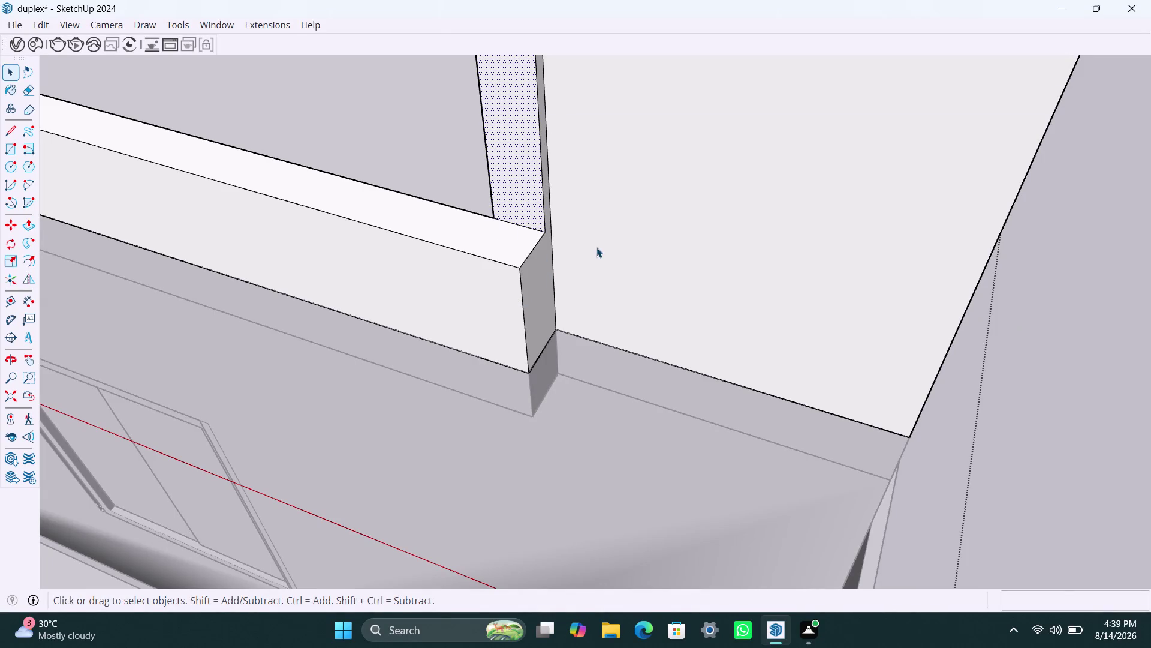
Select the window frame's bottom edge and orbit close to its bottom corner.
scroll(down, 3)
middle_drag(439, 220, 870, 268)
scroll(up, 3)
scroll(down, 3)
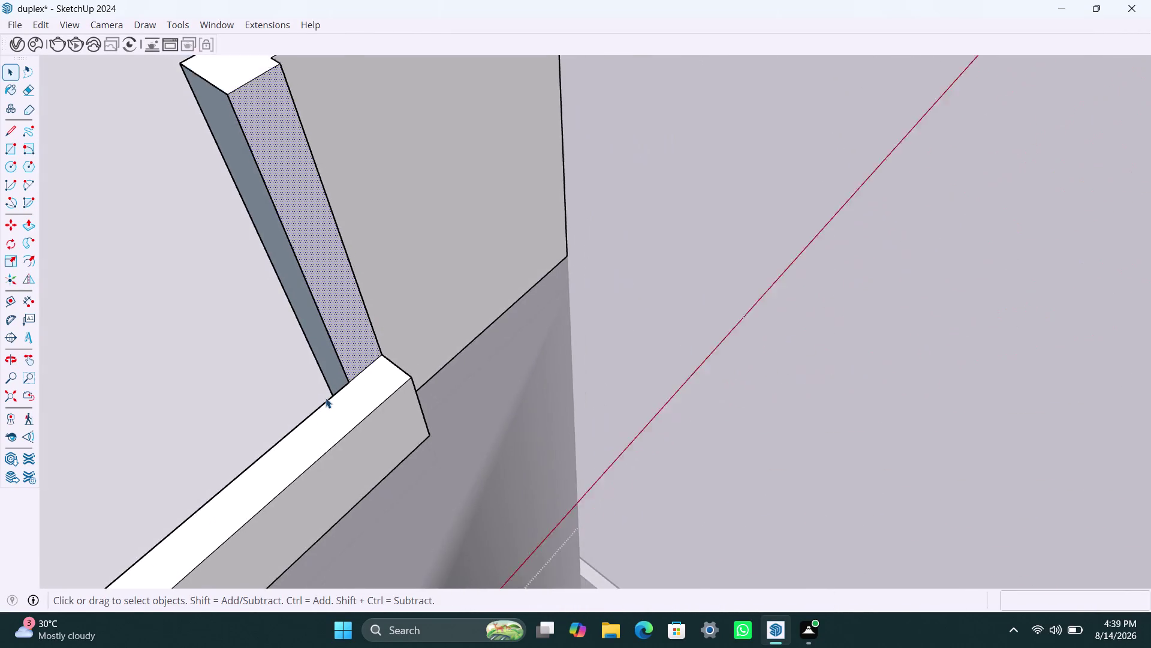
middle_drag(317, 390, 572, 234)
scroll(up, 3)
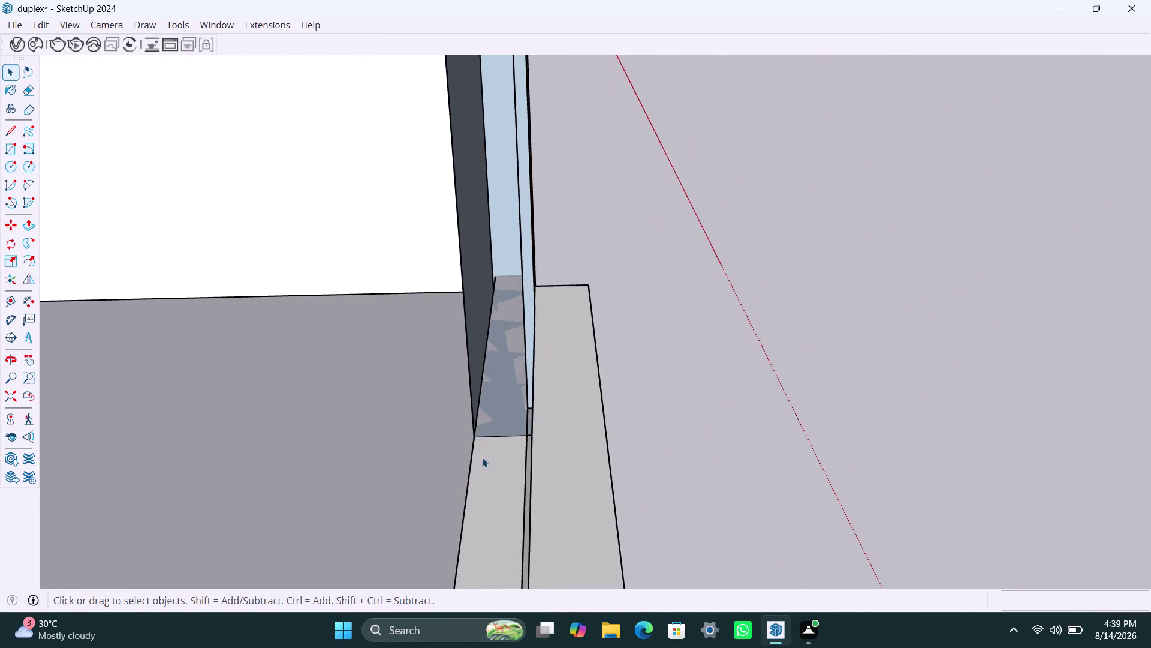
click(428, 415)
click(499, 432)
scroll(up, 3)
scroll(up, 3)
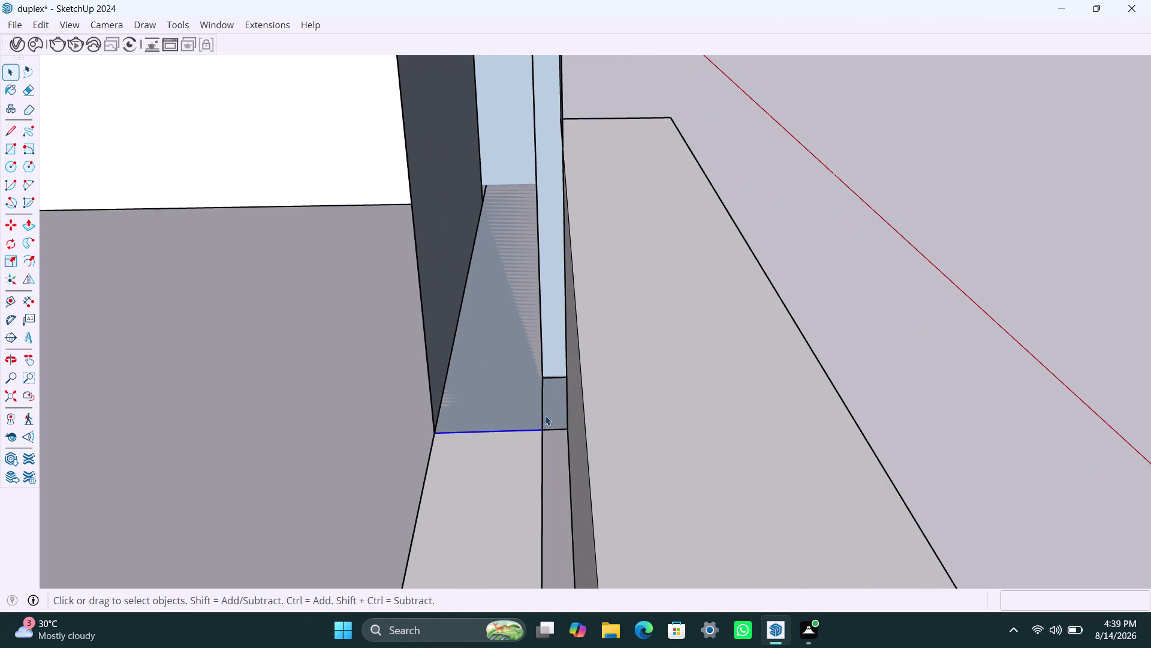
middle_drag(551, 423, 596, 435)
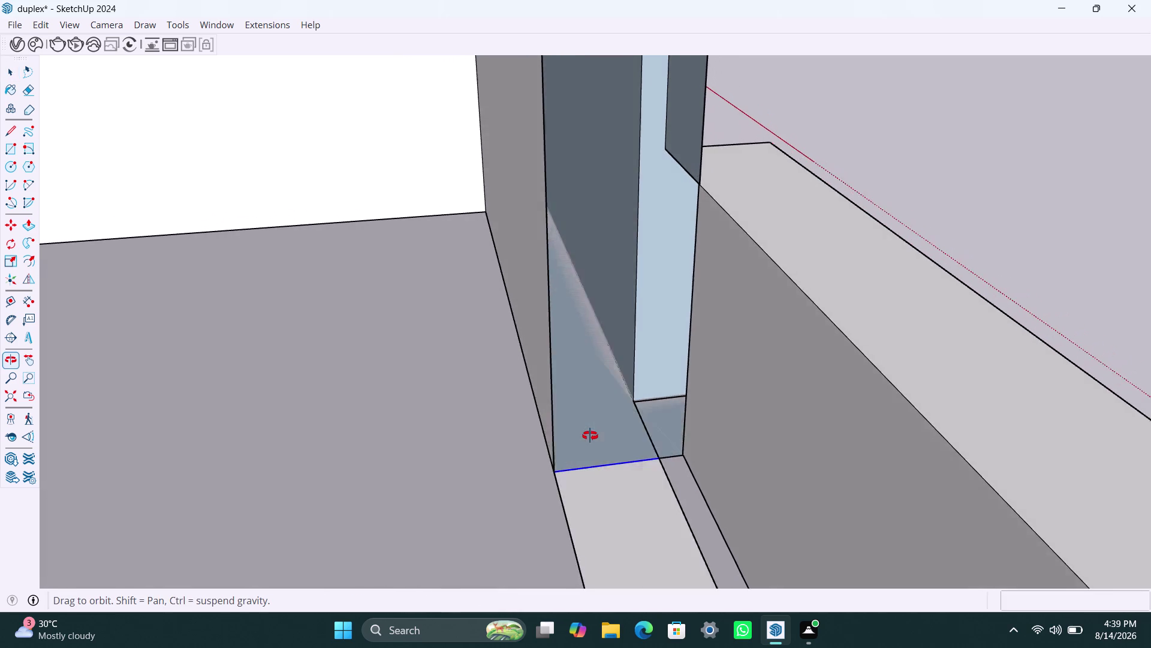
middle_drag(596, 436, 588, 425)
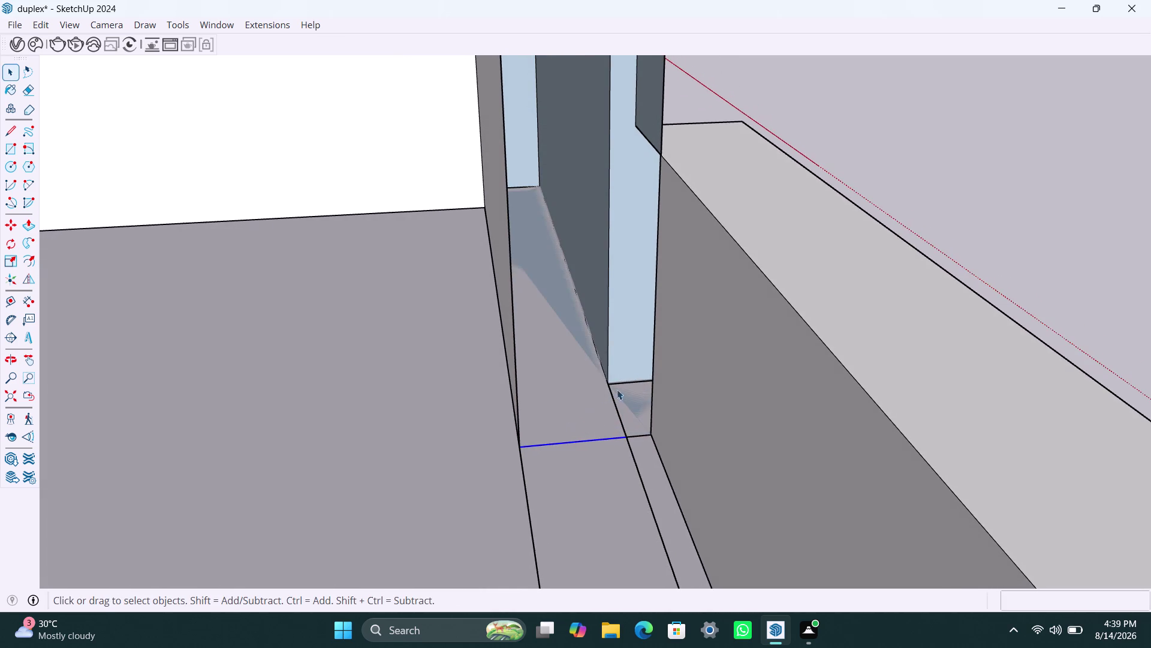
scroll(up, 3)
middle_drag(612, 441, 589, 452)
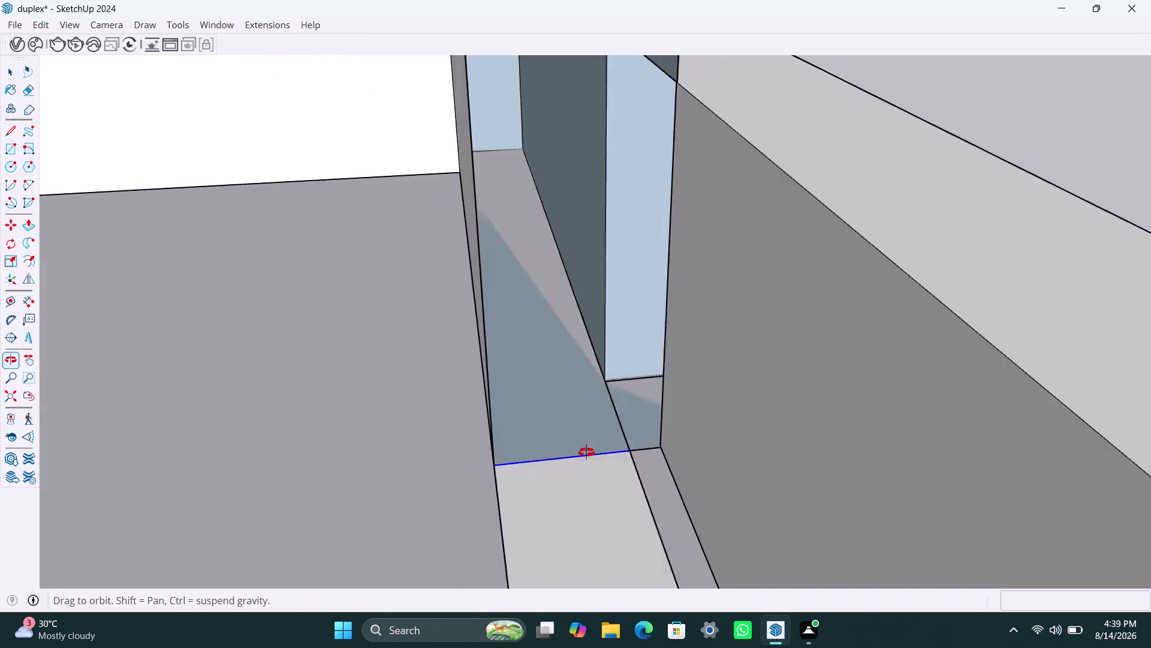
middle_drag(589, 452, 564, 452)
Draw a line across the frame bottom, from bottom-left to bottom-right corner.
key(l)
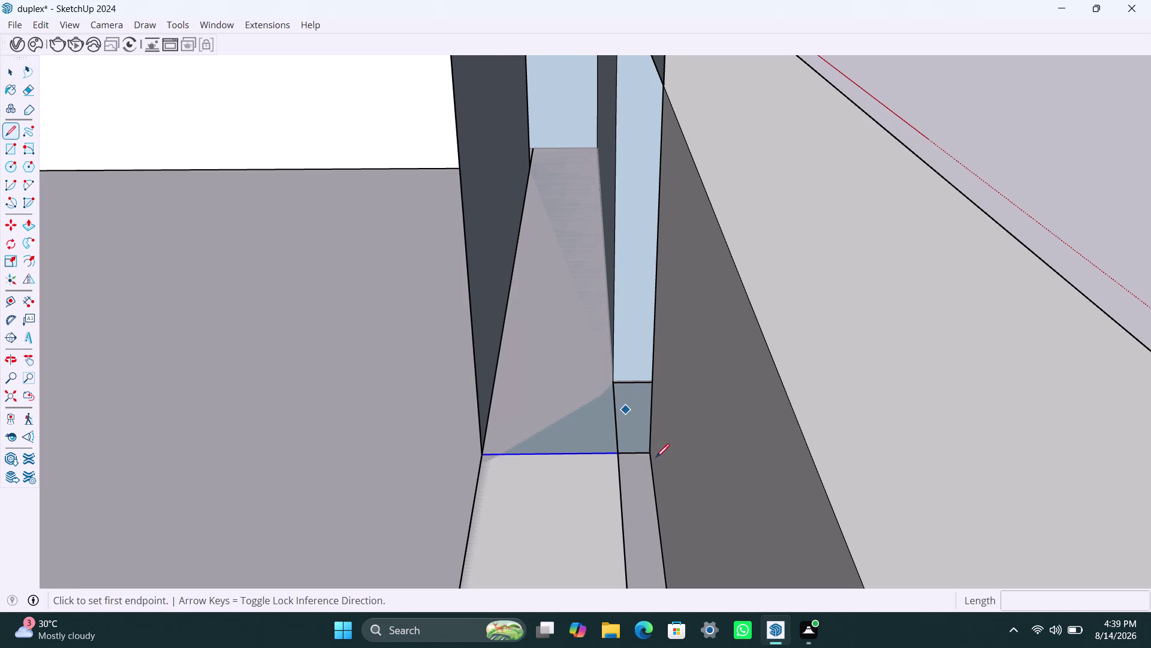
click(649, 449)
click(482, 457)
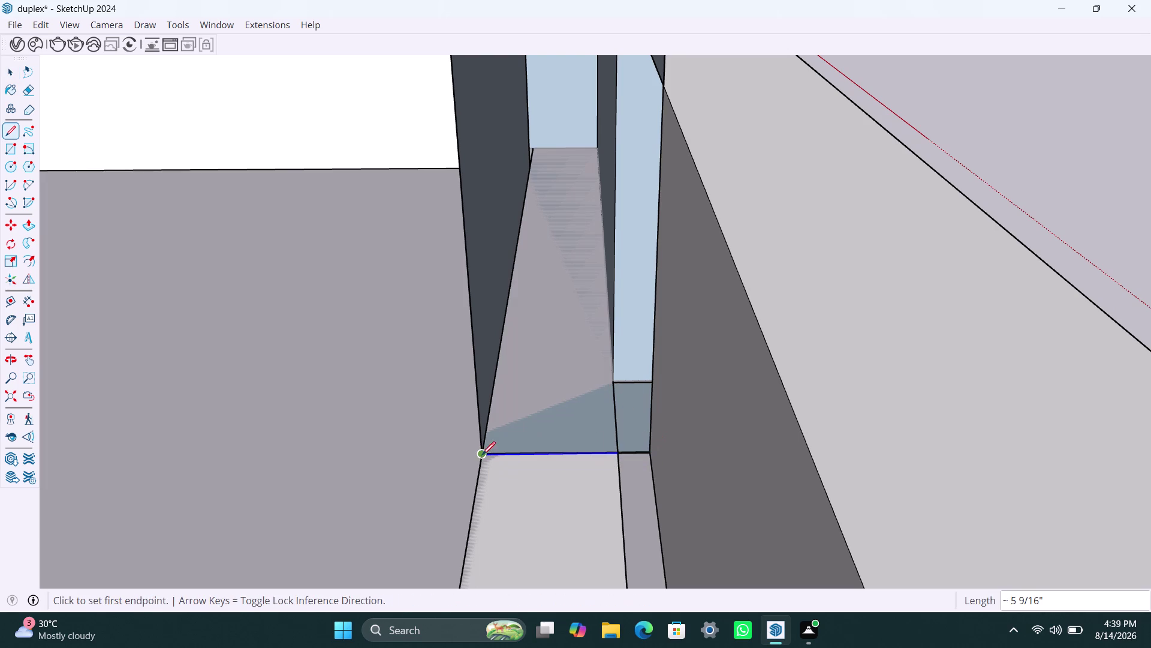
scroll(up, 3)
scroll(up, 3)
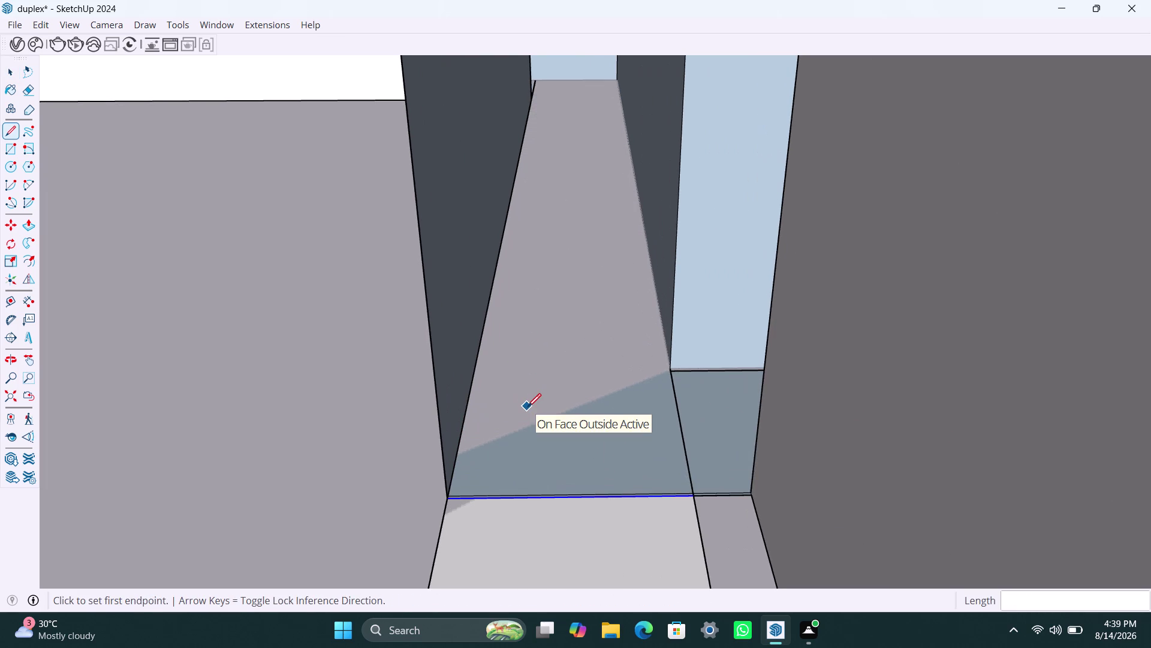
scroll(up, 3)
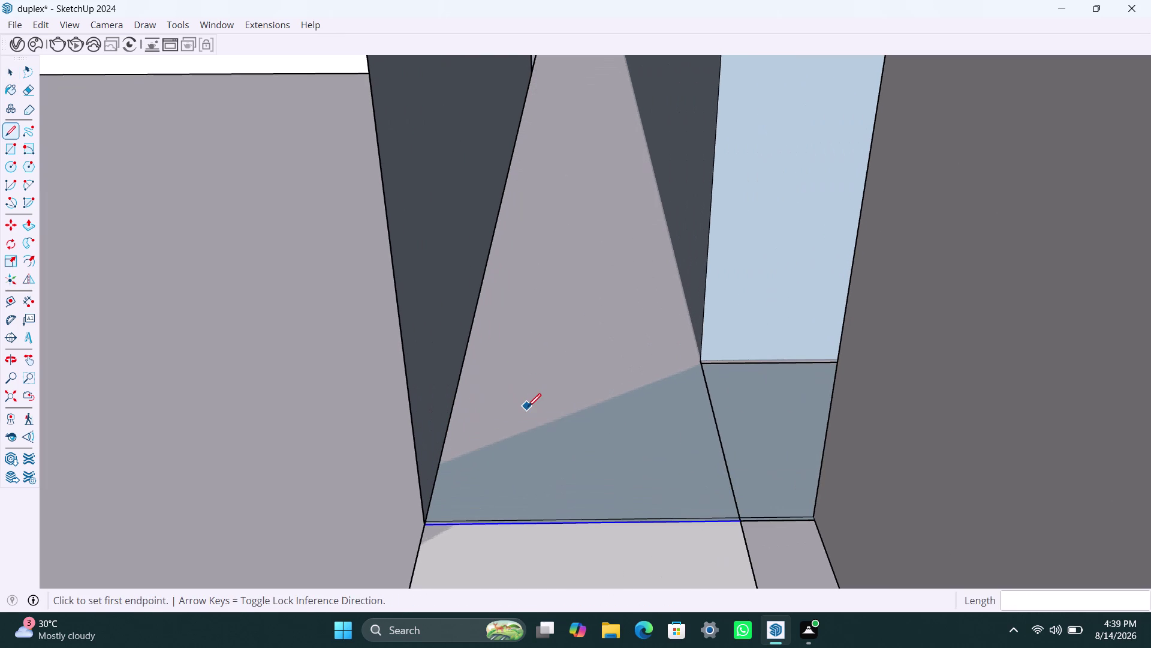
key(ctrl+z)
click(430, 523)
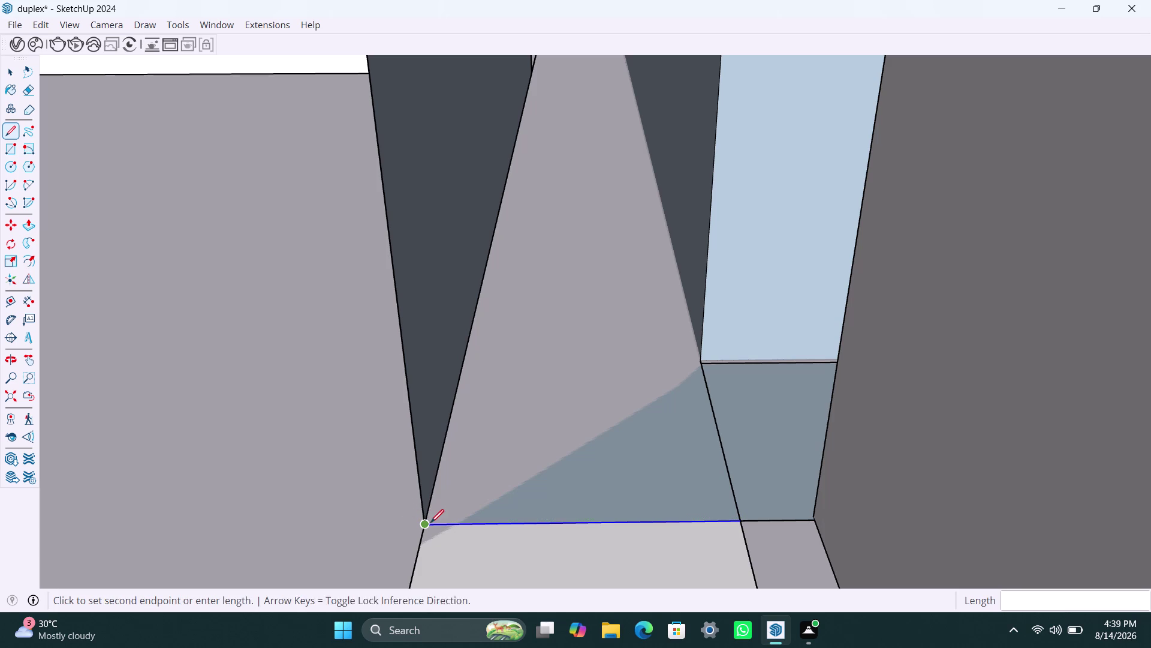
click(820, 517)
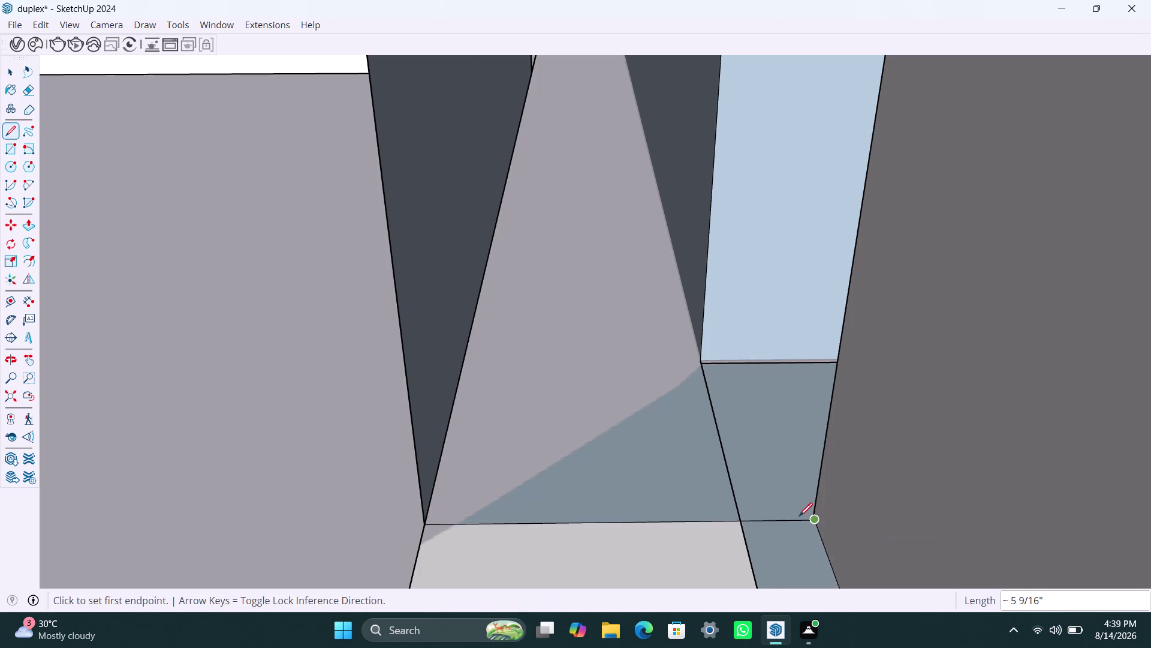
scroll(down, 3)
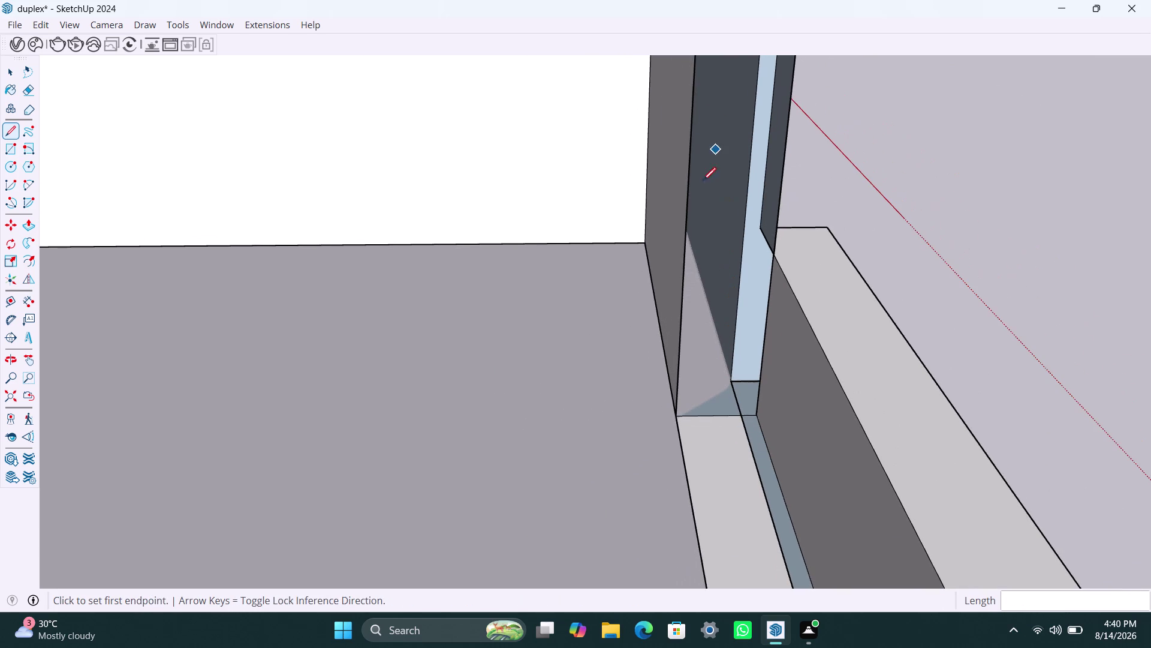
scroll(down, 3)
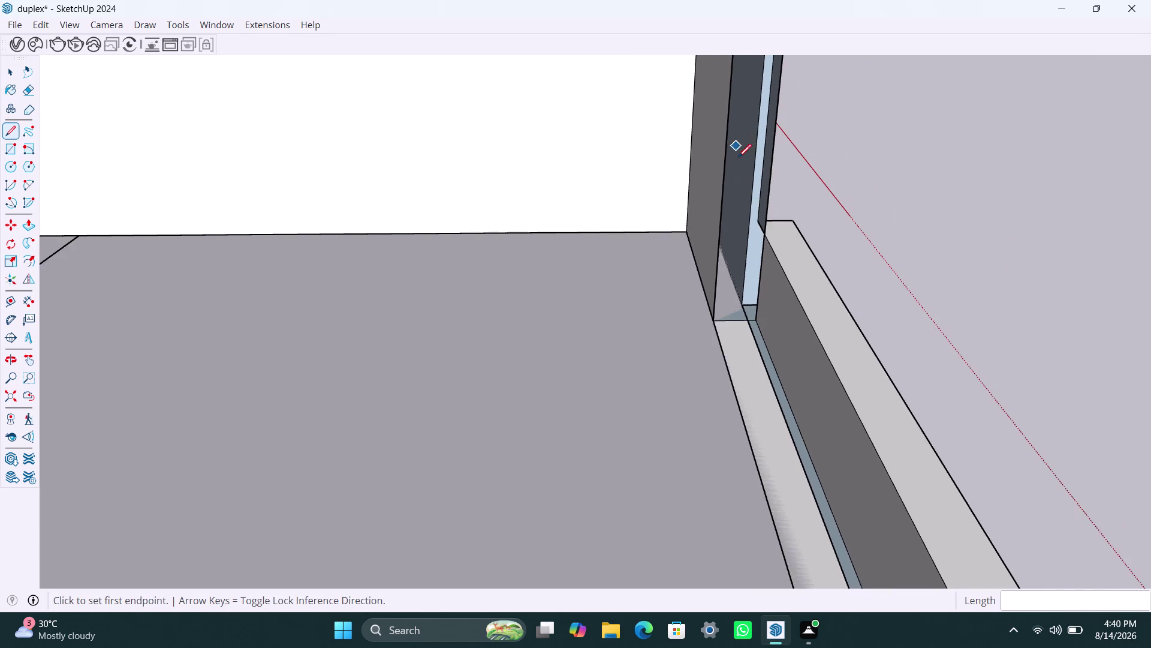
scroll(down, 3)
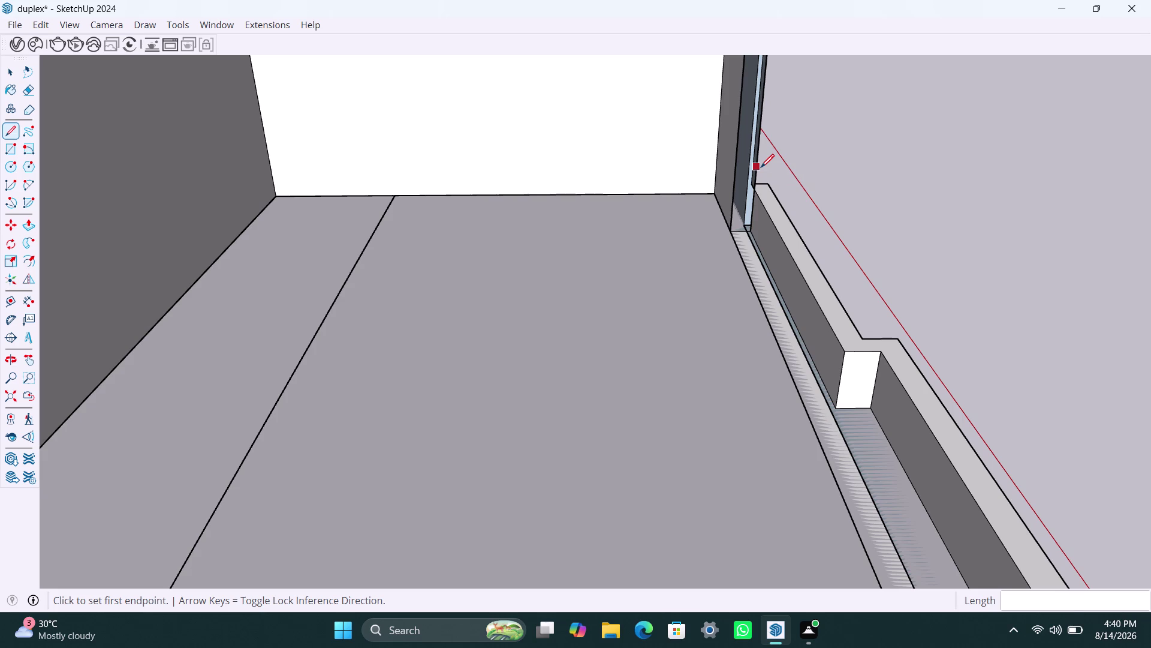
key(ctrl+z)
Draw a line across the top of the window frame between its corners.
scroll(down, 3)
middle_drag(781, 187, 690, 238)
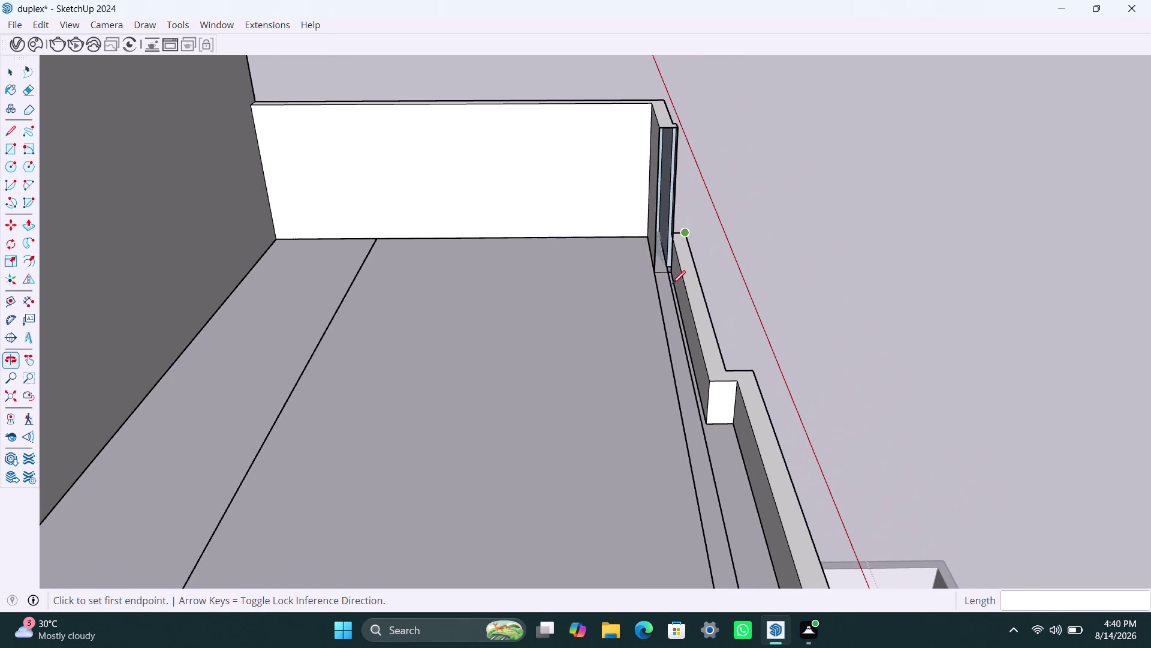
scroll(up, 3)
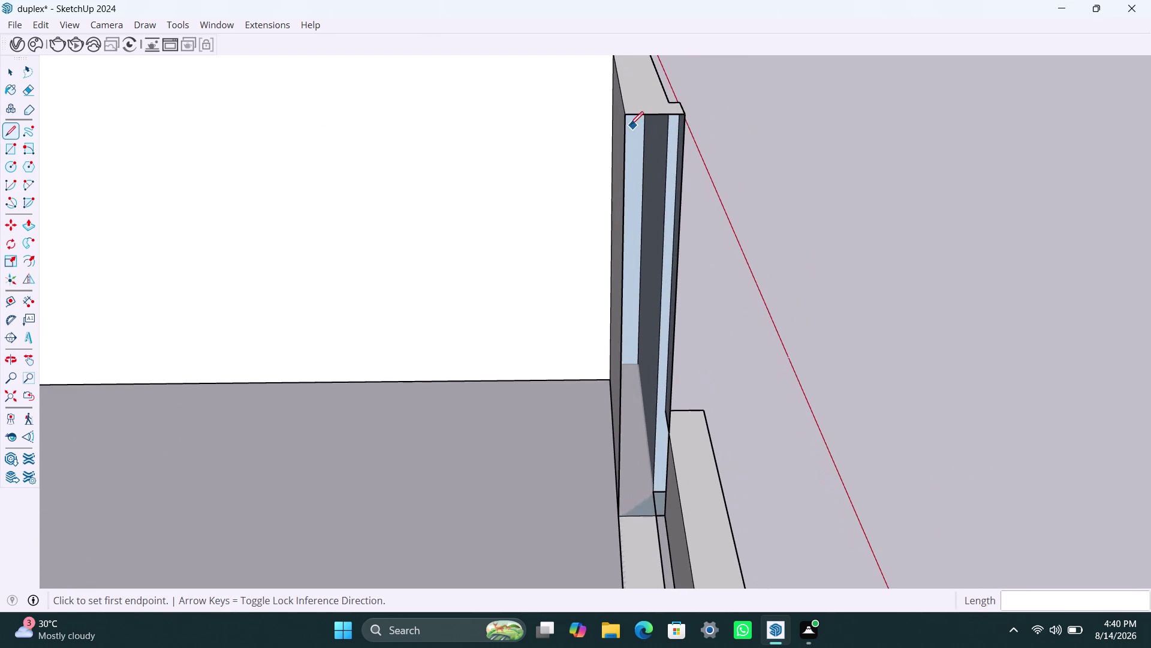
click(630, 116)
scroll(up, 3)
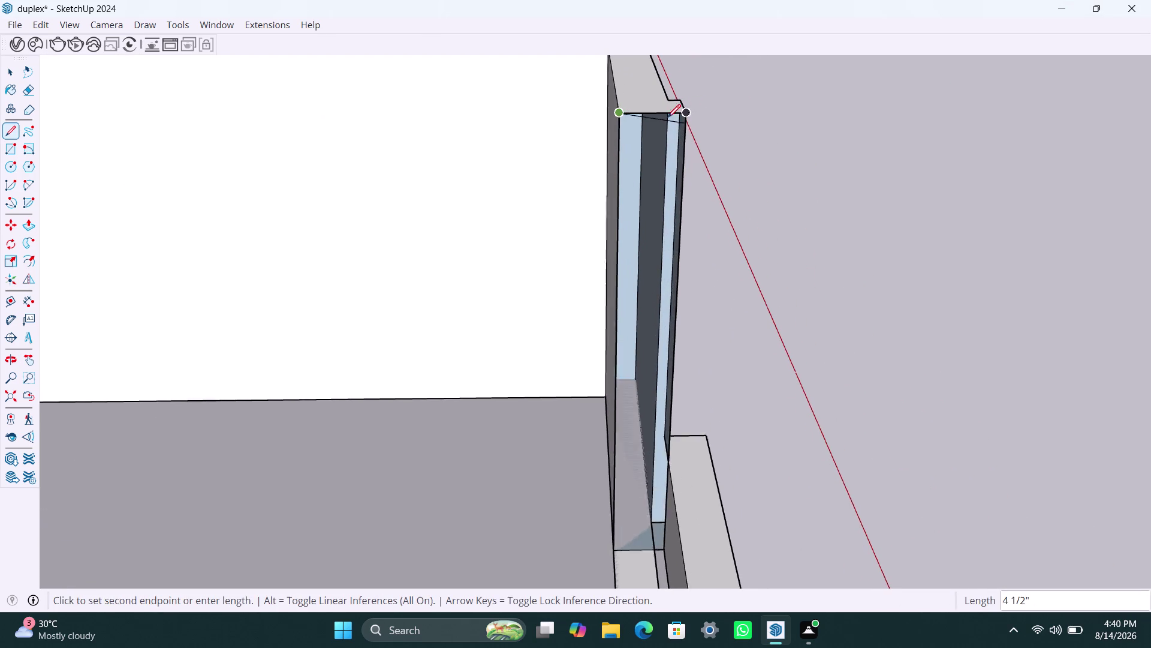
scroll(up, 3)
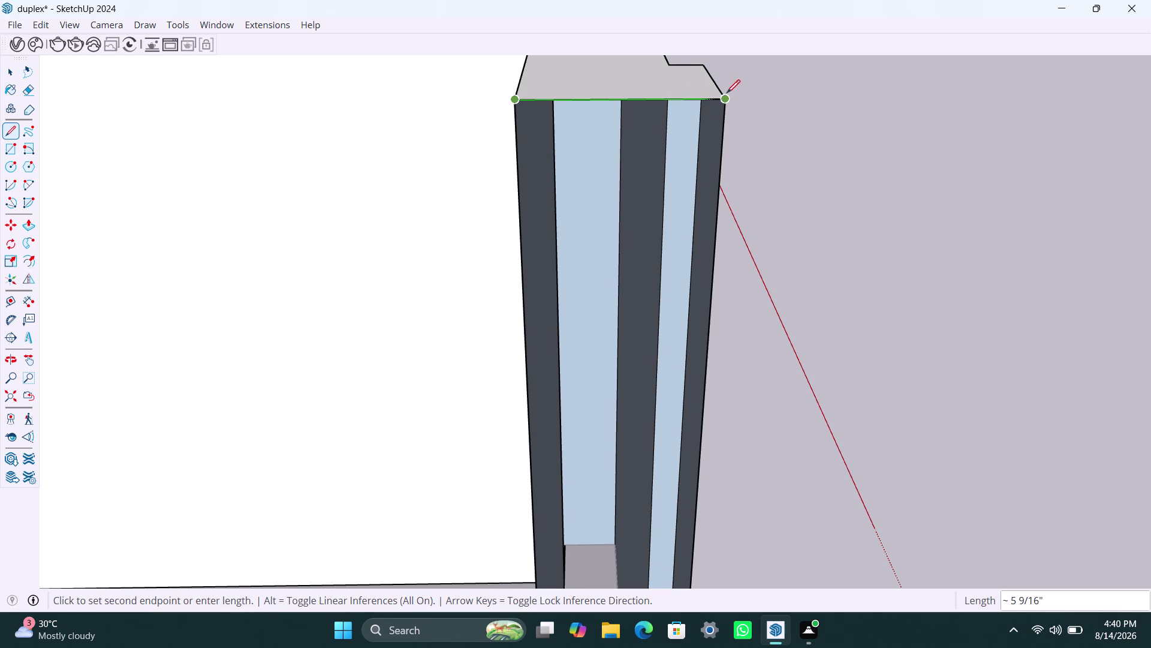
click(723, 97)
scroll(down, 3)
middle_drag(710, 307, 645, 138)
scroll(up, 3)
scroll(up, 3)
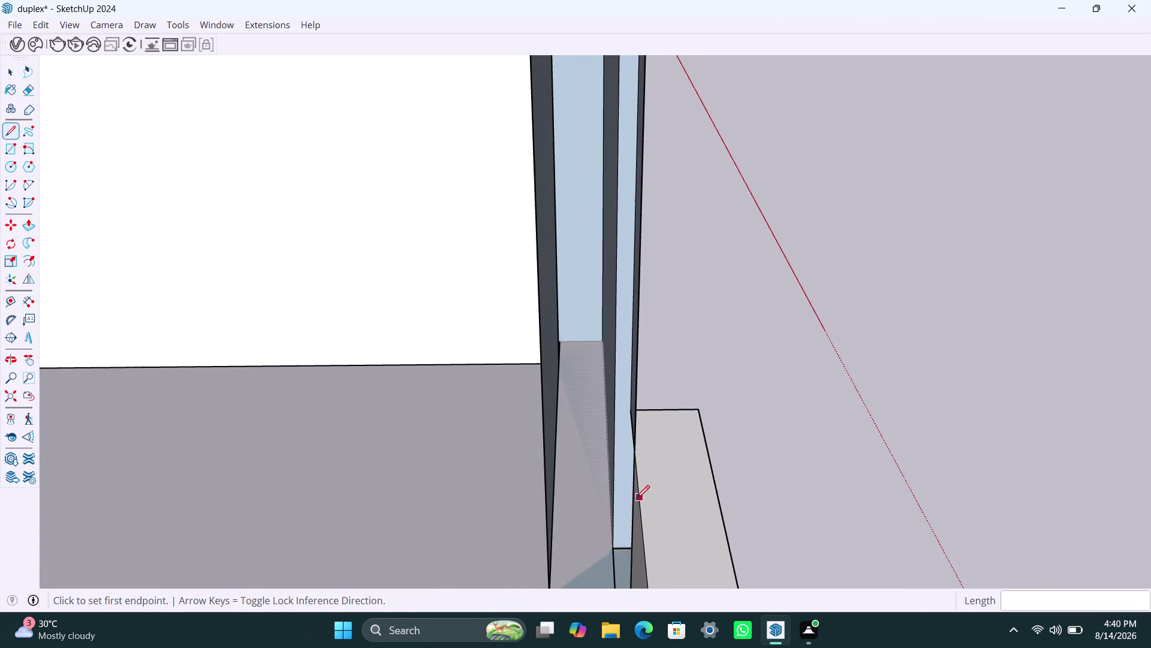
Draw a line across the frame's side, undo stray lines, and return to Select.
click(637, 436)
click(523, 448)
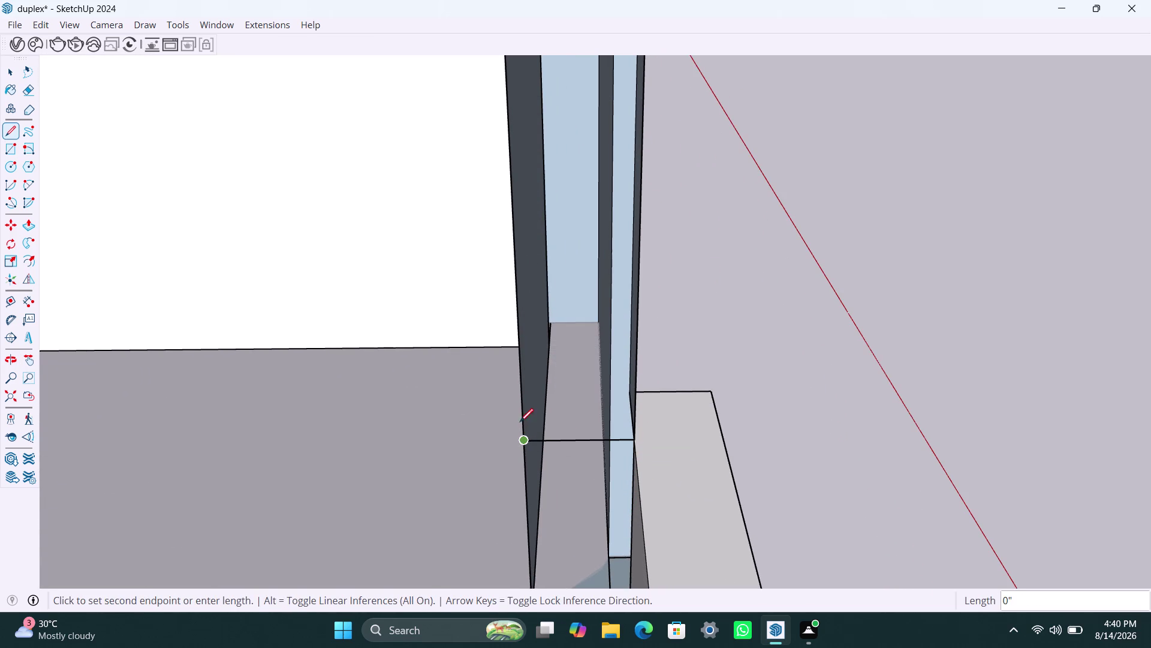
scroll(down, 3)
scroll(down, 3)
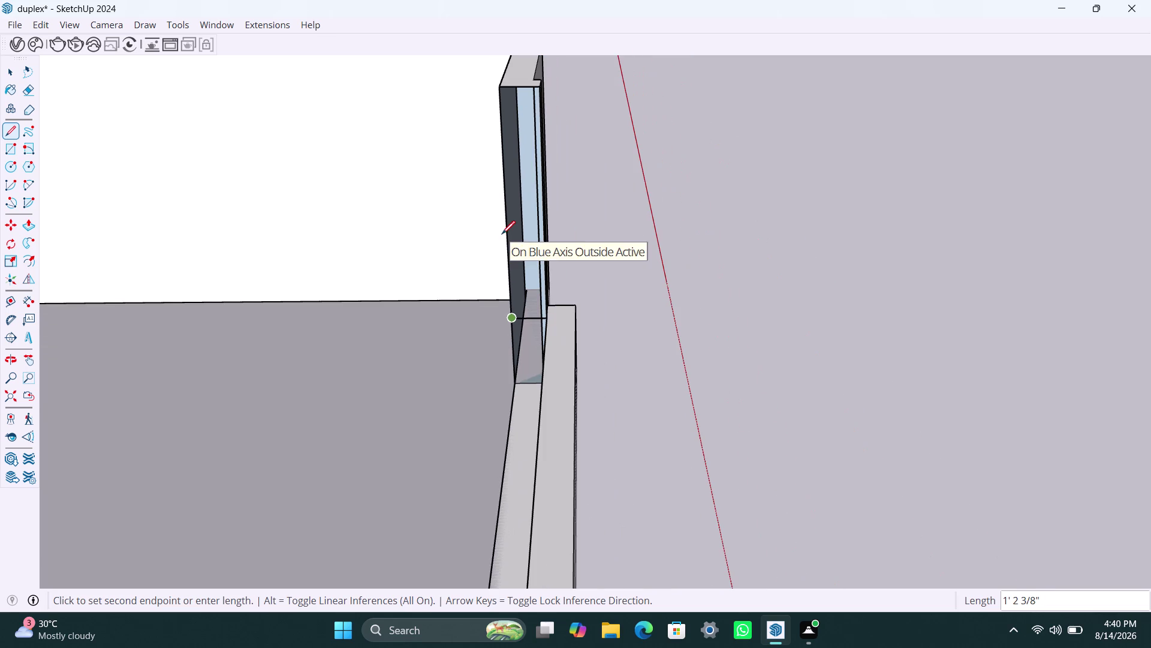
click(502, 88)
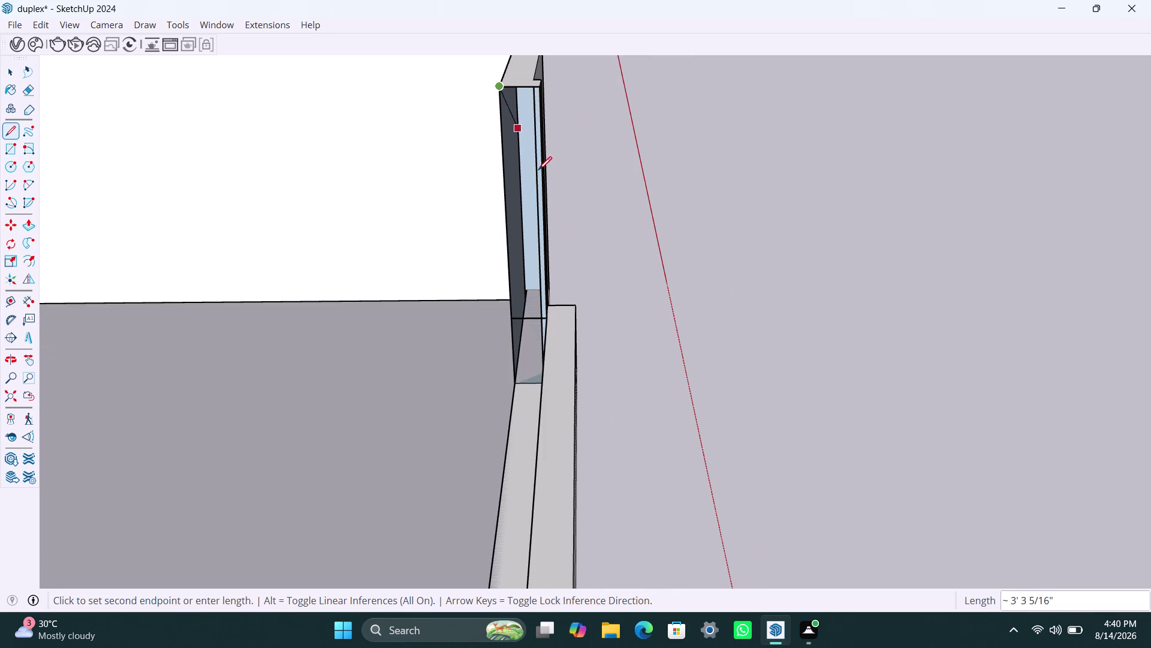
key(ctrl+z)
key(ctrl+z)
key(ctrl+z)
key(ctrl+x)
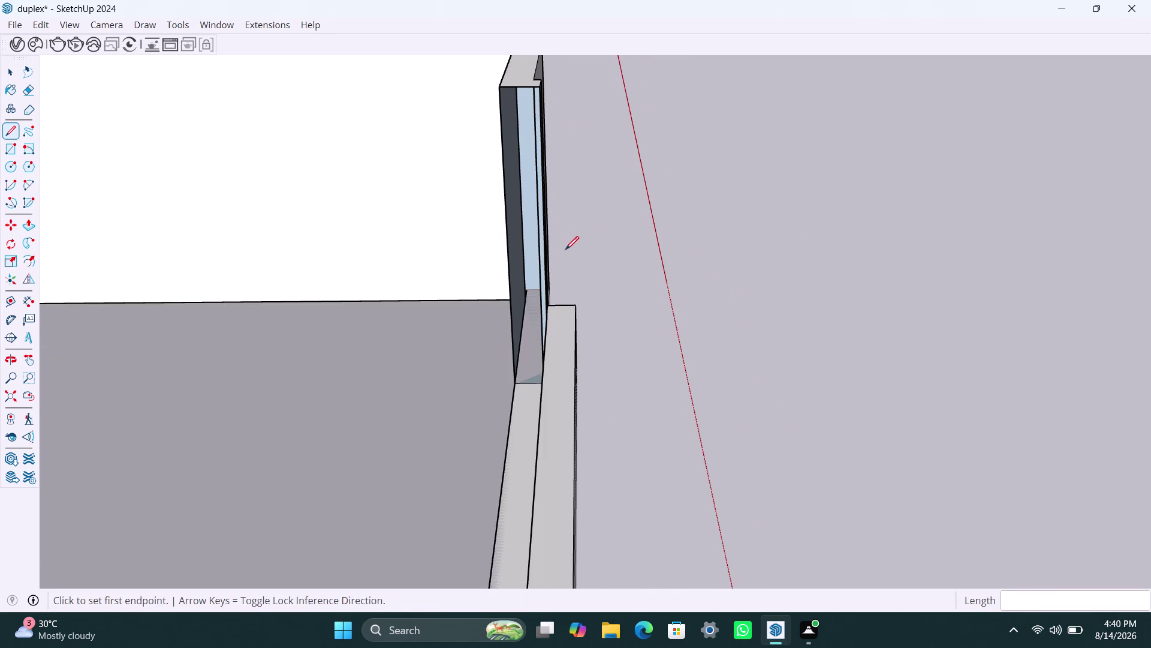
key(ctrl+z)
key(ctrl+x)
key(space)
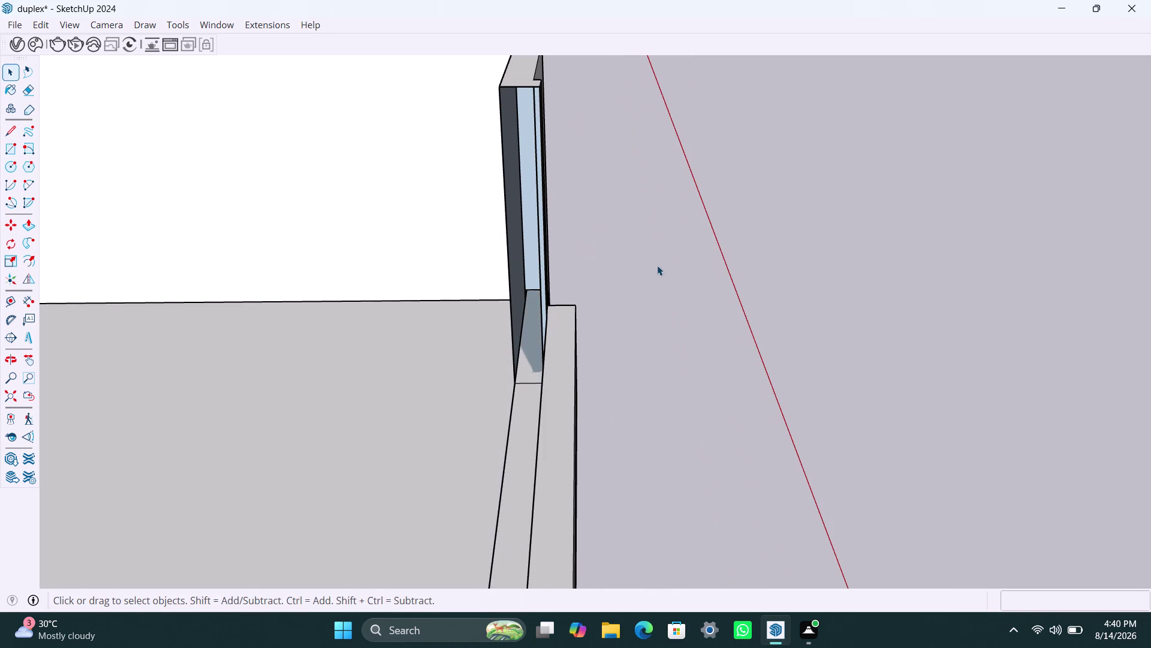
Select the window sill face together with its edges.
scroll(down, 3)
scroll(down, 3)
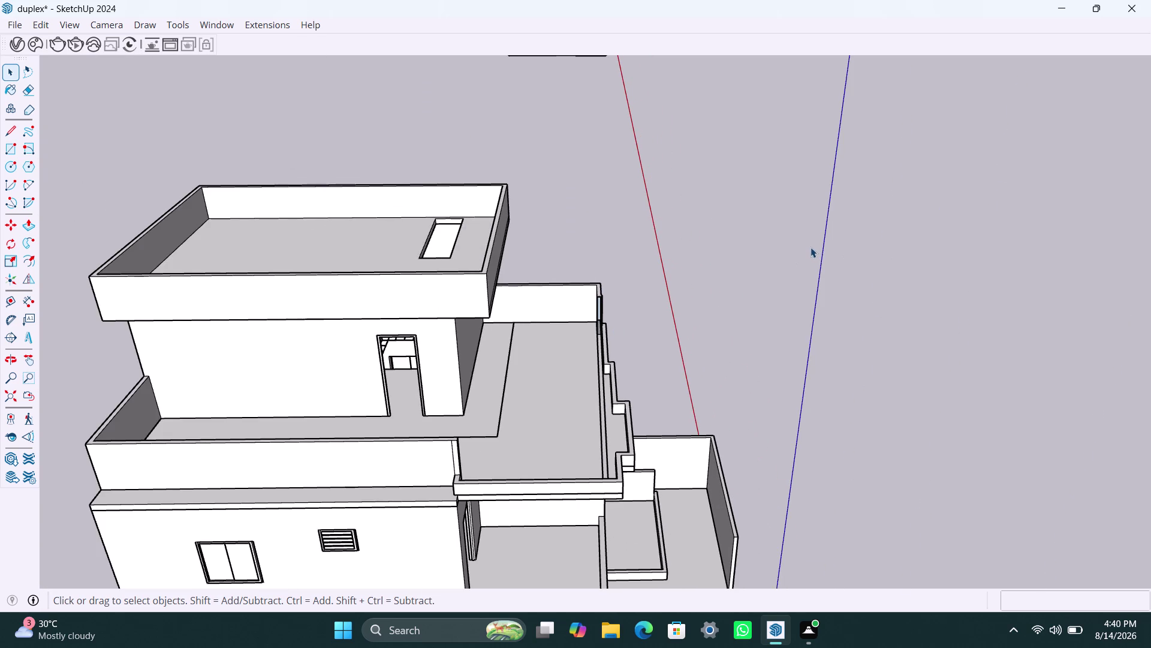
key(space)
key(space)
key(space)
scroll(up, 3)
middle_drag(579, 369, 638, 367)
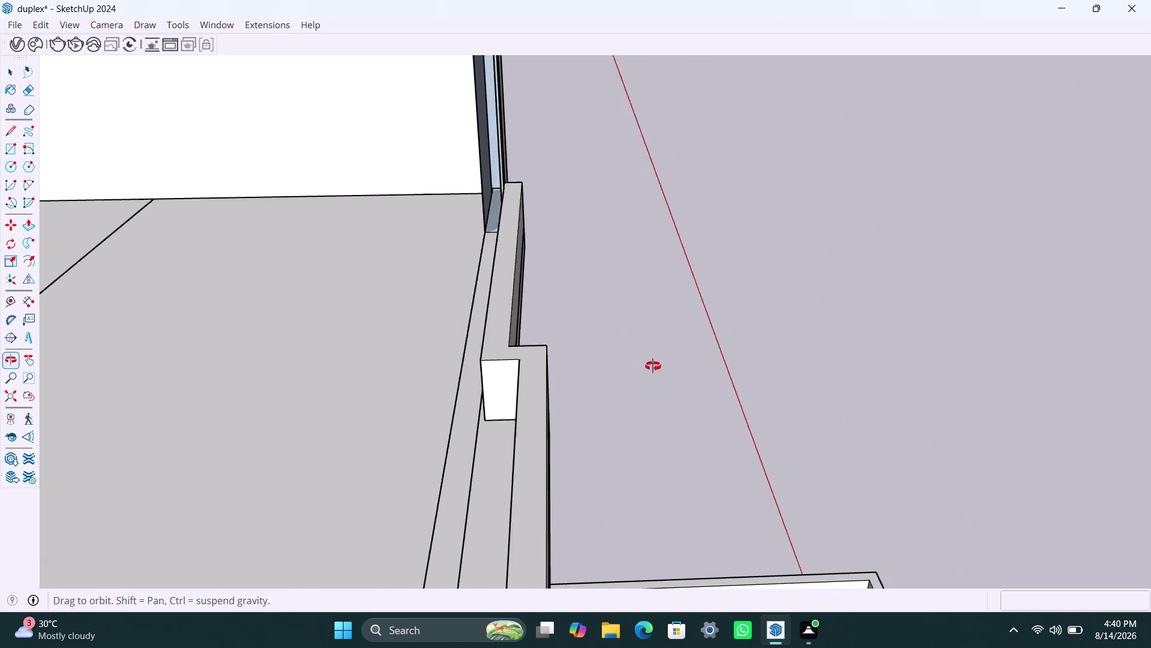
middle_drag(638, 367, 707, 368)
scroll(up, 3)
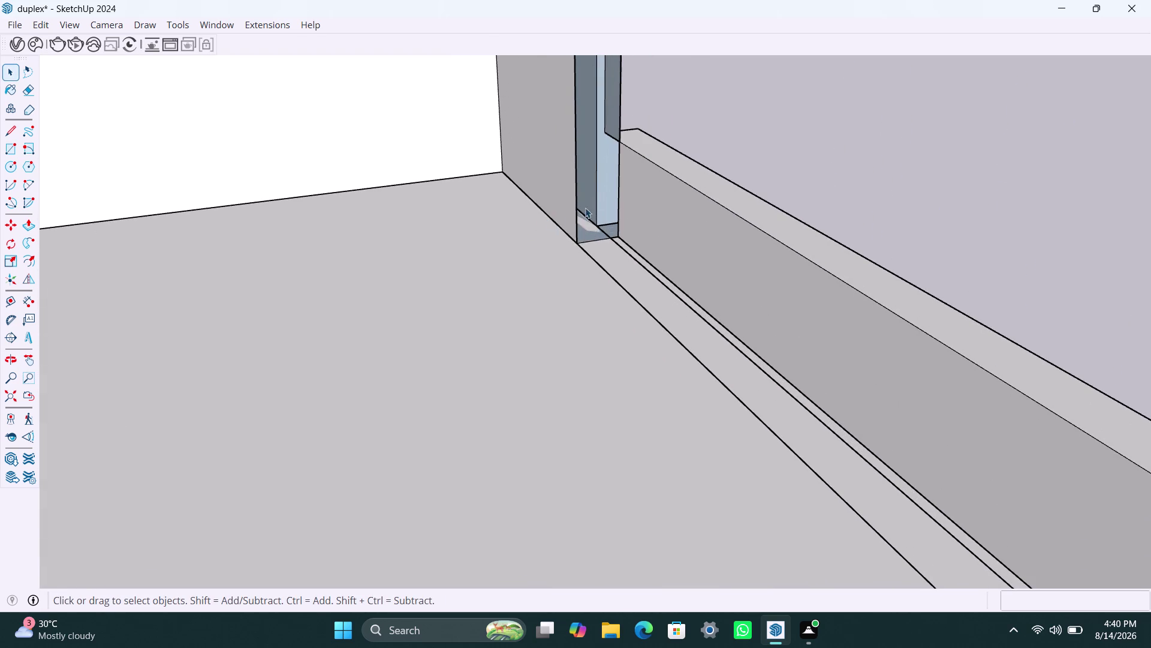
click(630, 163)
scroll(down, 3)
middle_drag(728, 217, 400, 251)
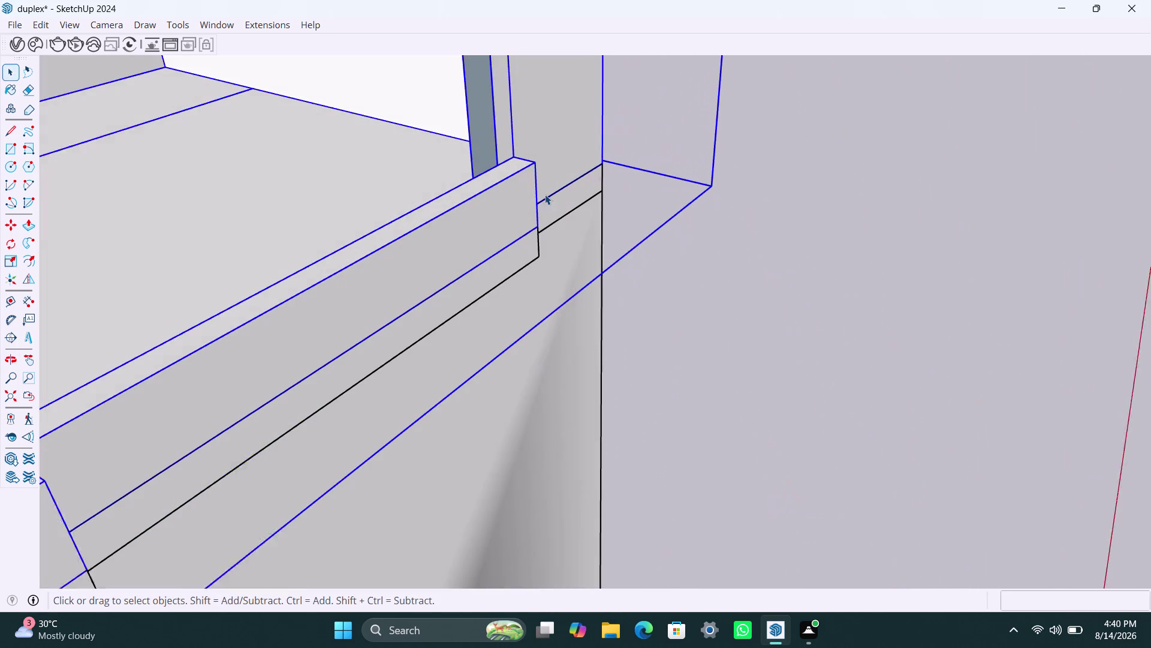
double_click(717, 296)
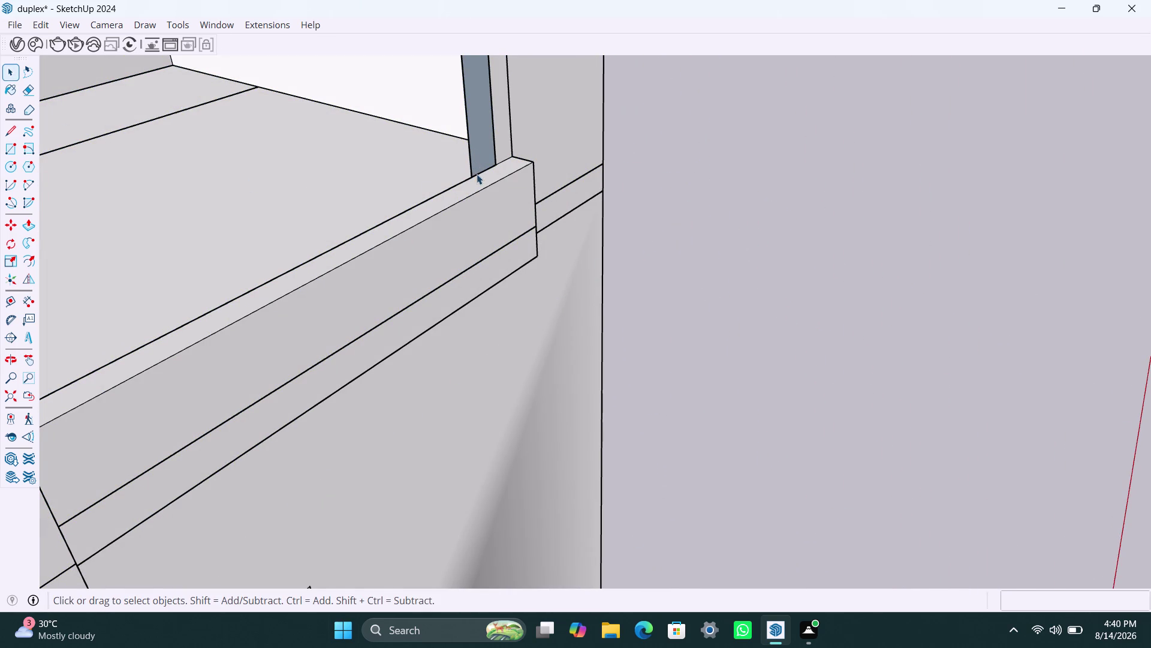
Select the corner wall face with its edges, then the narrow recess face.
scroll(down, 3)
middle_drag(381, 220, 291, 342)
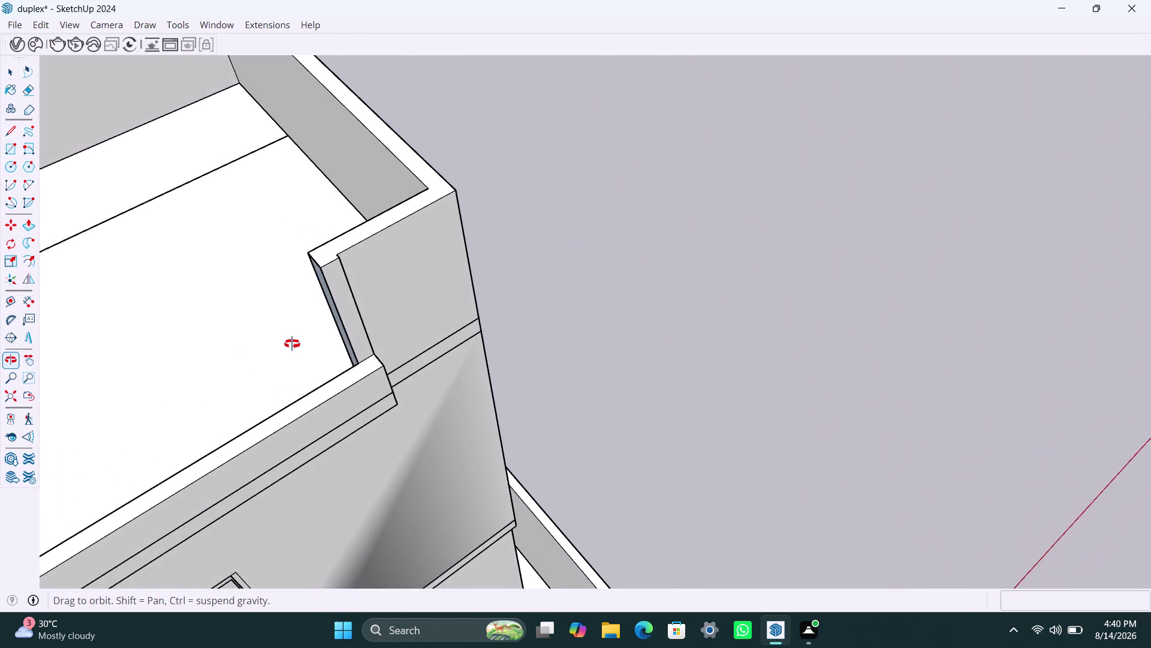
middle_drag(291, 342, 292, 344)
scroll(up, 3)
scroll(up, 3)
click(341, 268)
double_click(342, 267)
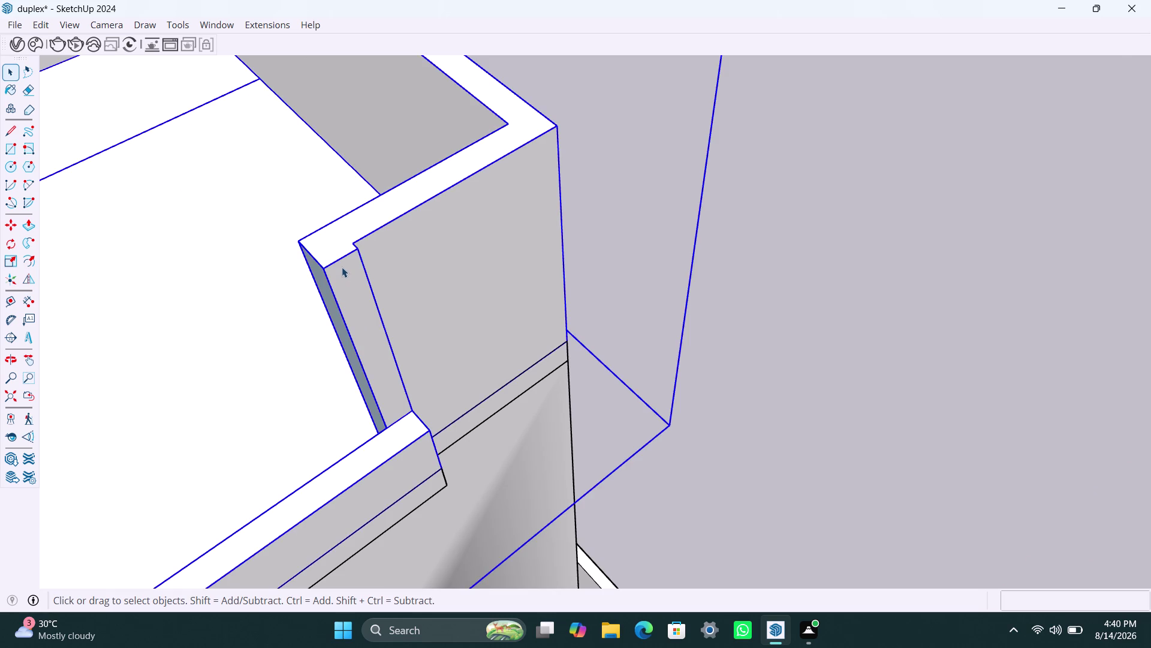
click(351, 286)
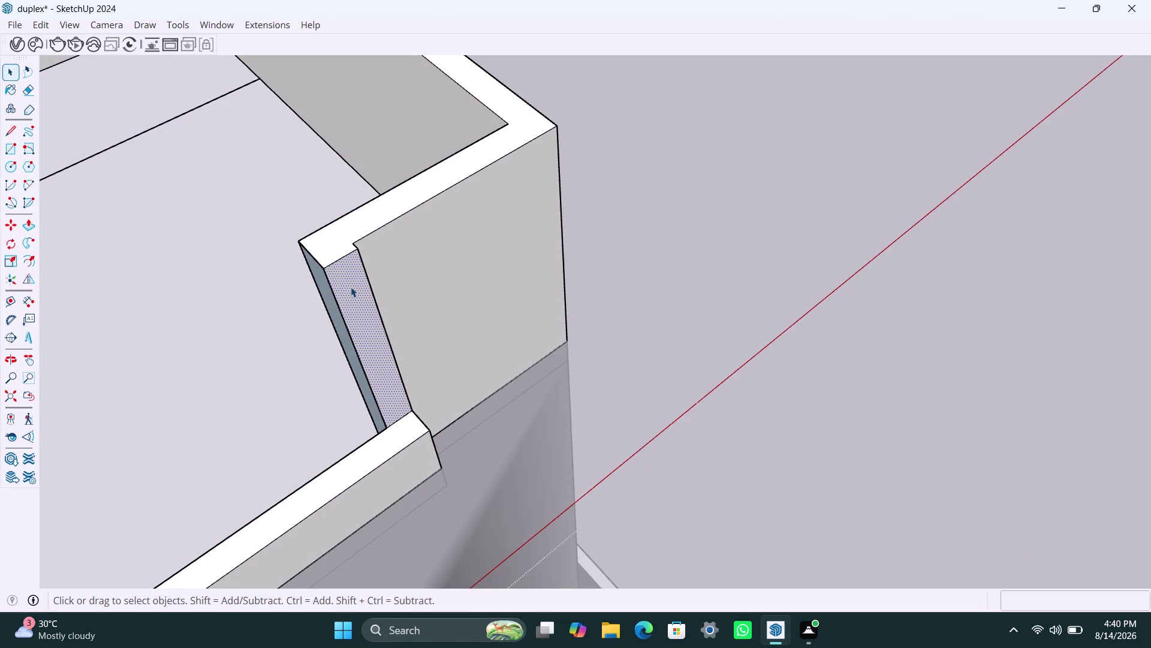
key(p)
click(351, 287)
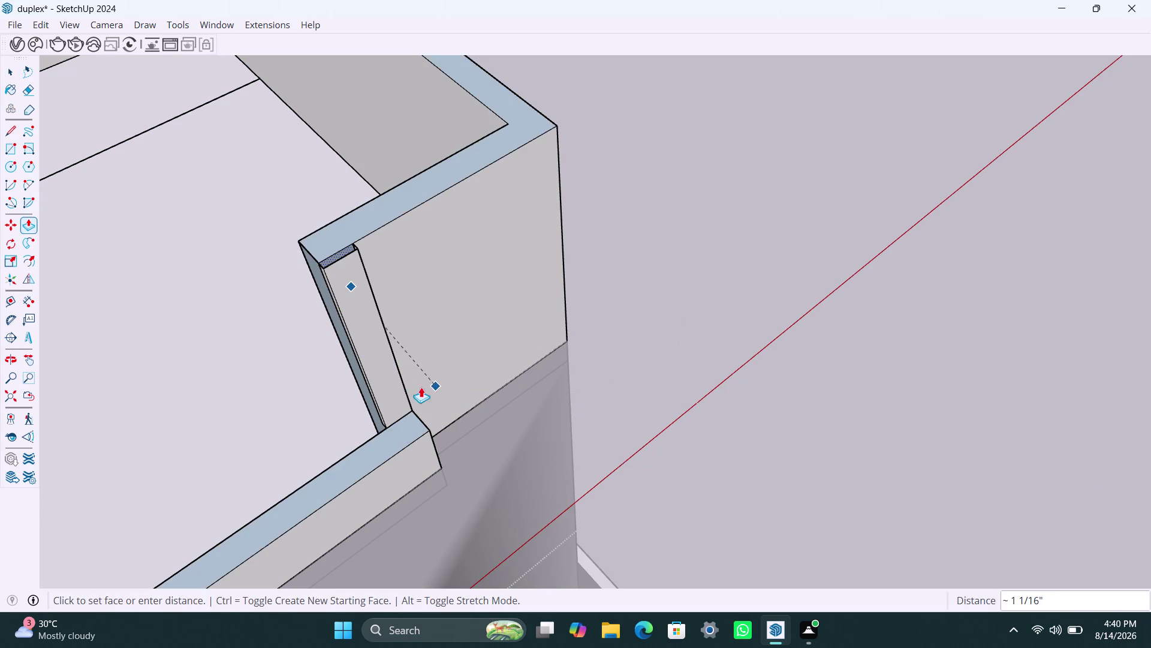
key(Escape)
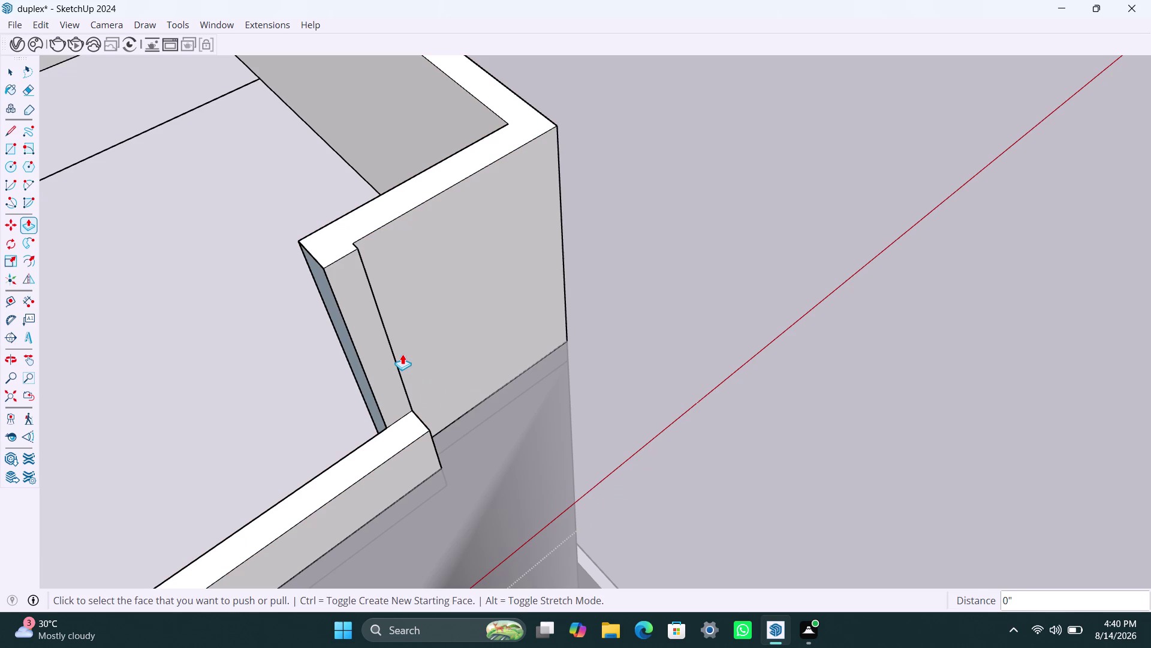
key(space)
click(669, 234)
scroll(down, 3)
middle_drag(286, 367, 406, 351)
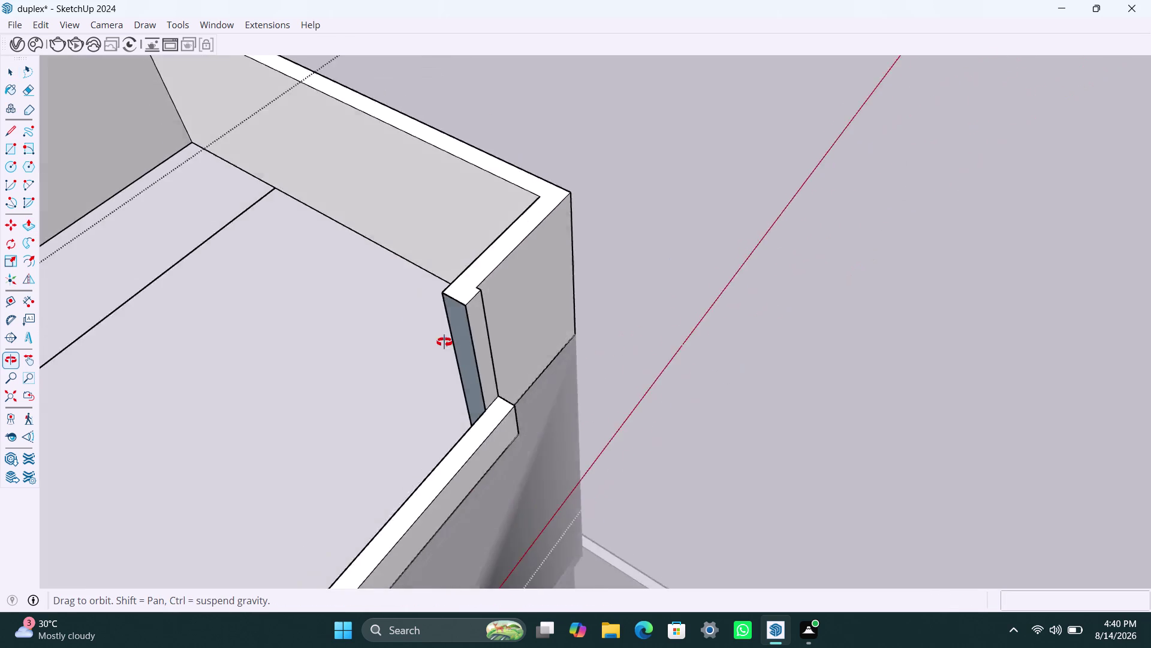
middle_drag(406, 352, 573, 321)
middle_drag(726, 330, 585, 342)
scroll(up, 3)
middle_drag(617, 371, 630, 373)
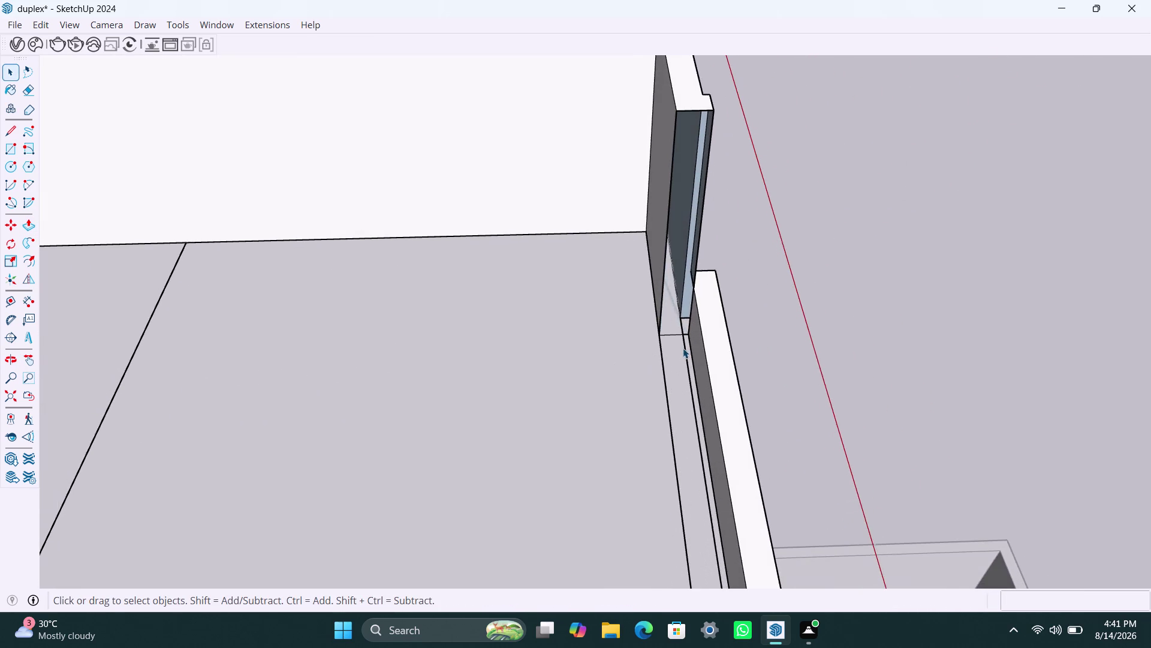
Draw a line across the recess face from the inner corner to the opening's edge.
scroll(up, 3)
scroll(up, 3)
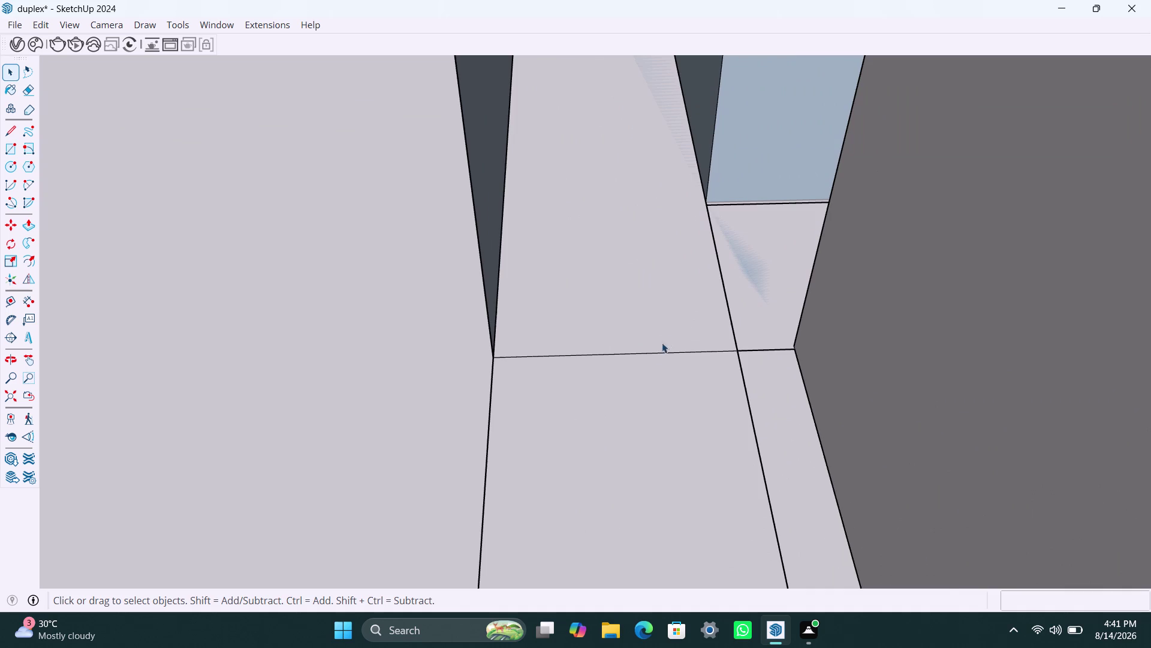
scroll(up, 3)
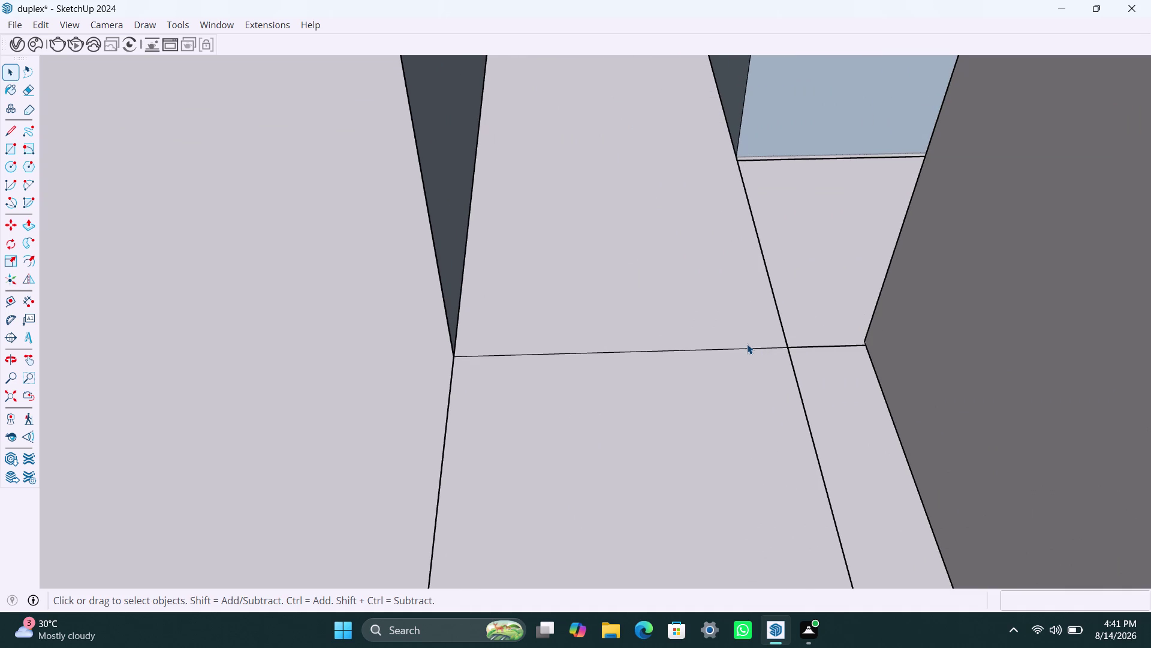
scroll(up, 3)
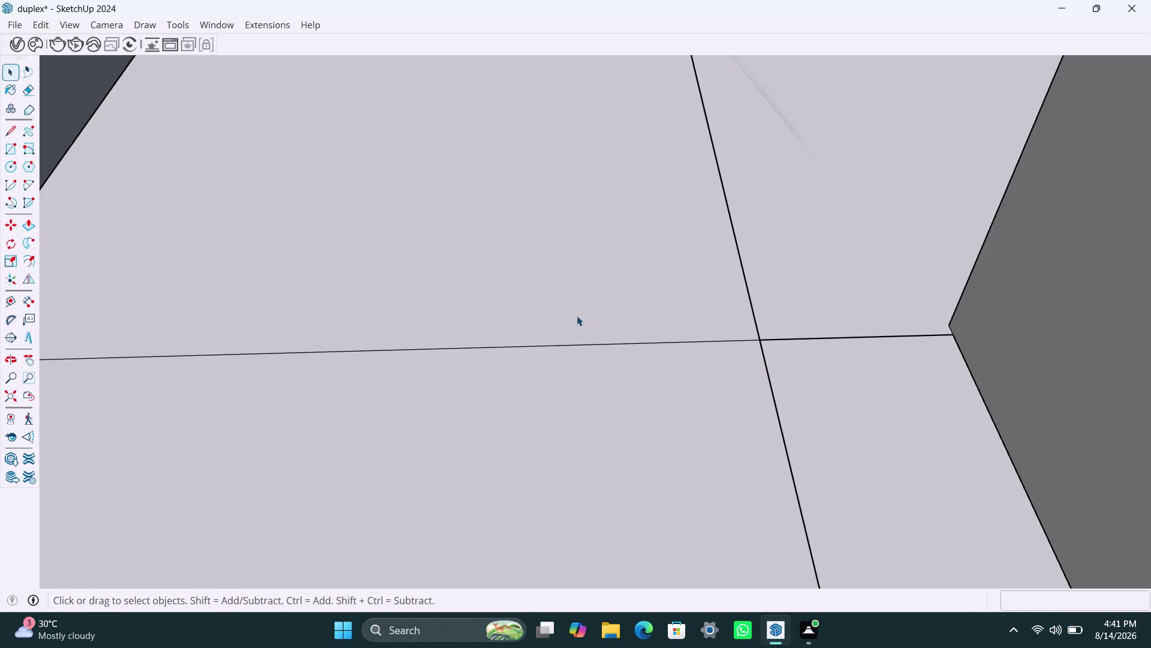
key(l)
scroll(down, 3)
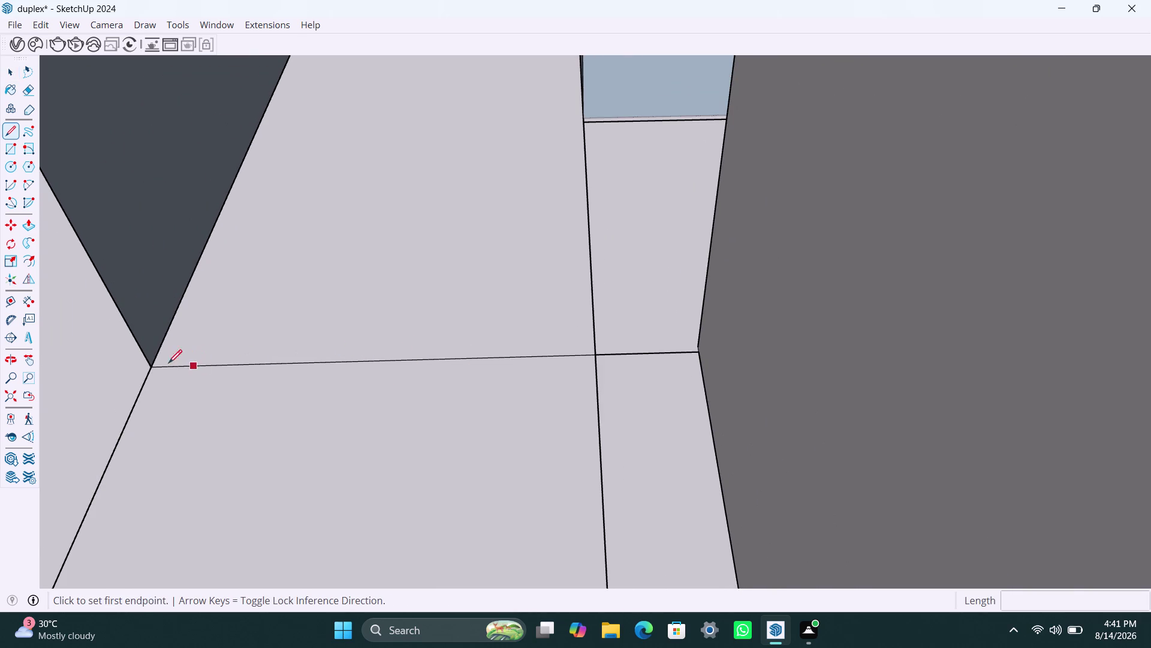
click(149, 363)
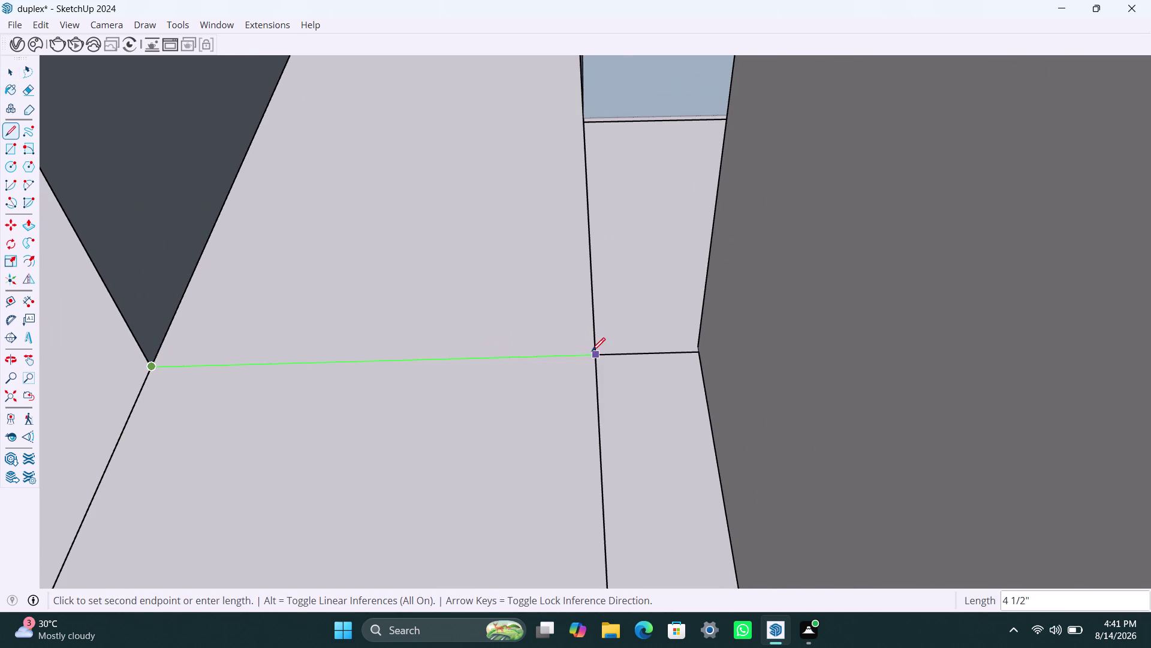
click(593, 350)
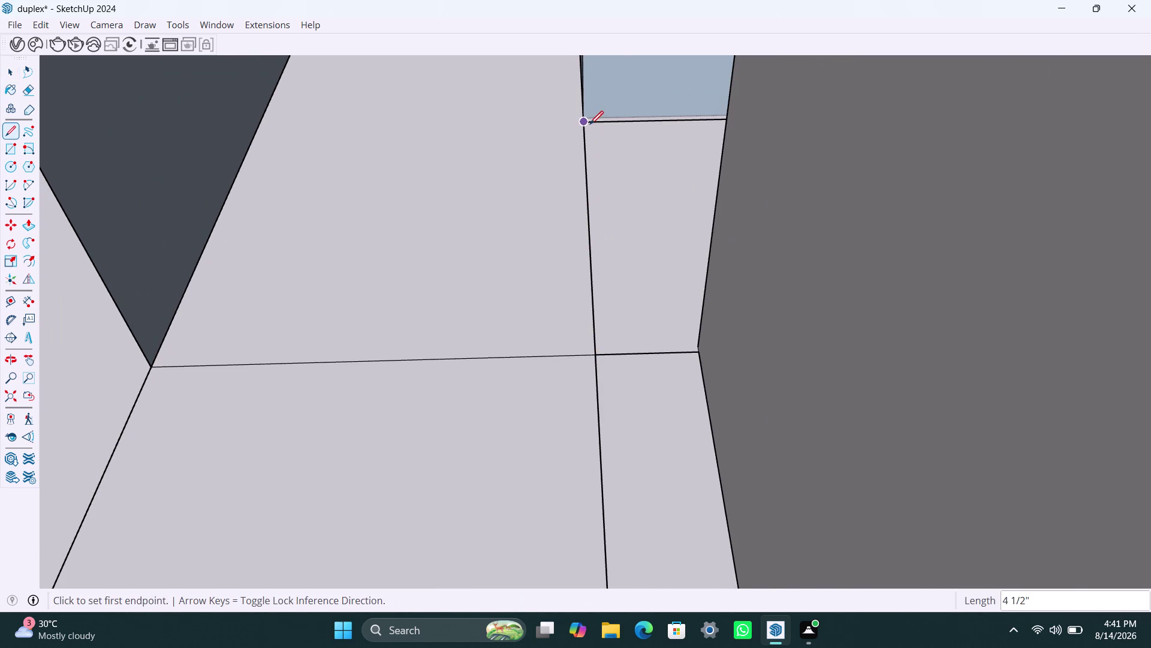
click(586, 115)
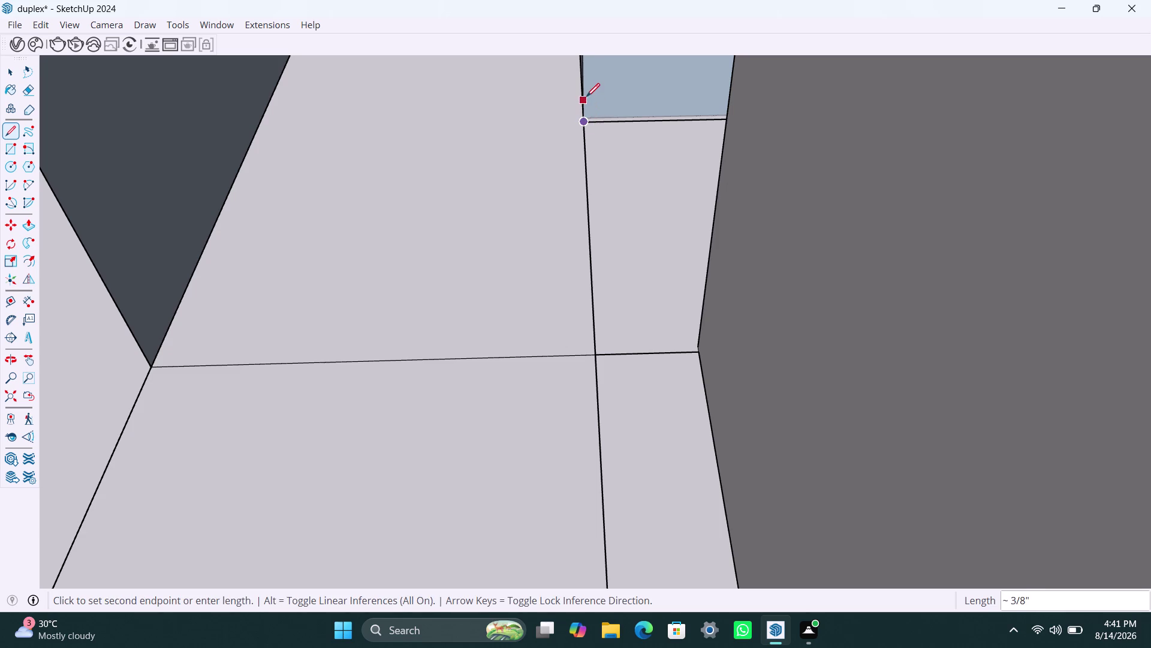
scroll(down, 3)
scroll(down, 3)
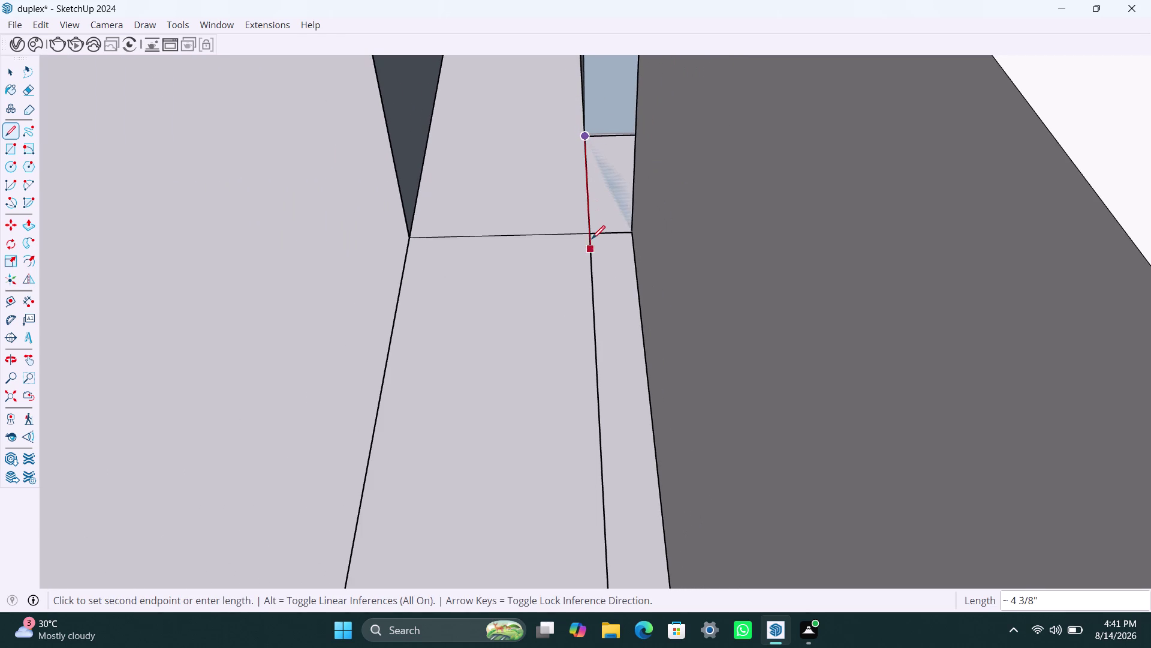
key(Escape)
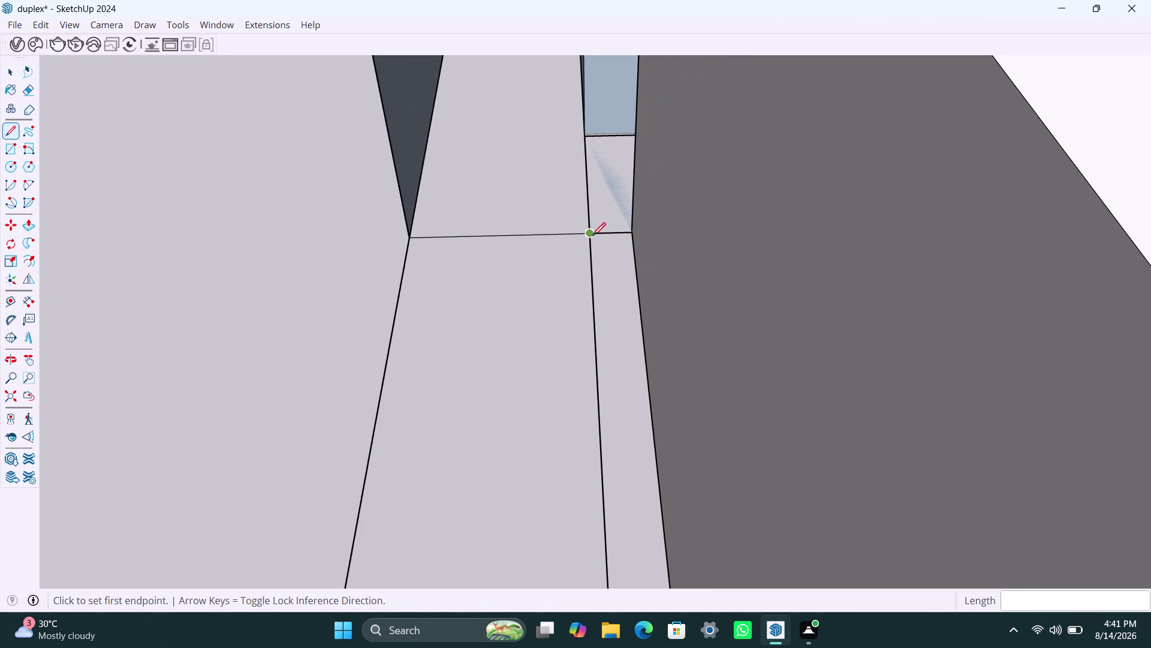
Draw a 4' vertical line along the side of the narrow opening.
click(593, 235)
scroll(down, 3)
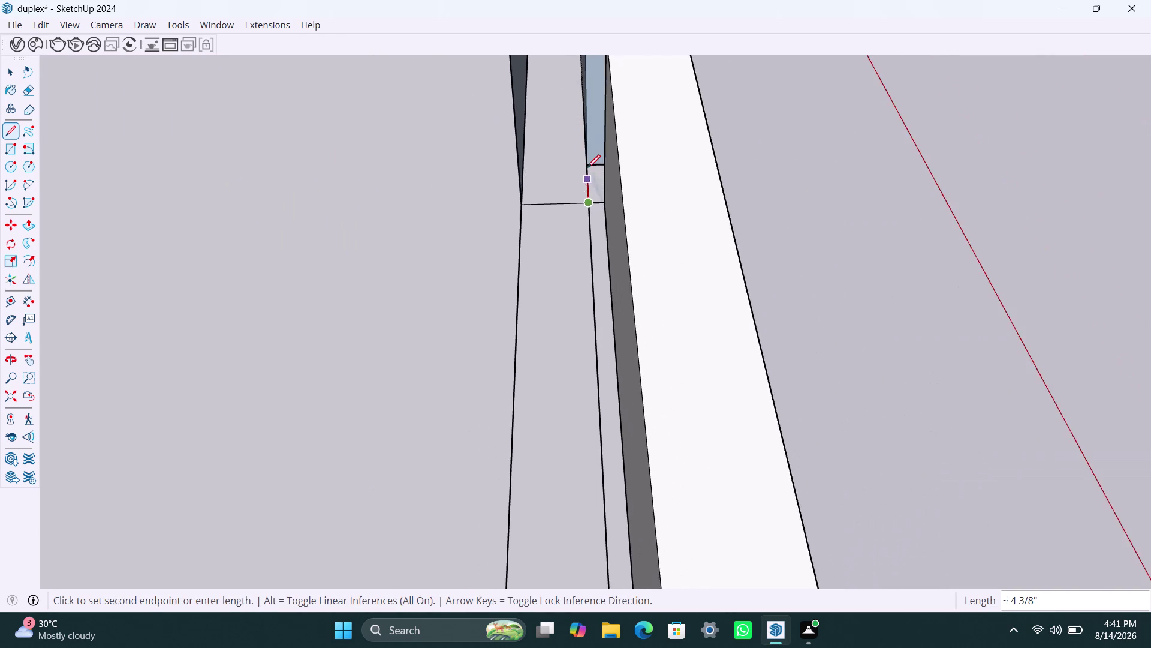
scroll(down, 3)
scroll(down, 3)
middle_drag(581, 93, 580, 140)
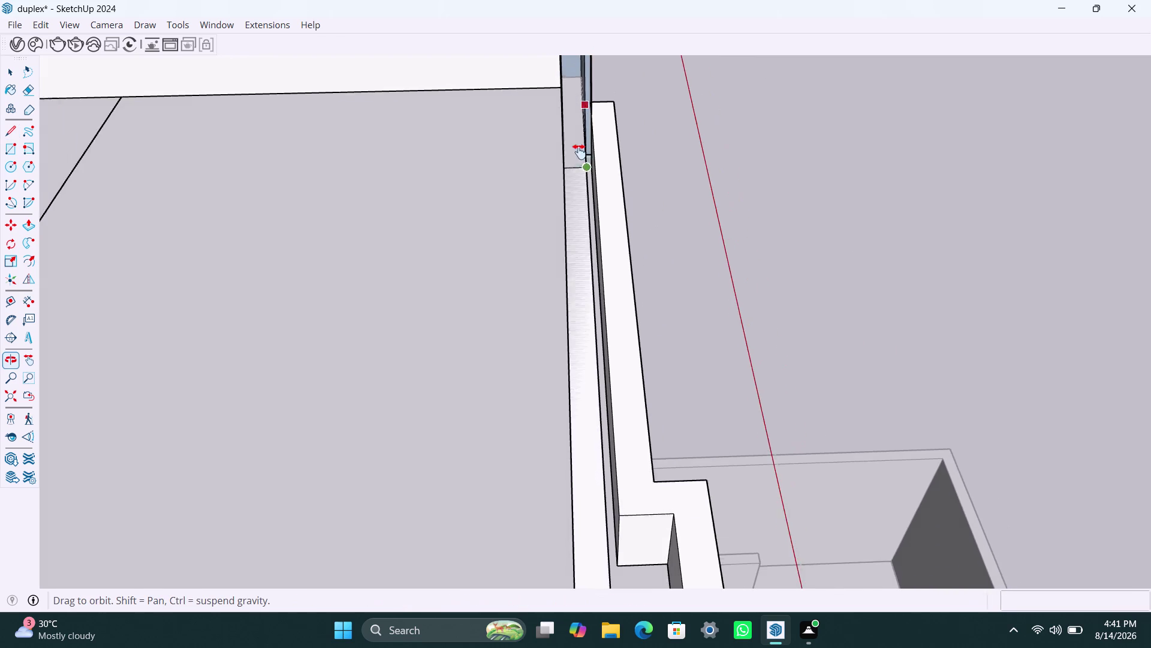
middle_drag(581, 140, 572, 332)
scroll(up, 3)
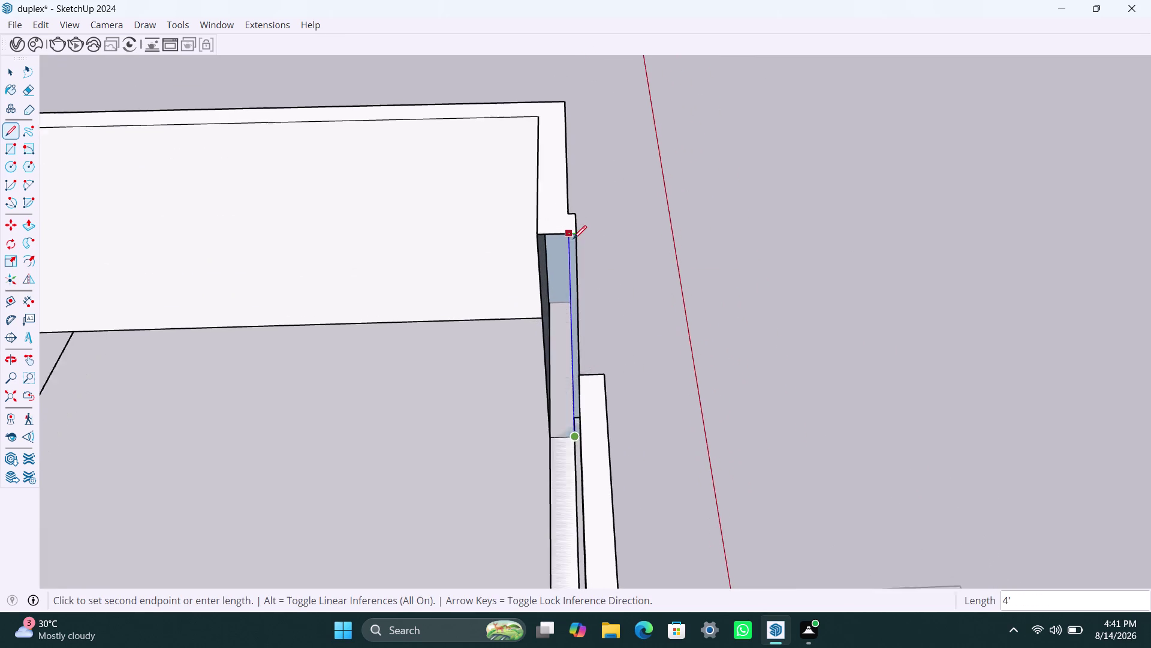
scroll(up, 3)
scroll(up, 3)
click(567, 230)
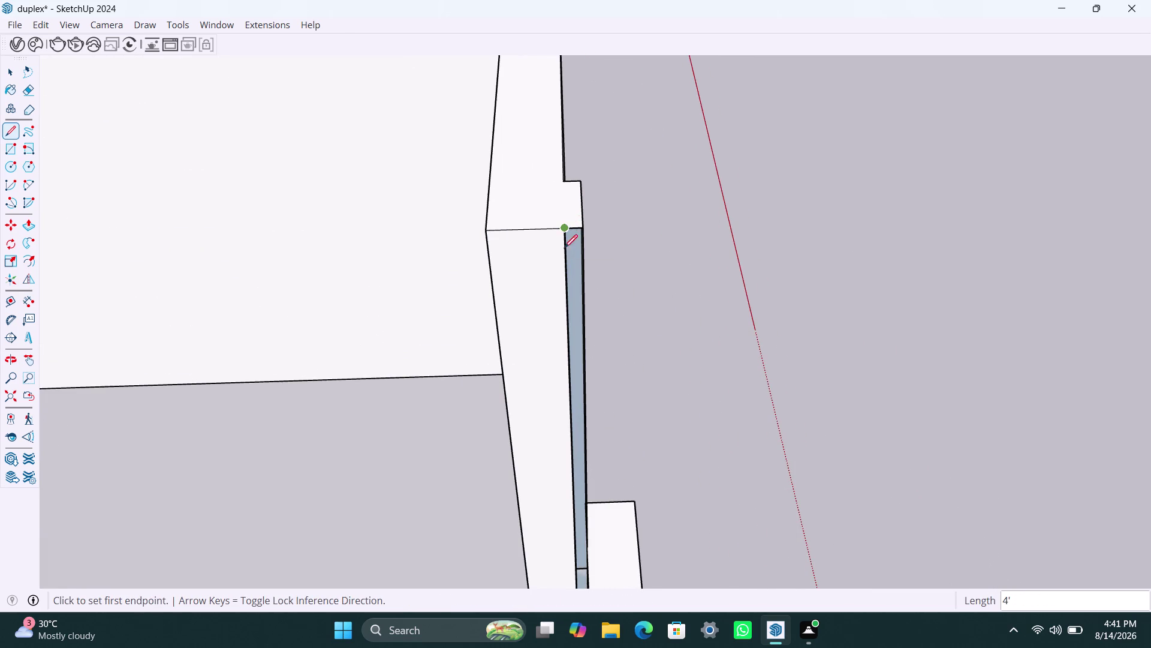
key(space)
scroll(down, 3)
Orbit and zoom around the parapet corner to look down the narrow wall gap.
middle_drag(645, 302, 536, 342)
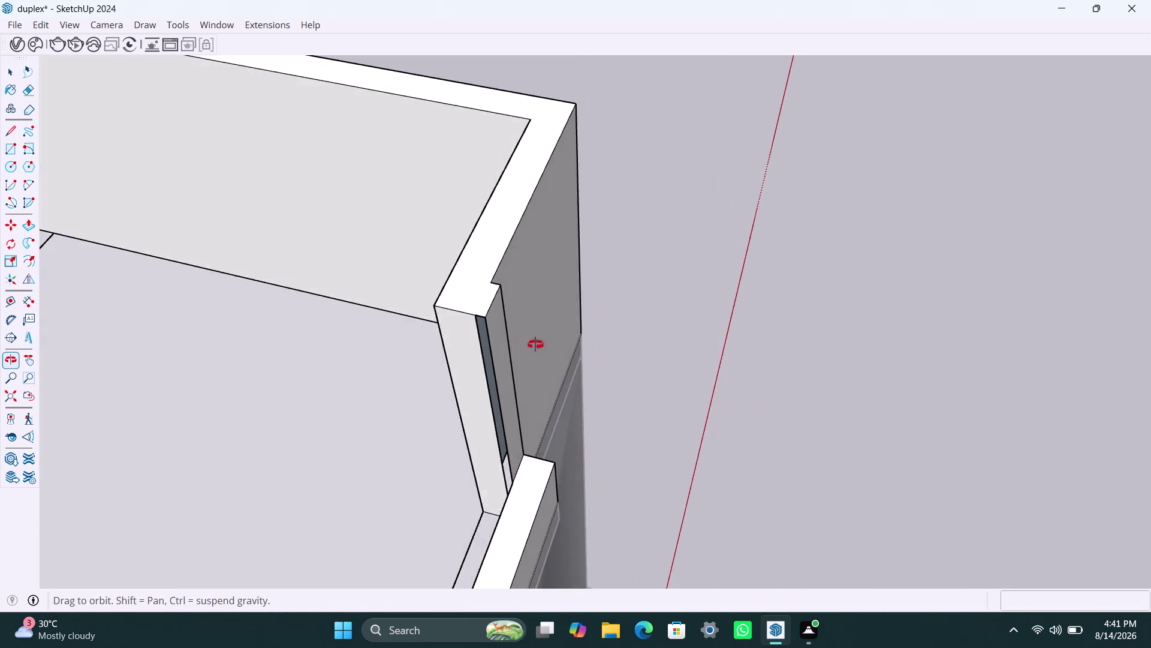
middle_drag(536, 342, 316, 346)
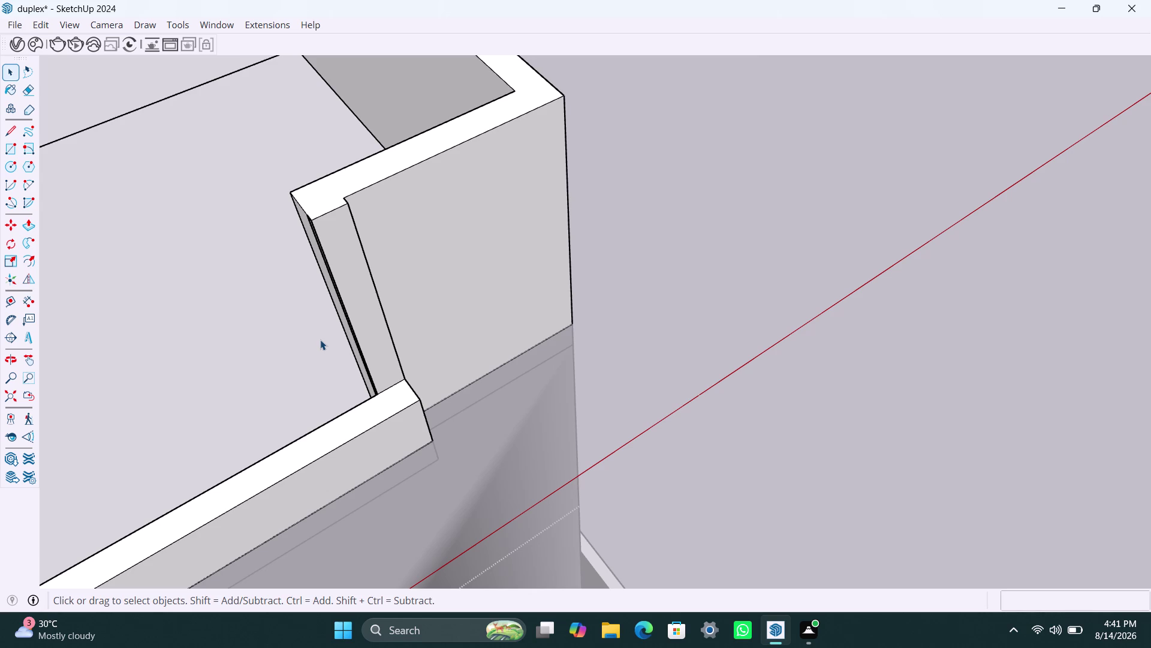
scroll(down, 3)
middle_drag(286, 303, 326, 311)
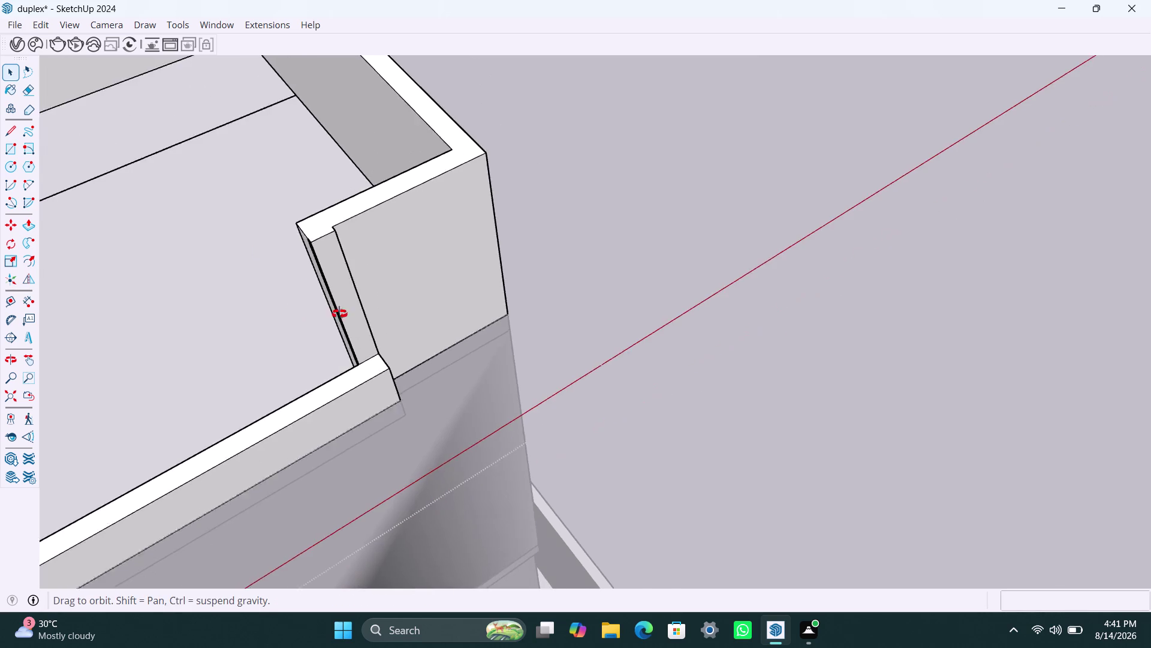
middle_drag(326, 311, 472, 321)
scroll(up, 3)
middle_drag(692, 334, 610, 310)
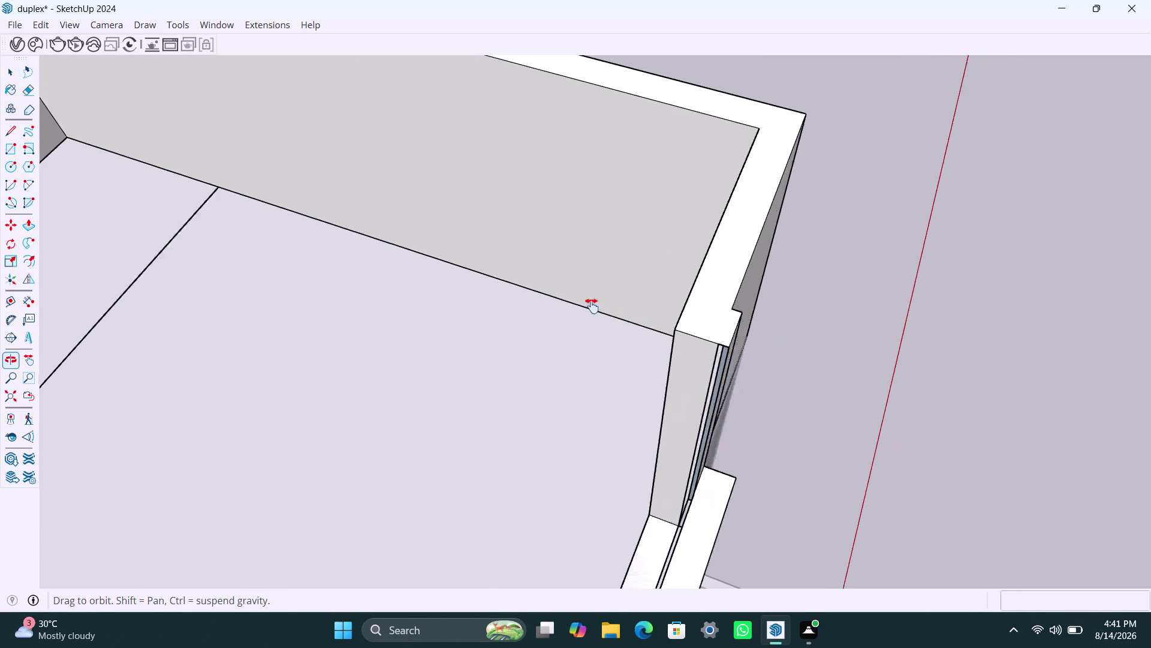
middle_drag(610, 310, 498, 273)
scroll(up, 3)
scroll(up, 3)
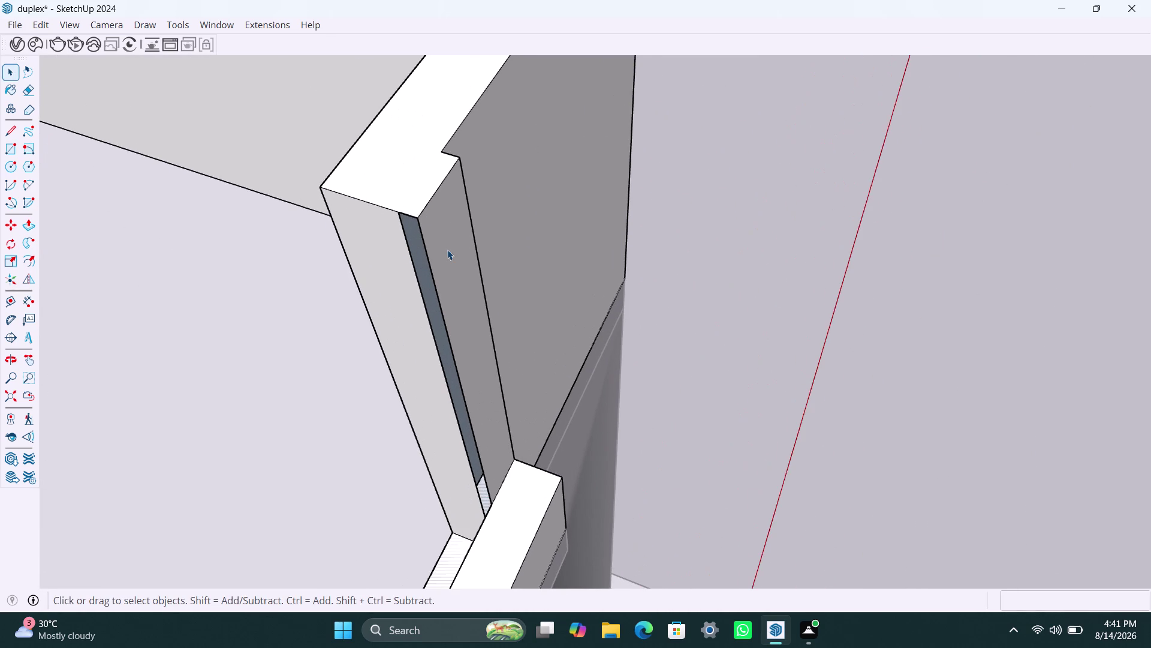
middle_drag(407, 338, 477, 365)
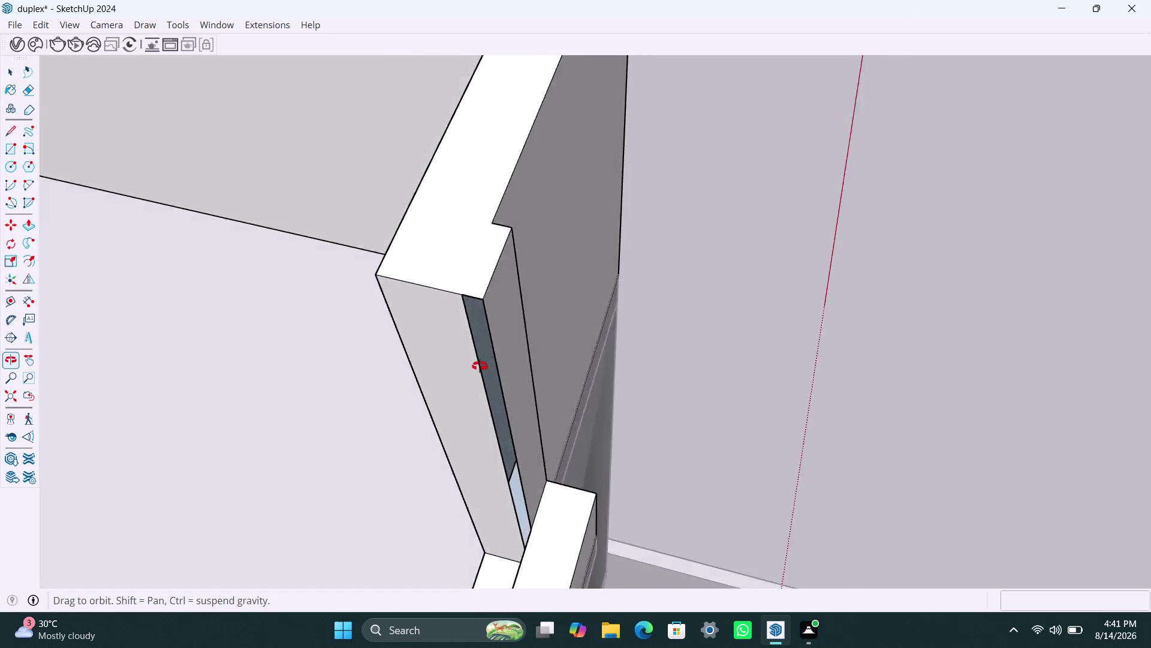
middle_drag(477, 364, 513, 352)
scroll(up, 3)
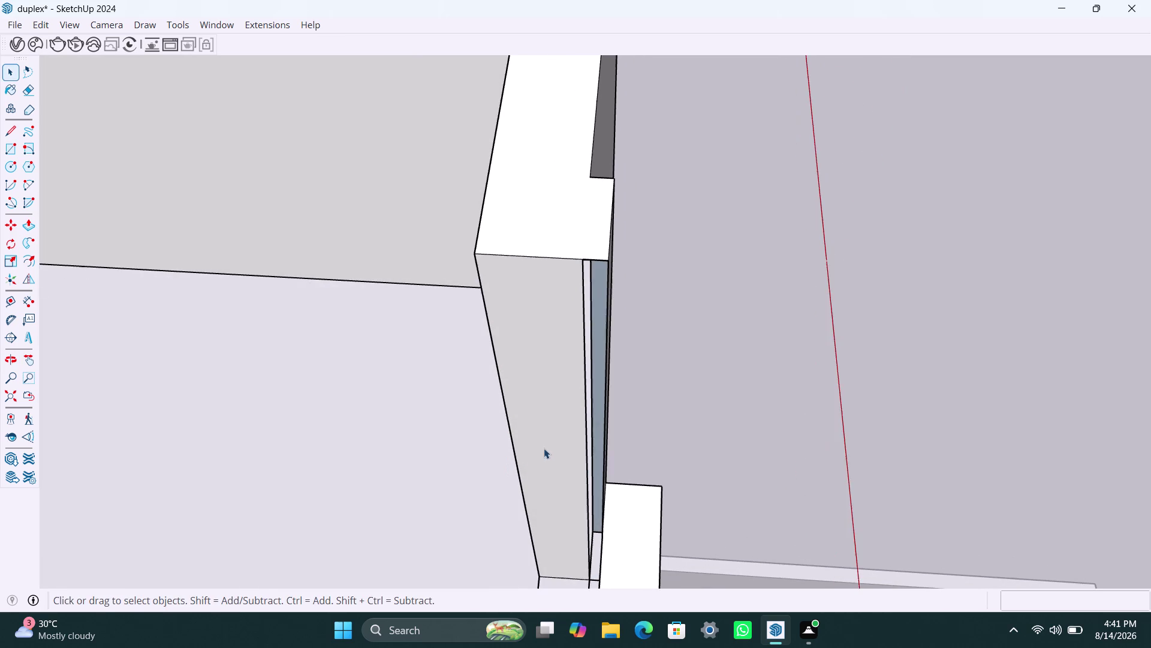
middle_drag(572, 452, 585, 384)
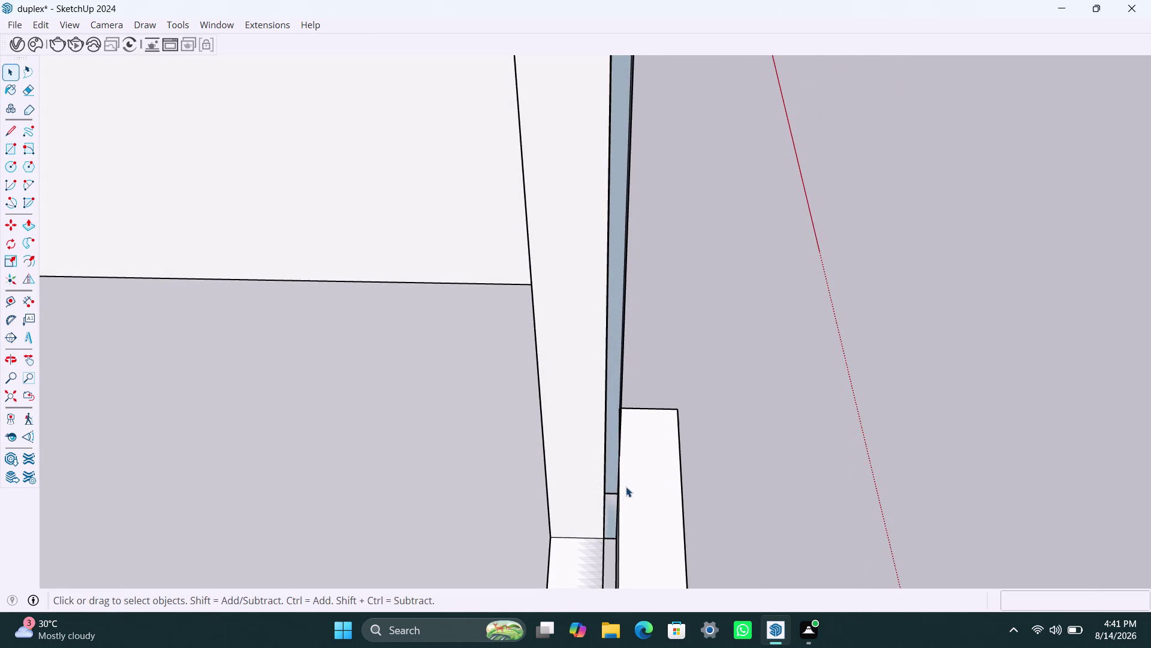
scroll(down, 3)
middle_drag(645, 458, 344, 356)
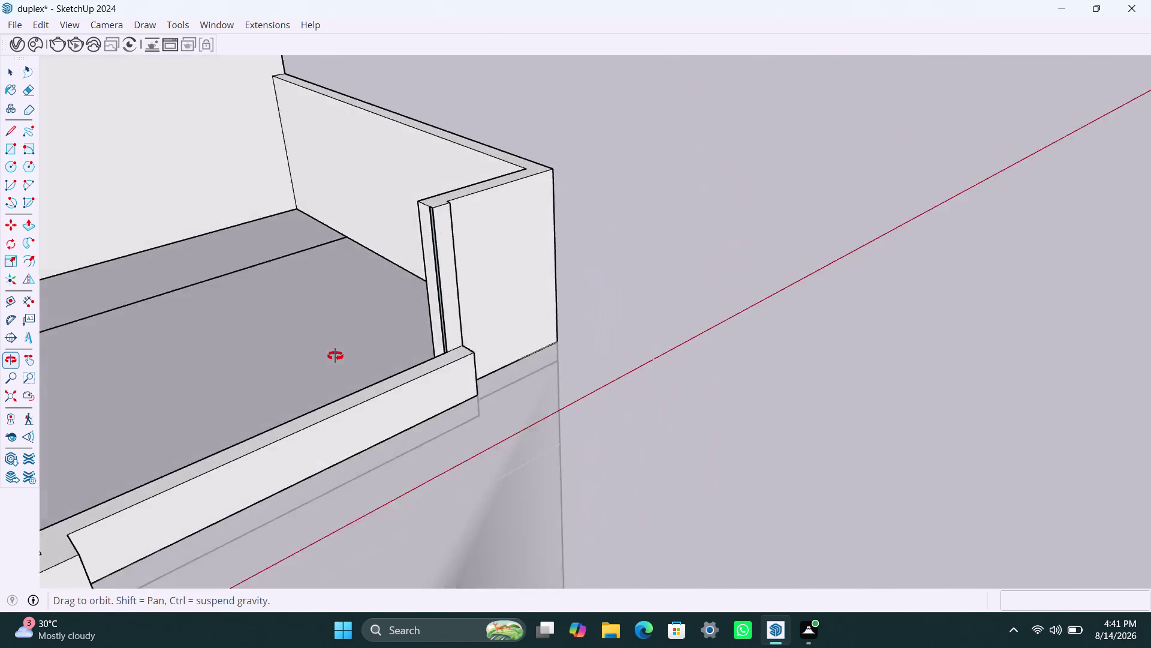
middle_drag(344, 357, 287, 355)
scroll(up, 3)
scroll(up, 3)
scroll(up, 3)
middle_drag(444, 369, 440, 378)
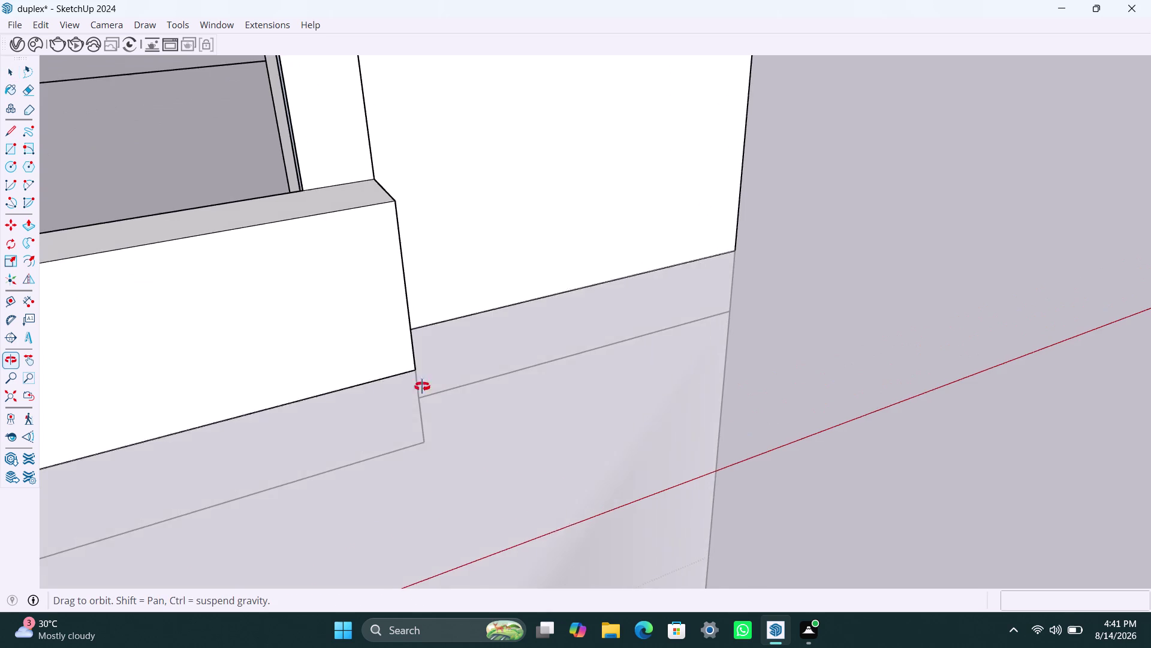
middle_drag(439, 378, 164, 460)
scroll(up, 3)
scroll(down, 3)
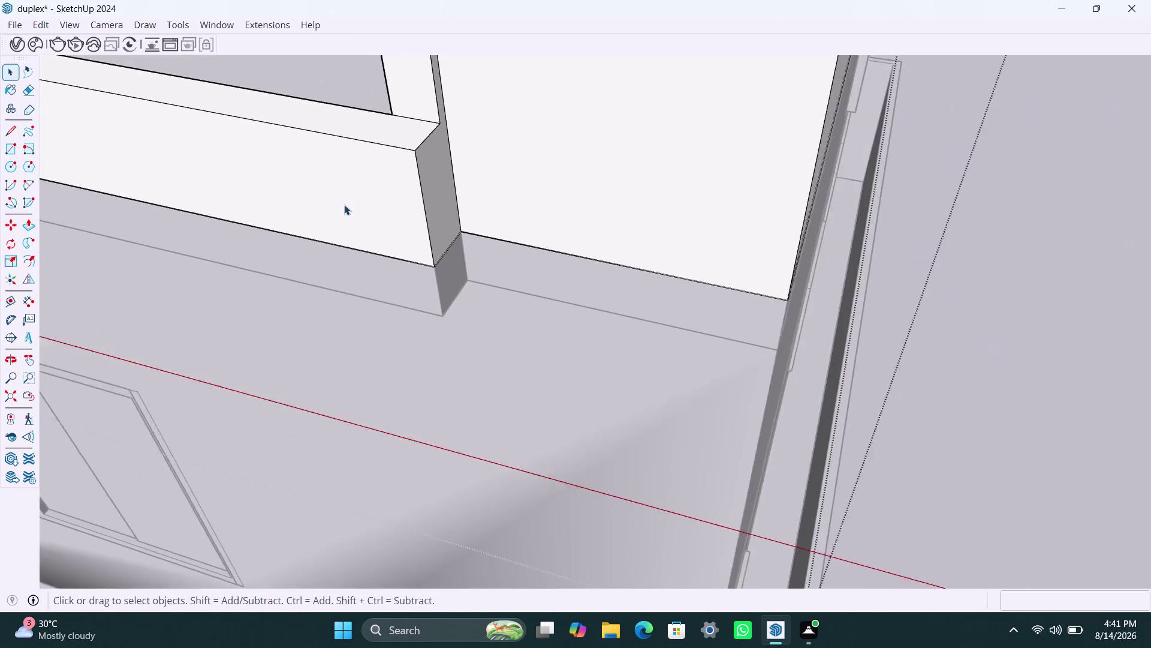
scroll(down, 3)
middle_drag(345, 204, 605, 283)
scroll(down, 3)
middle_drag(274, 320, 474, 330)
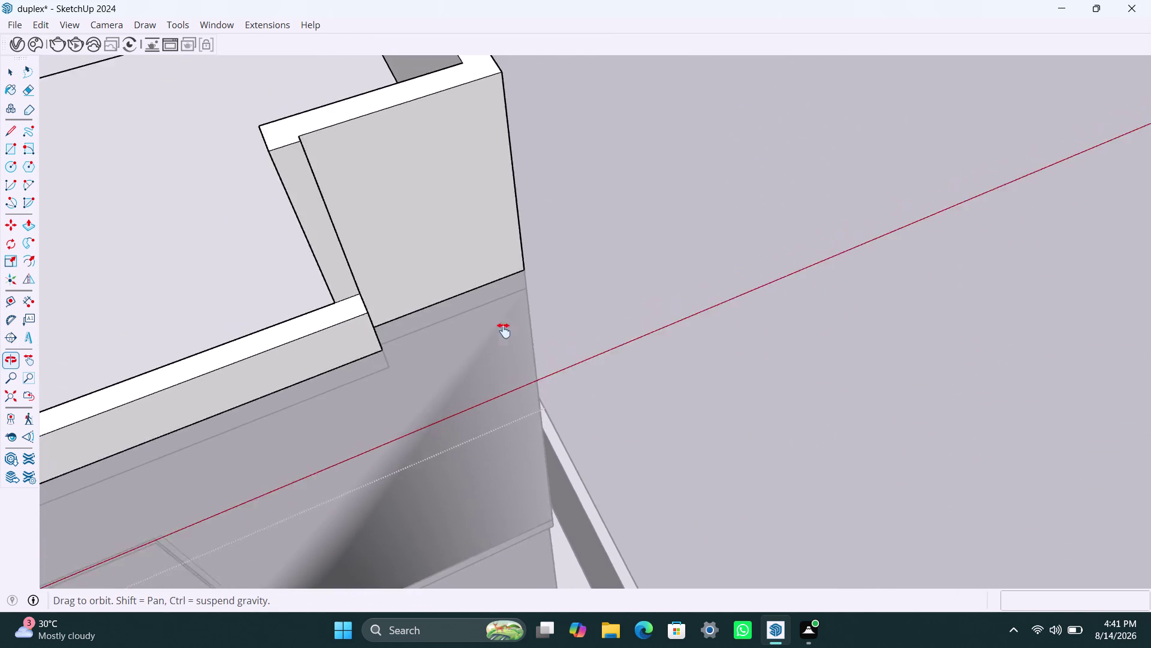
middle_drag(473, 330, 624, 331)
scroll(up, 3)
middle_drag(399, 370, 819, 372)
scroll(up, 3)
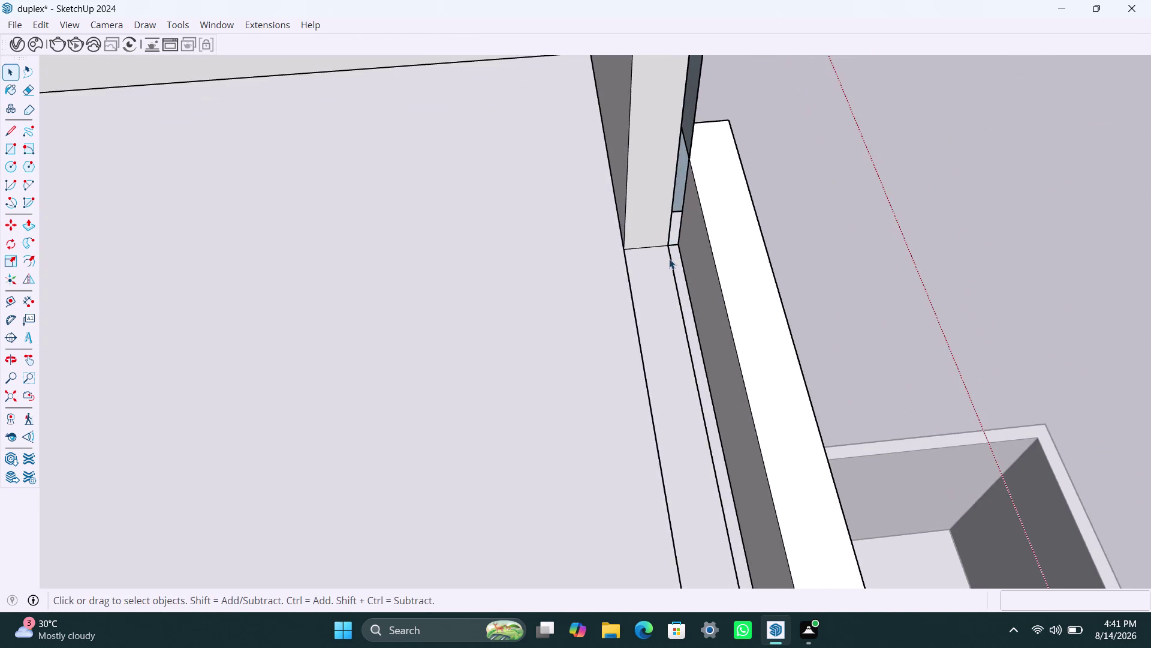
middle_drag(669, 258, 512, 402)
scroll(down, 3)
scroll(down, 3)
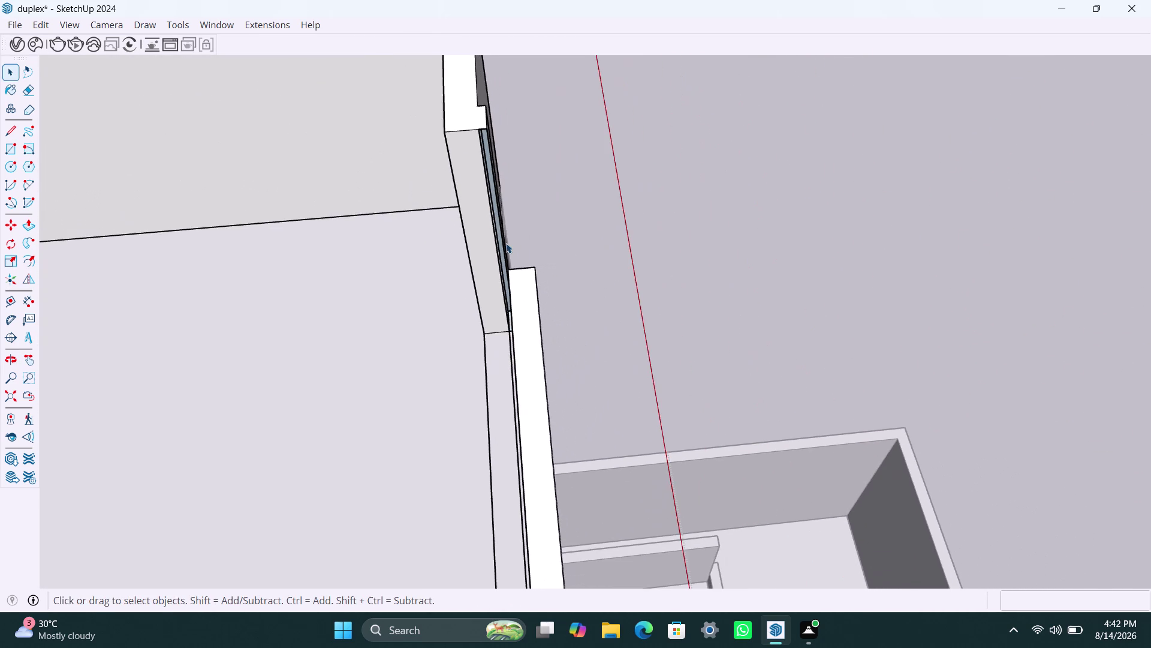
scroll(up, 3)
scroll(up, 3)
scroll(down, 3)
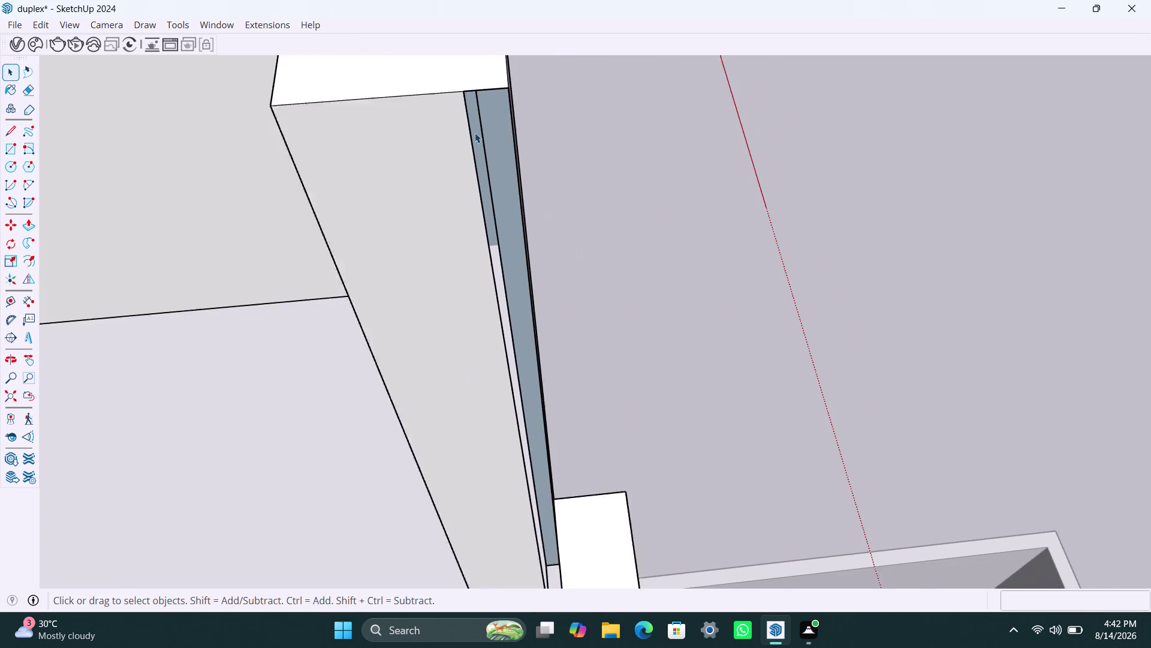
Draw a rectangle spanning the narrow gap from its top corner to its bottom corner.
key(r)
click(473, 105)
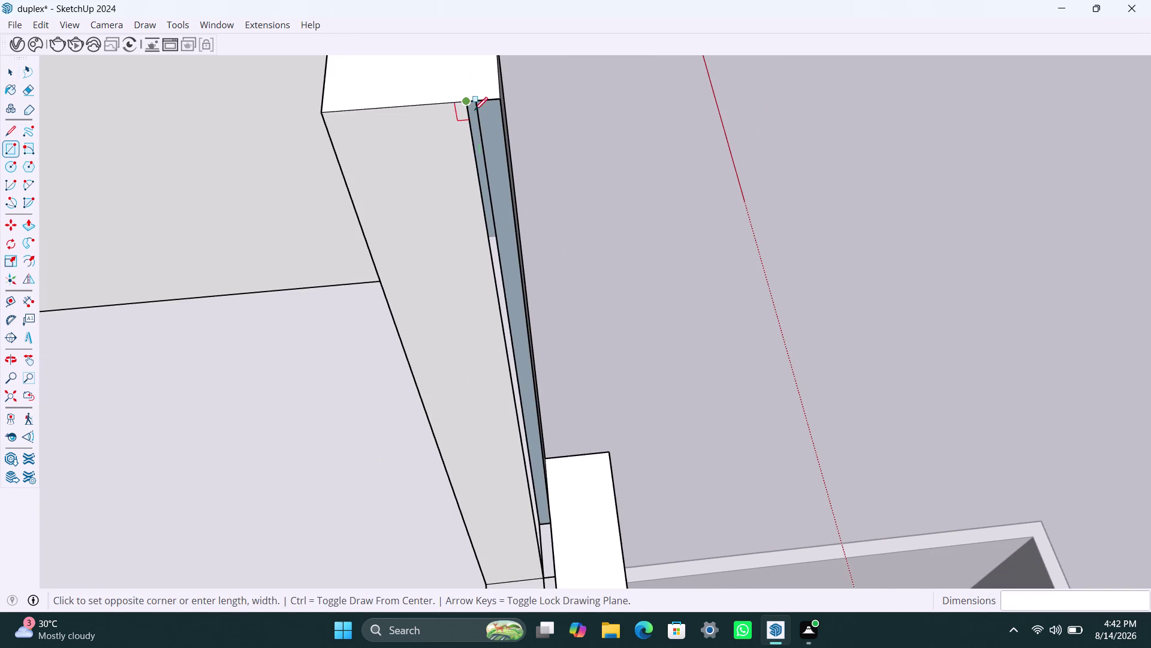
scroll(down, 3)
middle_drag(551, 576, 571, 566)
scroll(up, 3)
scroll(up, 3)
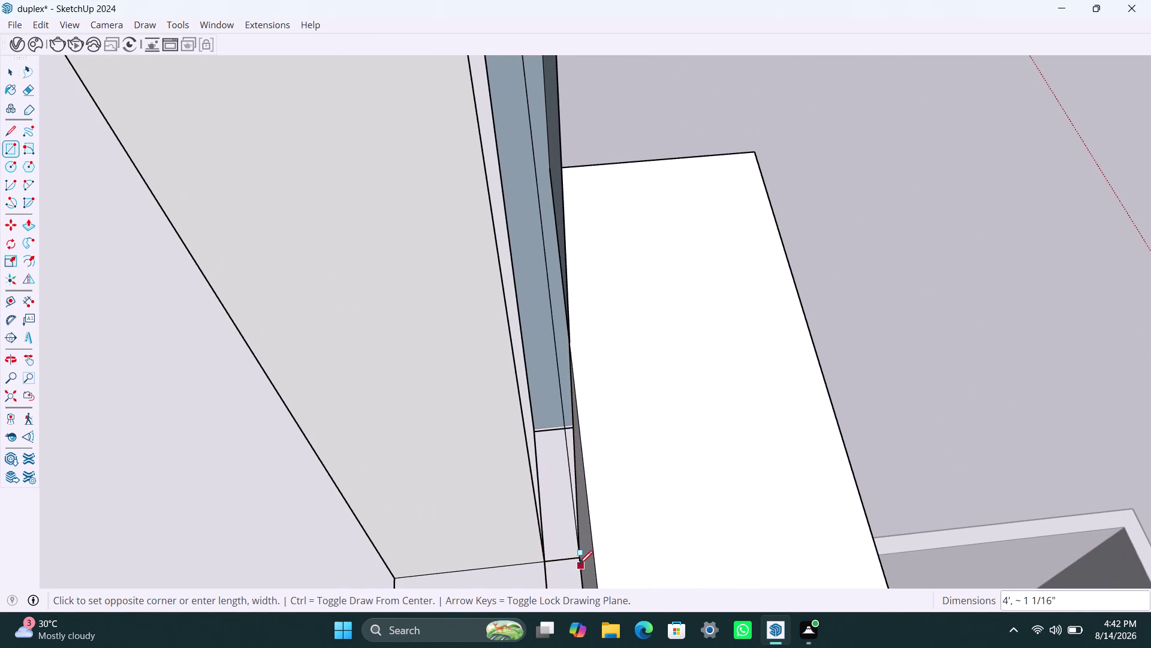
click(579, 558)
Erase the leftover seam line from the new wall face and clear the selection.
key(space)
click(614, 102)
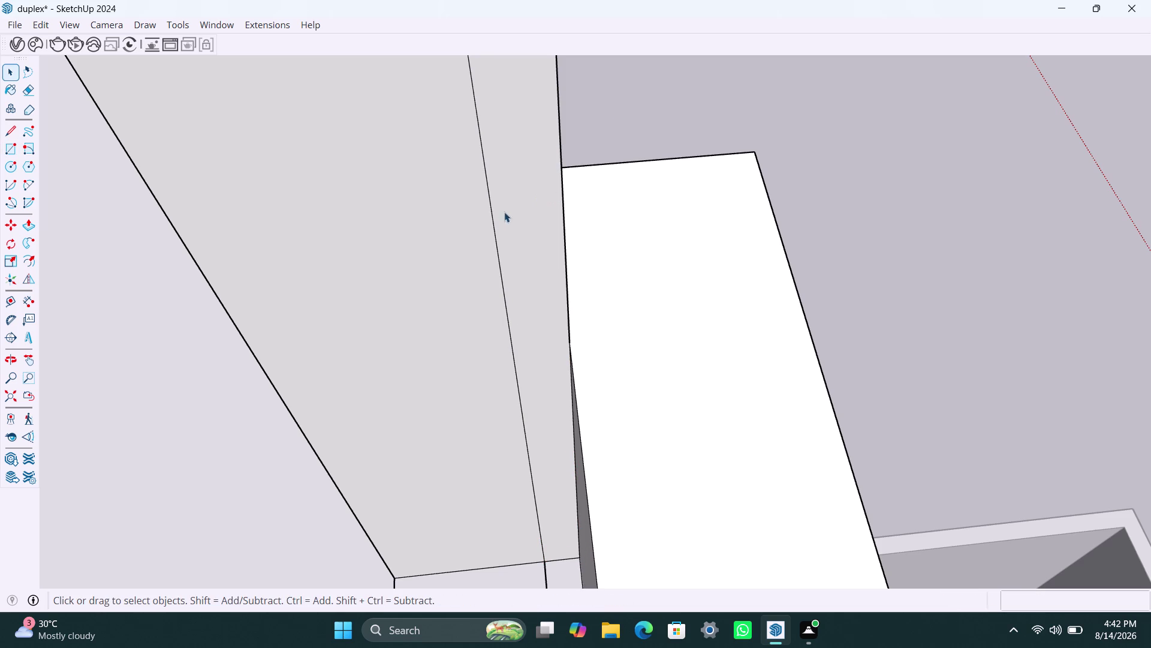
click(497, 222)
click(496, 227)
key(Delete)
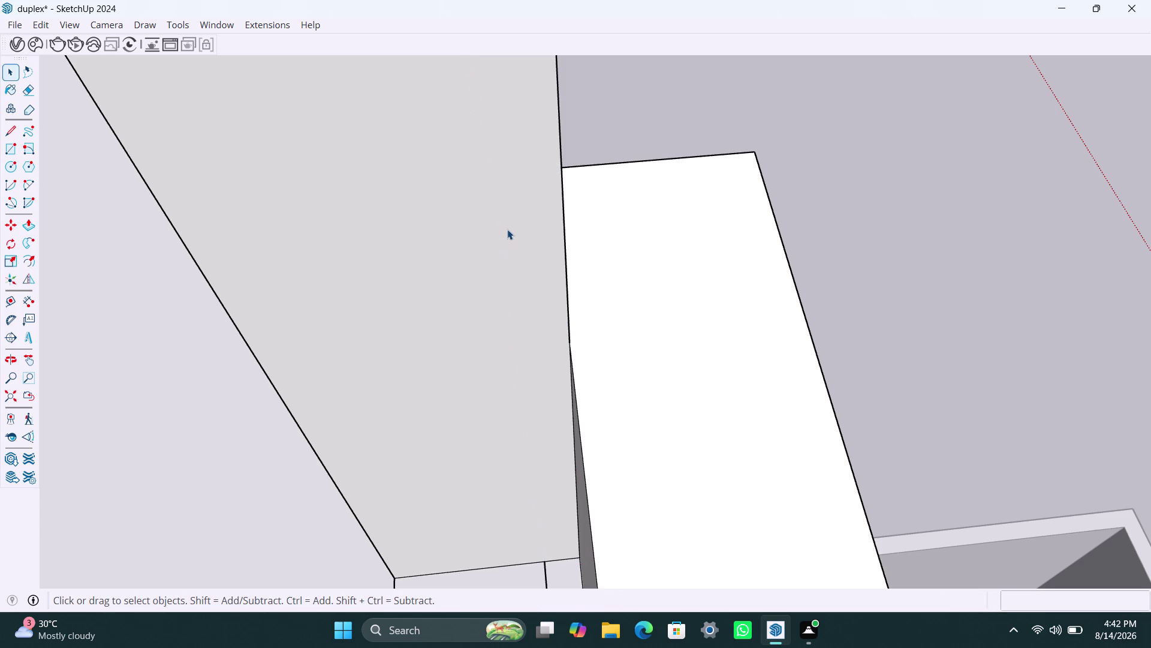
scroll(down, 3)
click(629, 120)
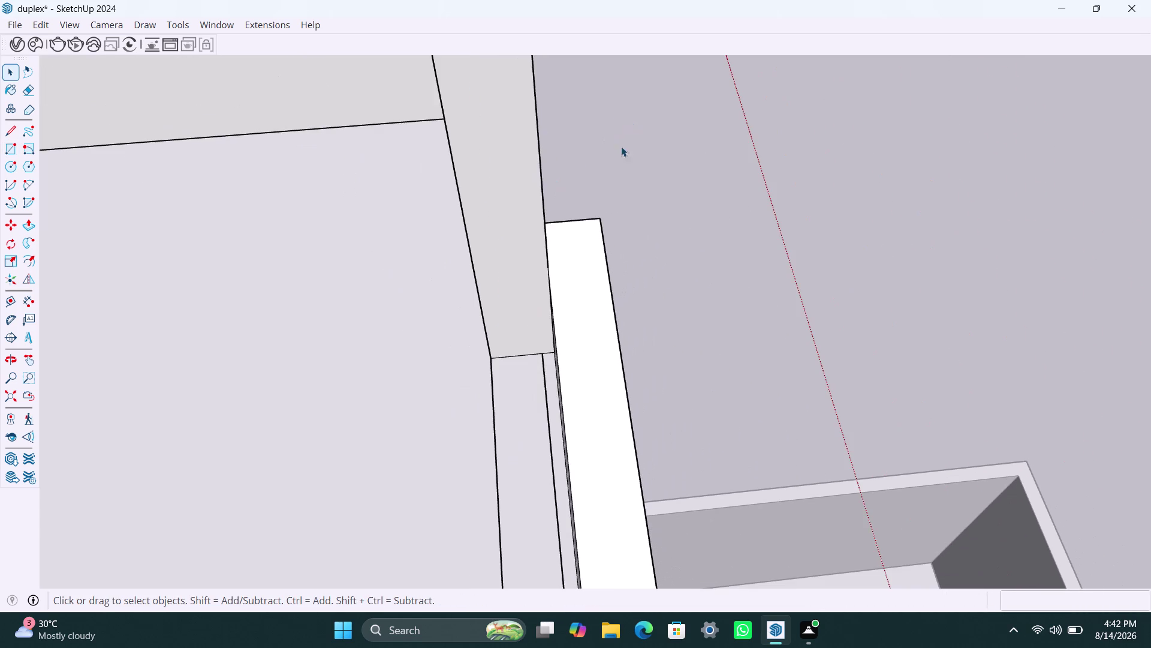
Orbit out to check the repaired corner, save, and zoom out to the whole house.
scroll(down, 3)
middle_drag(665, 259, 440, 323)
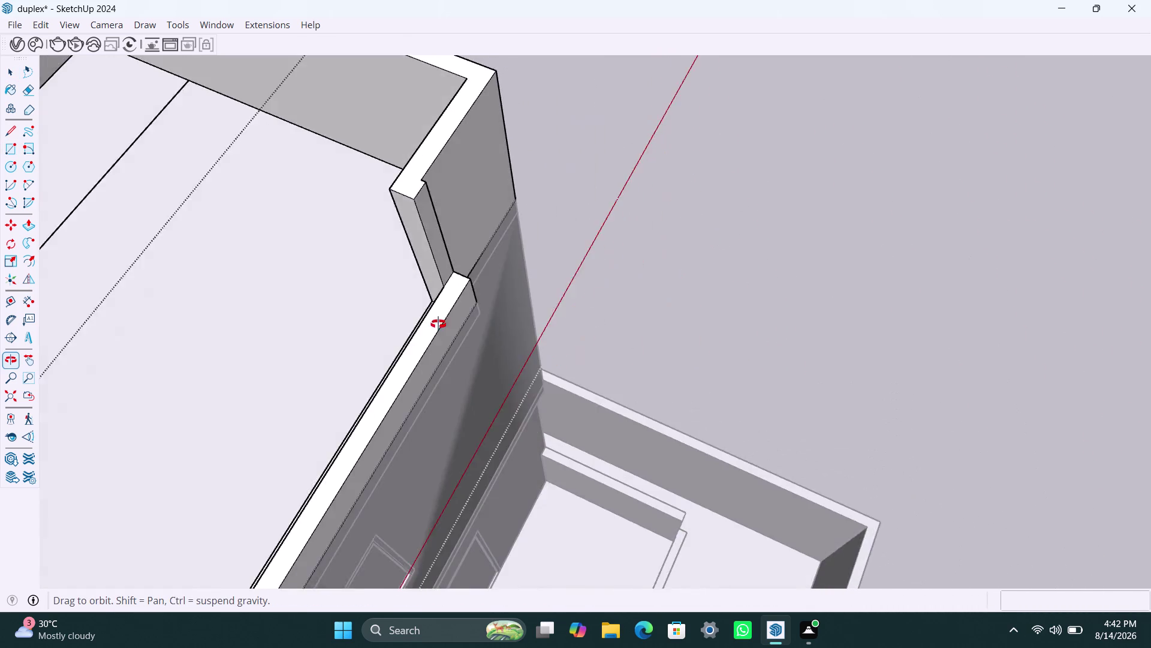
middle_drag(440, 323, 438, 323)
click(550, 179)
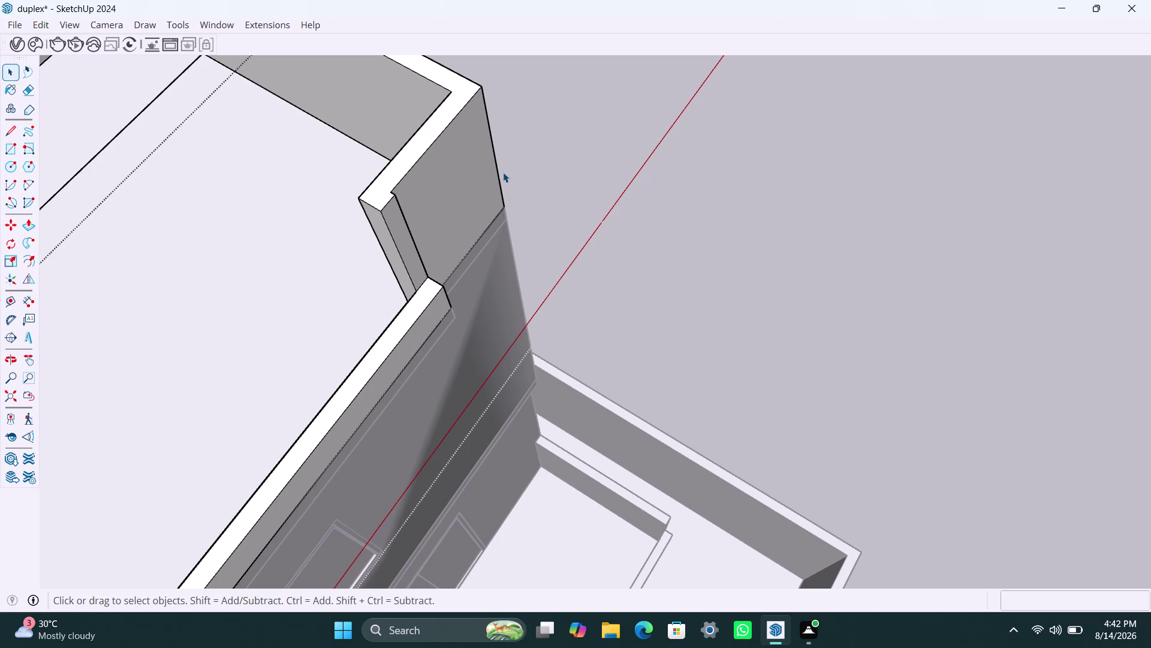
key(ctrl+s)
key(space)
click(527, 148)
scroll(down, 3)
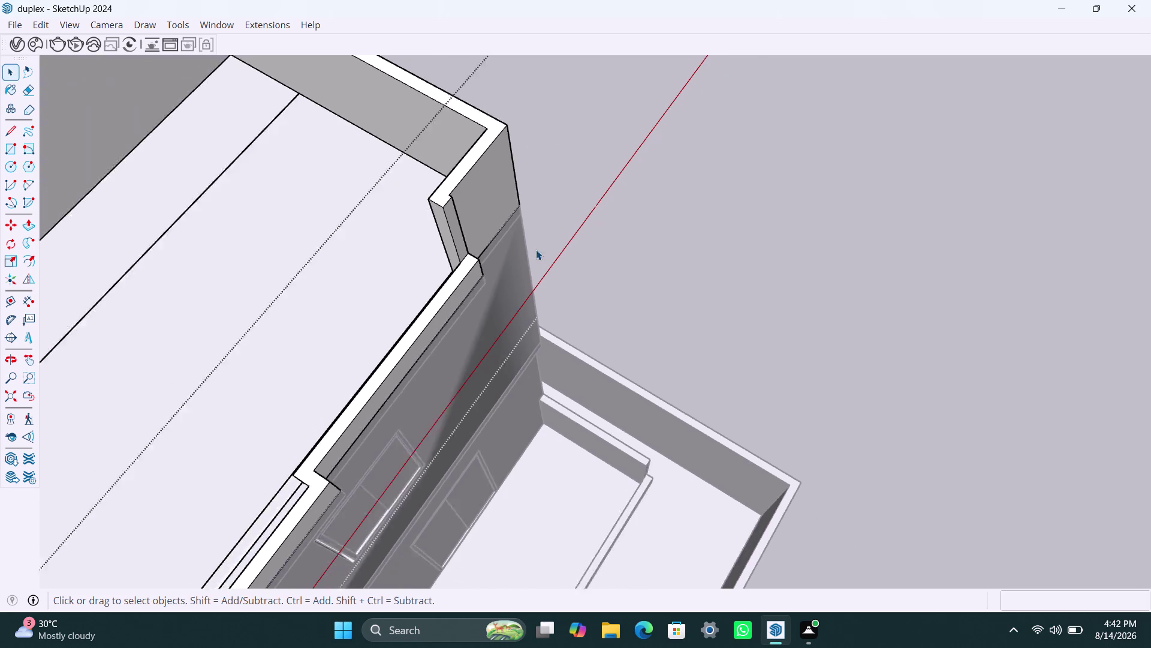
scroll(down, 3)
double_click(600, 132)
click(592, 134)
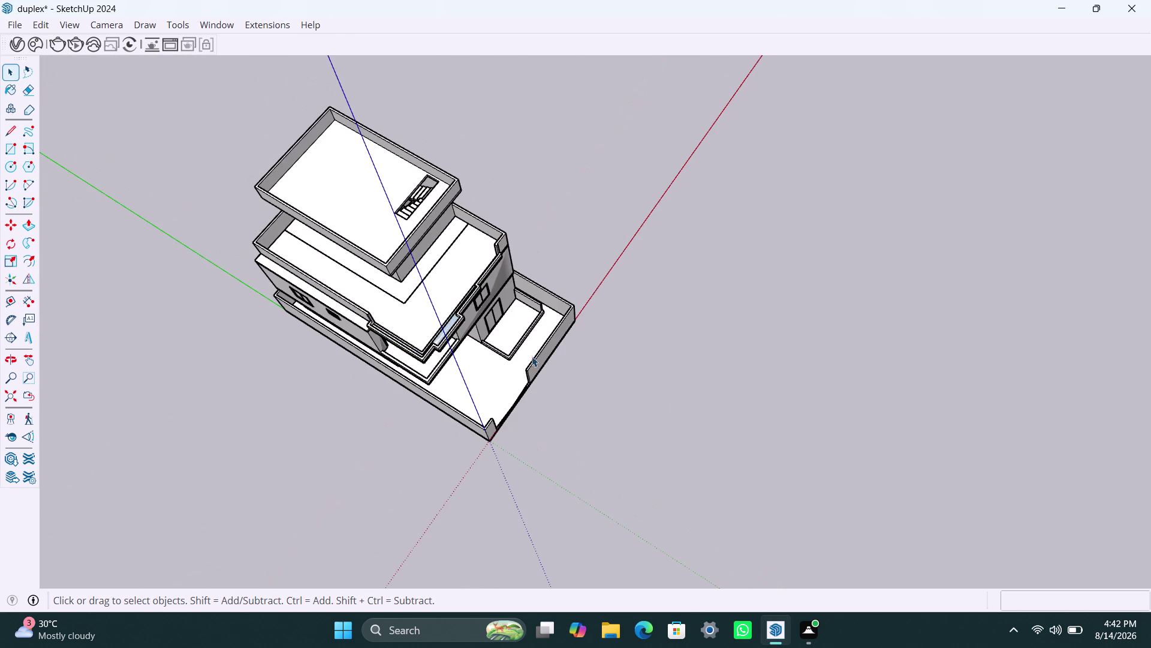
scroll(down, 3)
middle_drag(483, 382, 314, 298)
scroll(up, 3)
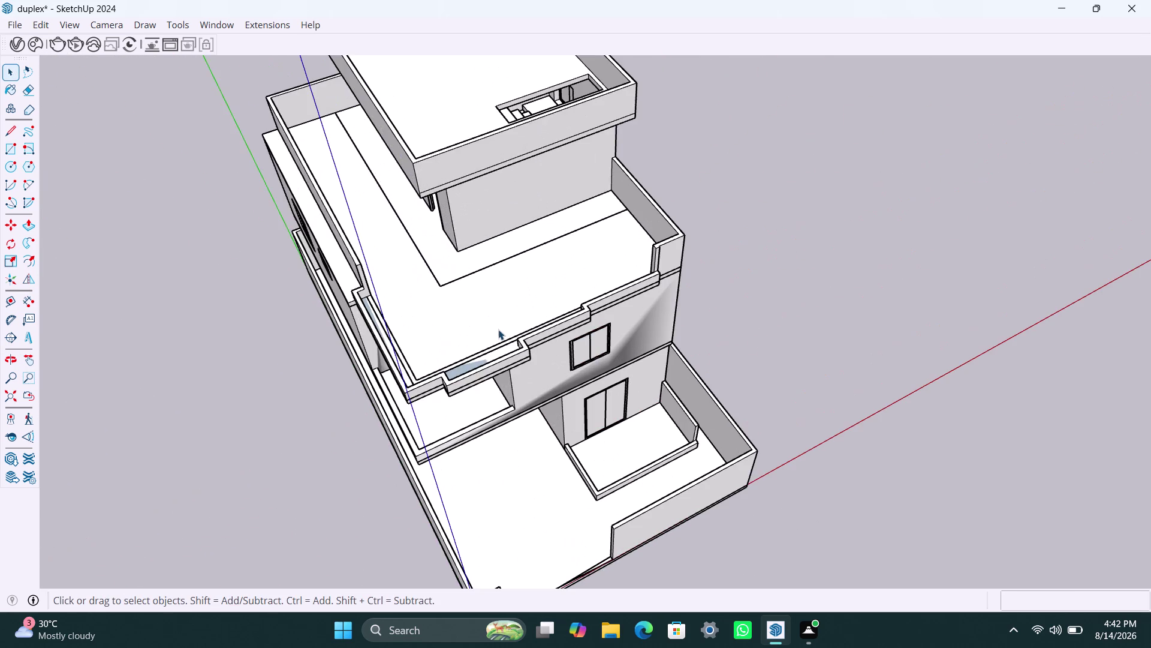
middle_drag(500, 330, 464, 234)
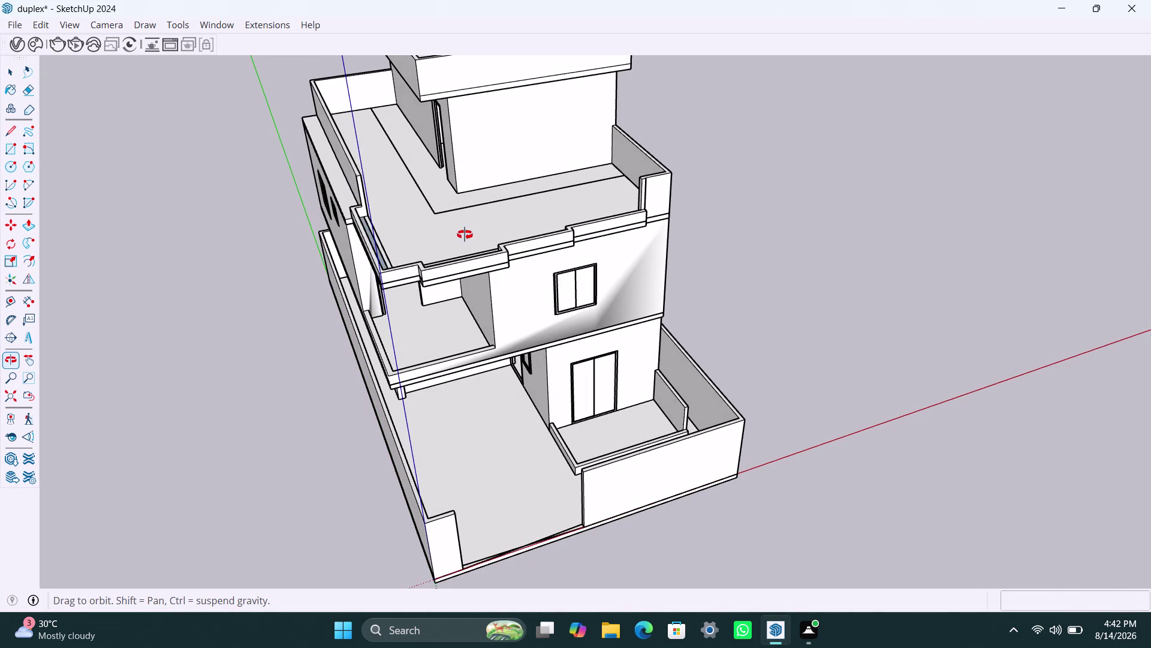
middle_drag(465, 234, 492, 210)
scroll(down, 3)
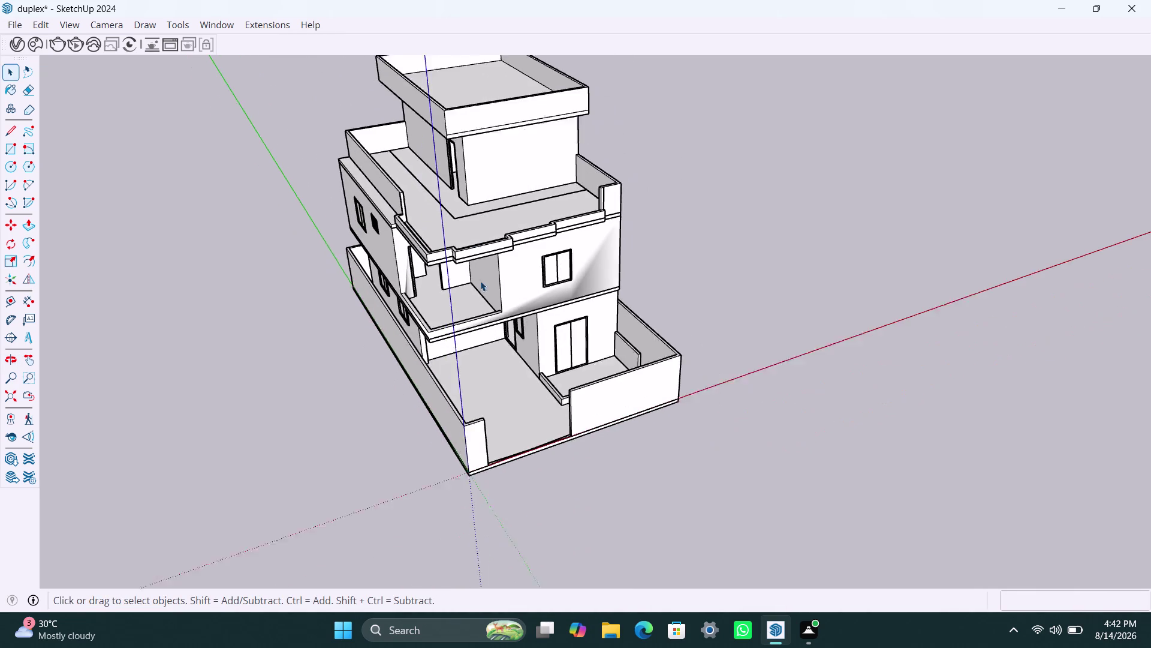
middle_drag(487, 257, 629, 158)
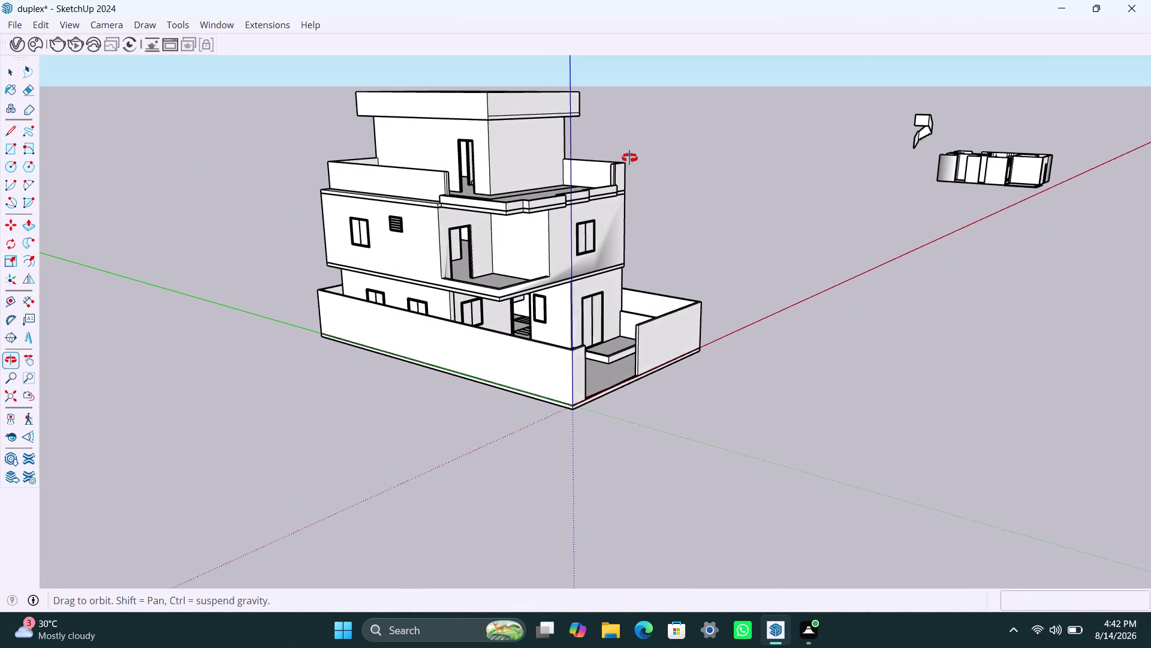
middle_drag(630, 157, 560, 181)
click(742, 130)
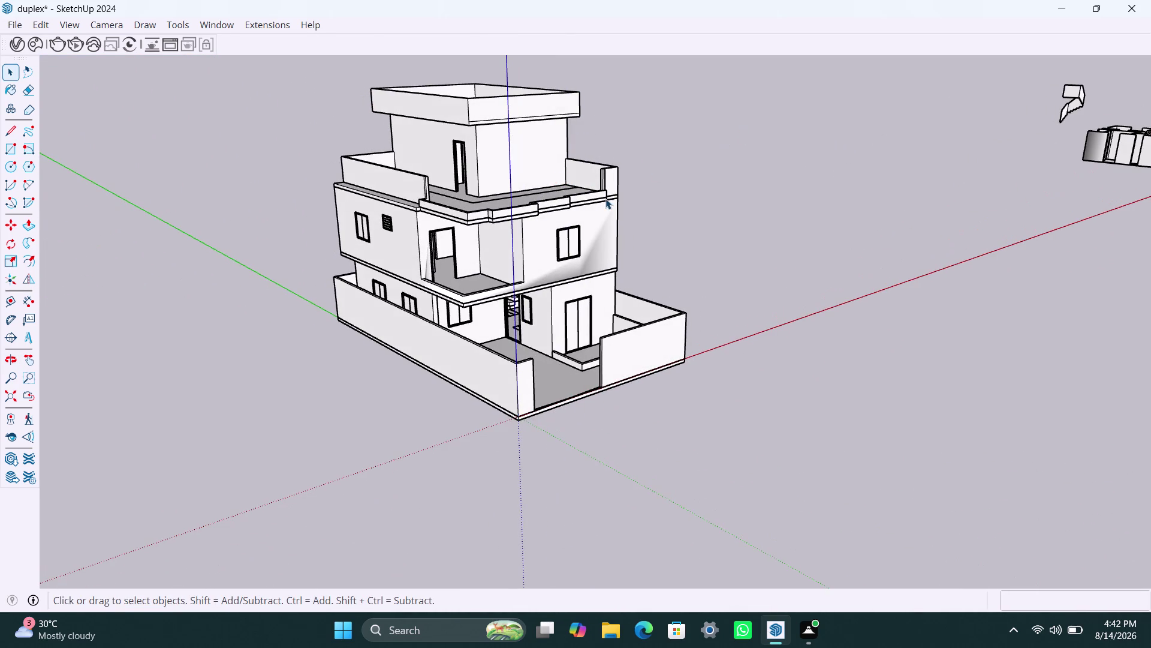
scroll(up, 3)
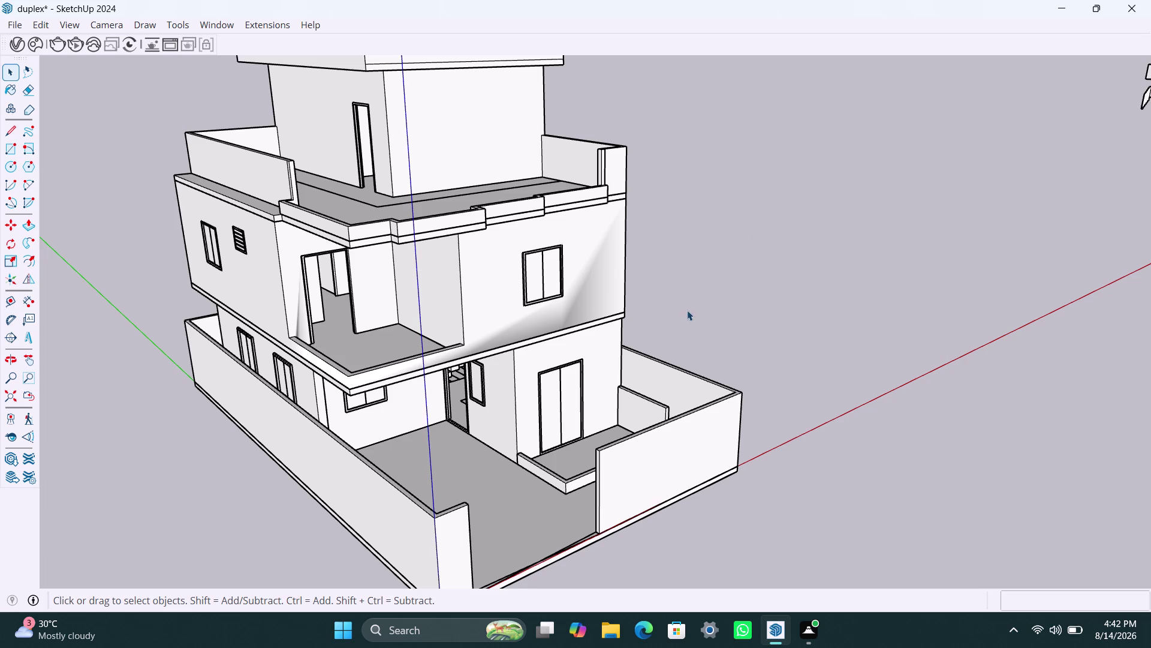
scroll(down, 3)
middle_drag(807, 375, 587, 417)
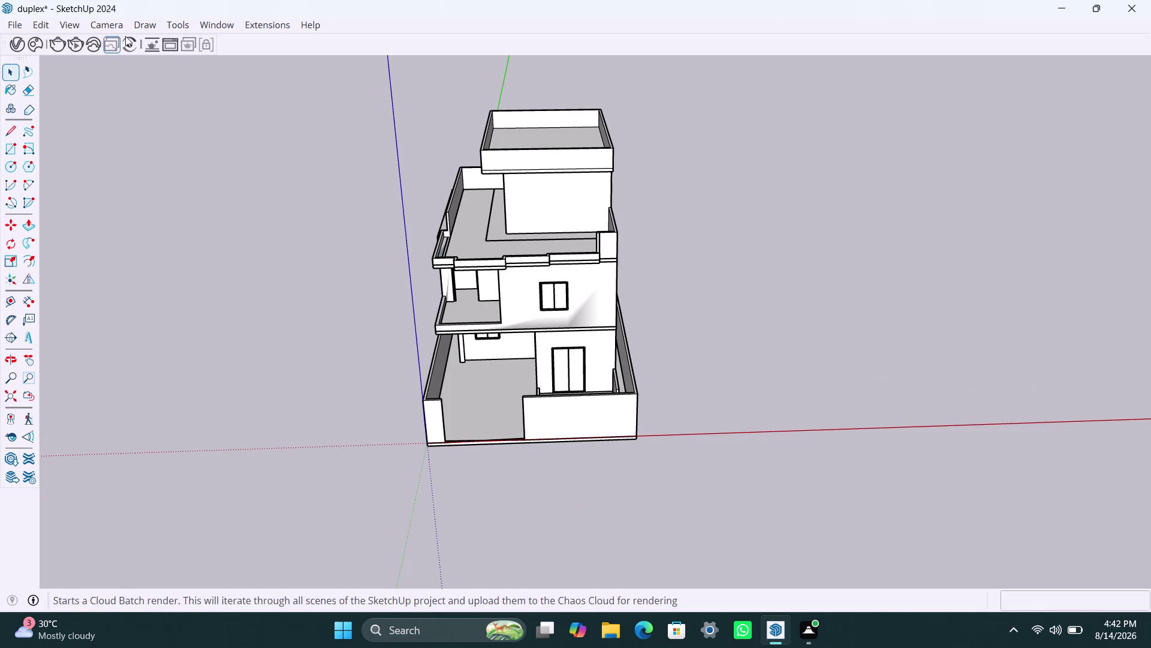
Switch the camera to Two-Point Perspective and orbit to bring the whole house into view.
click(110, 23)
click(166, 143)
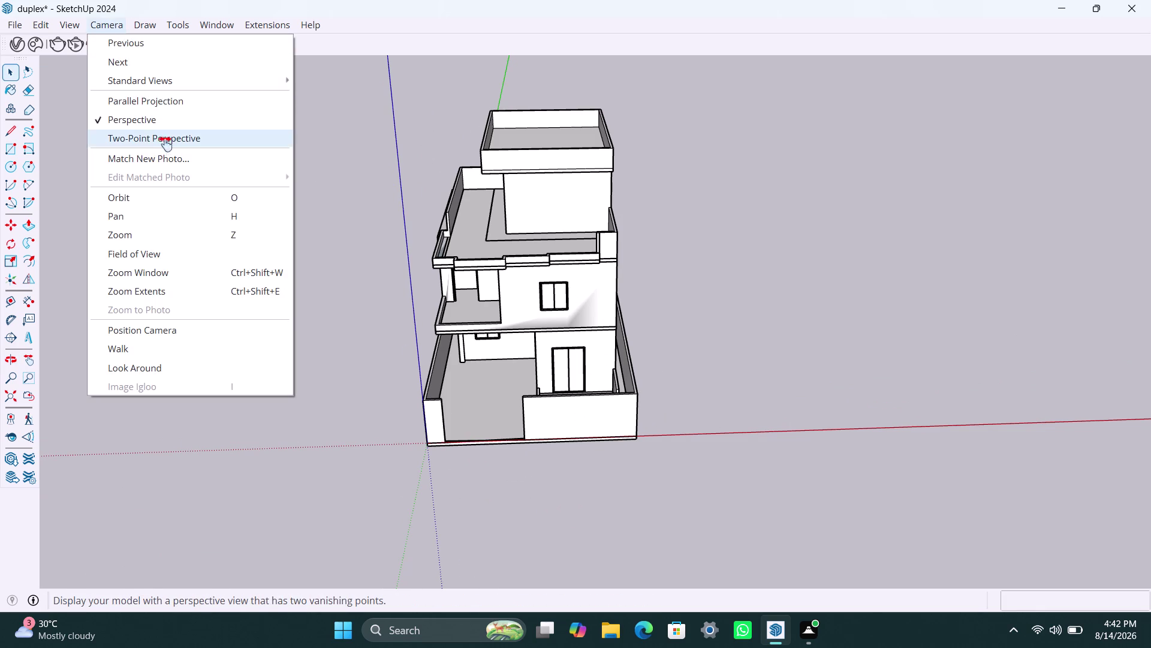
middle_drag(611, 517, 610, 493)
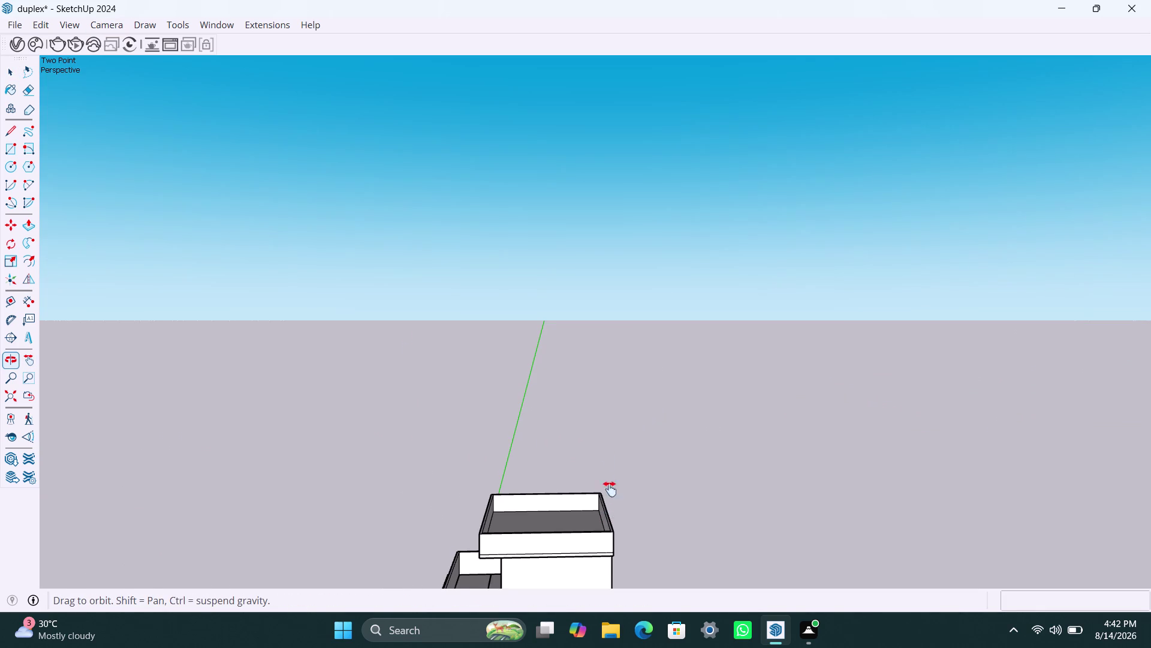
middle_drag(610, 493, 619, 110)
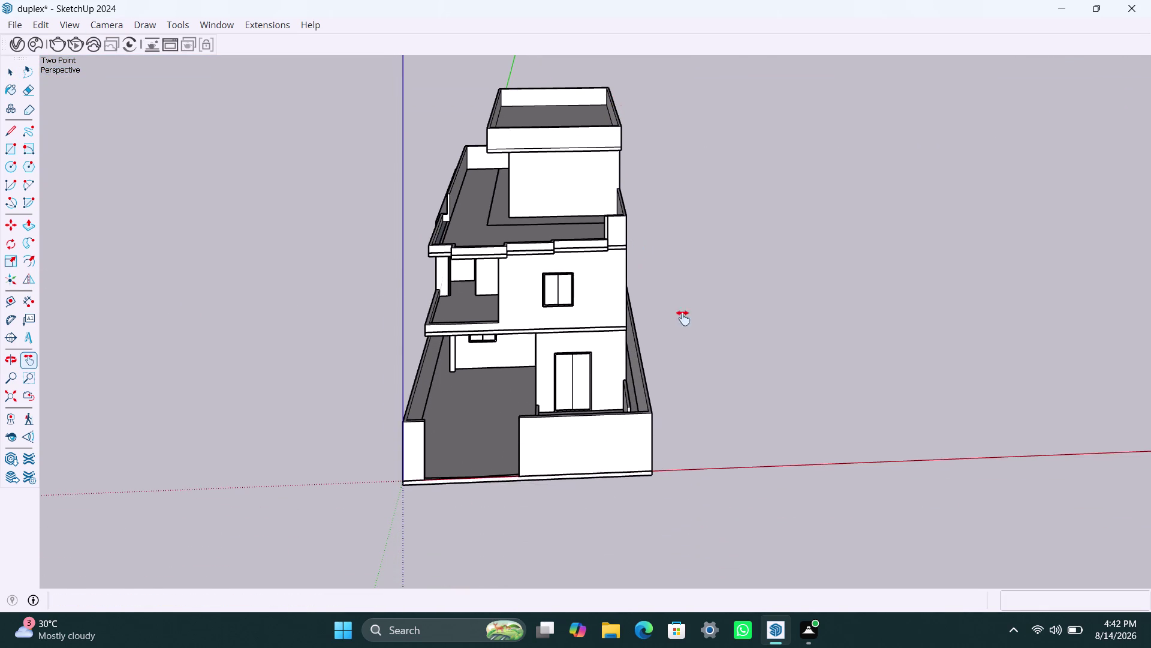
middle_drag(770, 400, 759, 418)
scroll(up, 3)
middle_drag(560, 291, 589, 342)
scroll(up, 3)
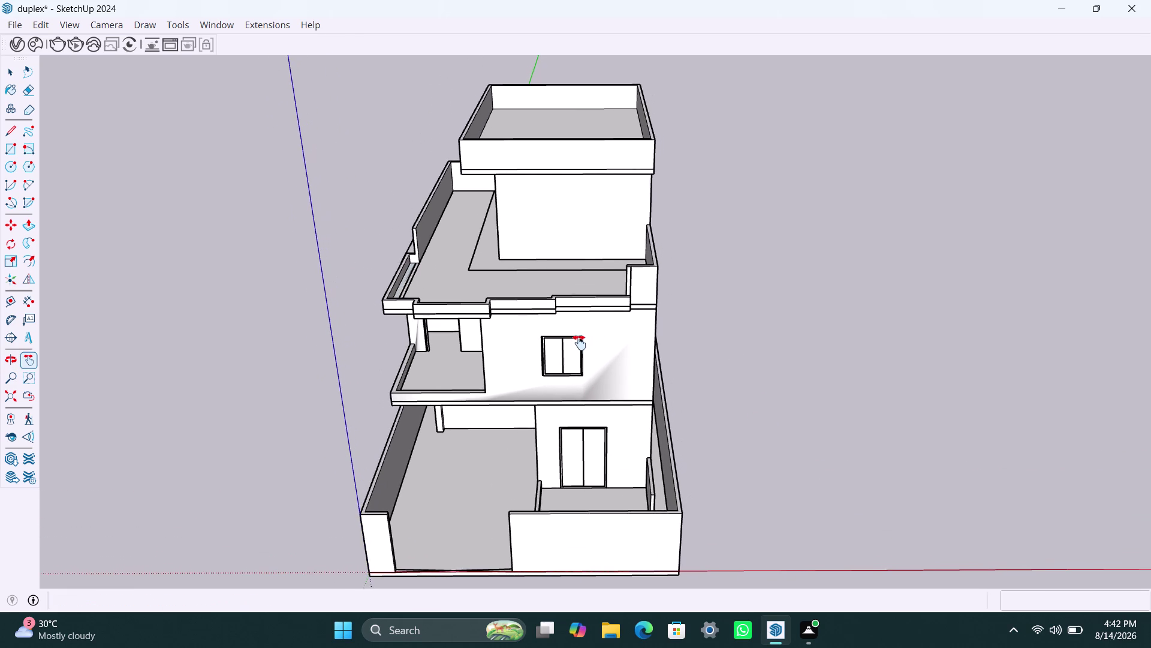
scroll(up, 3)
middle_drag(578, 341, 588, 291)
scroll(down, 3)
scroll(down, 3)
middle_drag(588, 291, 586, 341)
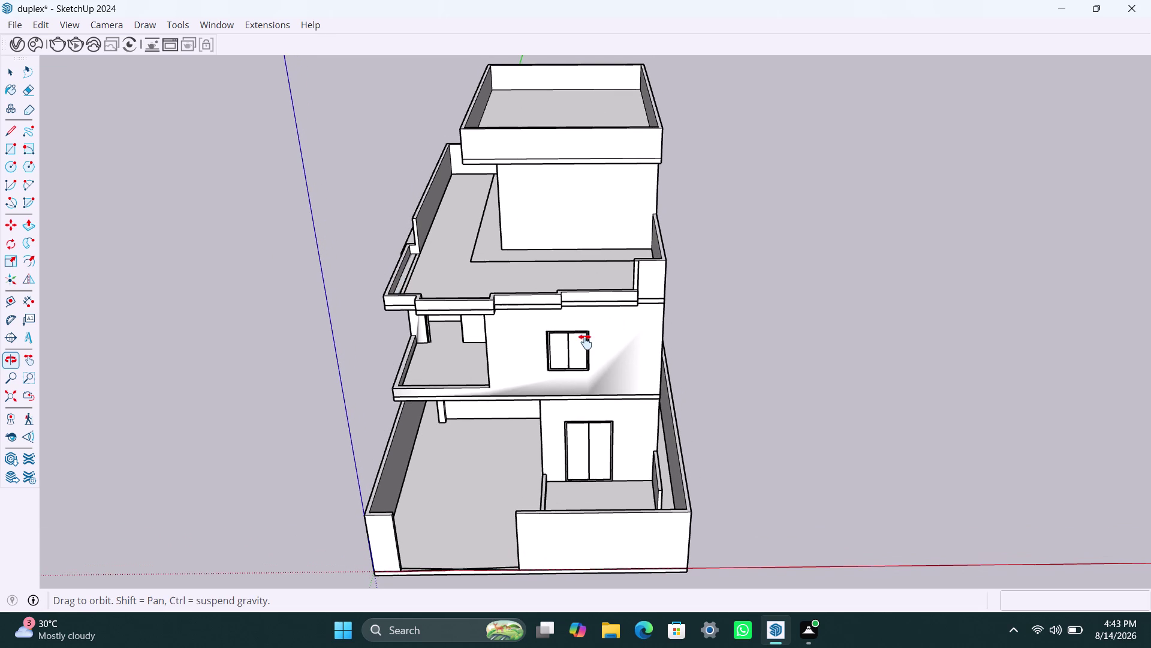
middle_drag(585, 342, 586, 347)
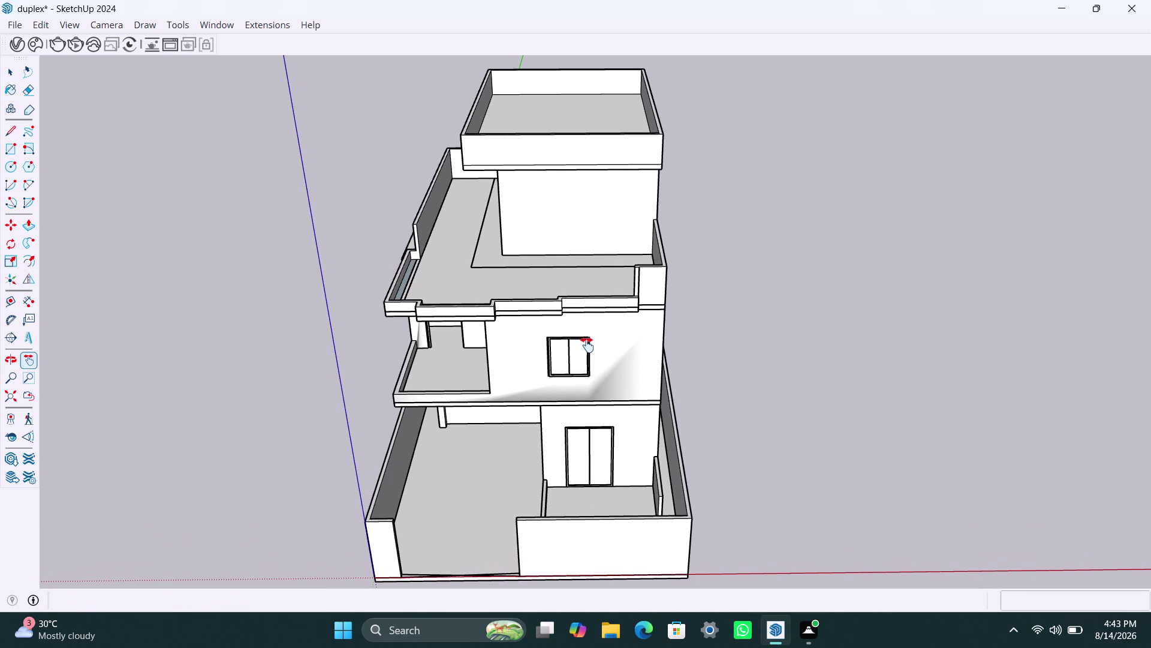
middle_click(710, 352)
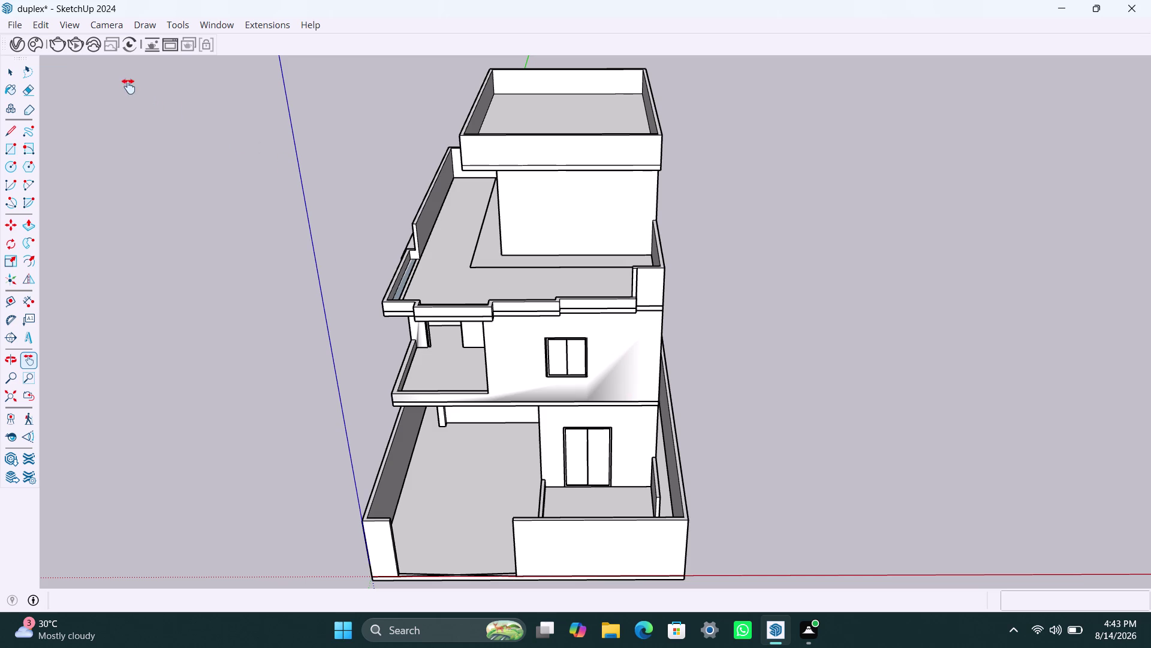
Reapply Two-Point Perspective and orbit down to view the house front at ground level.
click(110, 27)
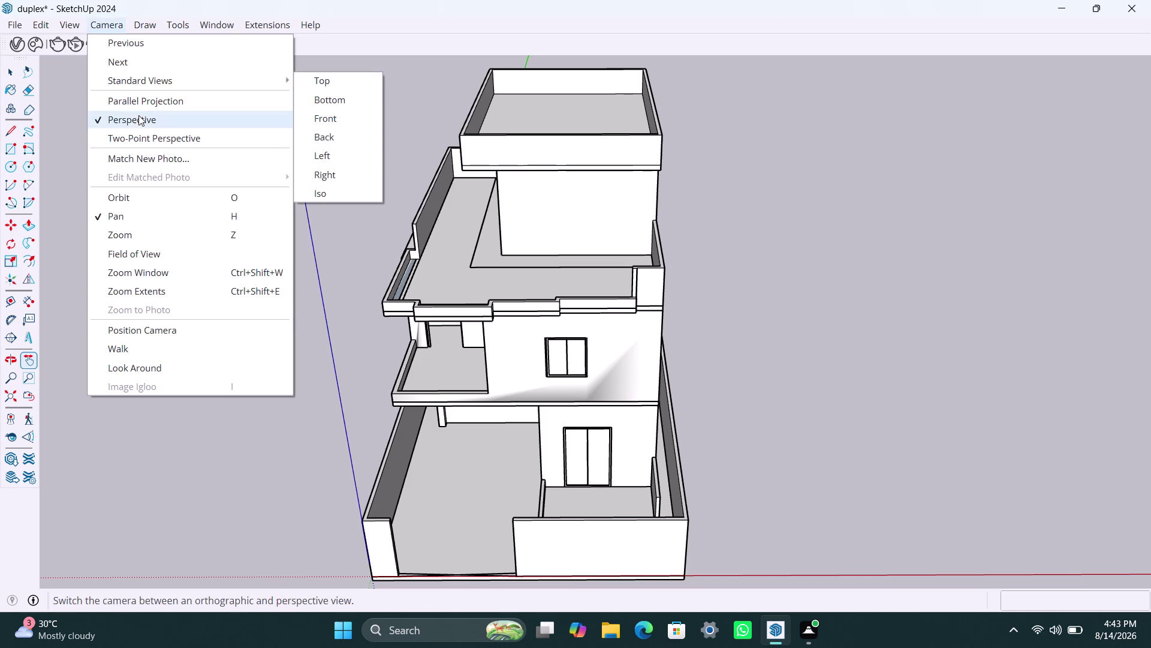
click(139, 139)
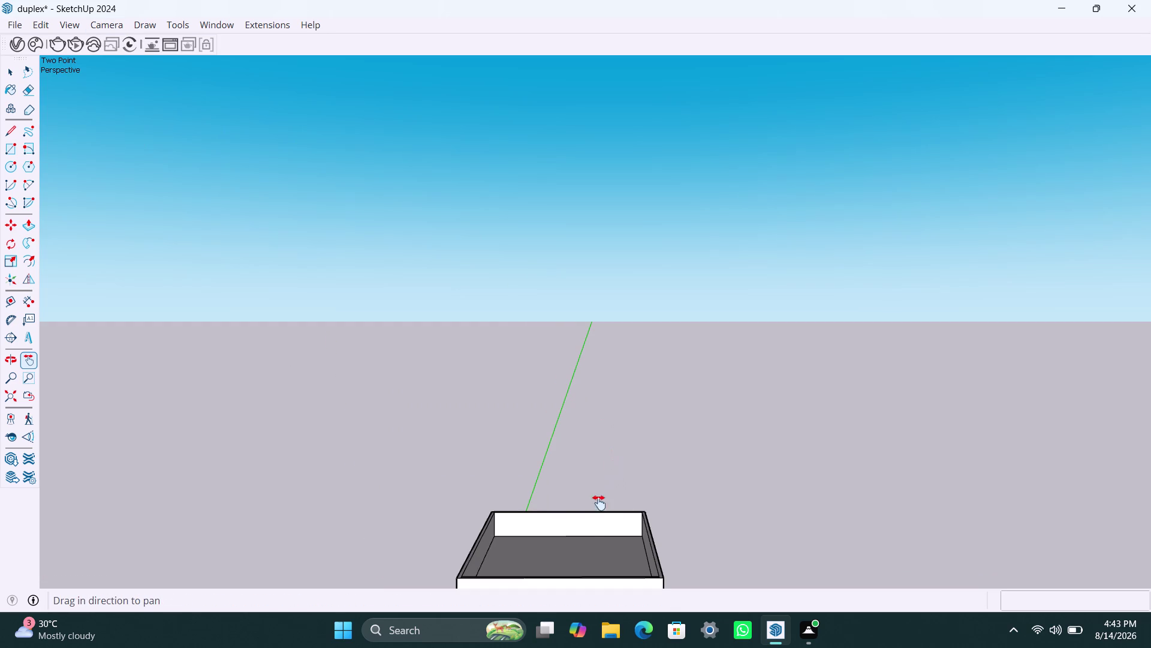
middle_drag(587, 534, 597, 362)
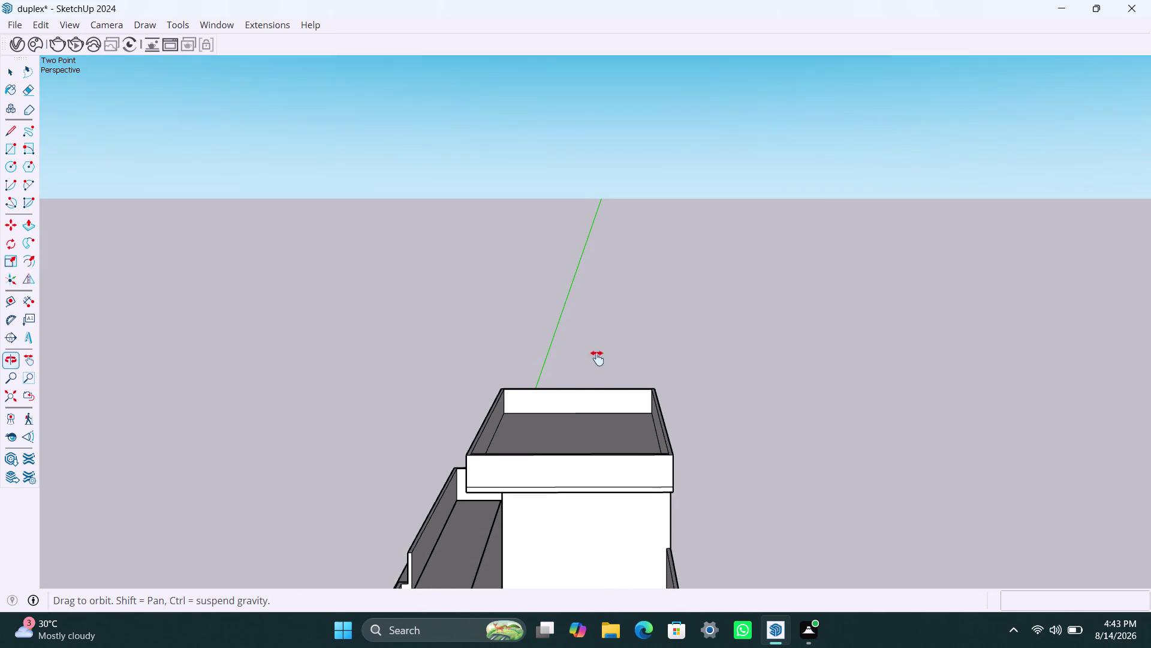
middle_drag(597, 362, 603, 75)
scroll(down, 3)
scroll(down, 3)
scroll(down, 3)
scroll(down, 3)
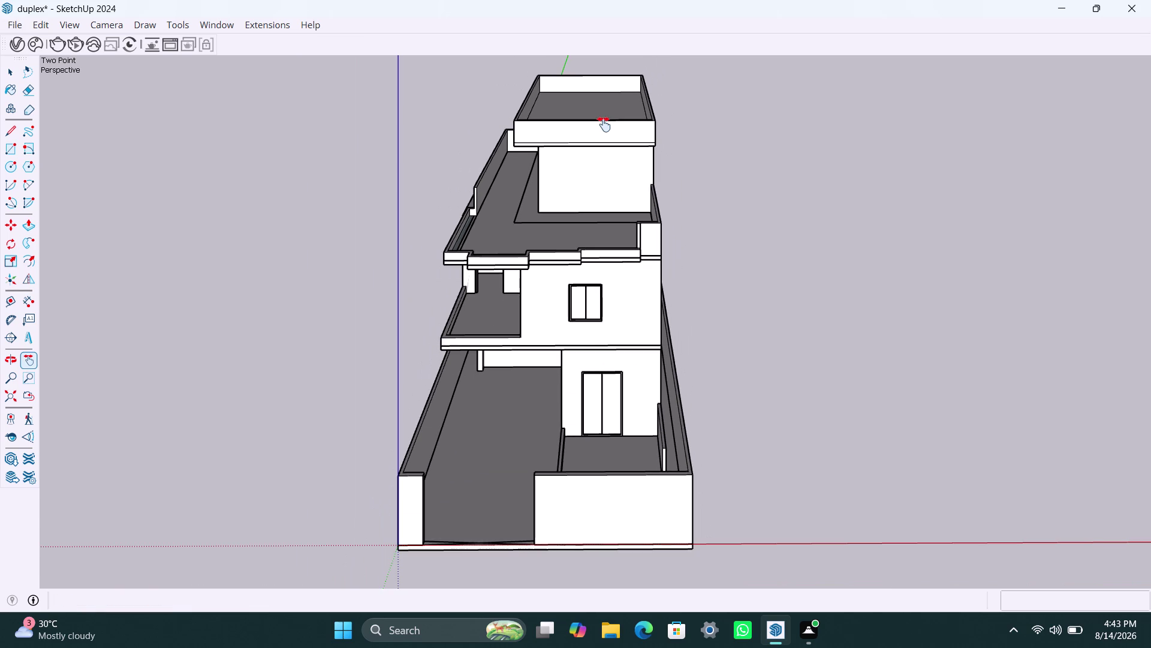
scroll(up, 3)
scroll(down, 3)
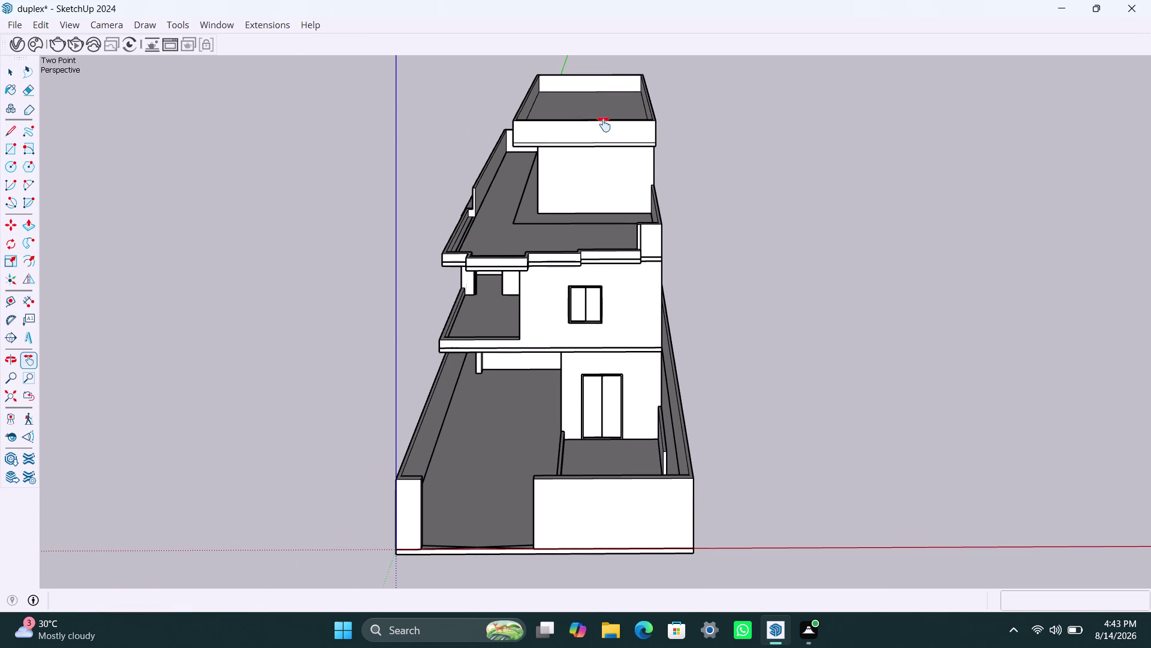
scroll(up, 3)
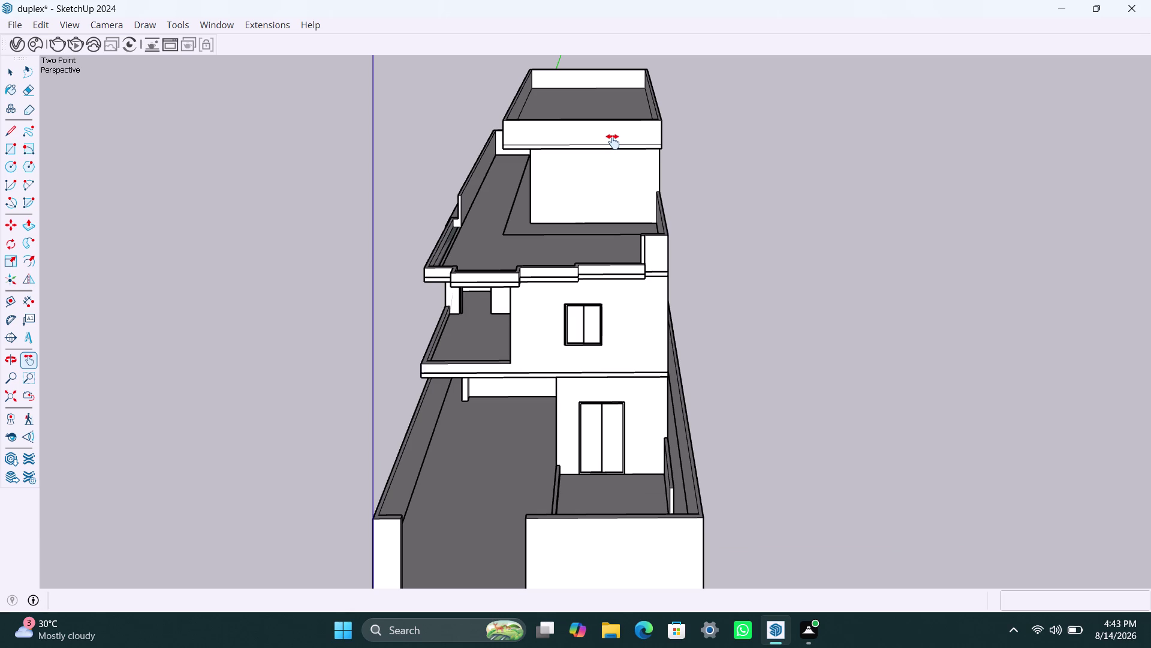
middle_drag(613, 141, 610, 126)
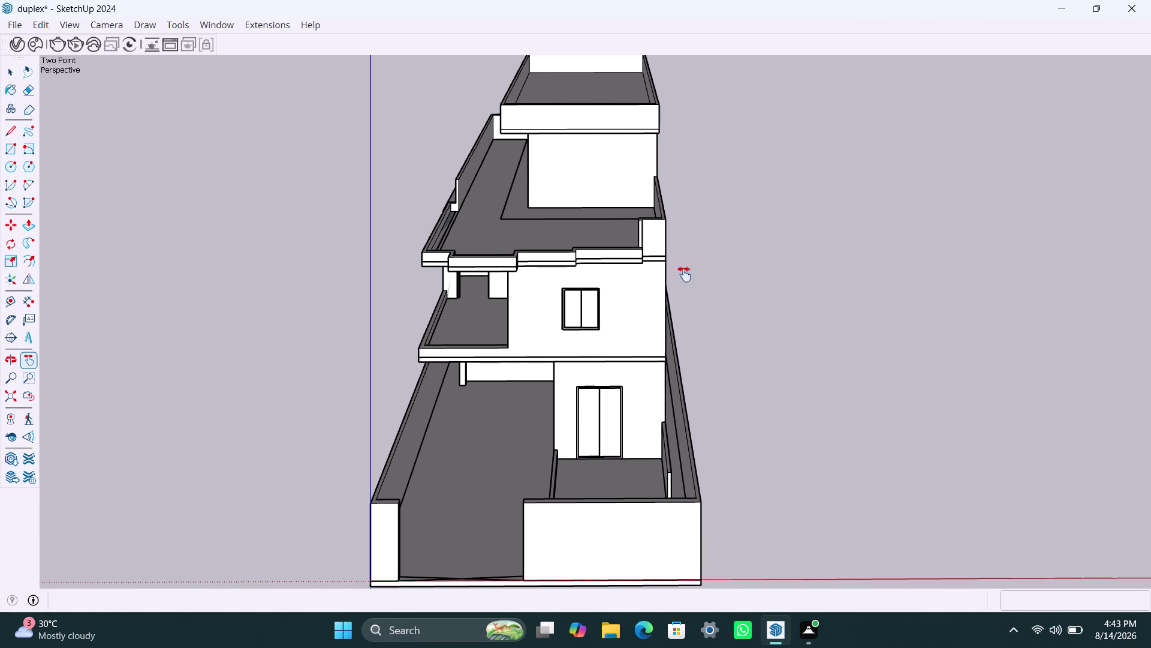
middle_drag(676, 365, 714, 211)
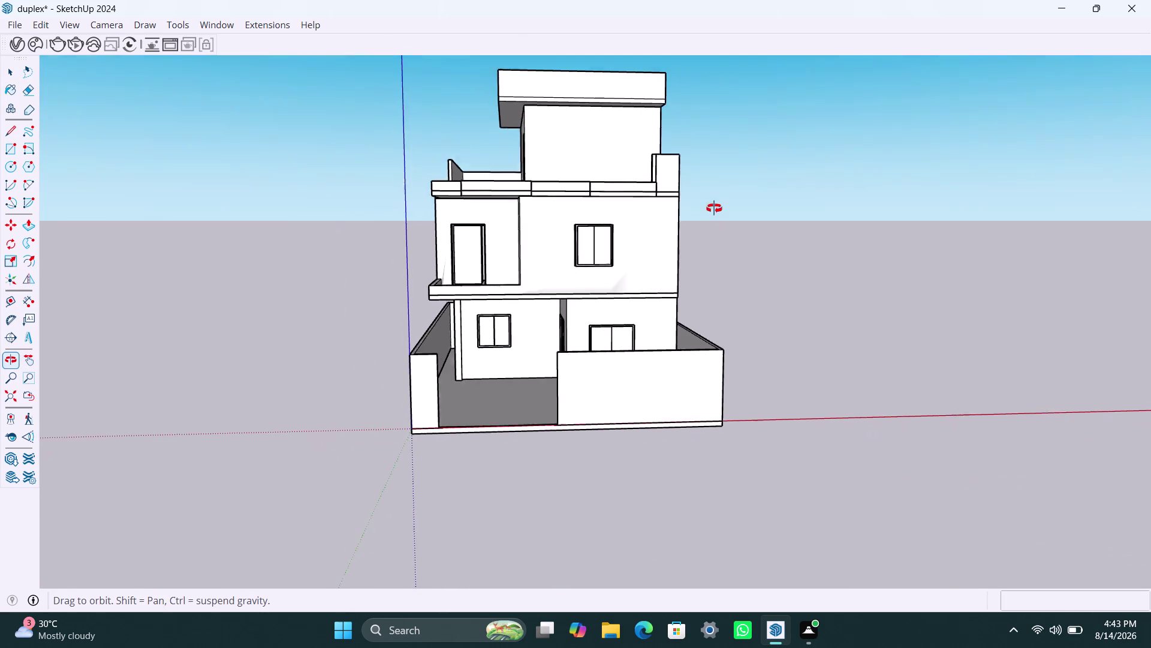
middle_drag(714, 211, 715, 208)
click(1057, 601)
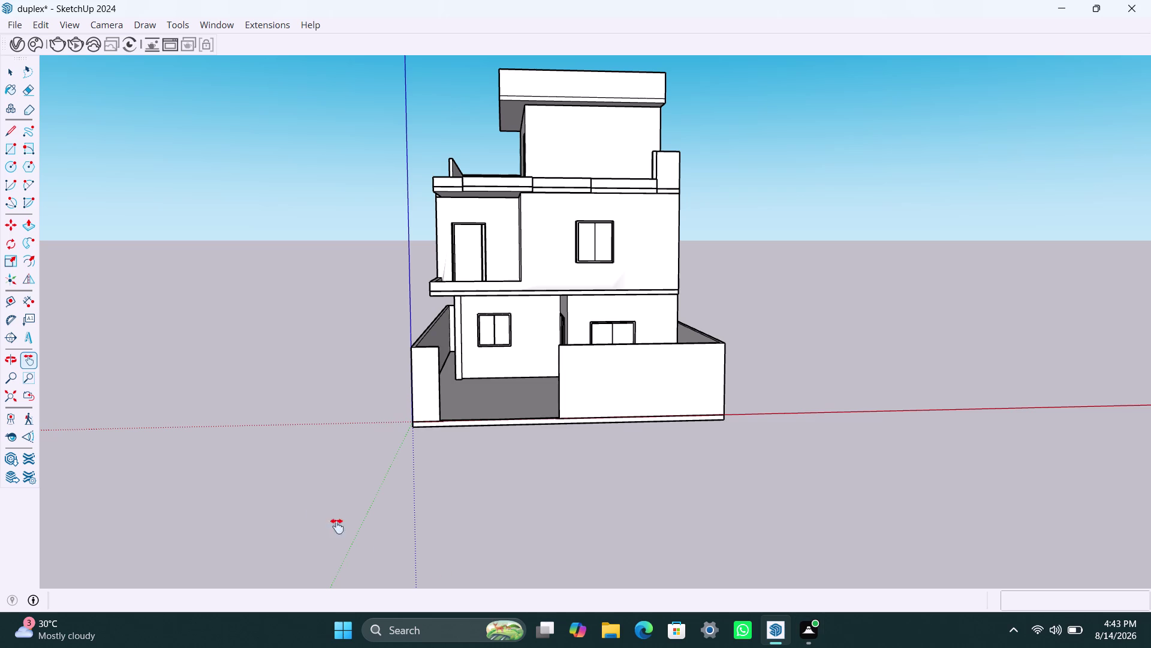
click(36, 414)
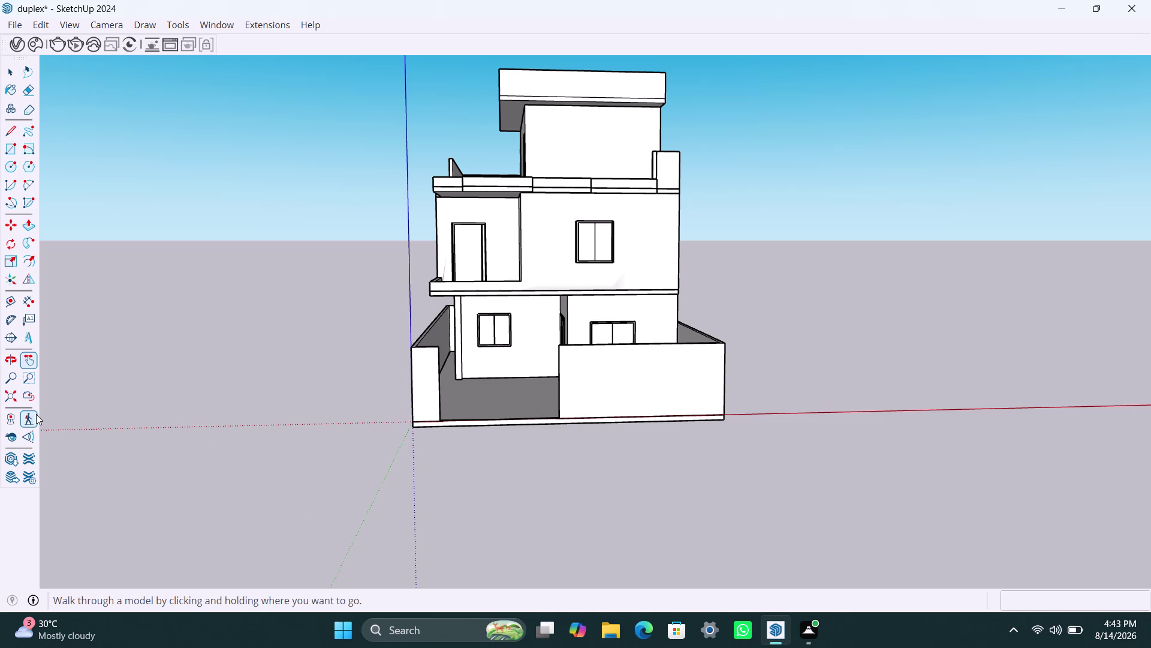
Switch to the Walk tool and set the eye height to 5 feet.
click(1084, 597)
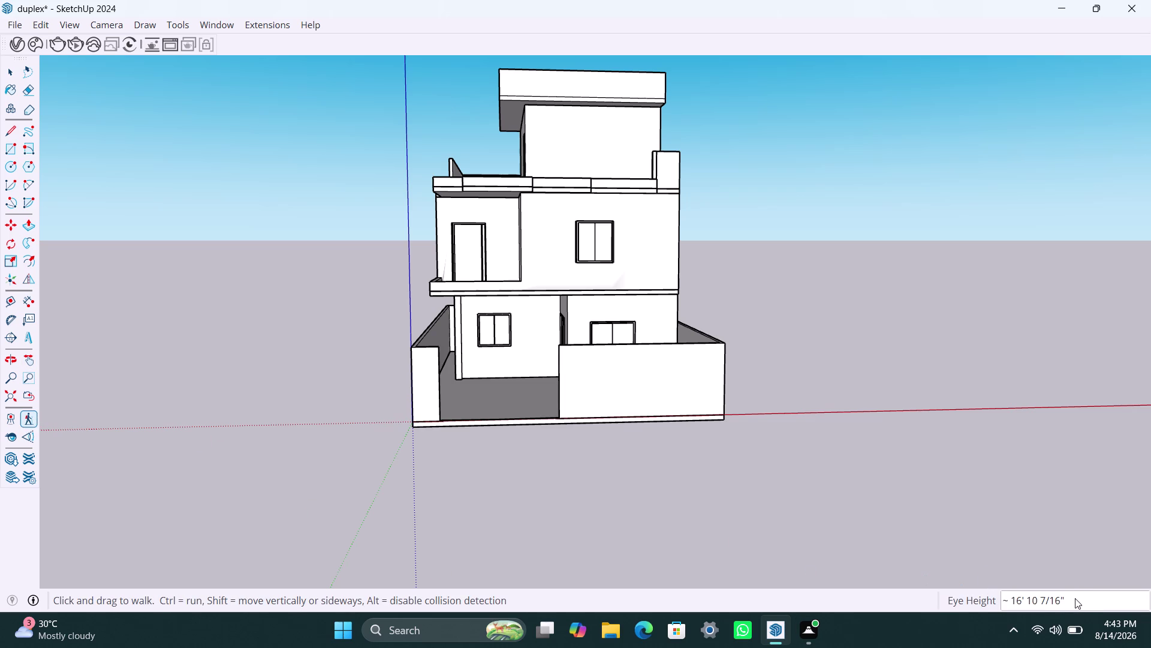
click(1075, 598)
click(1069, 598)
key(5)
key(apostrophe)
key(Return)
Orbit and zoom in toward the house front, viewing it slightly from the left.
middle_drag(757, 388, 763, 445)
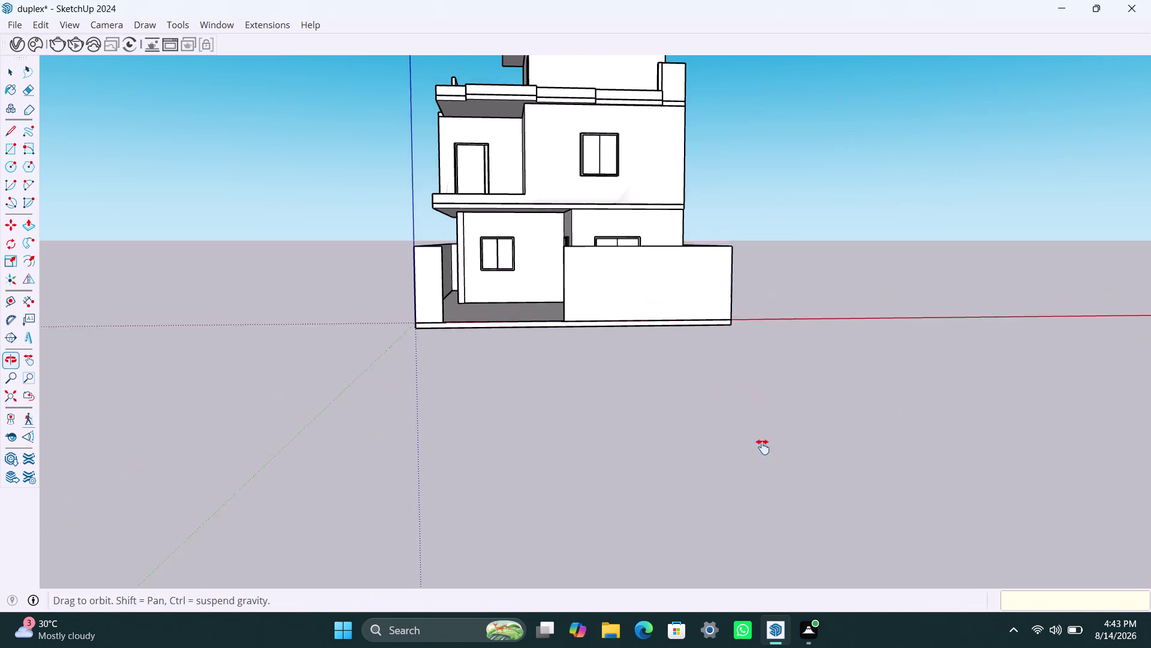
middle_drag(763, 445, 740, 575)
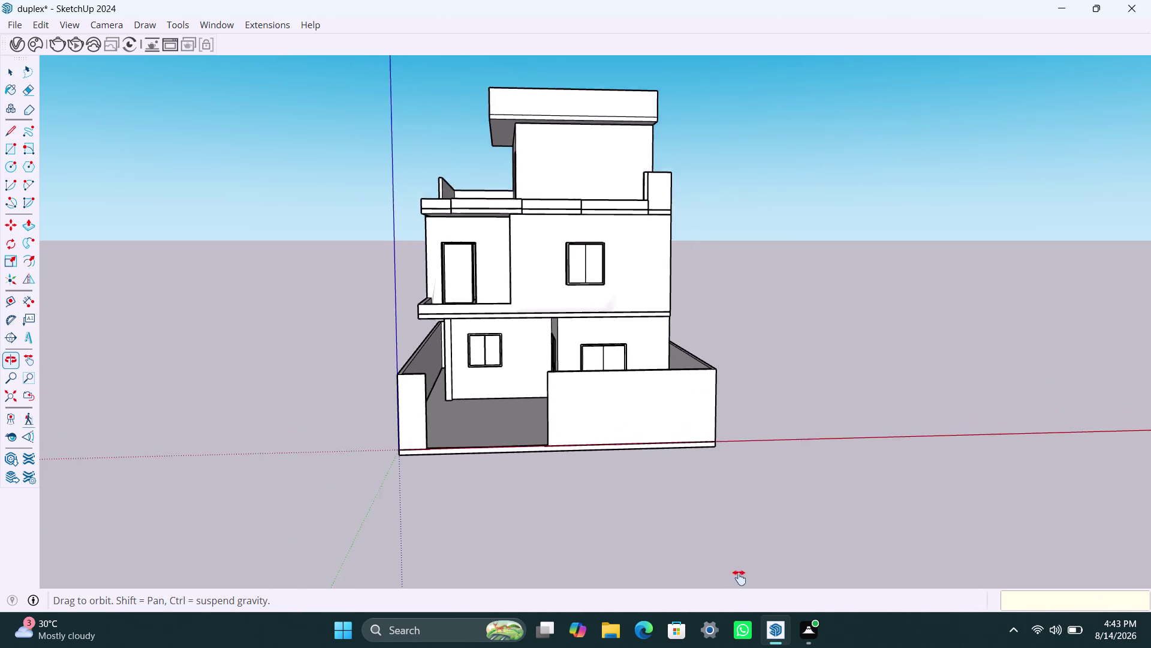
middle_drag(739, 575, 729, 605)
scroll(up, 3)
middle_drag(728, 502, 763, 528)
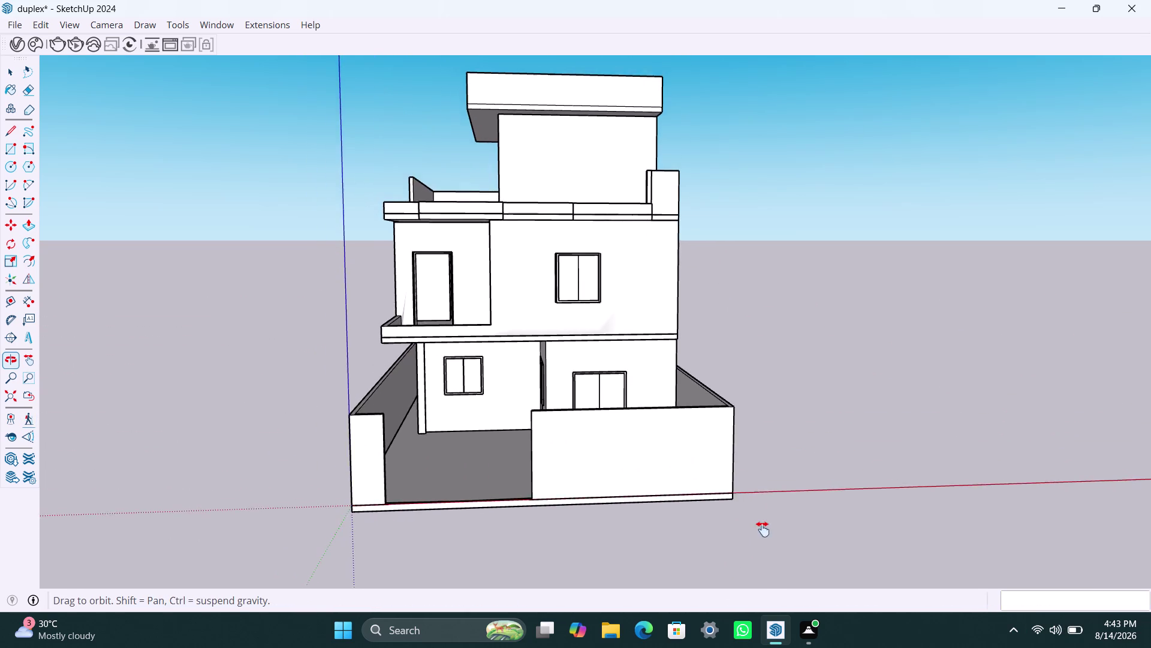
middle_drag(763, 528, 731, 575)
scroll(up, 3)
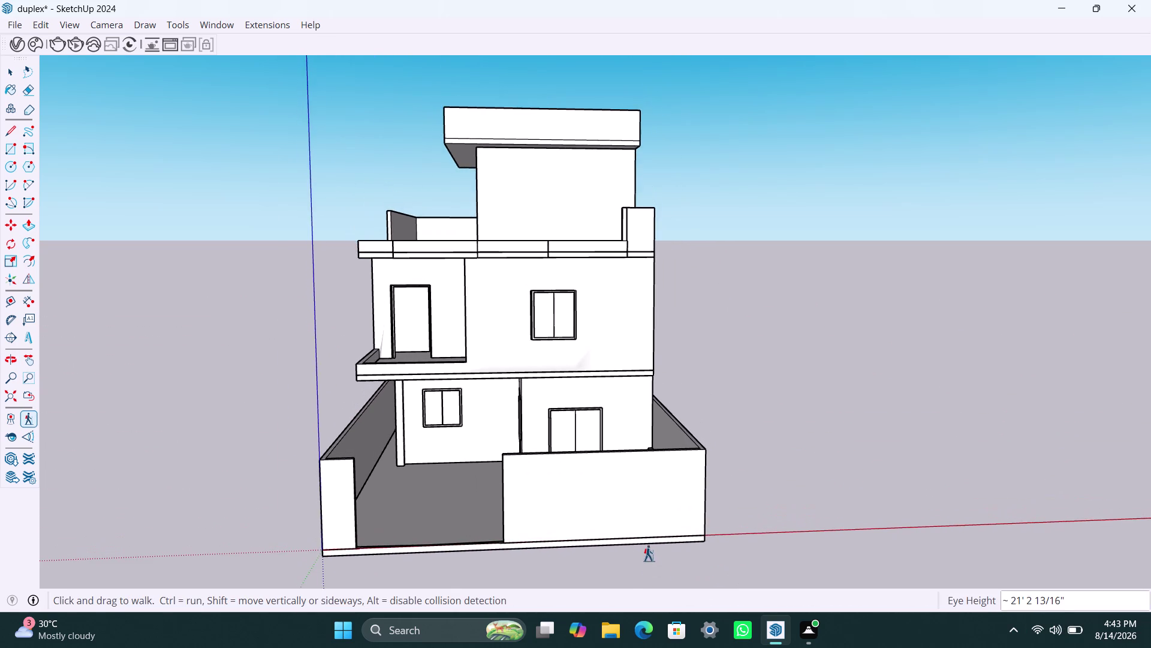
scroll(up, 3)
middle_drag(653, 494, 680, 508)
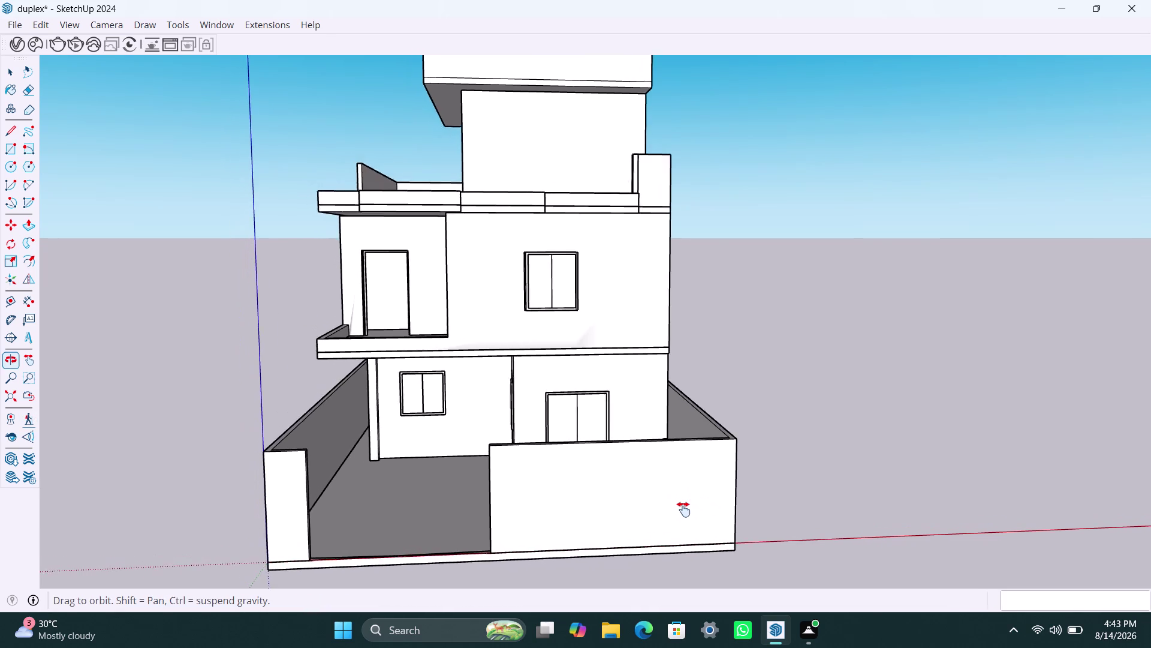
middle_drag(681, 508, 696, 533)
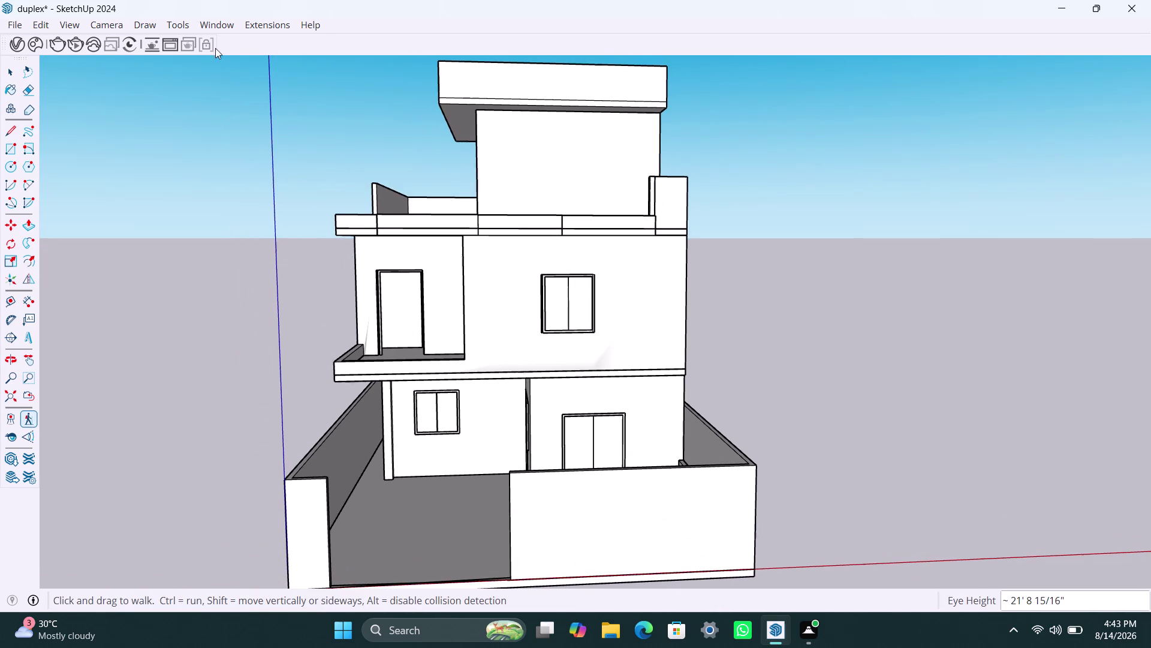
click(105, 25)
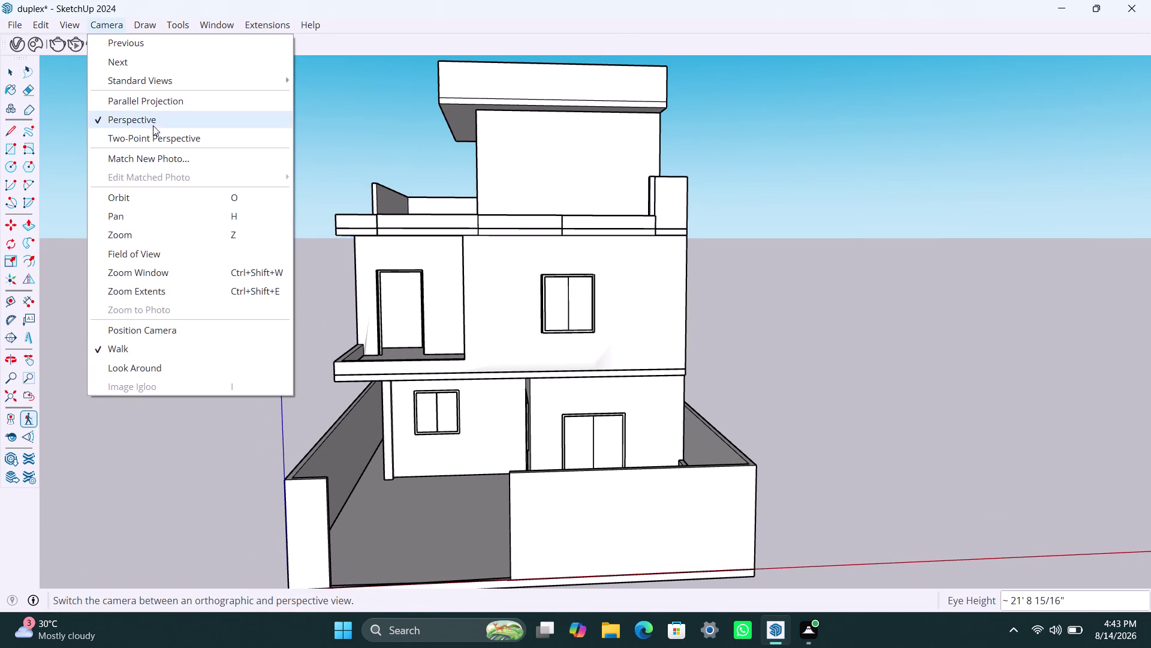
Apply Two-Point Perspective, then pan and orbit to frame the house front head-on.
click(173, 140)
middle_drag(645, 457, 642, 454)
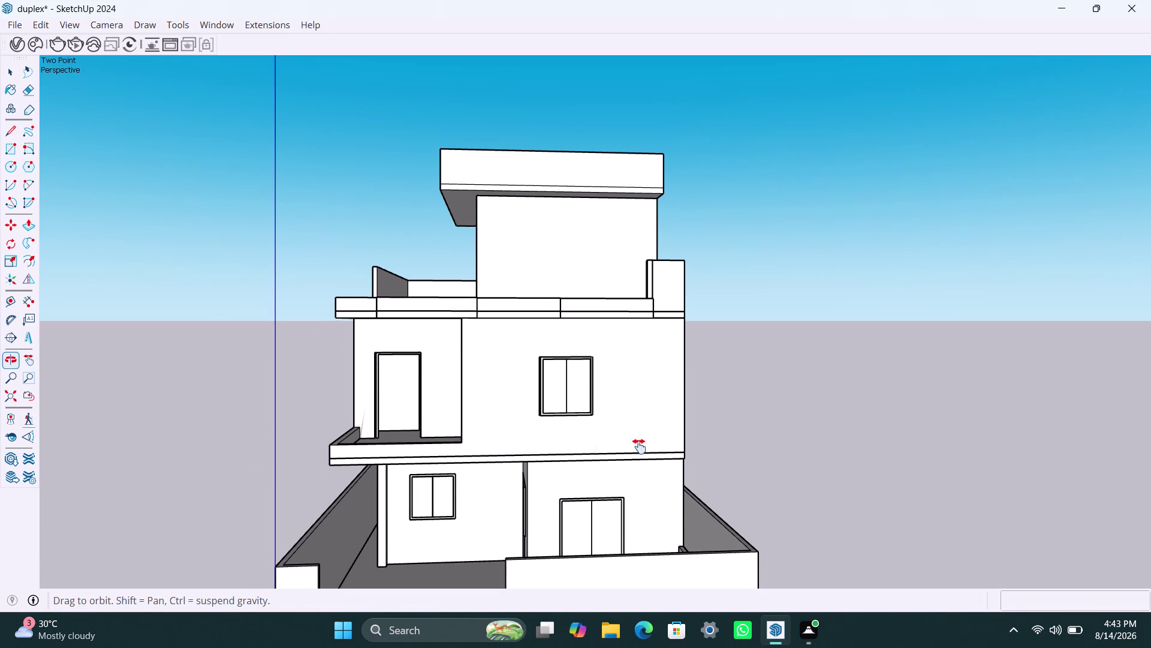
middle_drag(642, 454, 636, 407)
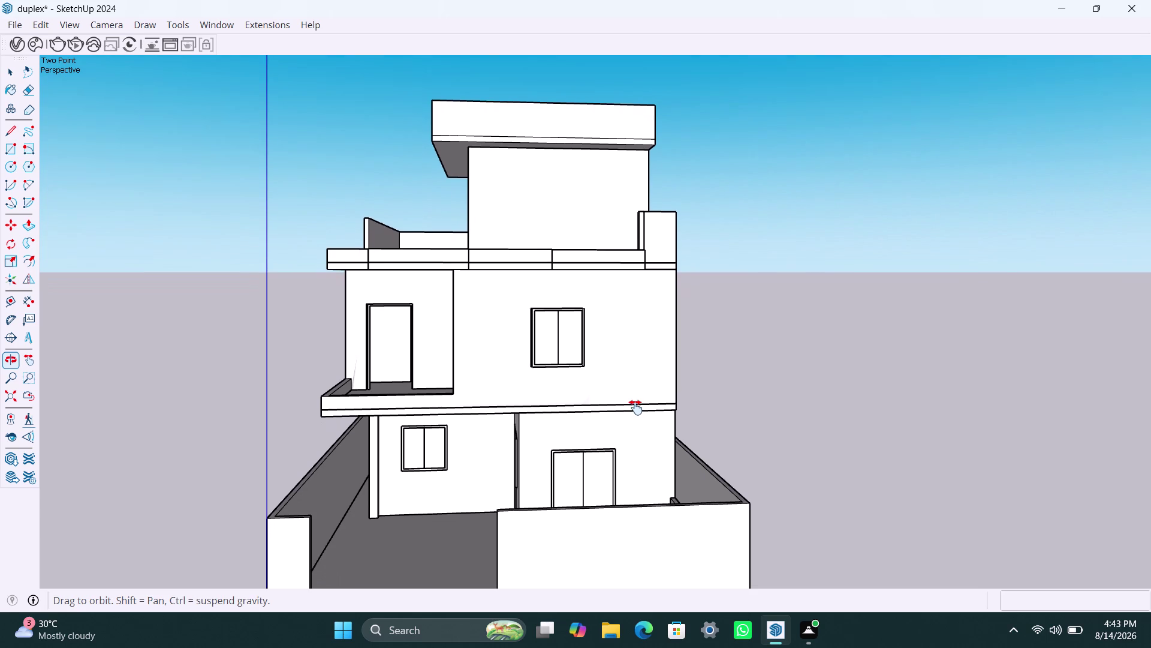
middle_drag(636, 407, 637, 394)
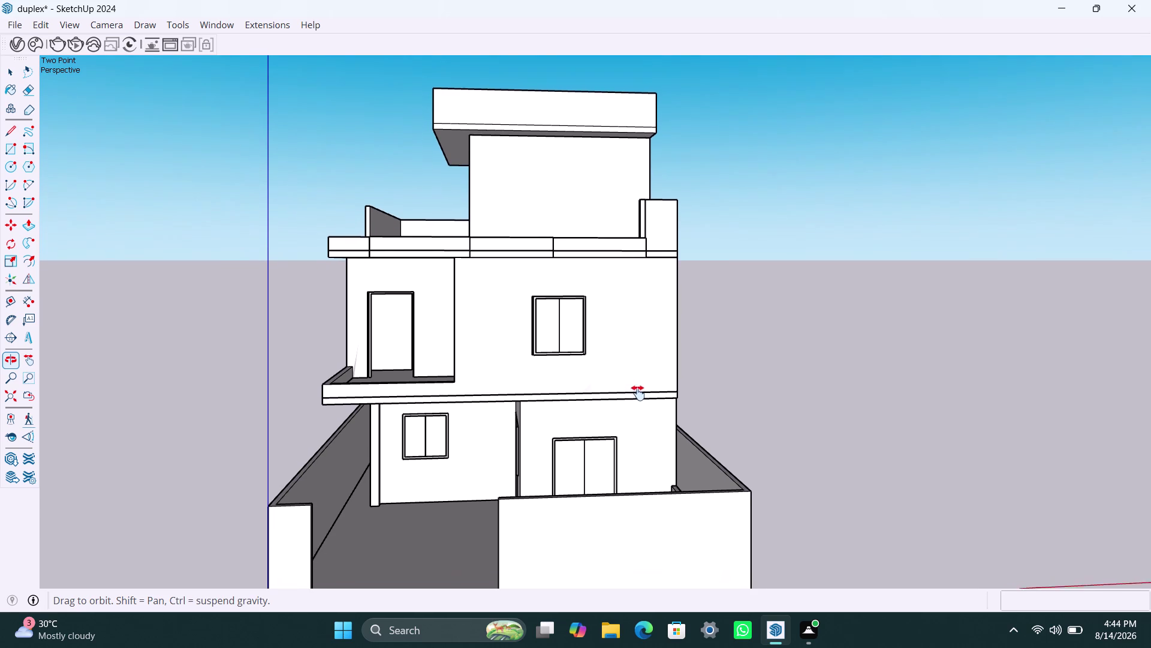
middle_drag(637, 394, 640, 362)
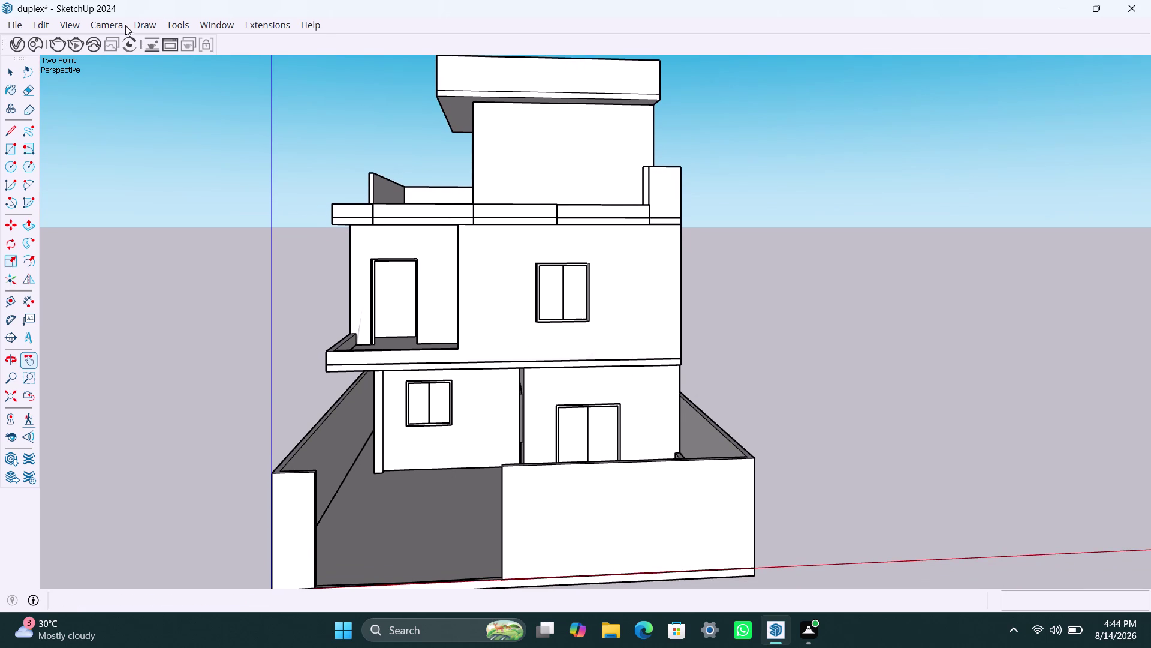
click(97, 24)
middle_drag(819, 352, 804, 342)
scroll(down, 3)
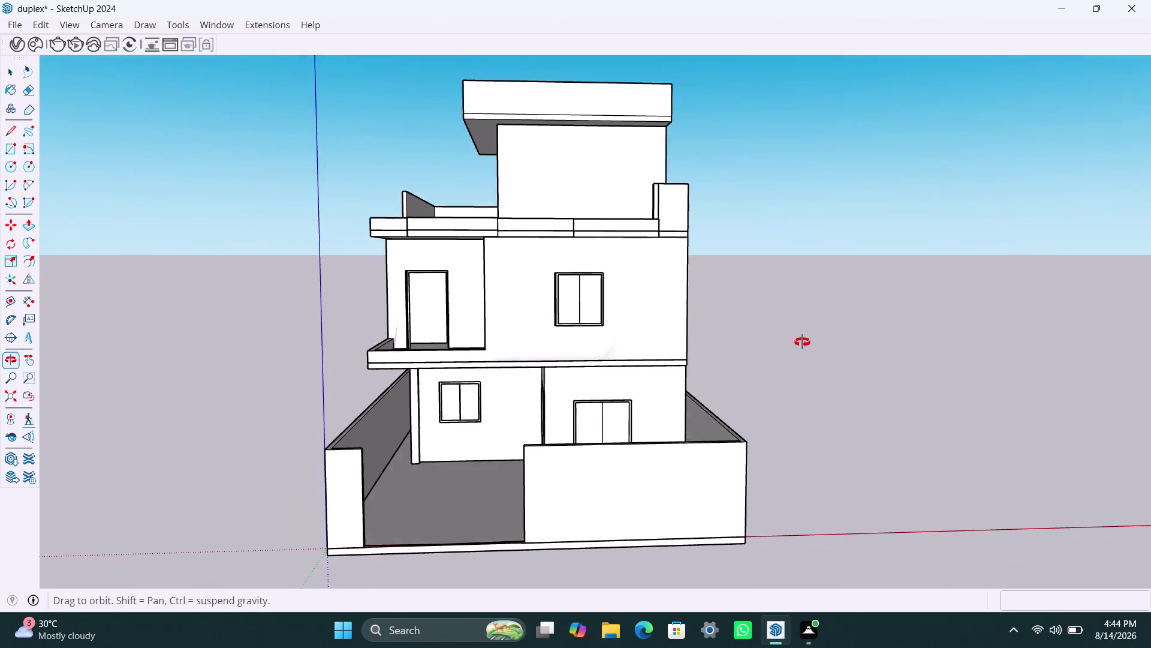
middle_drag(804, 342, 783, 340)
middle_drag(643, 292, 646, 321)
scroll(up, 3)
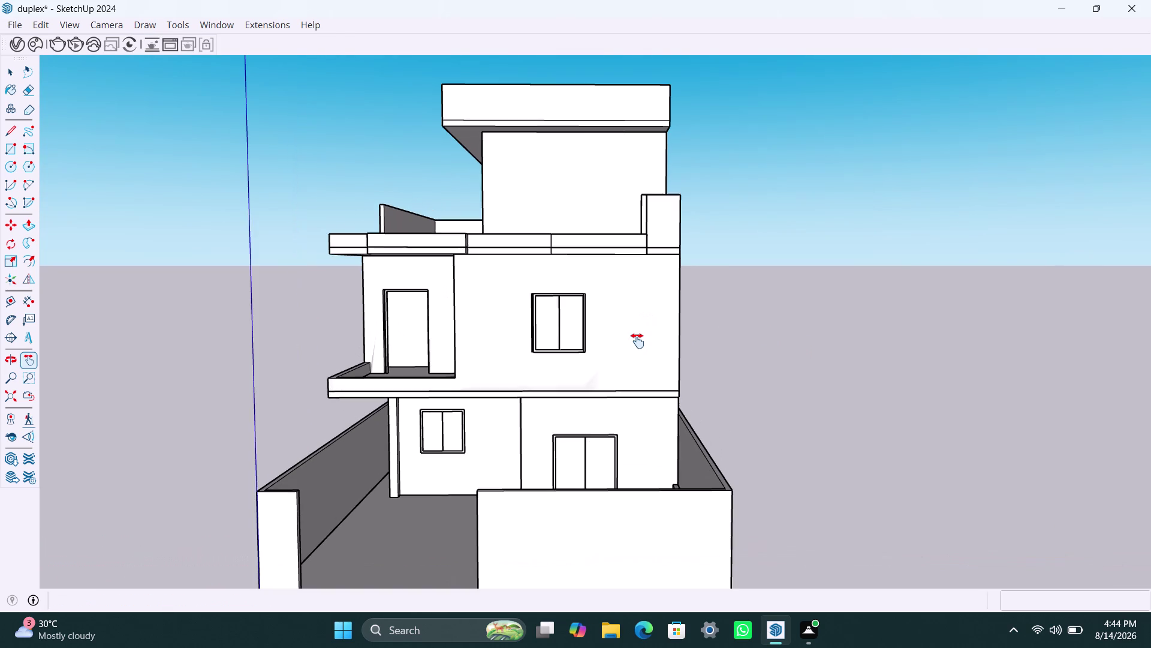
scroll(down, 3)
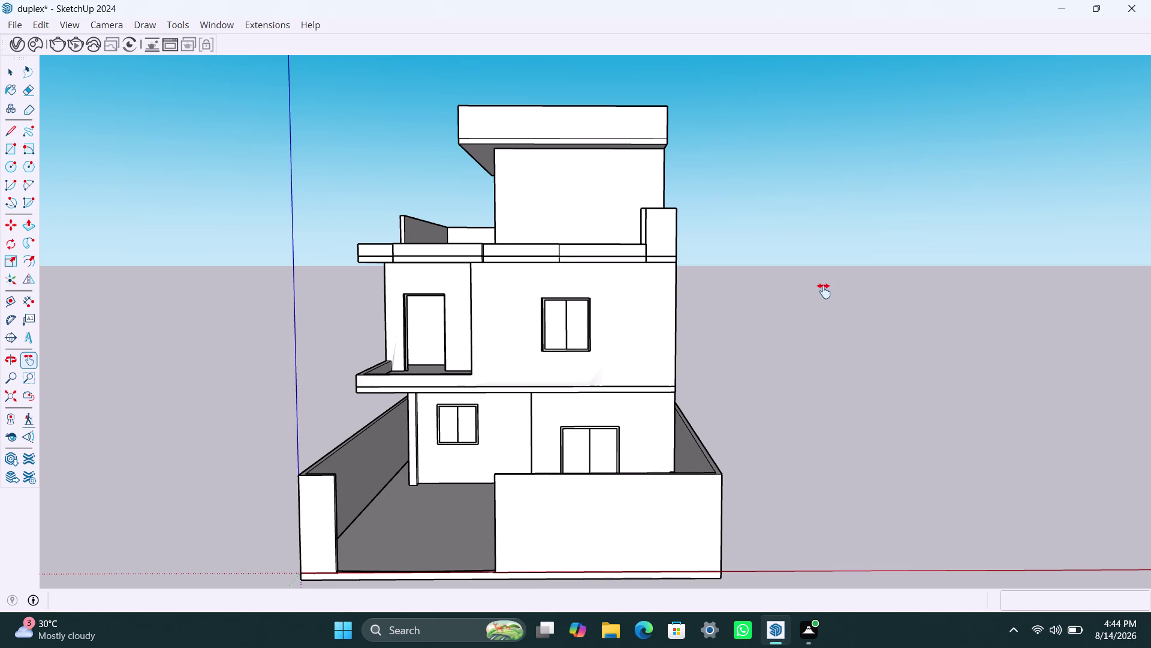
Save the model and open the V-Ray Asset Editor.
key(ctrl+s)
click(14, 47)
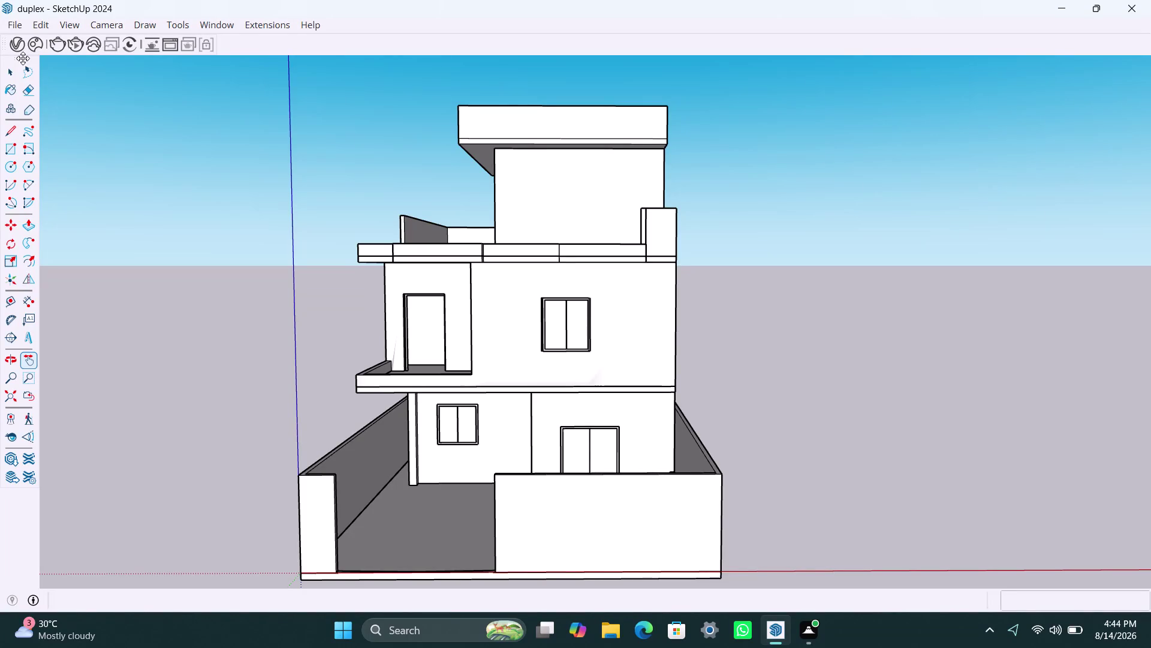
click(17, 40)
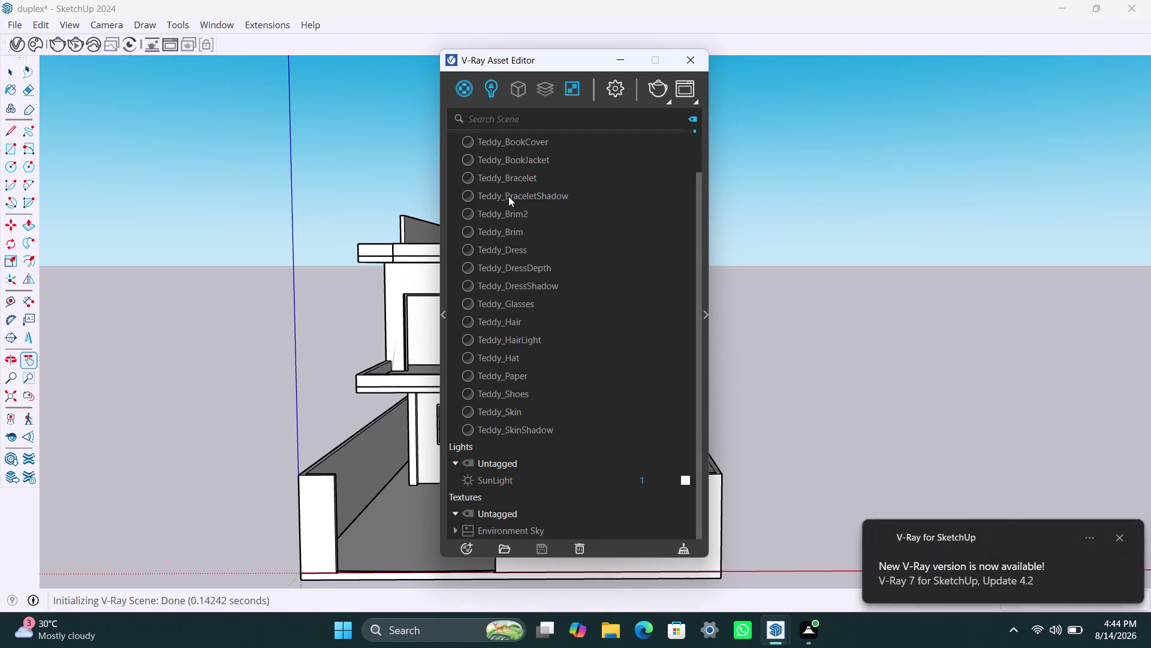
scroll(down, 3)
scroll(up, 3)
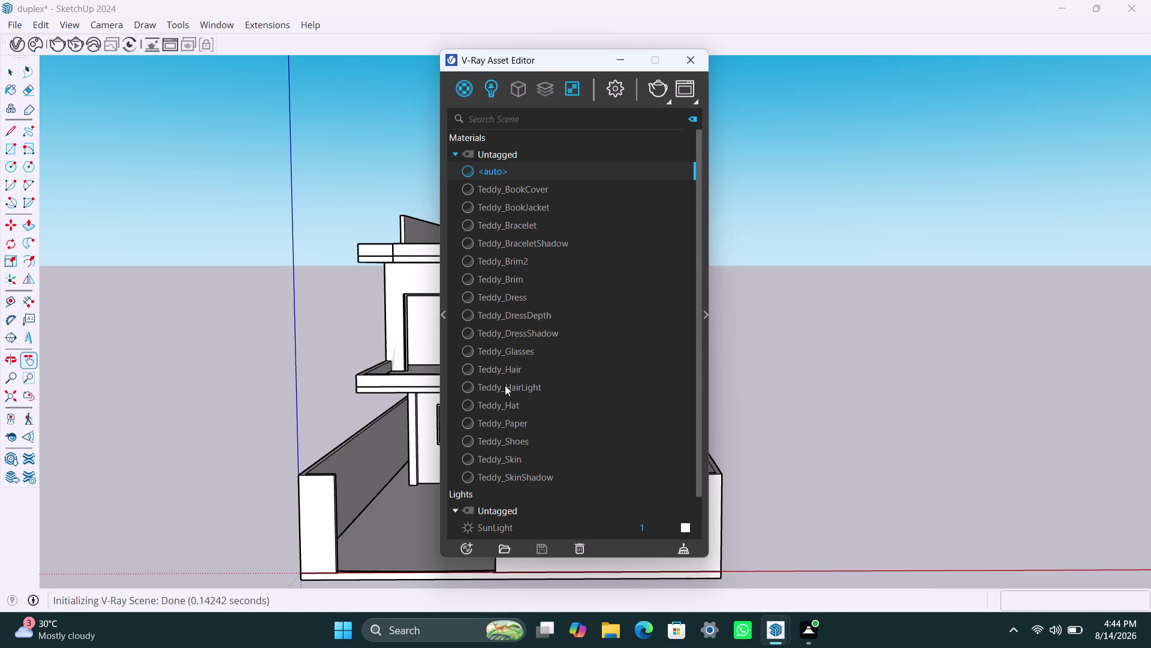
click(502, 475)
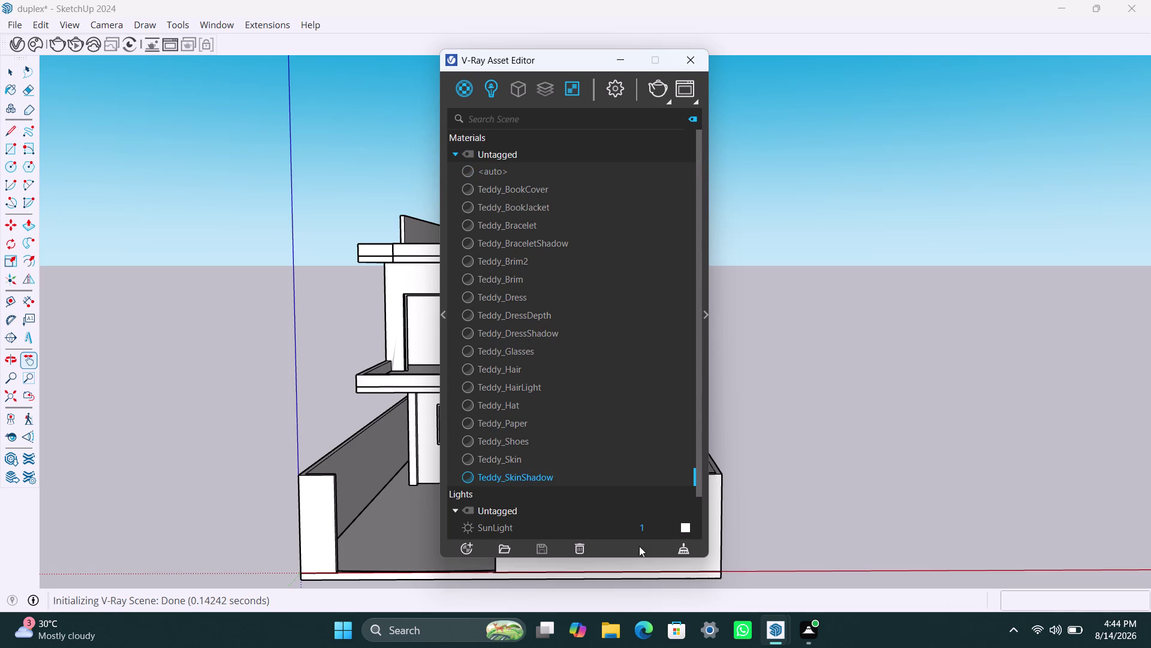
click(574, 550)
click(624, 314)
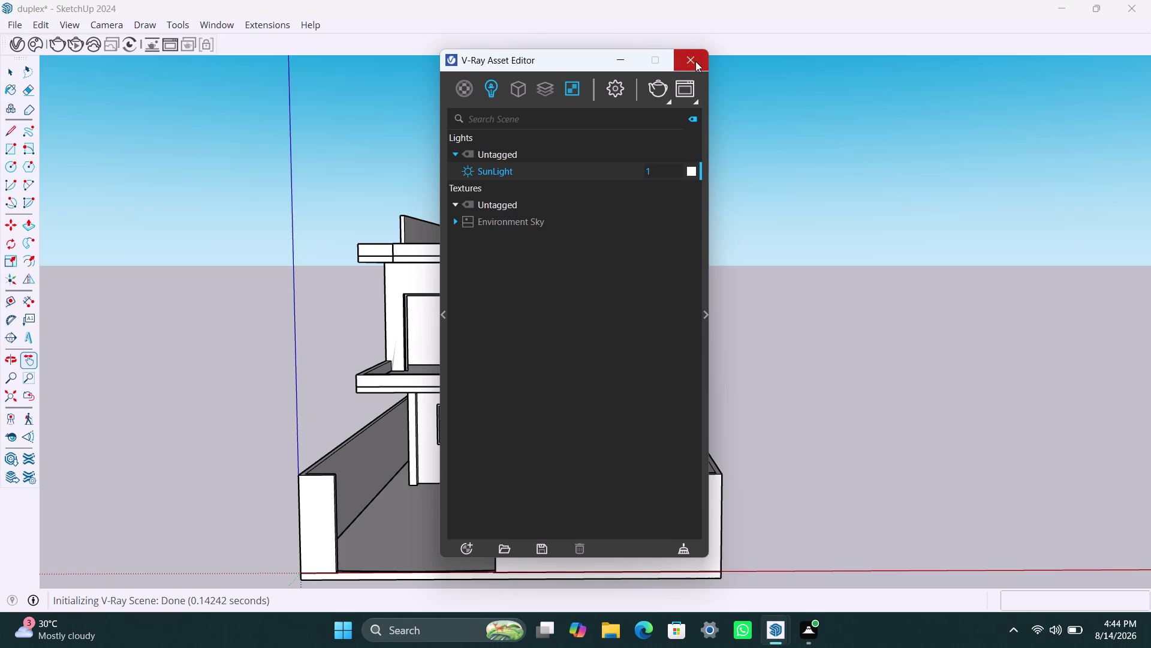
click(465, 97)
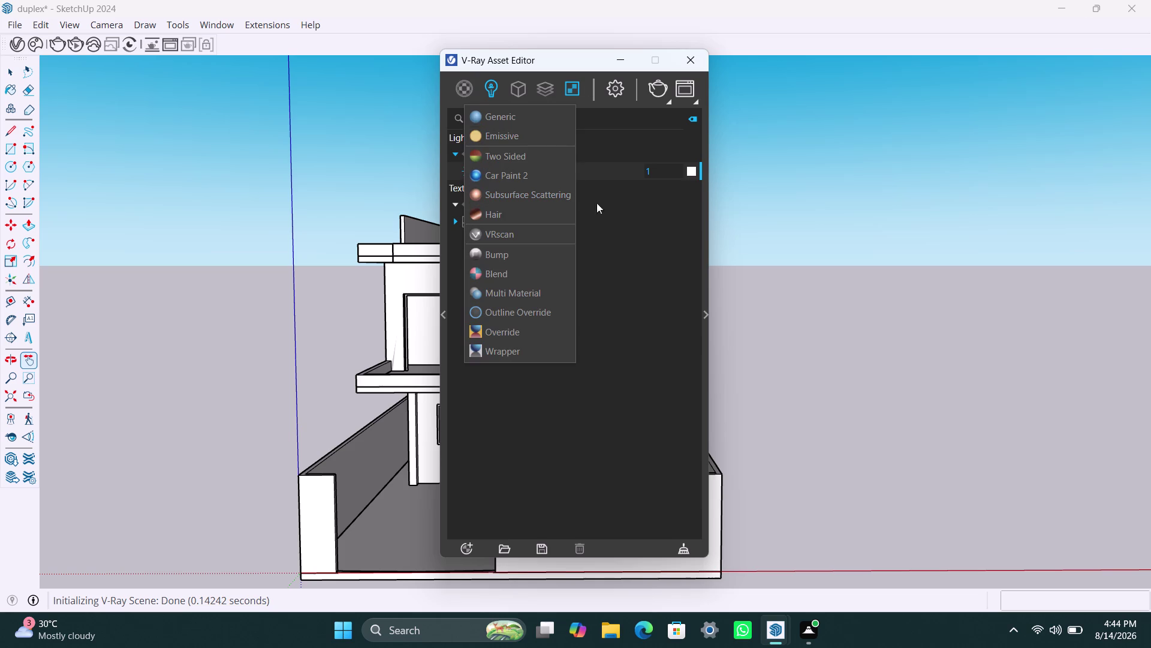
click(751, 201)
click(460, 83)
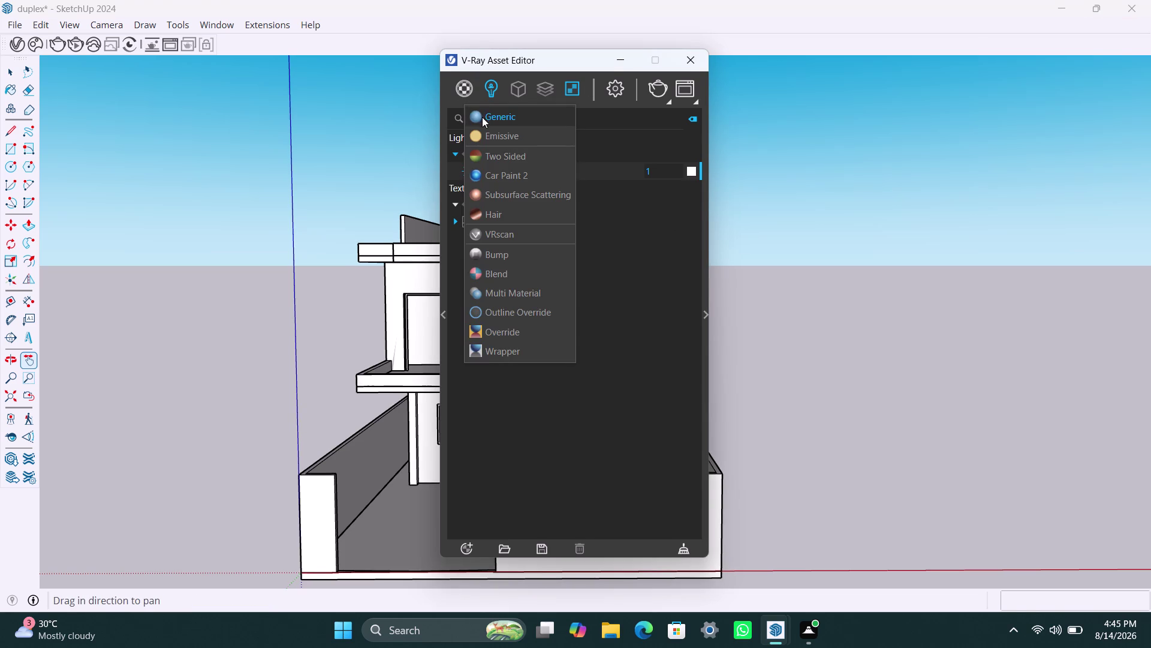
click(482, 117)
click(513, 172)
right_click(513, 172)
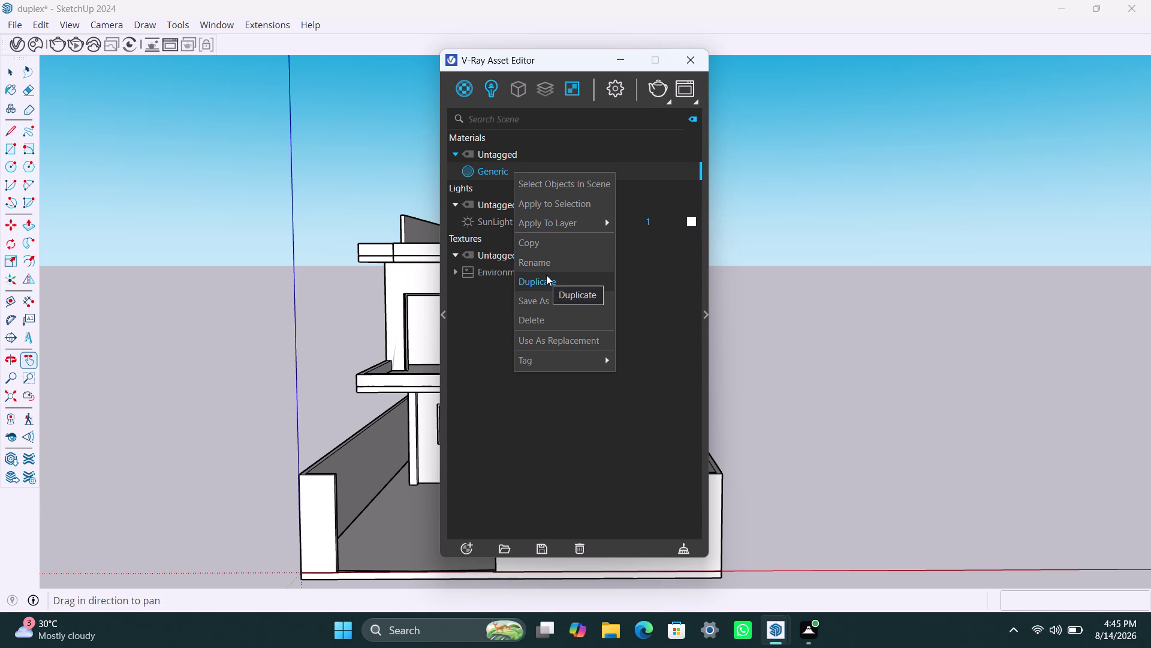
click(546, 265)
drag(523, 168, 482, 174)
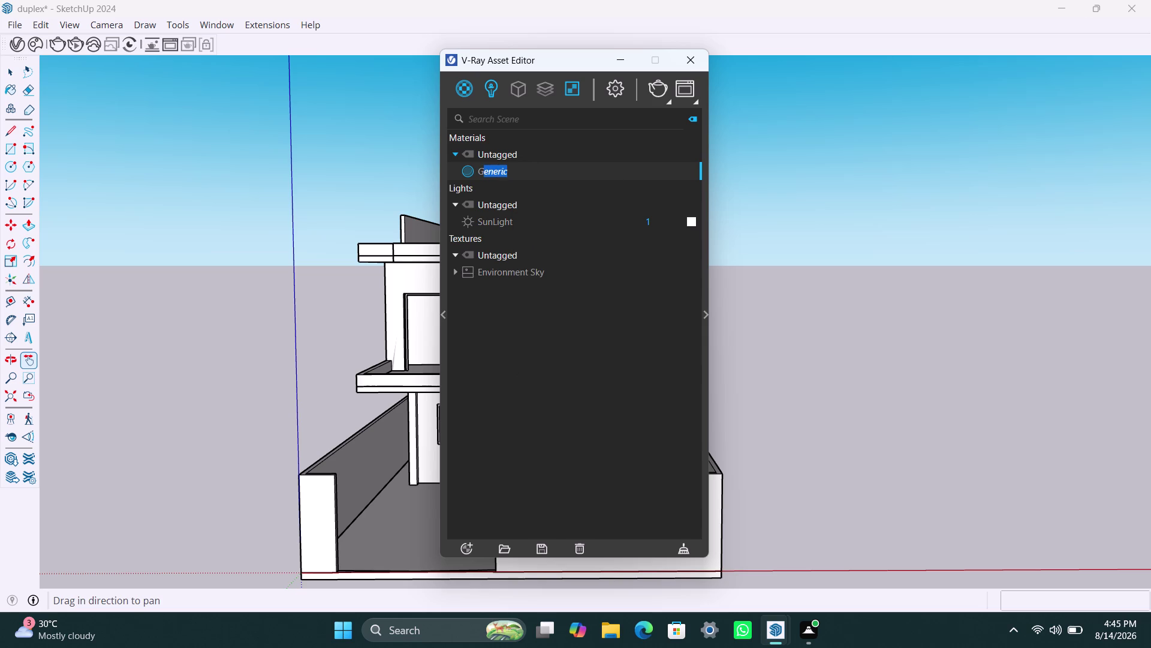
drag(482, 174, 476, 180)
text(WALL)
key(space)
text(PAI)
text(NT)
key(space)
click(732, 151)
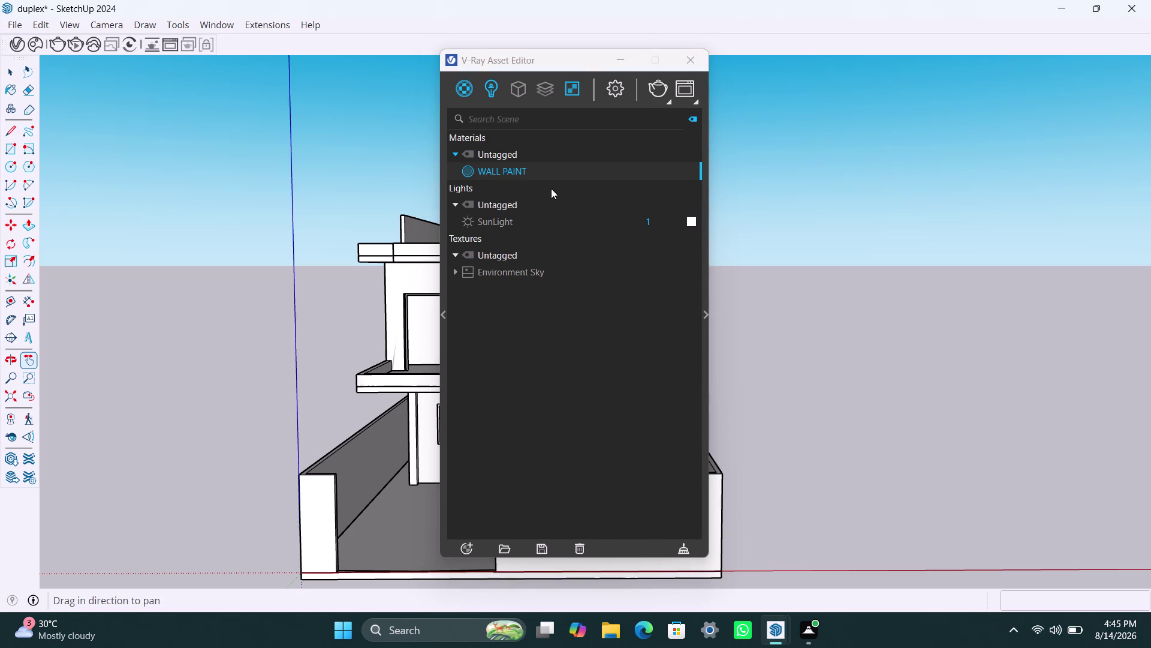
click(544, 175)
right_click(544, 173)
click(810, 172)
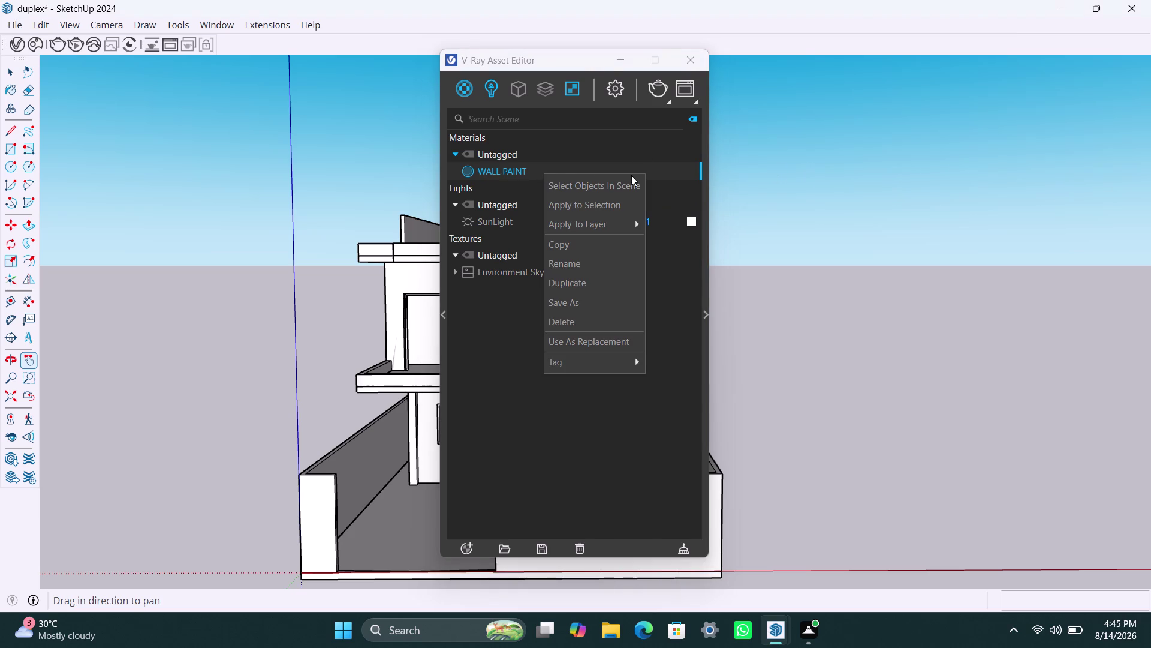
click(535, 170)
double_click(534, 171)
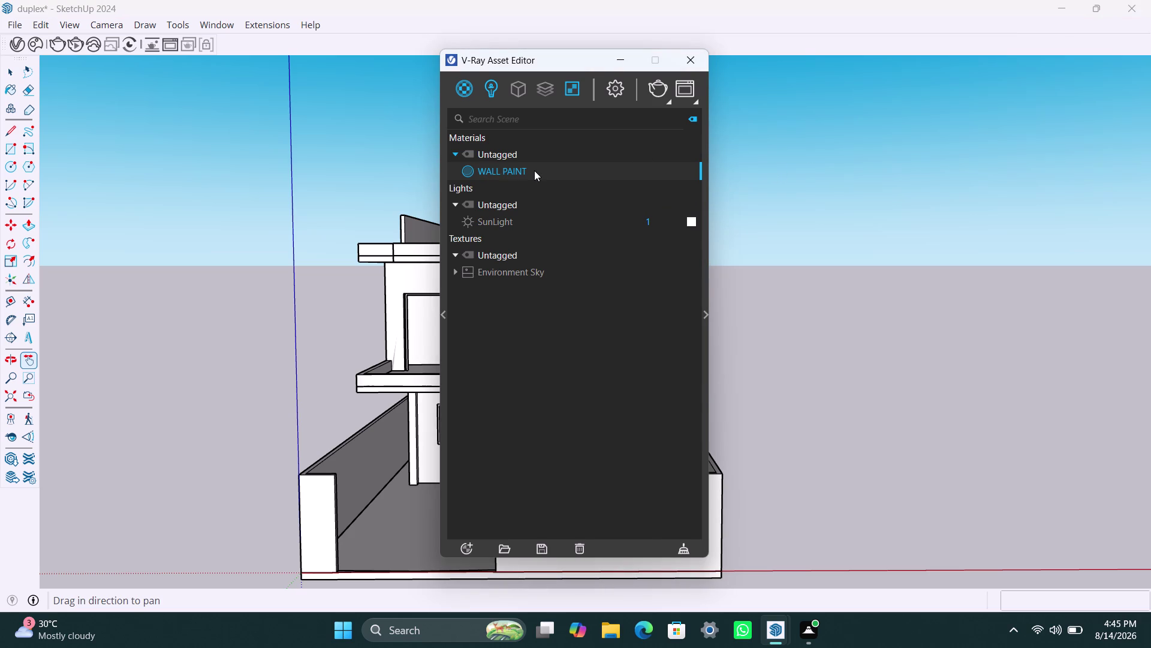
double_click(534, 169)
click(550, 199)
click(548, 172)
drag(709, 319, 817, 299)
click(707, 313)
drag(711, 313, 864, 291)
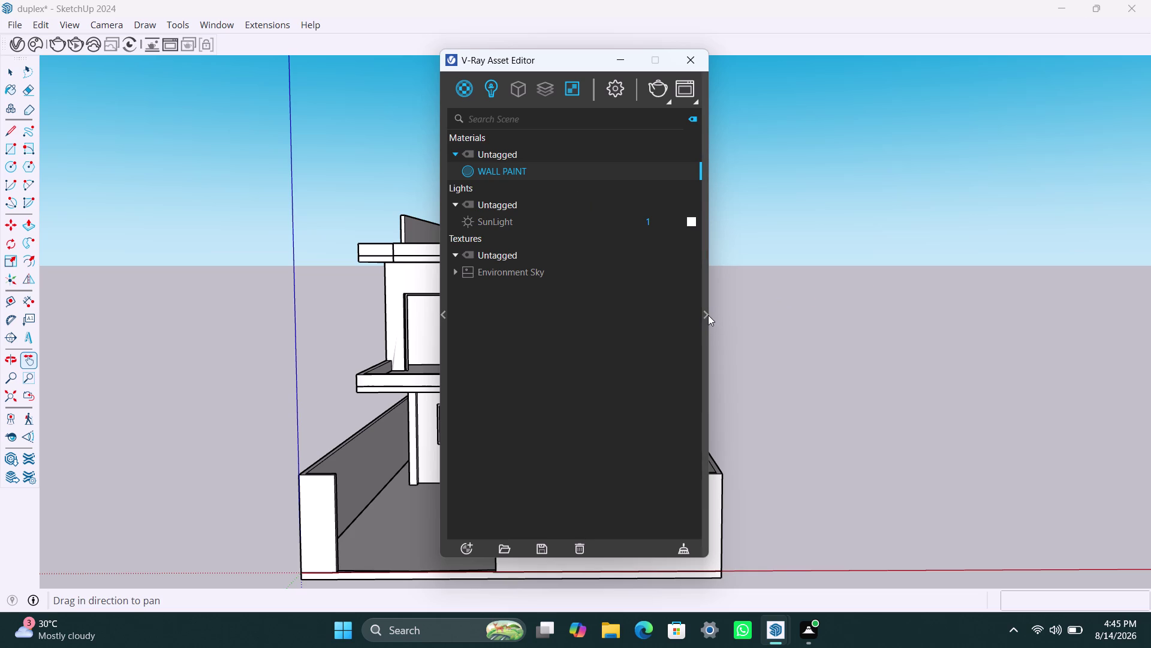
click(708, 315)
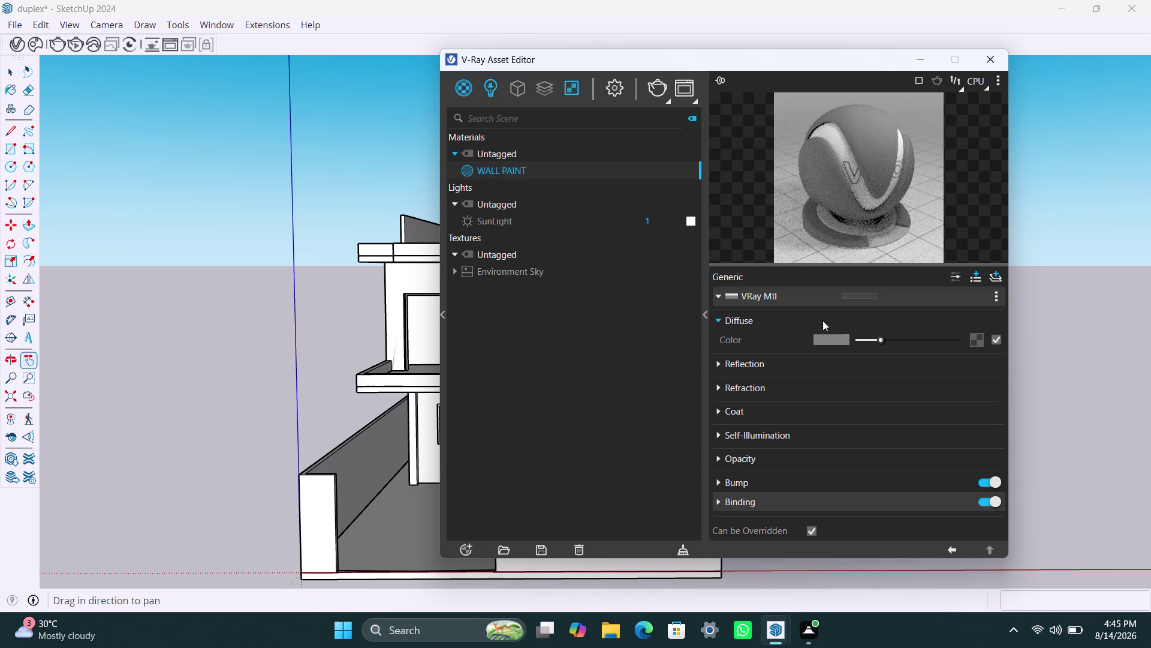
Open the Diffuse Color picker and try out cyan, purple and sage green shades.
click(825, 338)
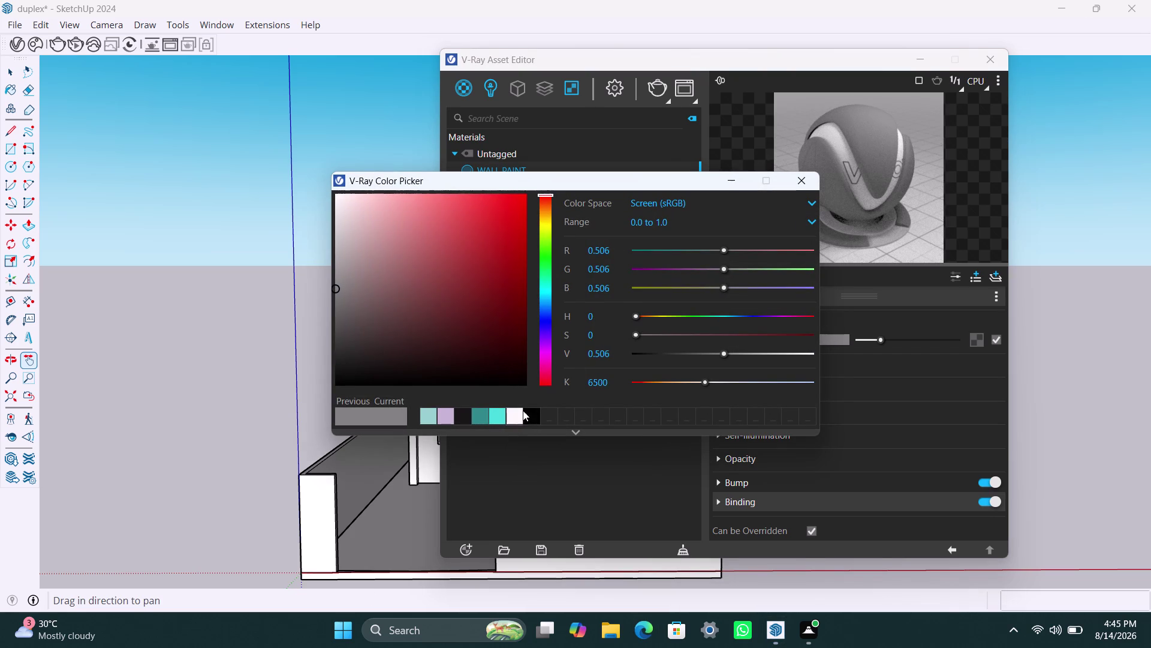
click(547, 289)
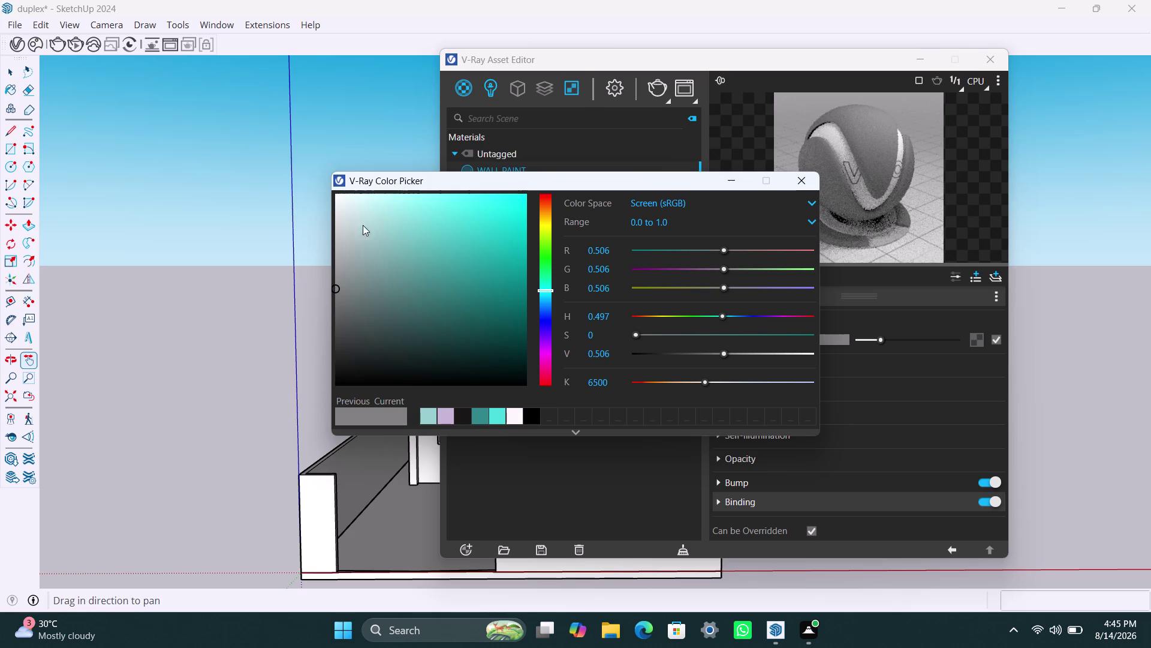
click(348, 204)
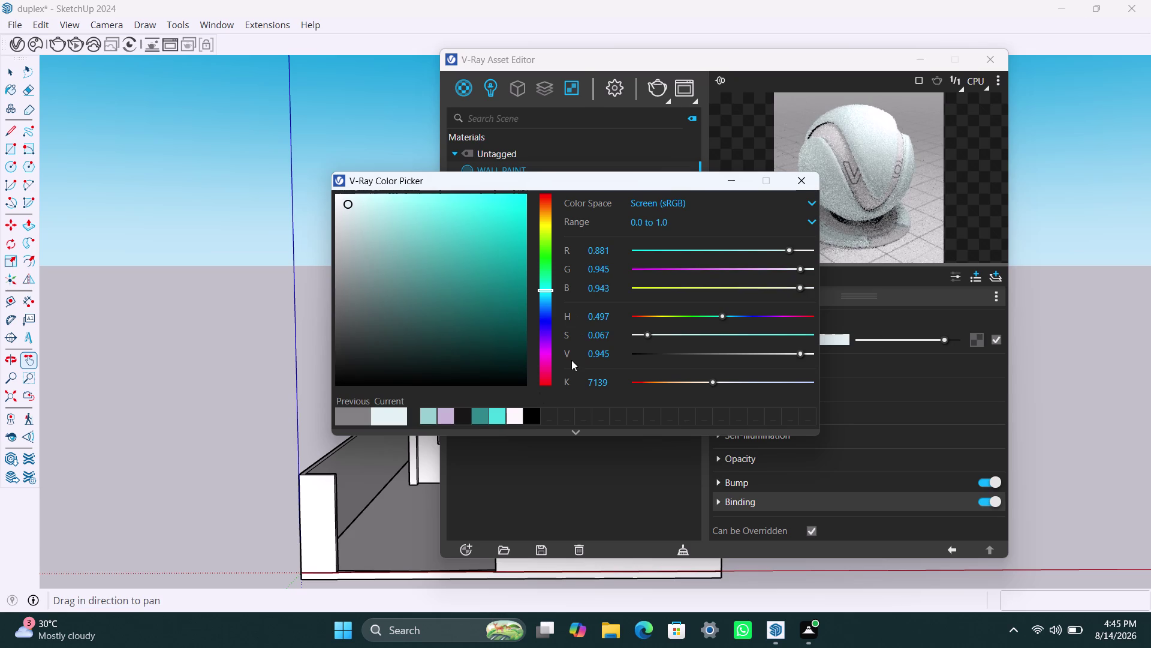
click(546, 346)
click(434, 285)
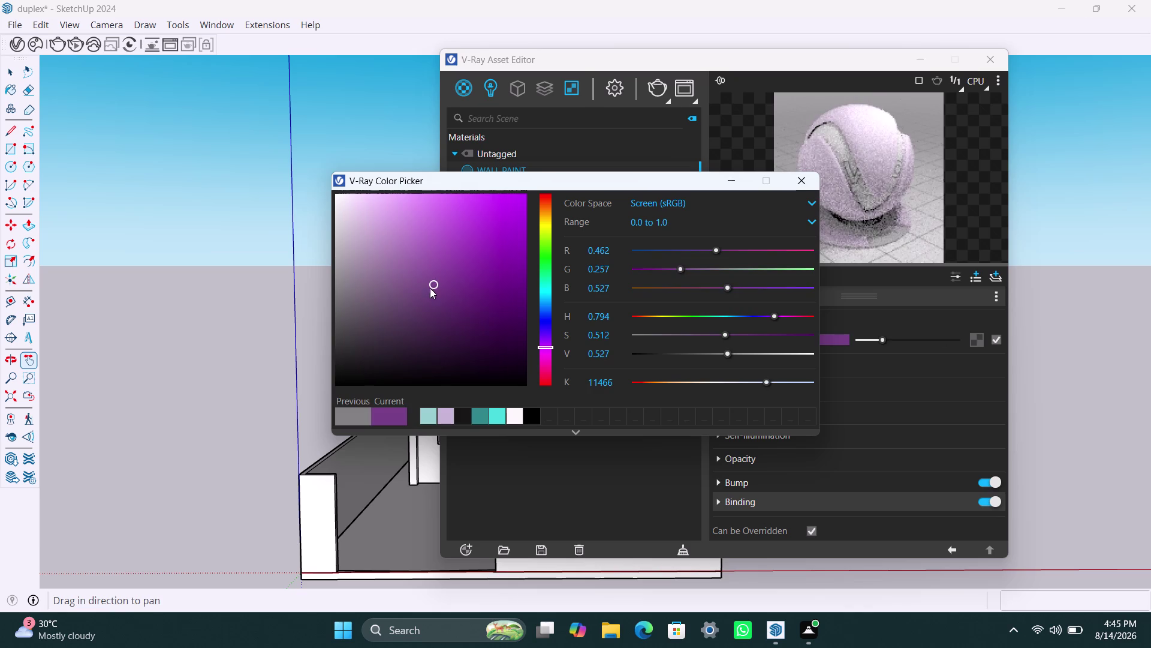
click(358, 327)
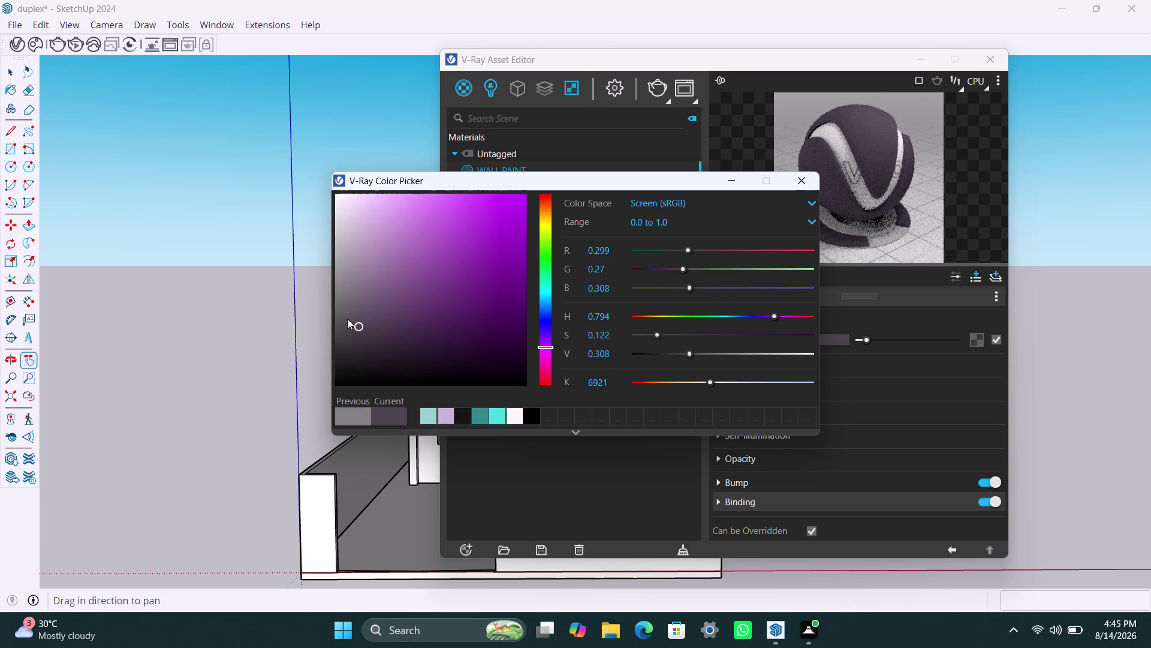
click(547, 265)
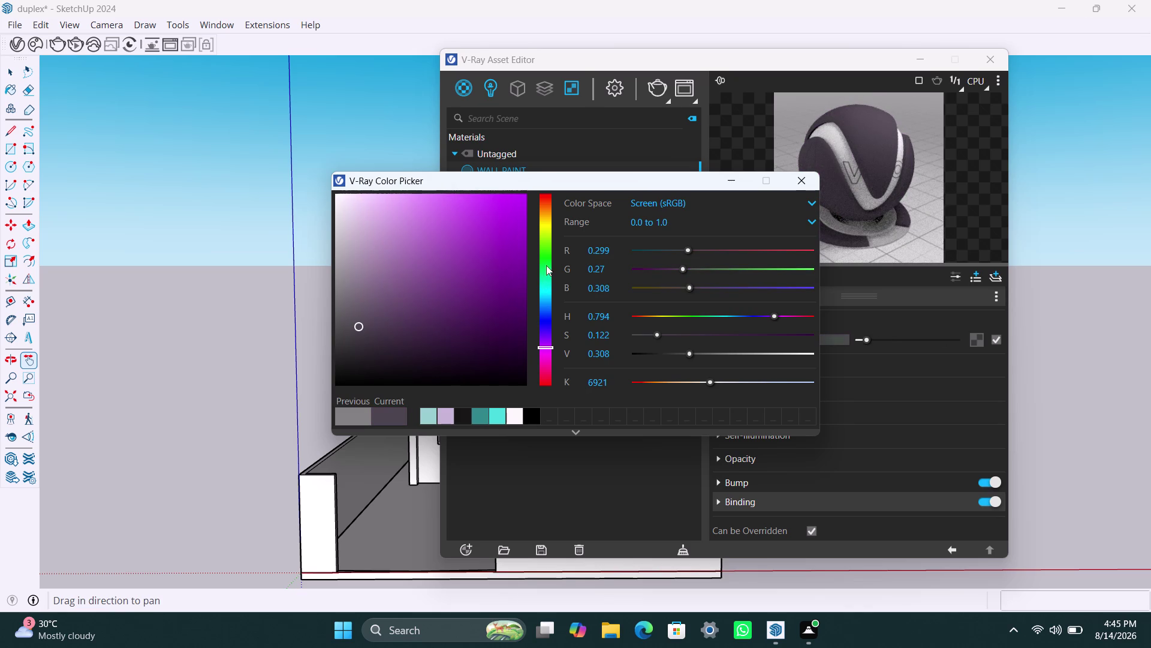
click(386, 289)
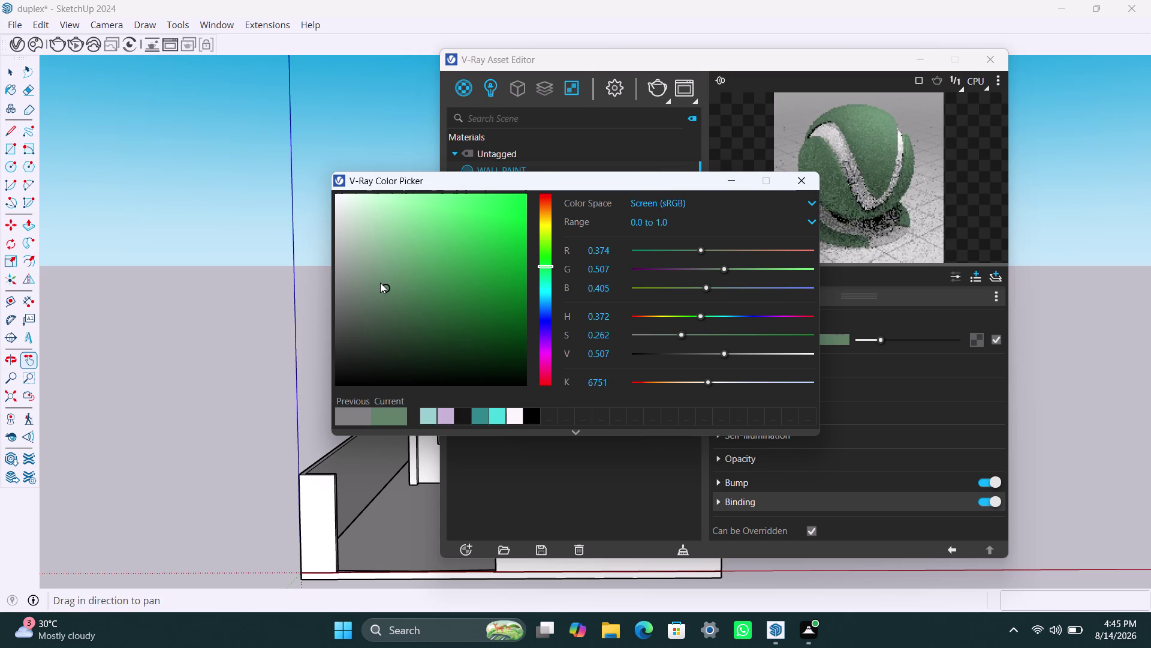
click(370, 279)
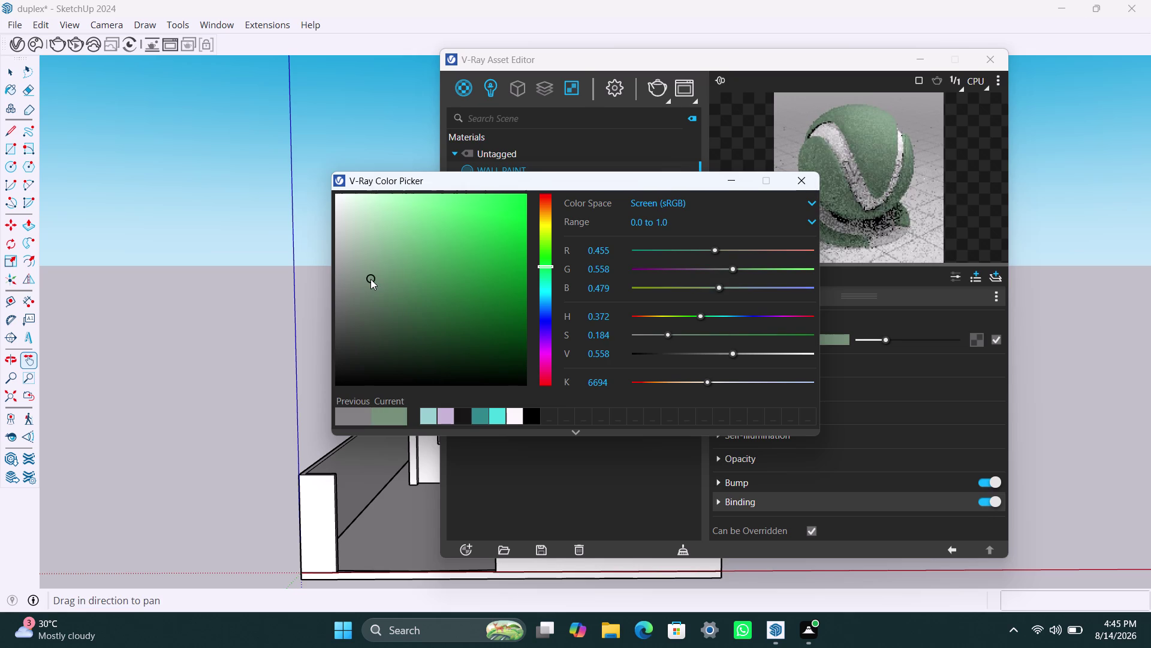
click(349, 282)
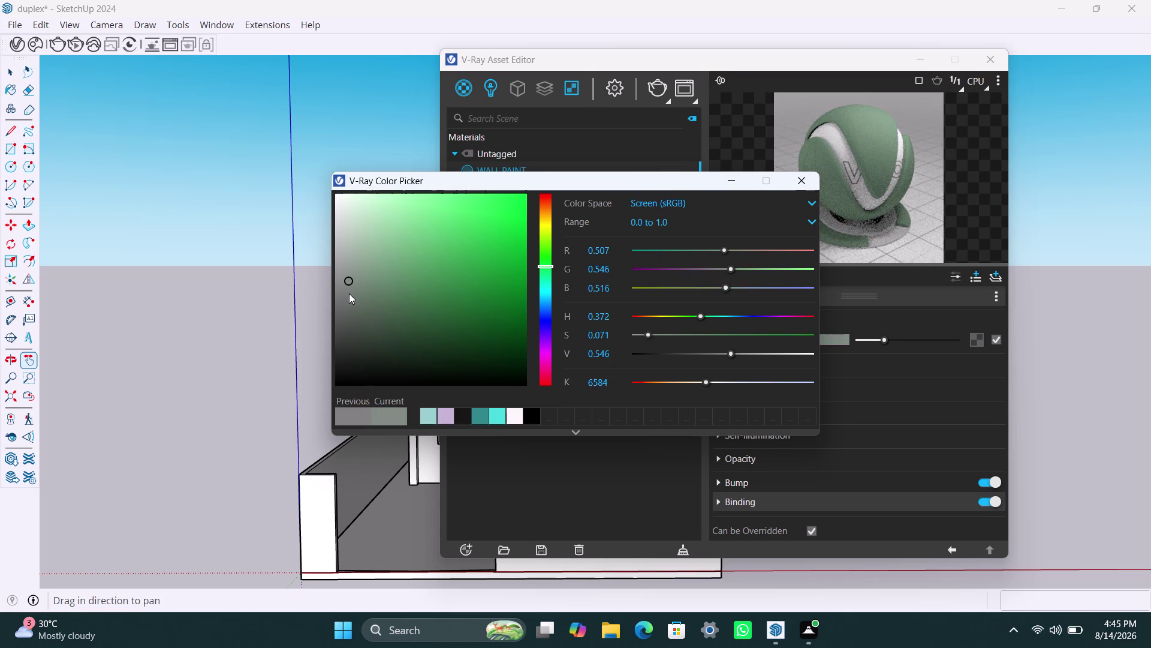
click(362, 272)
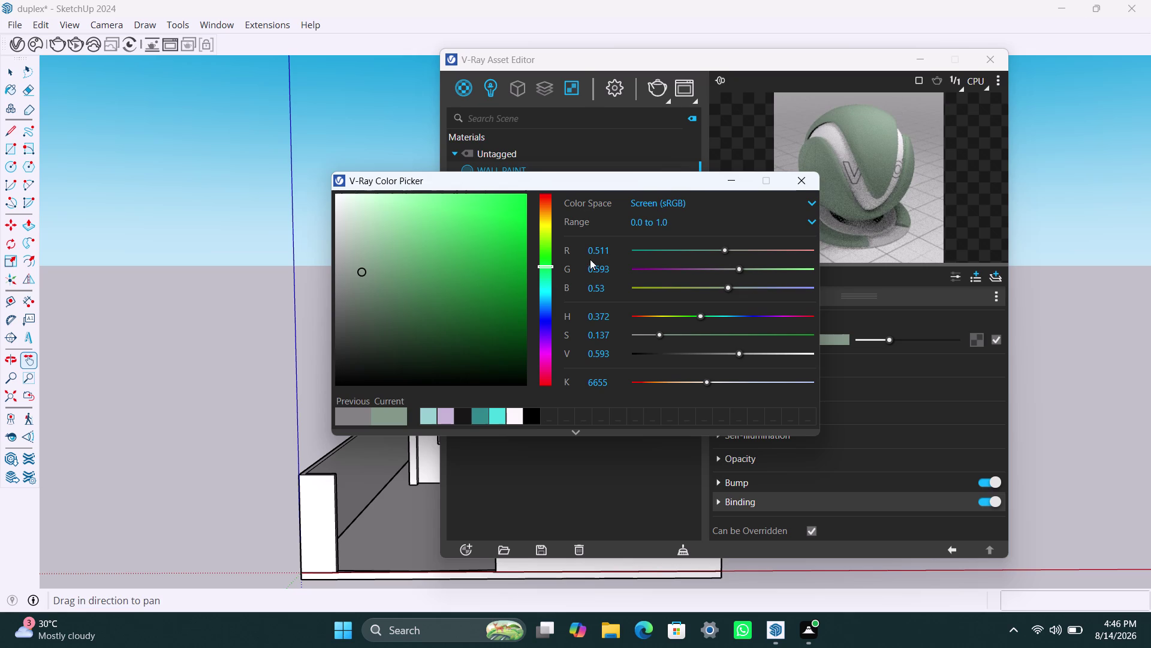
Settle on a pale cream yellow and close the color picker.
click(546, 225)
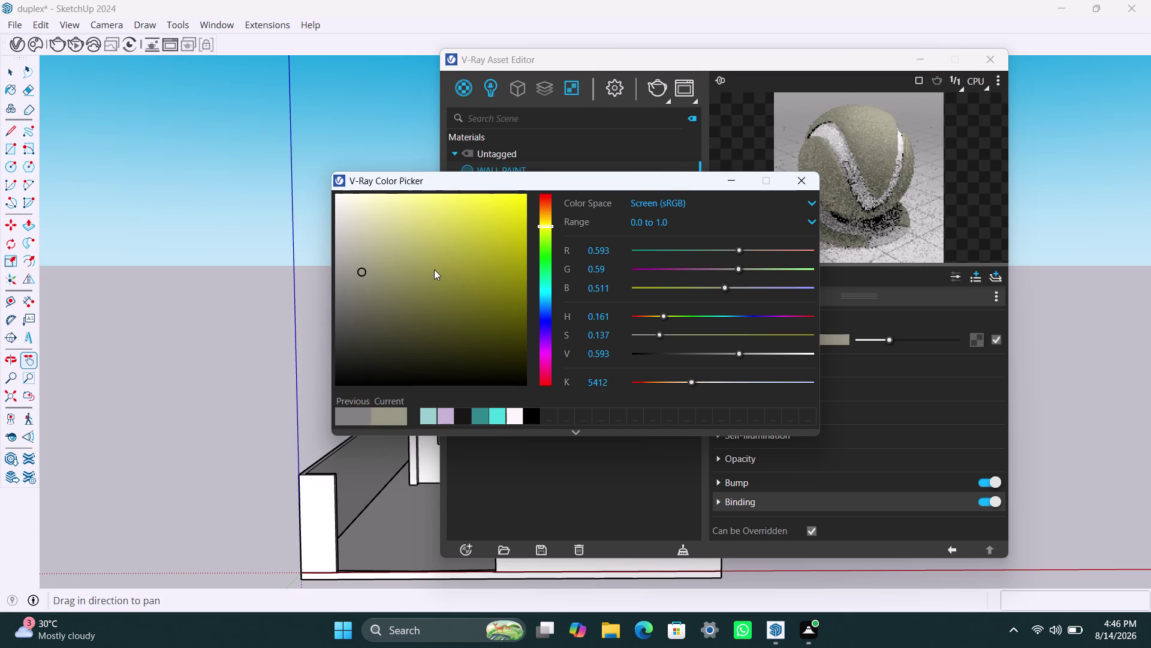
click(424, 252)
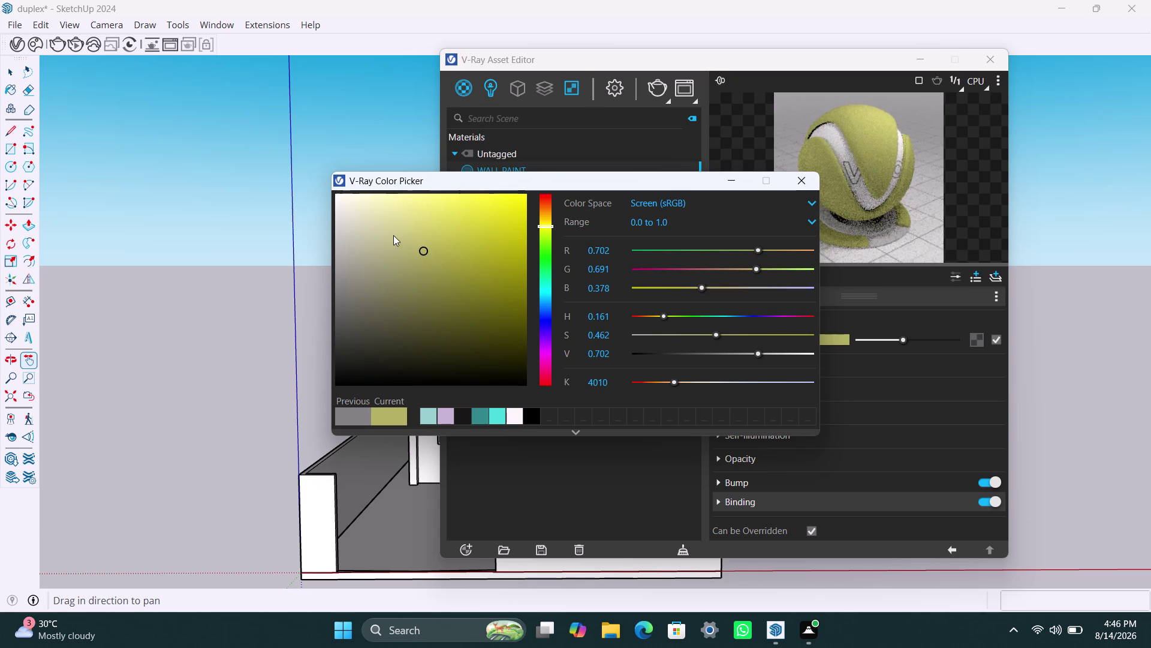
click(392, 224)
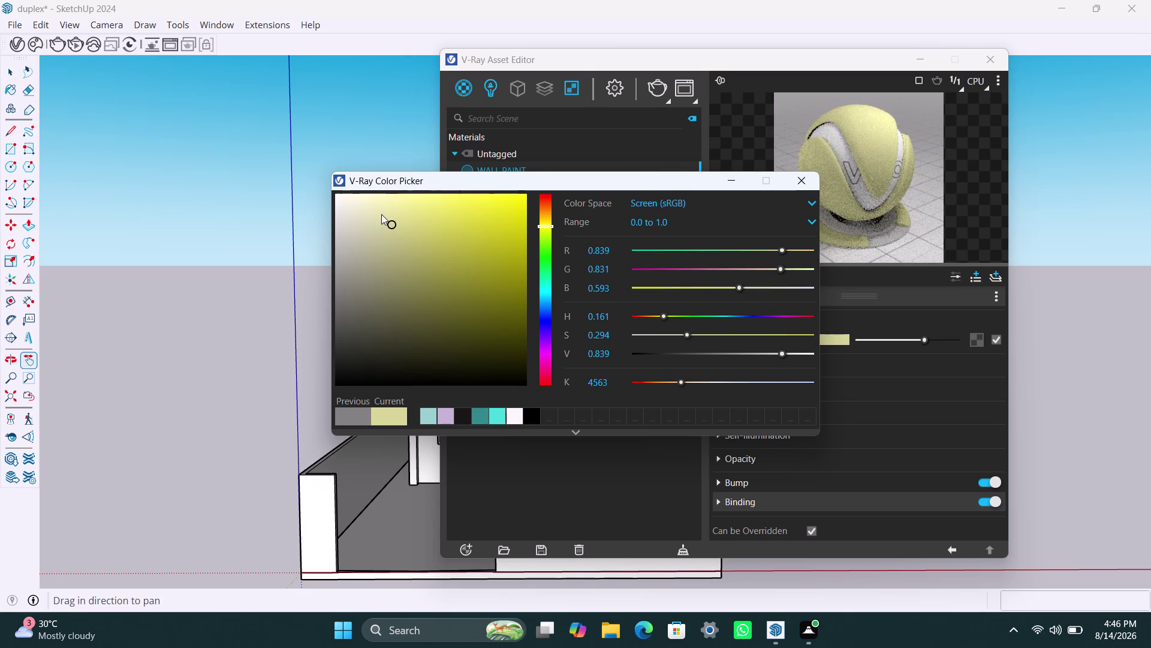
click(382, 215)
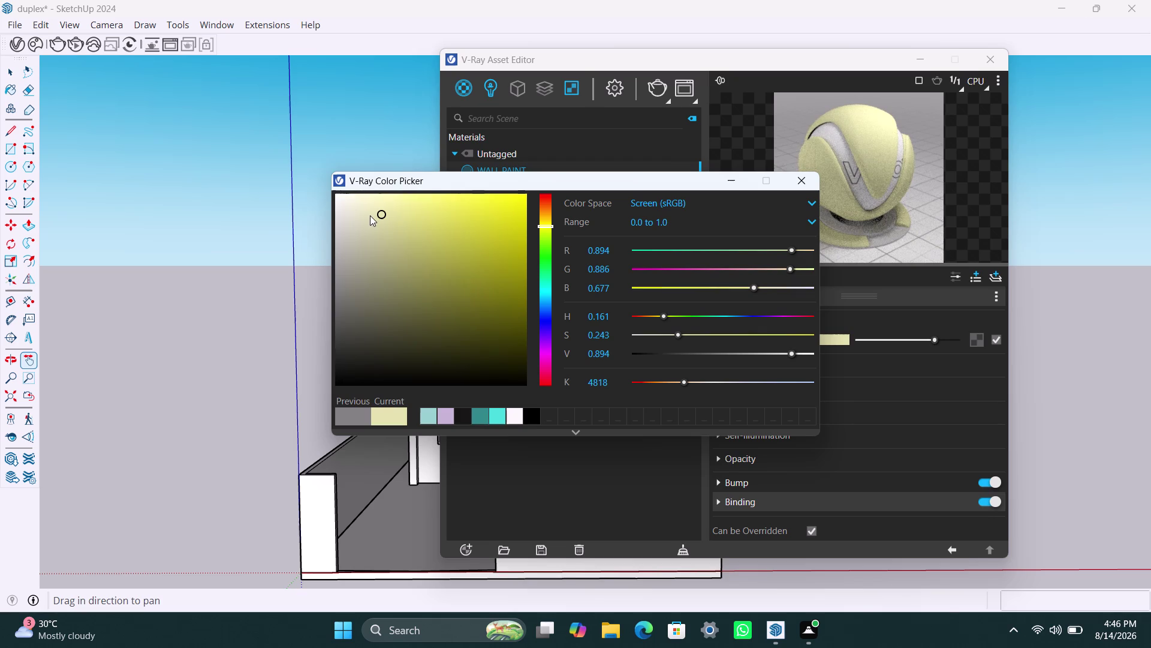
click(371, 213)
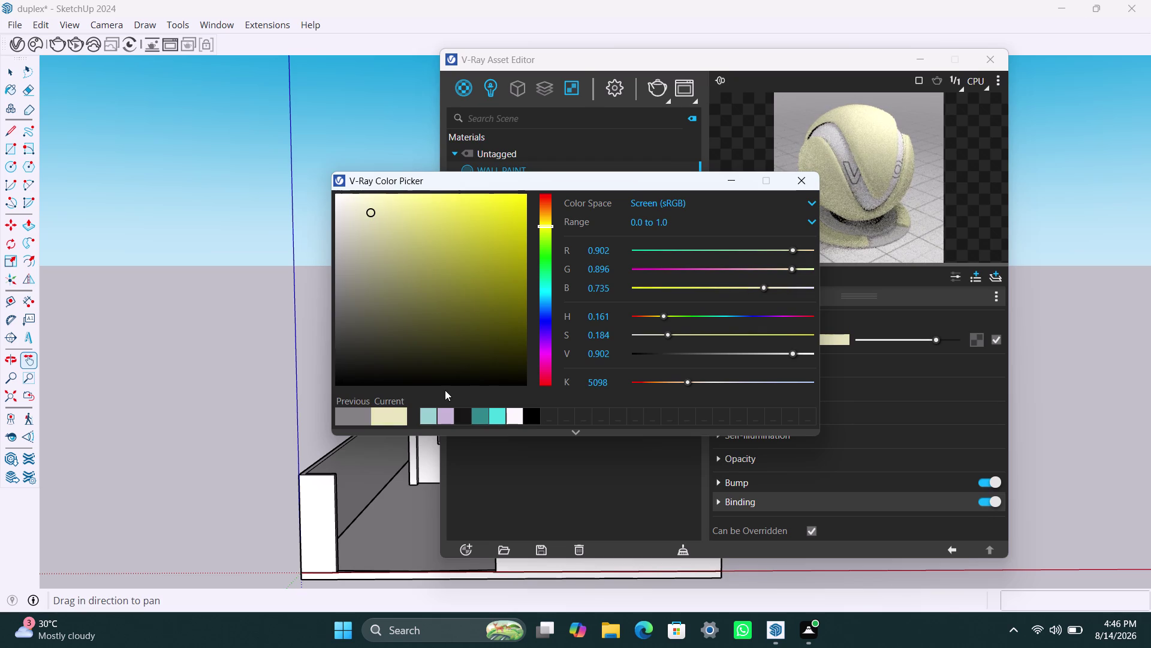
click(387, 209)
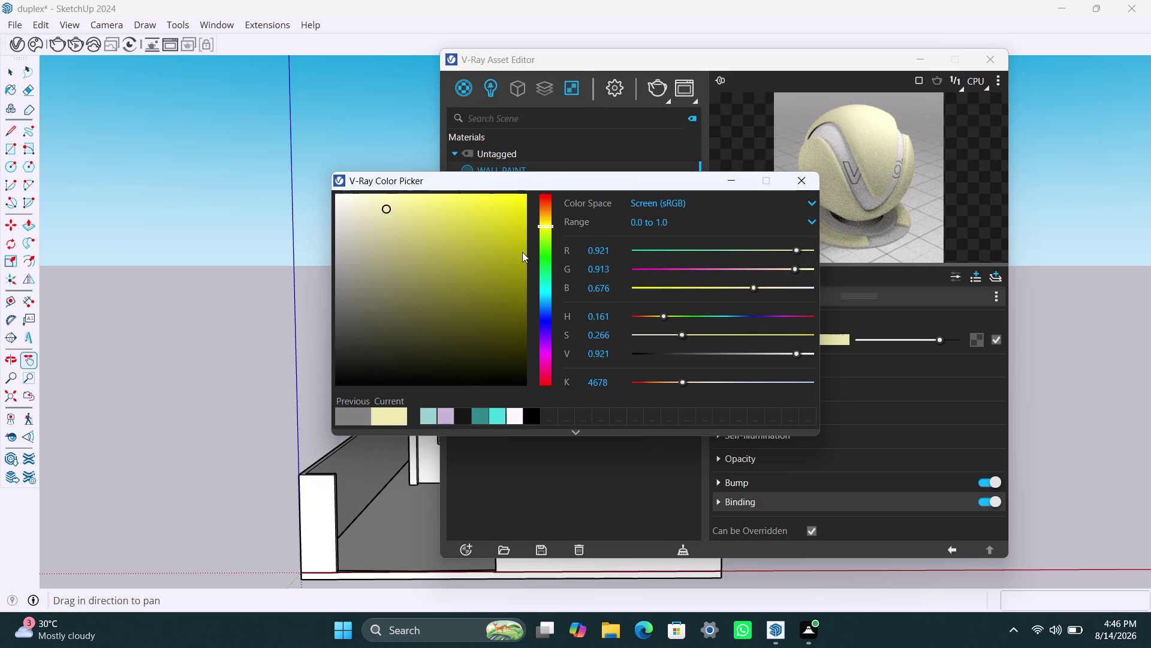
click(543, 225)
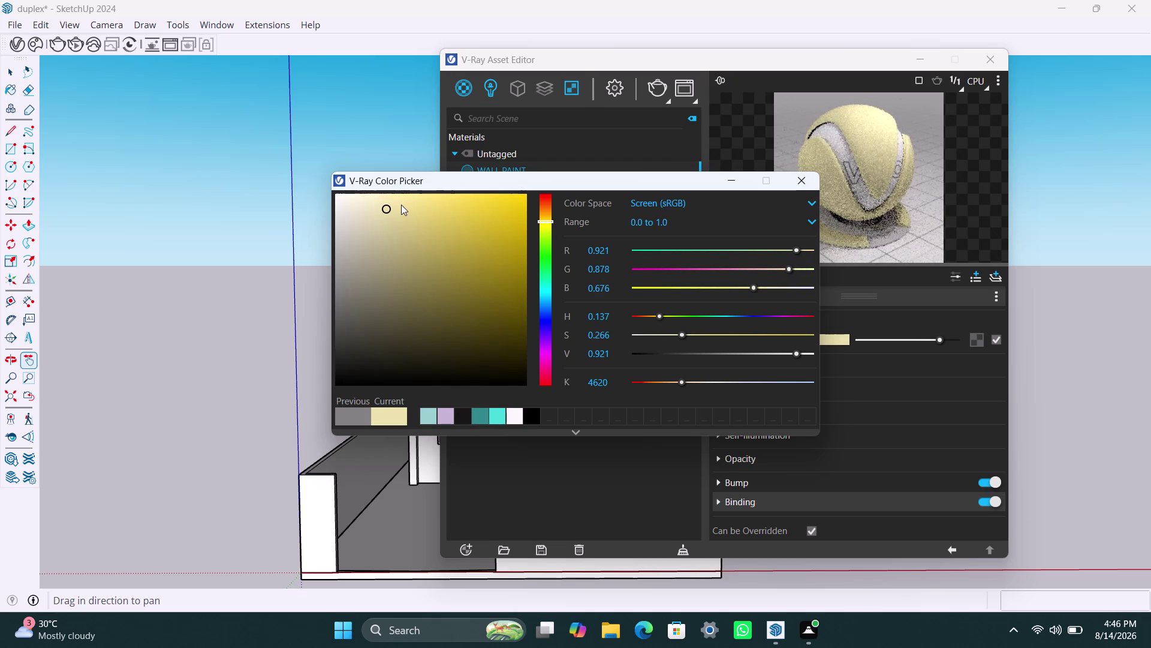
click(407, 207)
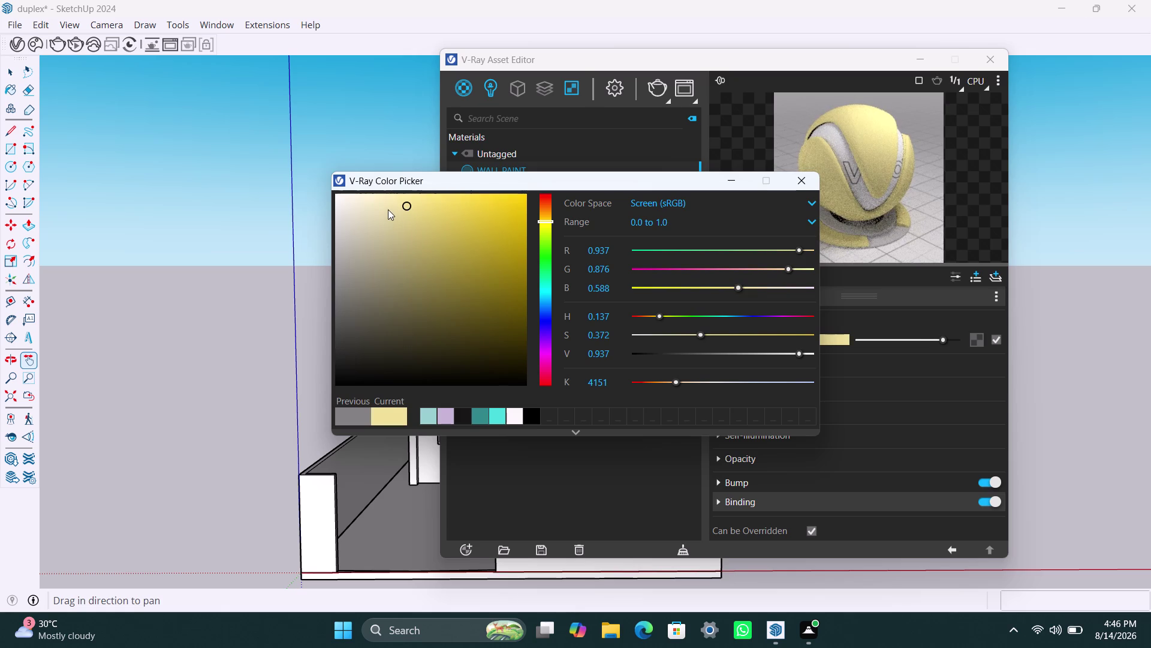
click(388, 210)
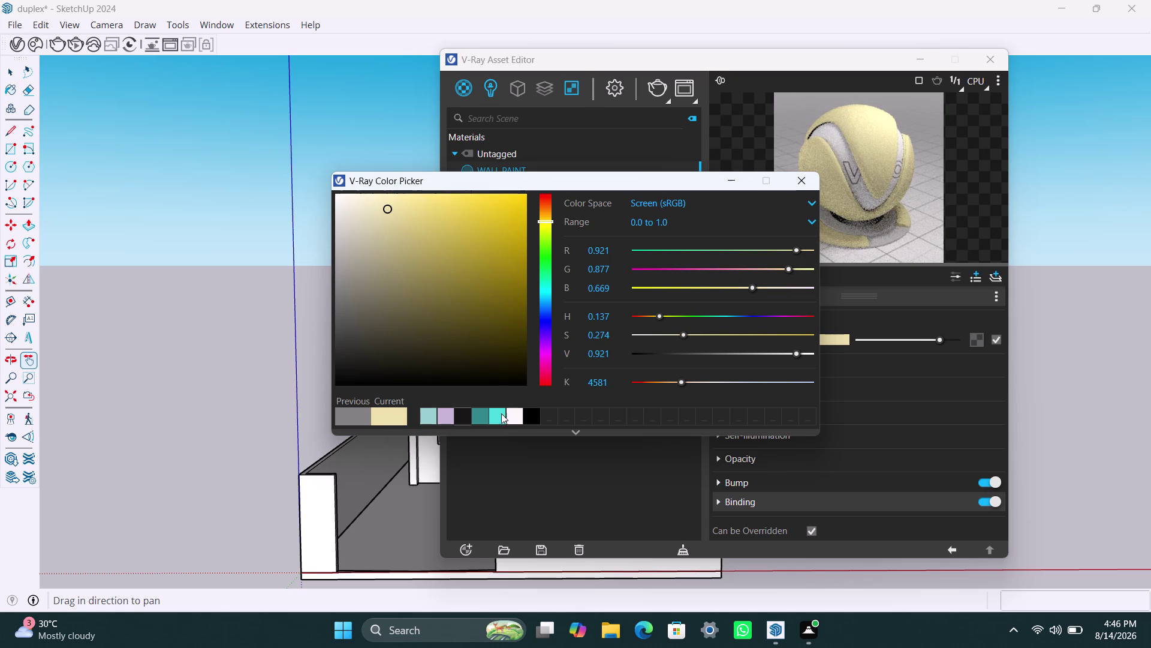
click(733, 182)
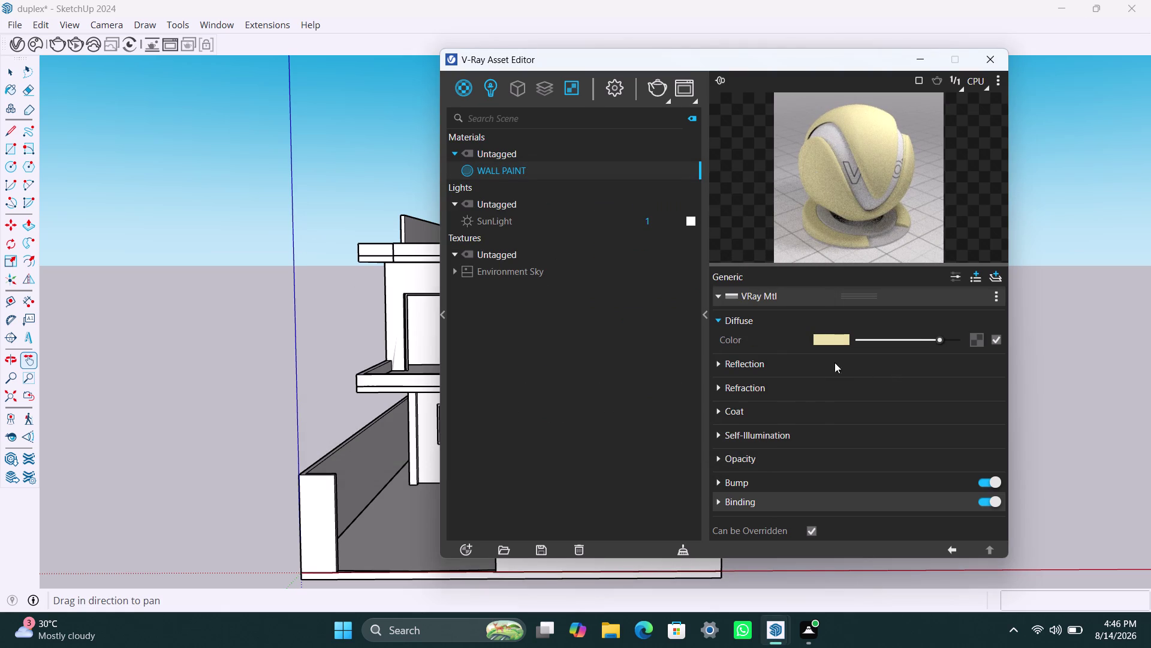
Set WALL PAINT's reflection color to mid-grey and its Surface Control to Use Roughness.
click(716, 365)
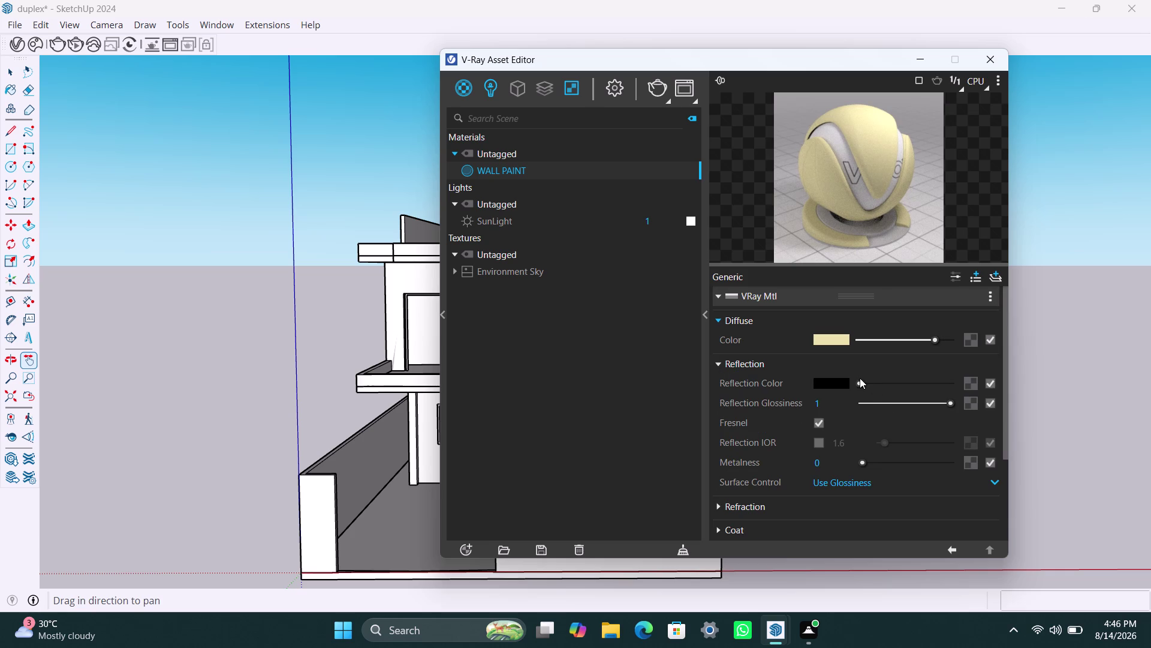
drag(860, 377, 869, 381)
drag(858, 384, 883, 386)
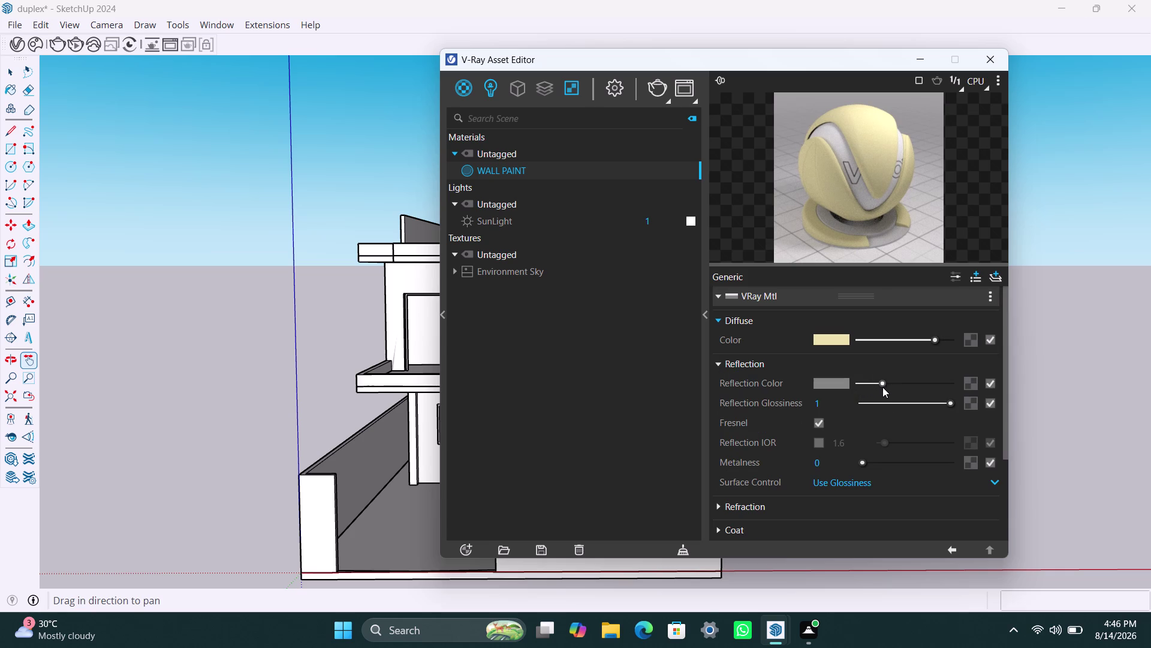
drag(883, 387, 887, 387)
click(903, 484)
click(871, 517)
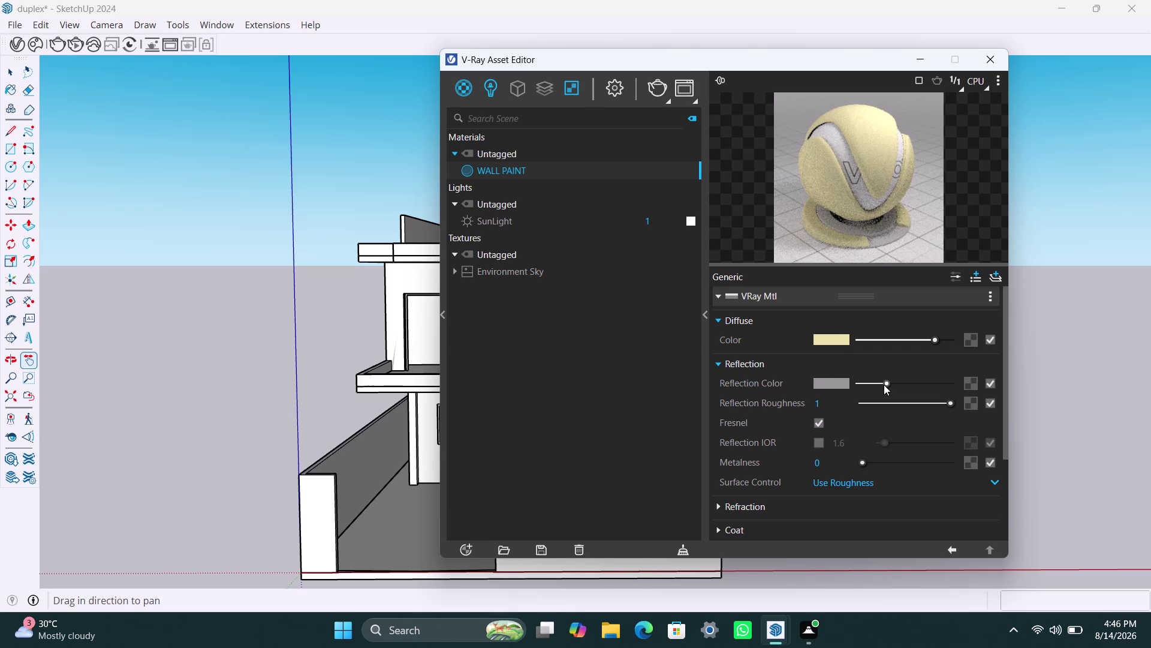
drag(885, 382, 893, 384)
drag(893, 384, 896, 385)
scroll(down, 3)
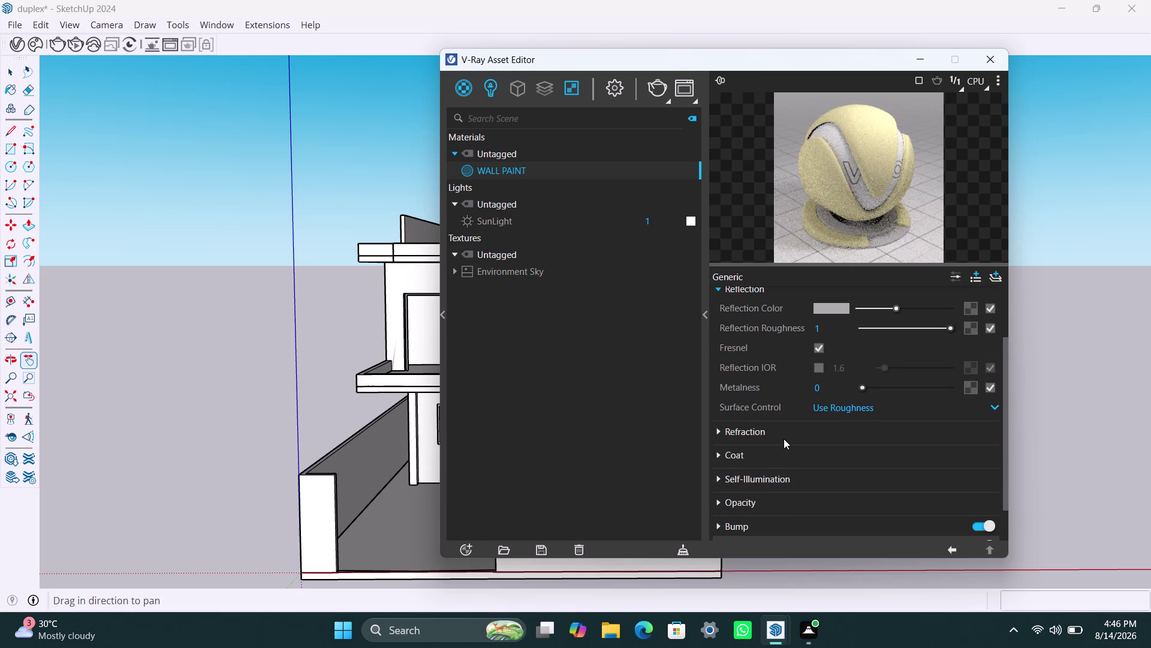
click(725, 428)
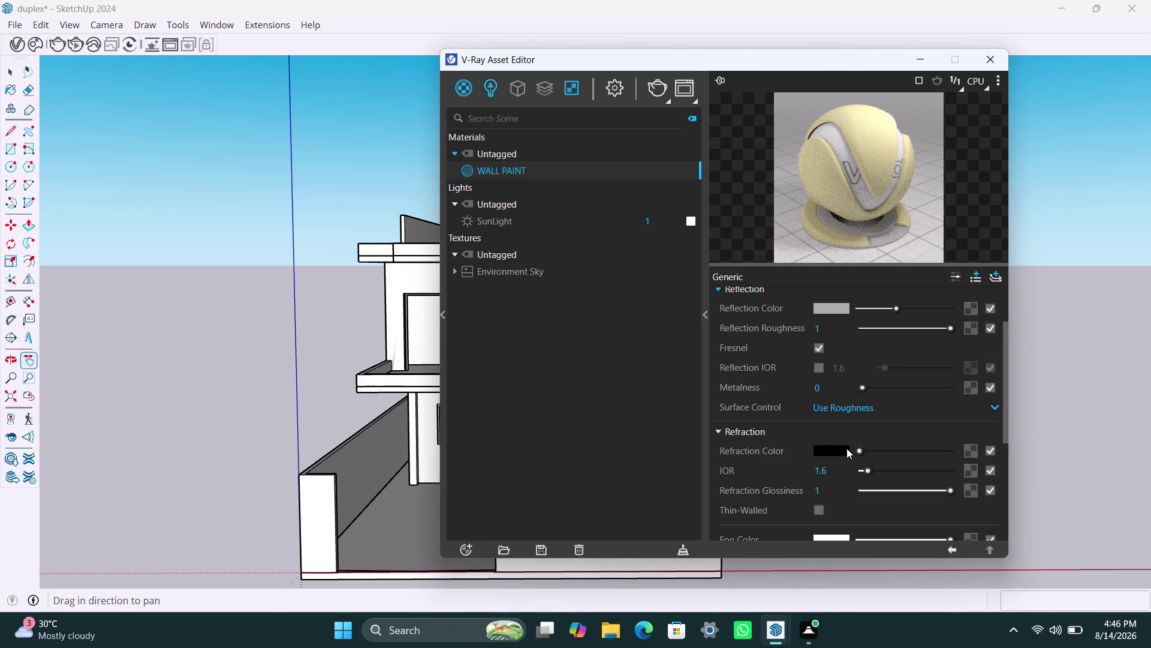
Set WALL PAINT's refraction color to a dark grey.
drag(858, 448, 902, 451)
drag(901, 451, 904, 451)
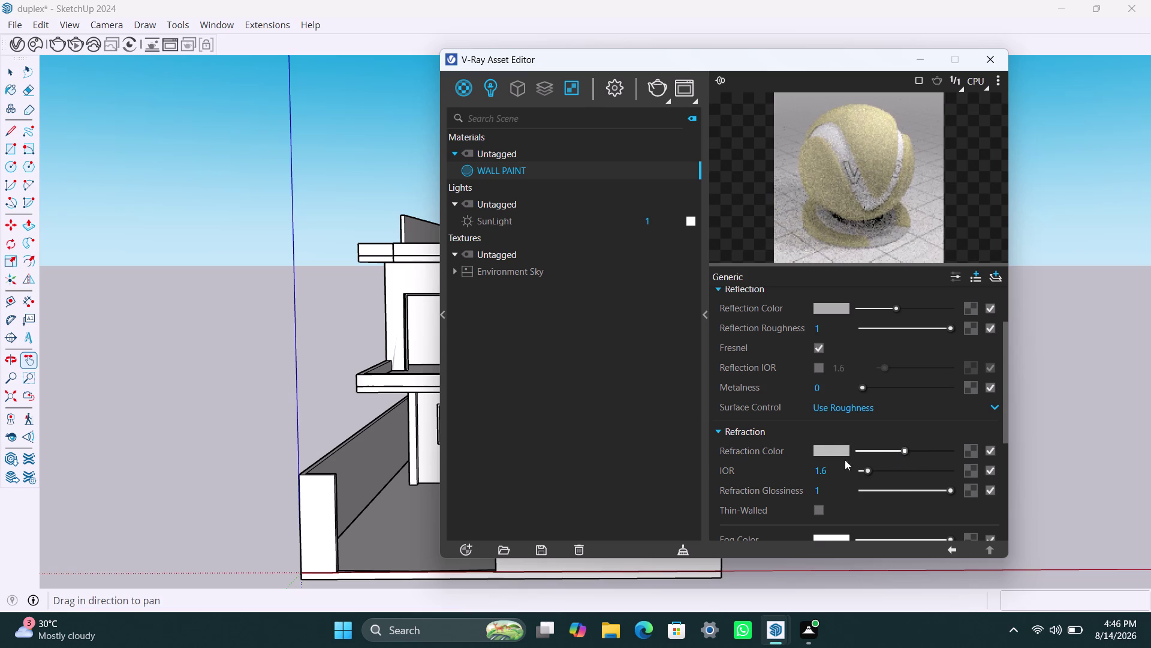
drag(901, 449, 887, 455)
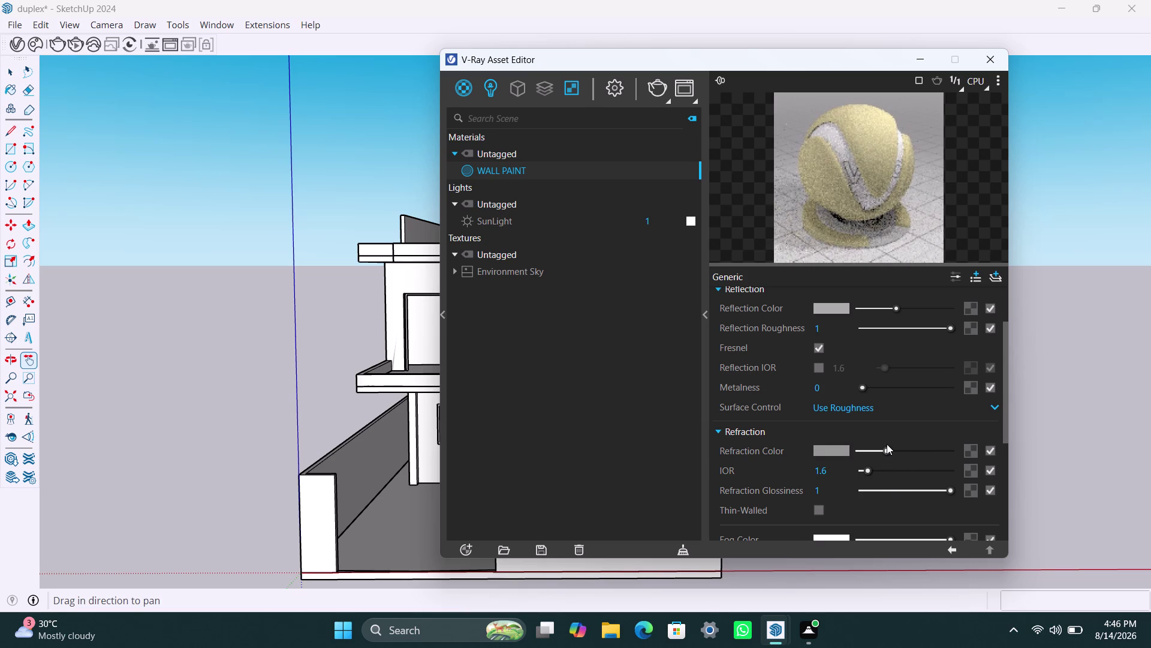
drag(887, 444, 874, 449)
drag(882, 449, 869, 454)
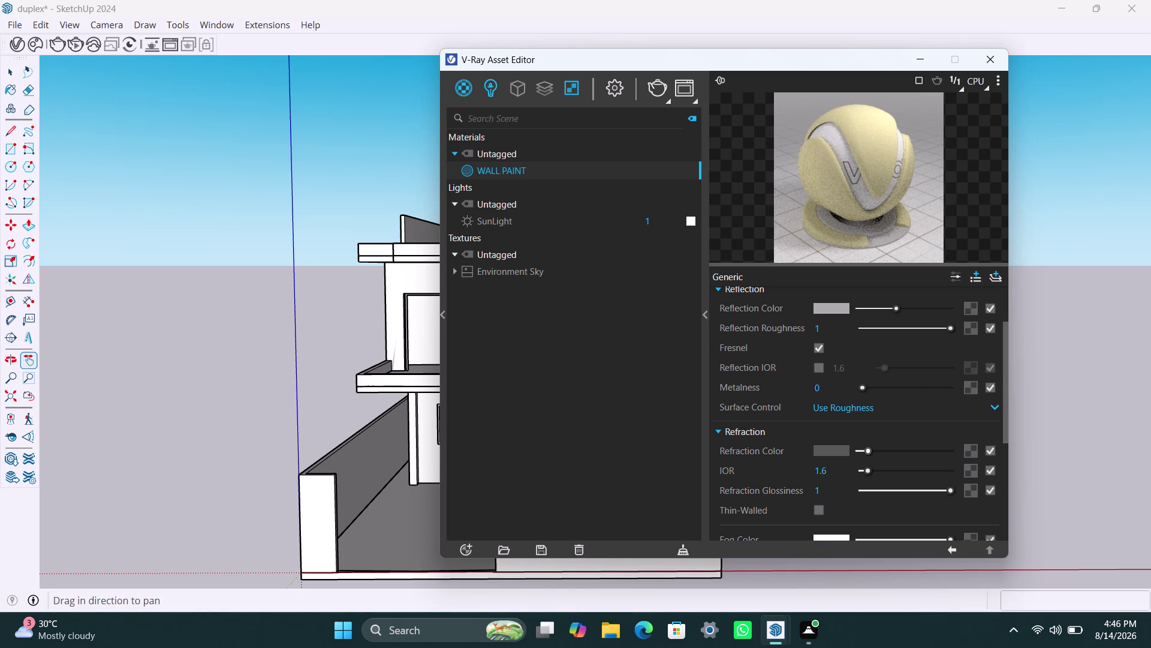
Lower the refraction glossiness from 1 down to 0.
drag(951, 486, 925, 489)
drag(924, 489, 912, 491)
drag(951, 488, 898, 497)
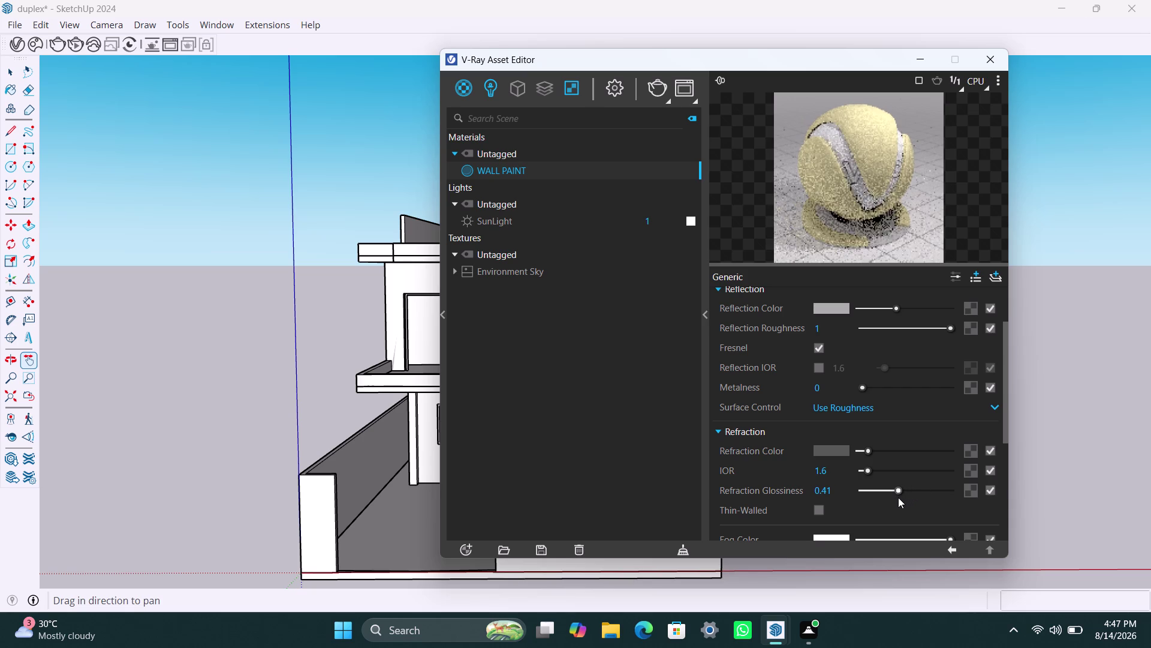
drag(898, 497, 897, 497)
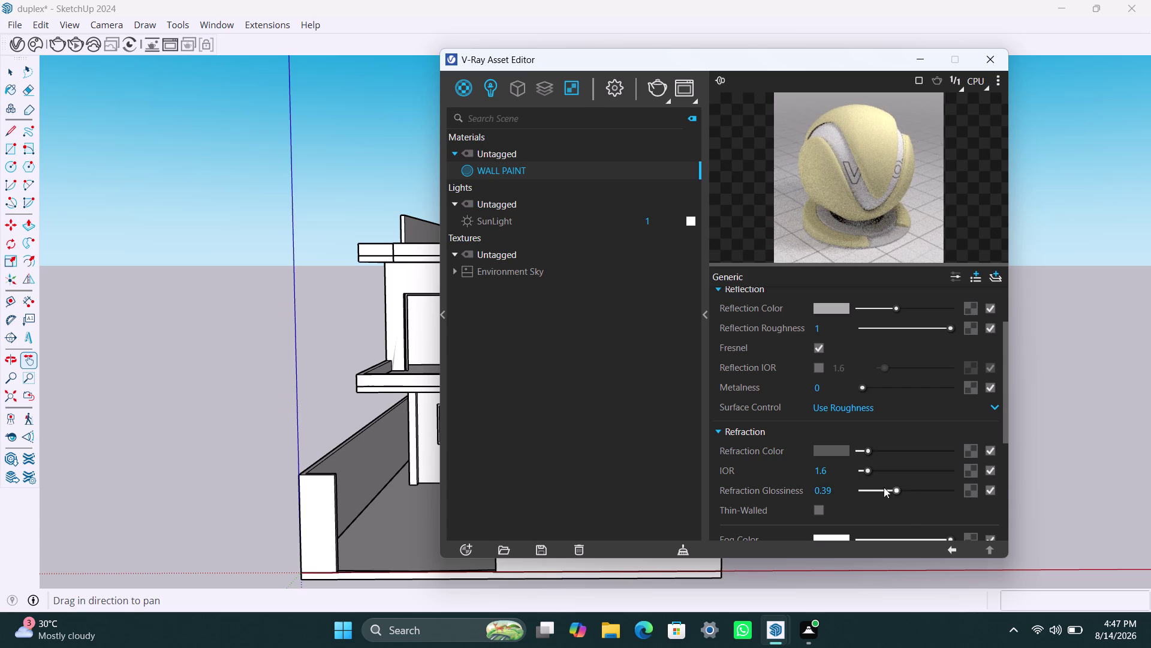
drag(895, 487, 840, 496)
click(325, 348)
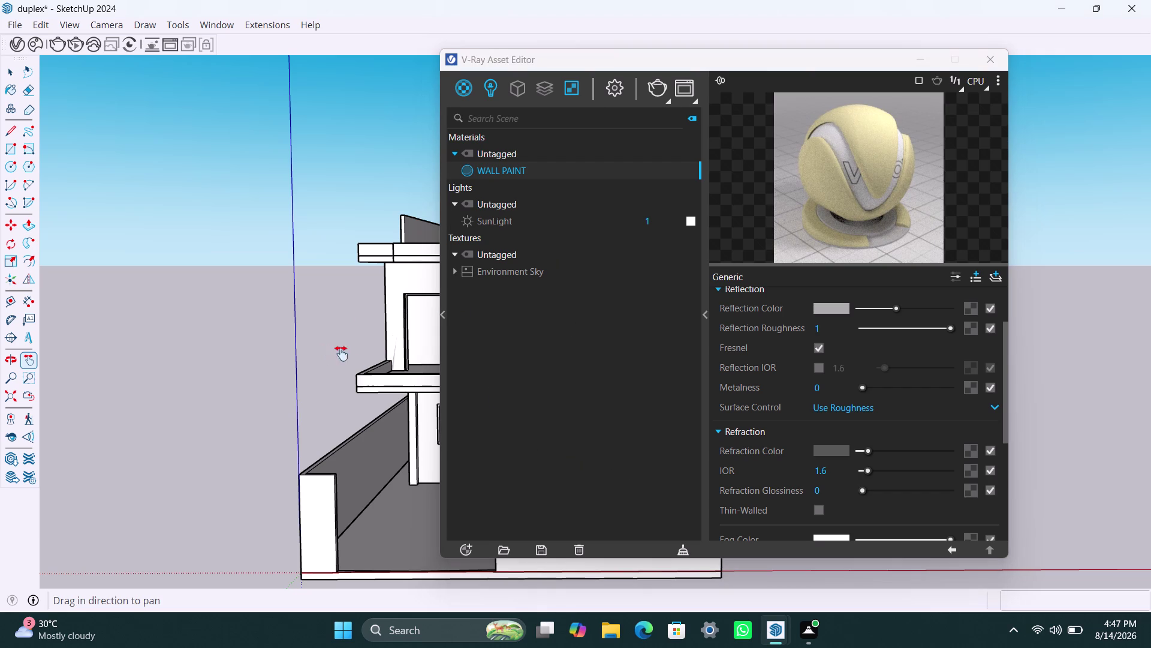
scroll(up, 3)
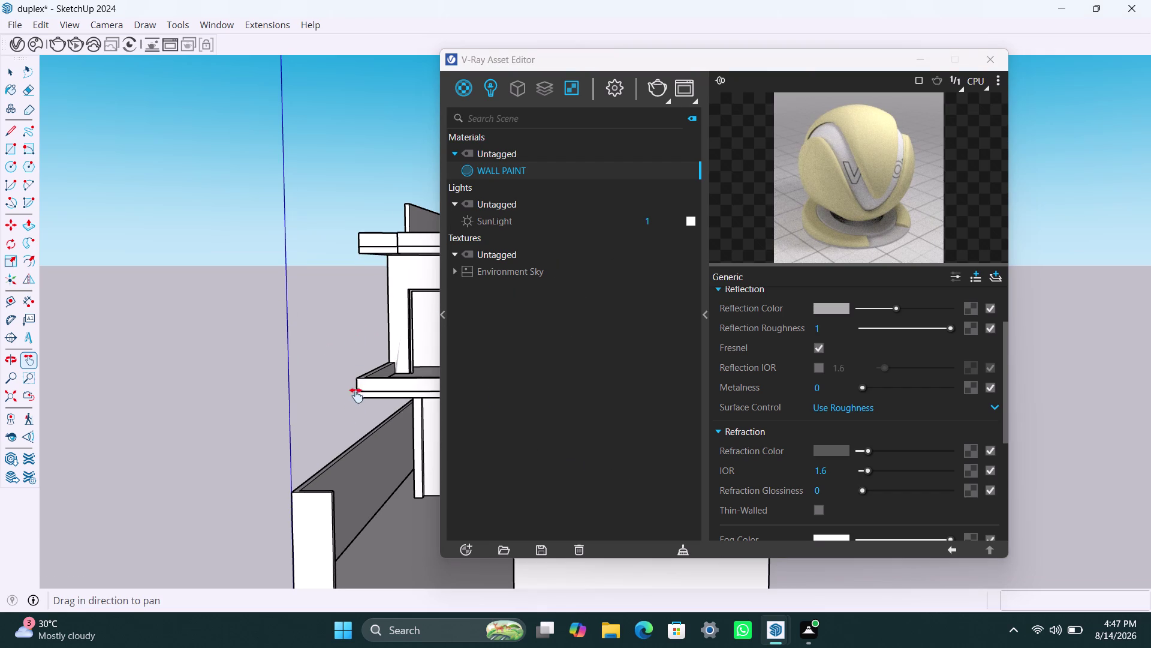
Open the upper-floor wall group for editing and select its walls.
scroll(down, 3)
middle_drag(311, 453, 418, 481)
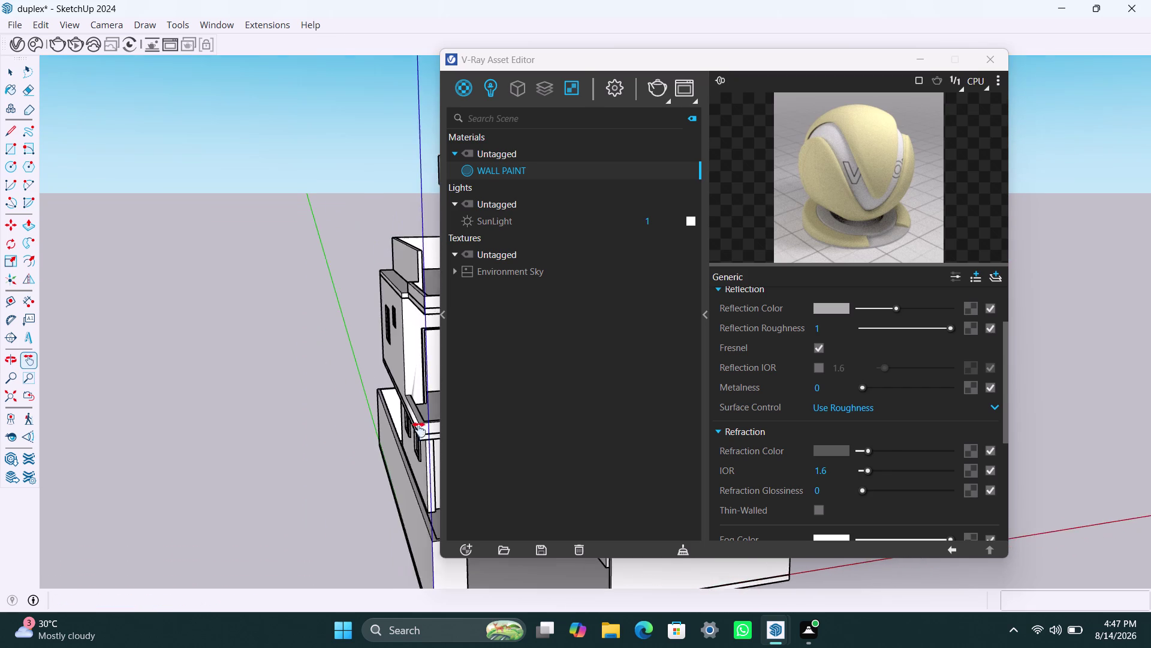
scroll(up, 3)
key(space)
click(400, 333)
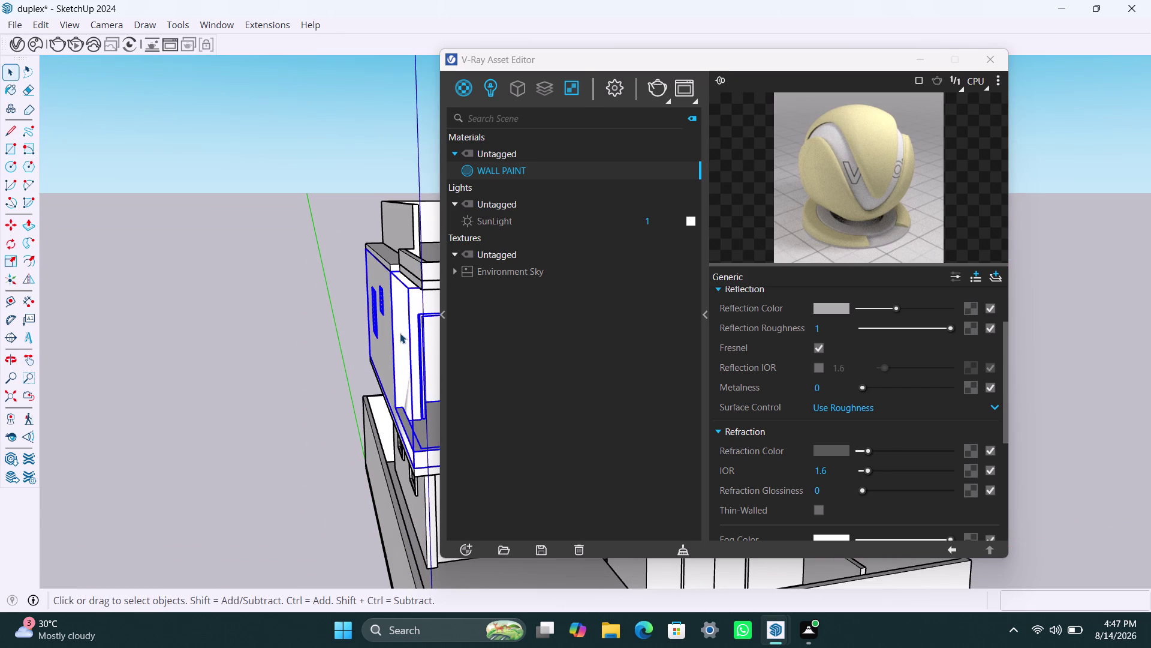
double_click(399, 333)
click(400, 333)
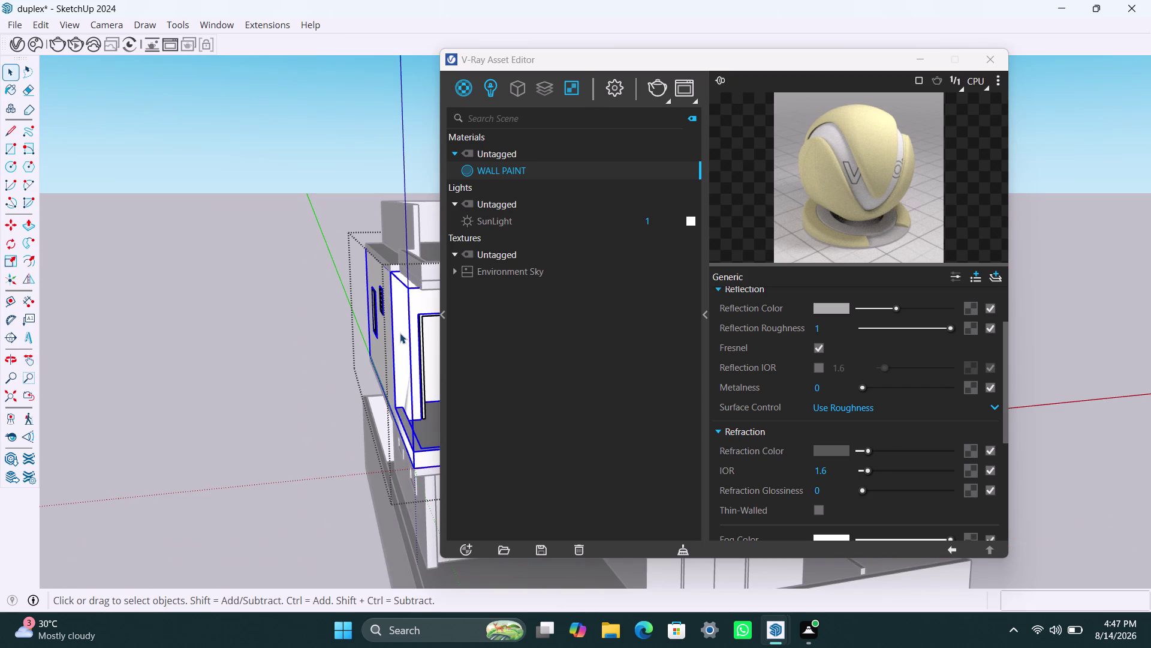
Bring the balcony walls into view and open the WALL PAINT material's context menu.
scroll(up, 3)
scroll(up, 3)
middle_drag(400, 333, 461, 352)
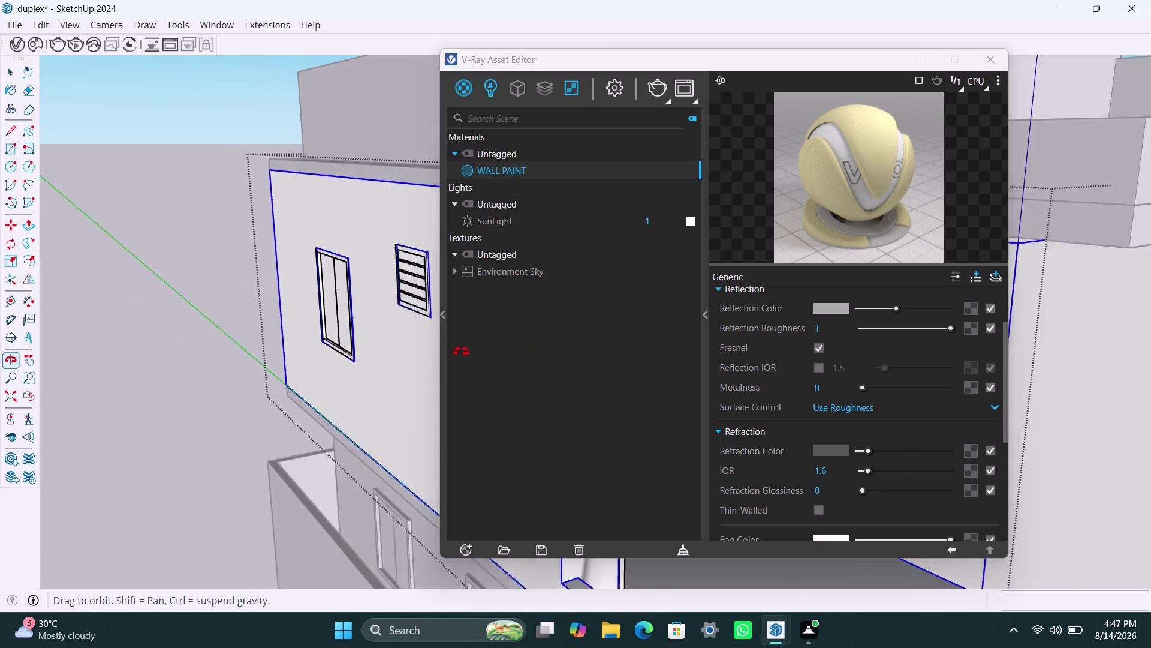
middle_drag(461, 351, 332, 347)
scroll(down, 3)
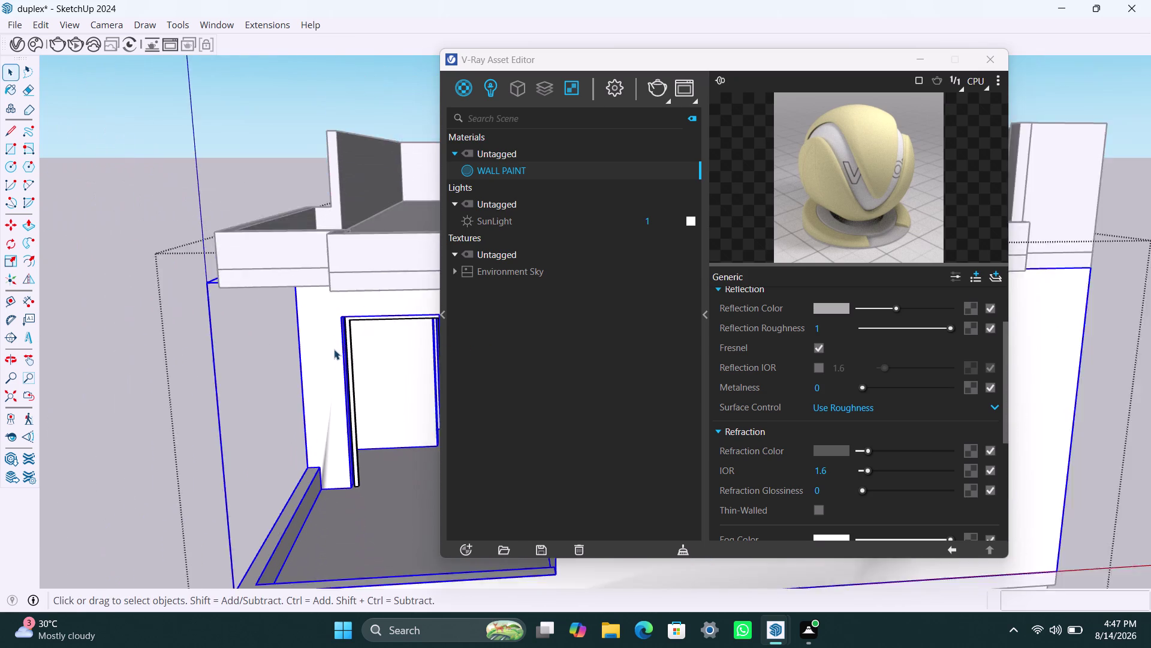
scroll(down, 3)
scroll(down, 3)
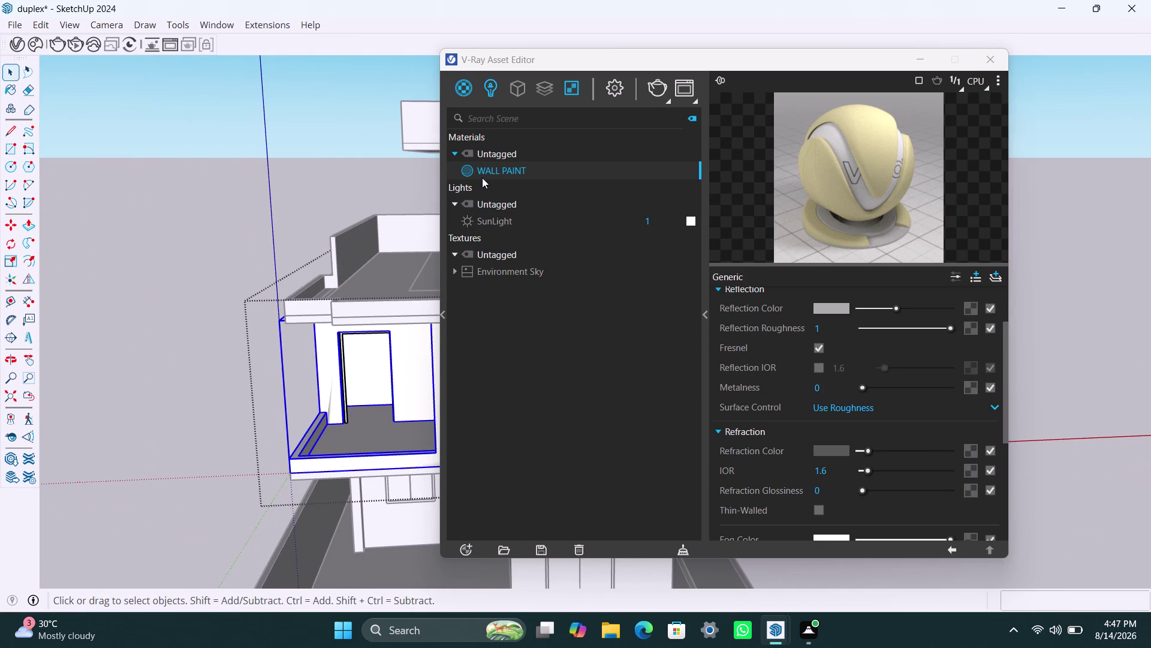
right_click(483, 178)
Apply WALL PAINT to the selected balcony walls.
click(516, 212)
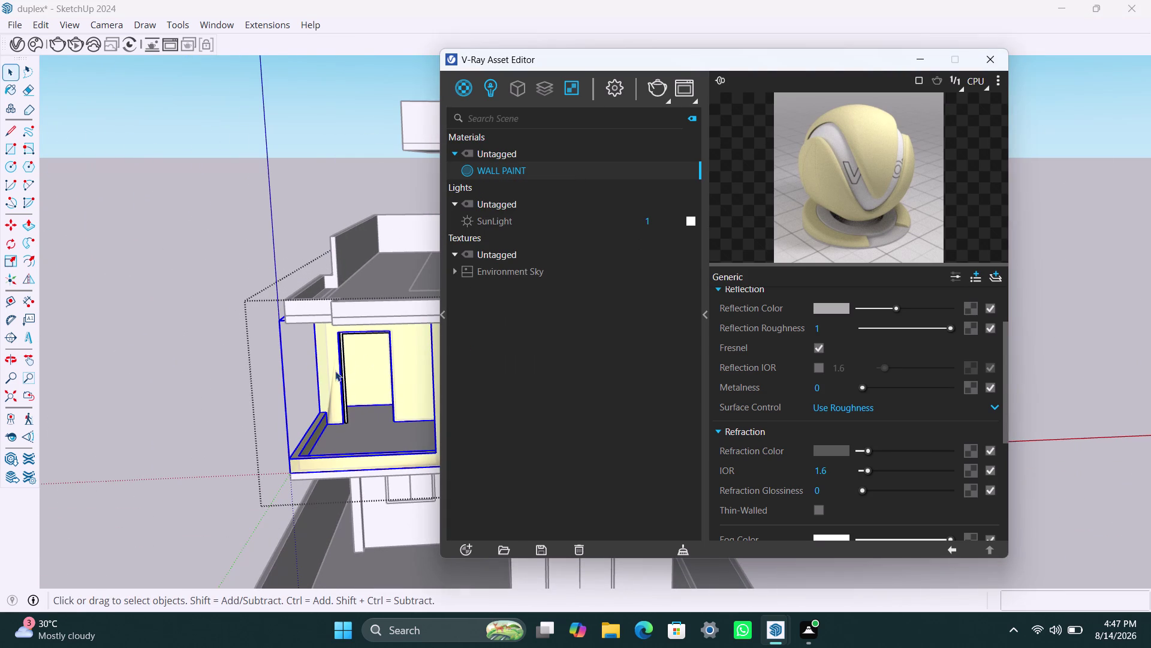
key(space)
scroll(up, 3)
scroll(up, 3)
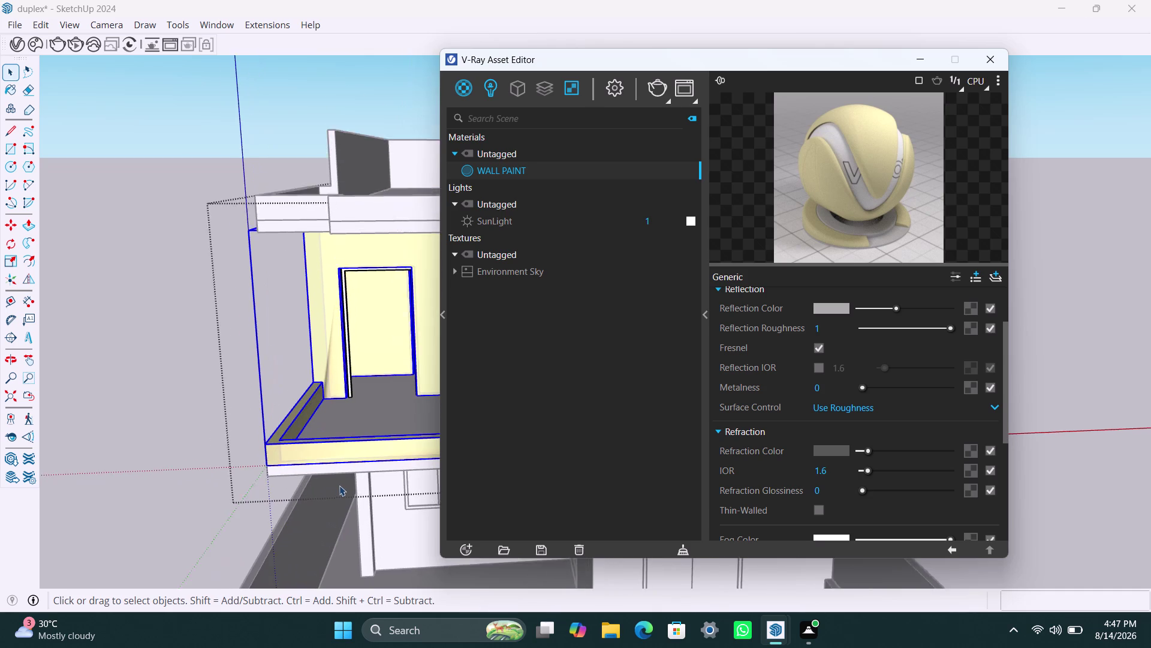
Paint the balcony slab edge with WALL PAINT.
middle_drag(341, 478, 325, 366)
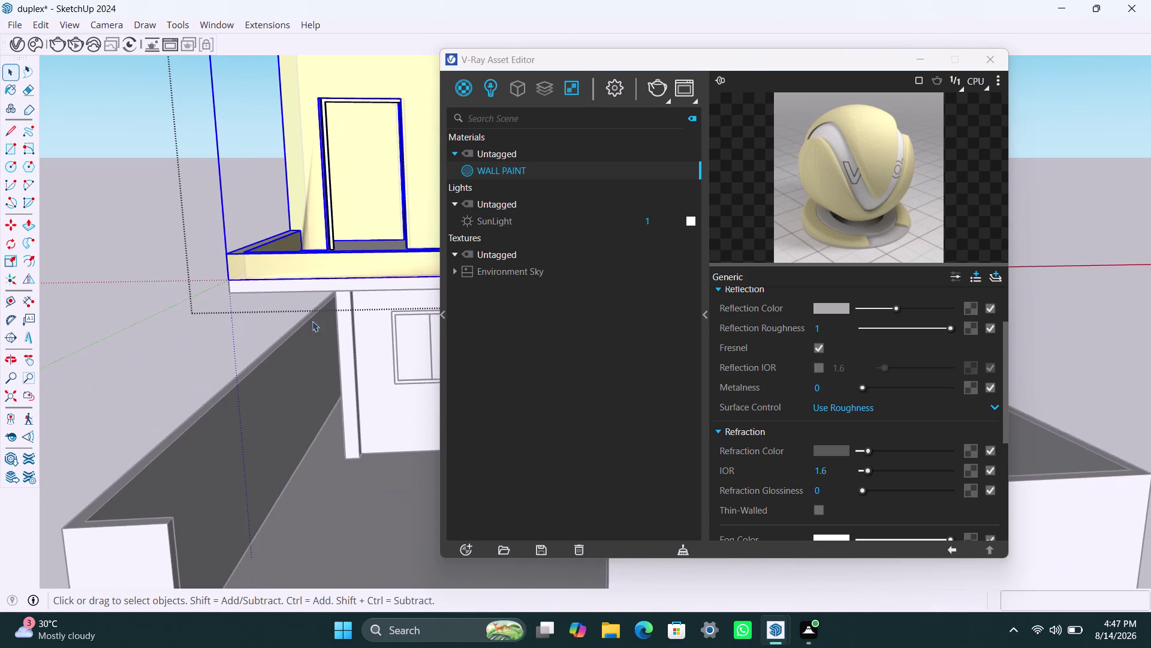
scroll(up, 3)
click(298, 269)
click(298, 270)
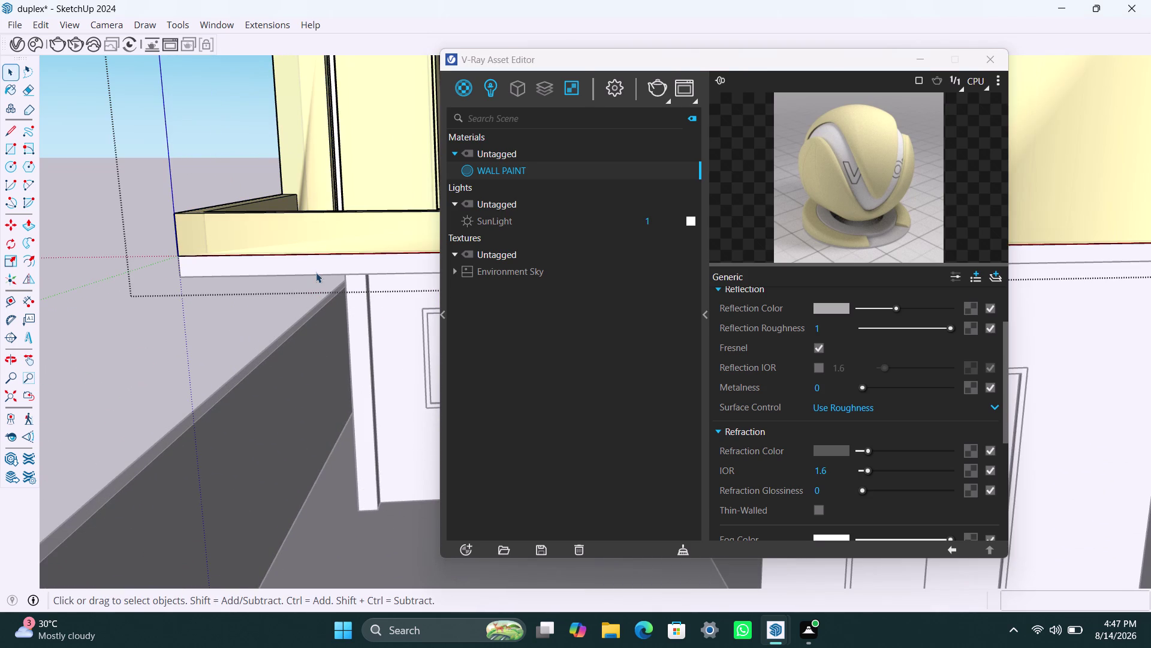
scroll(down, 3)
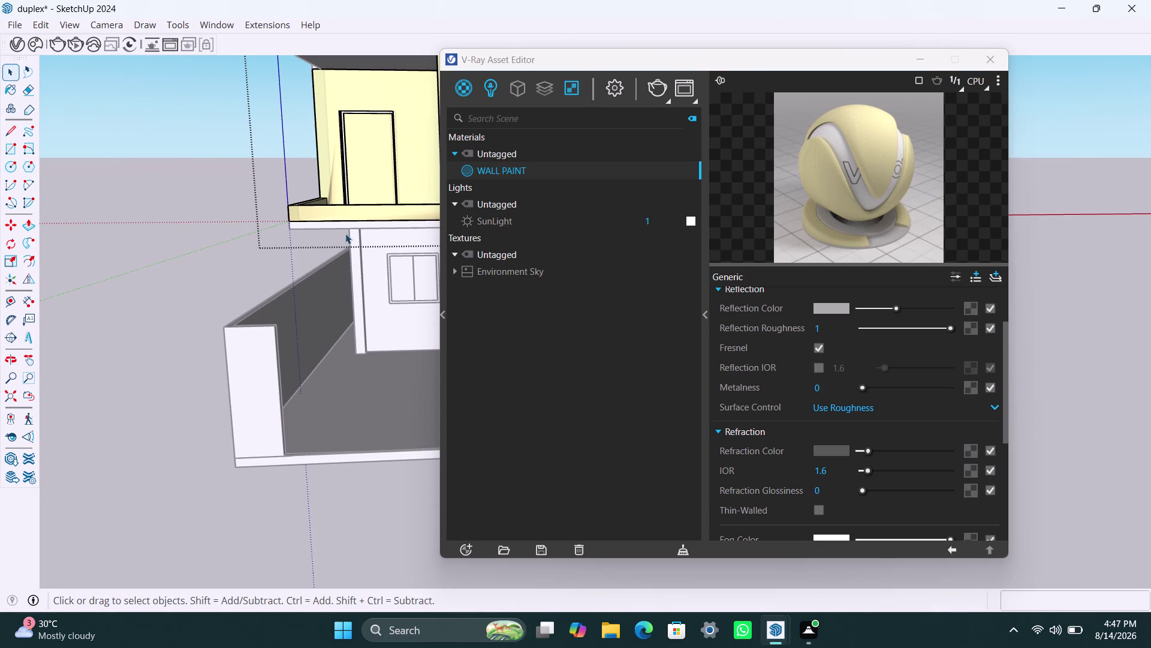
scroll(up, 3)
scroll(up, 3)
click(345, 225)
triple_click(344, 225)
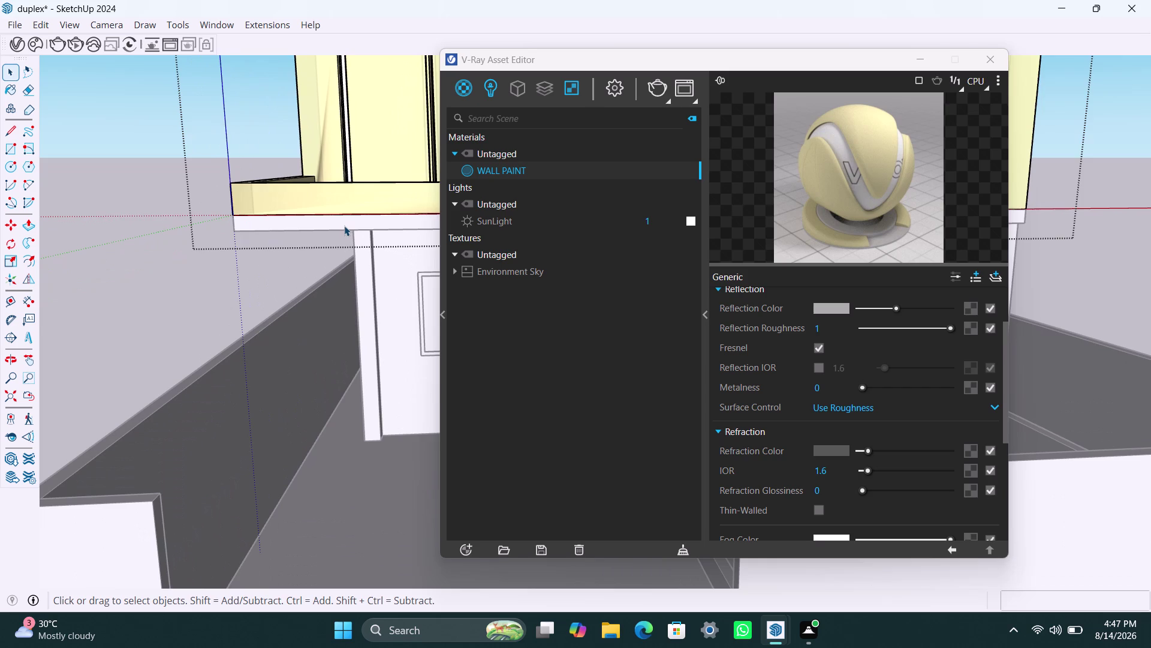
right_click(491, 172)
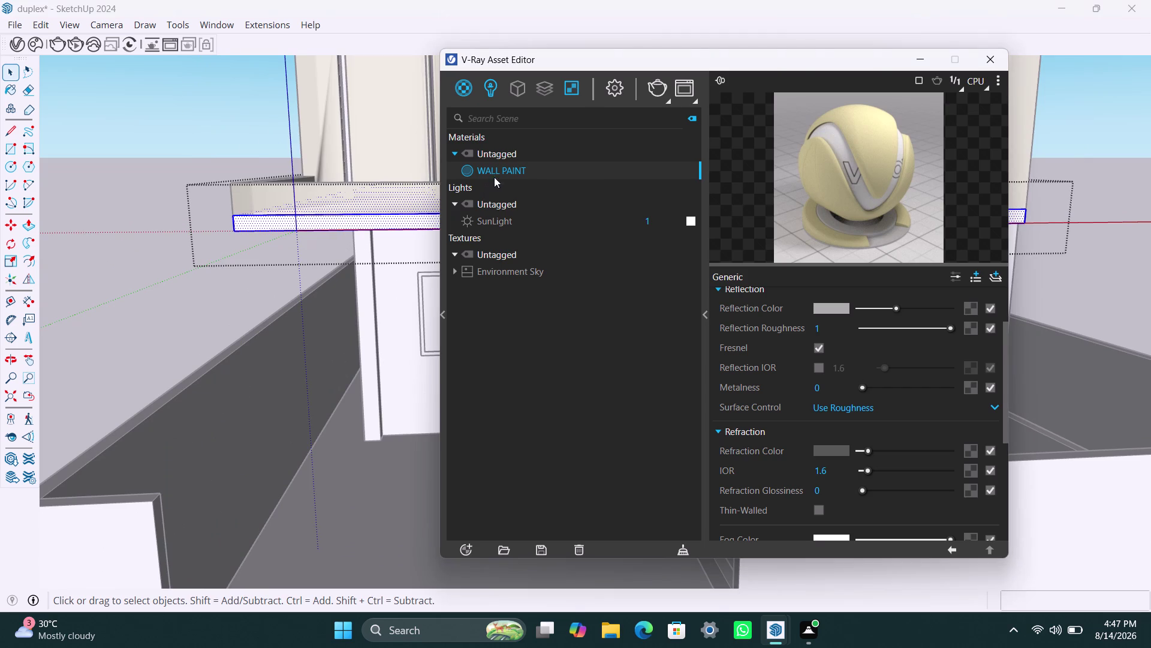
click(521, 208)
Paint the column beneath the balcony with WALL PAINT.
click(369, 292)
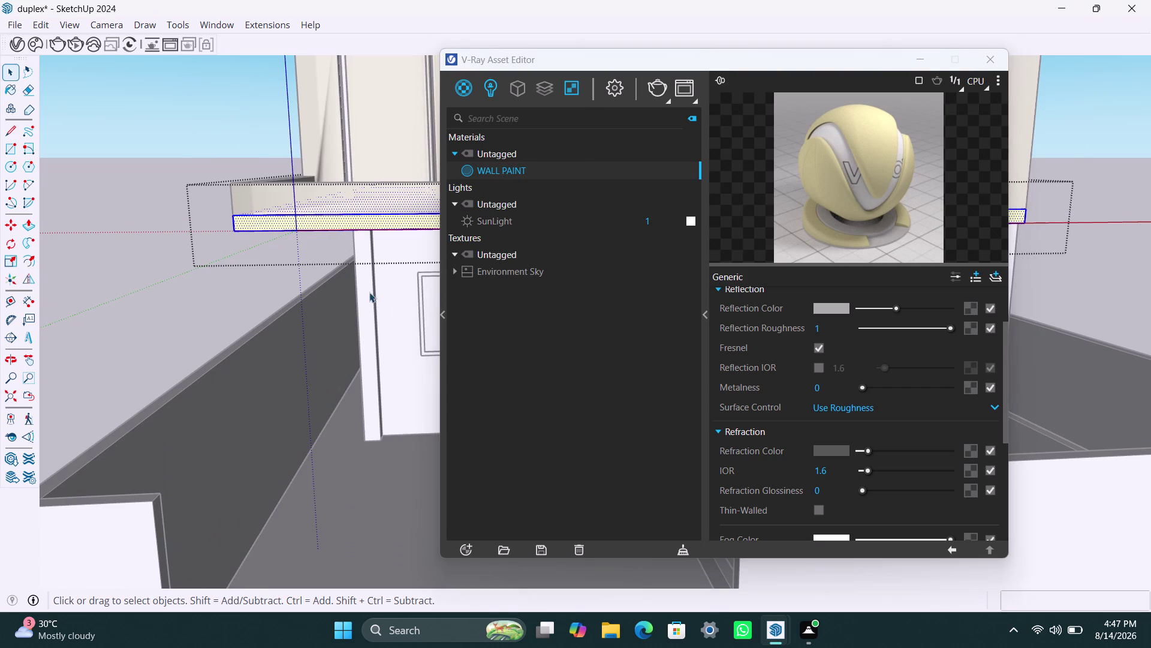
double_click(378, 302)
click(378, 301)
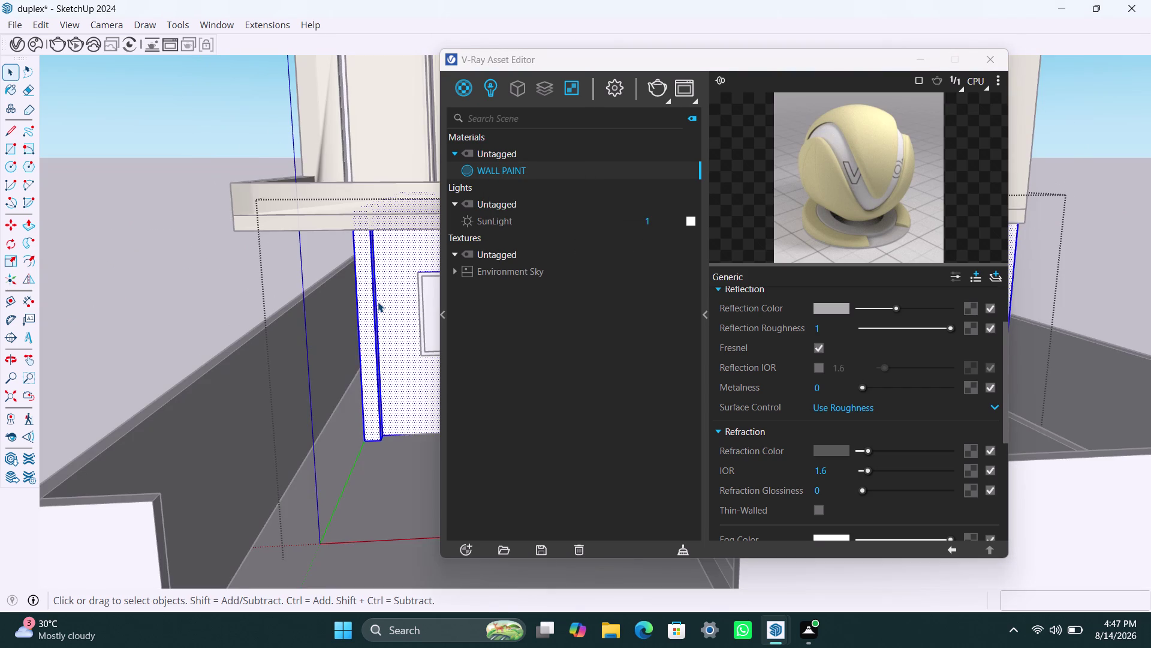
click(377, 301)
double_click(370, 298)
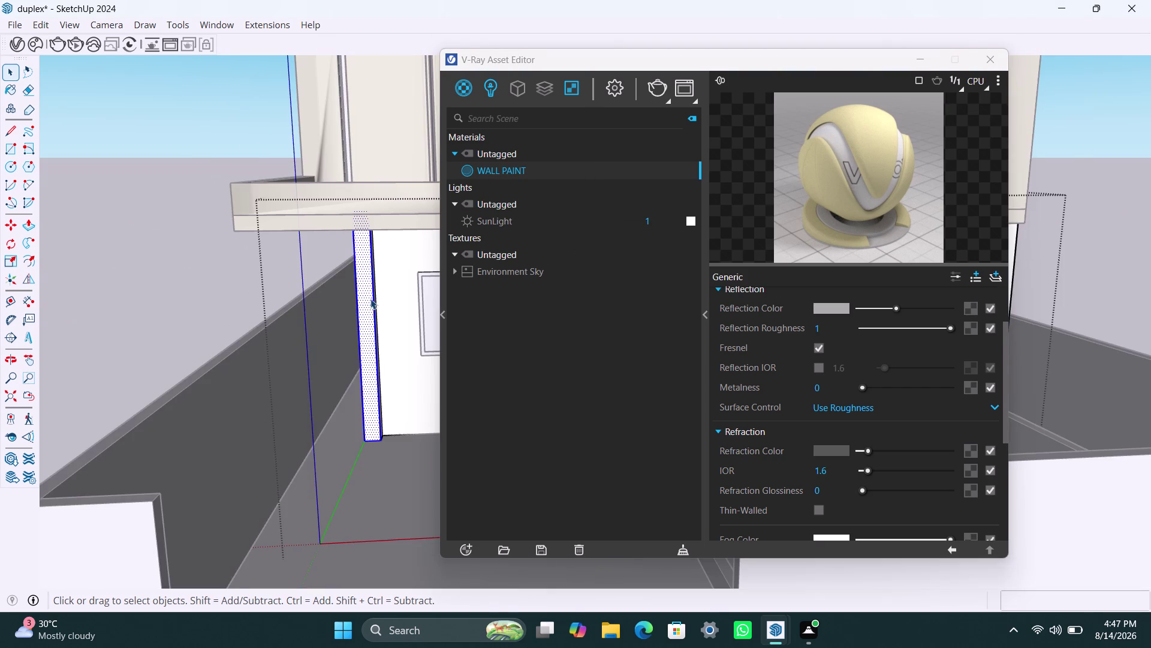
double_click(370, 298)
right_click(502, 175)
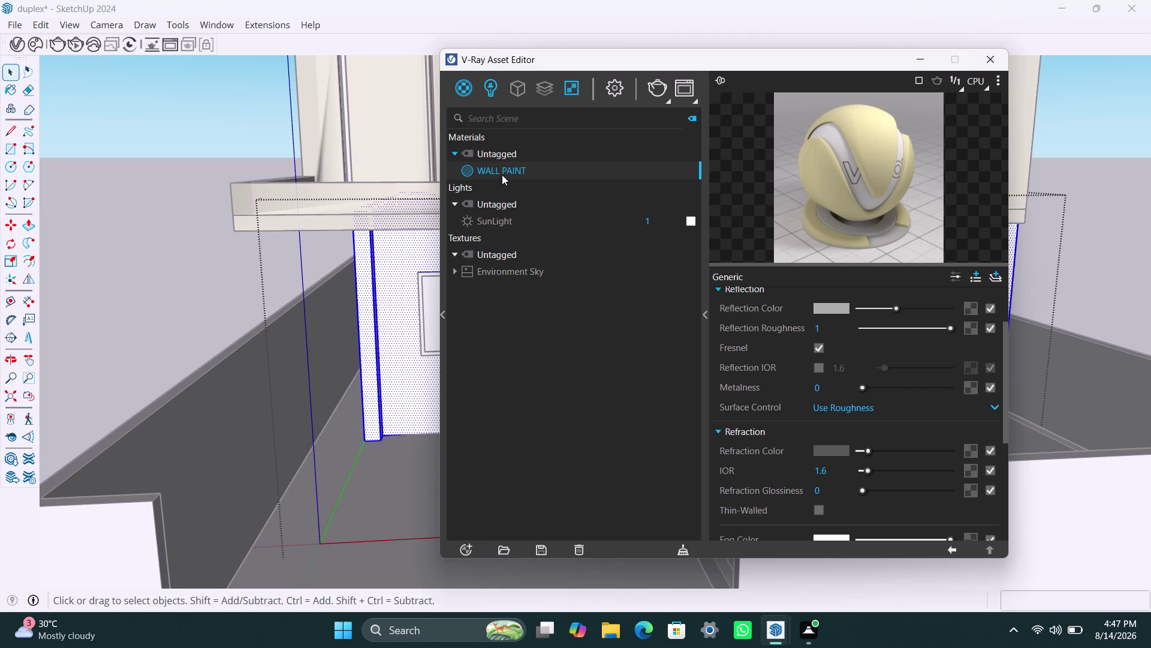
click(523, 208)
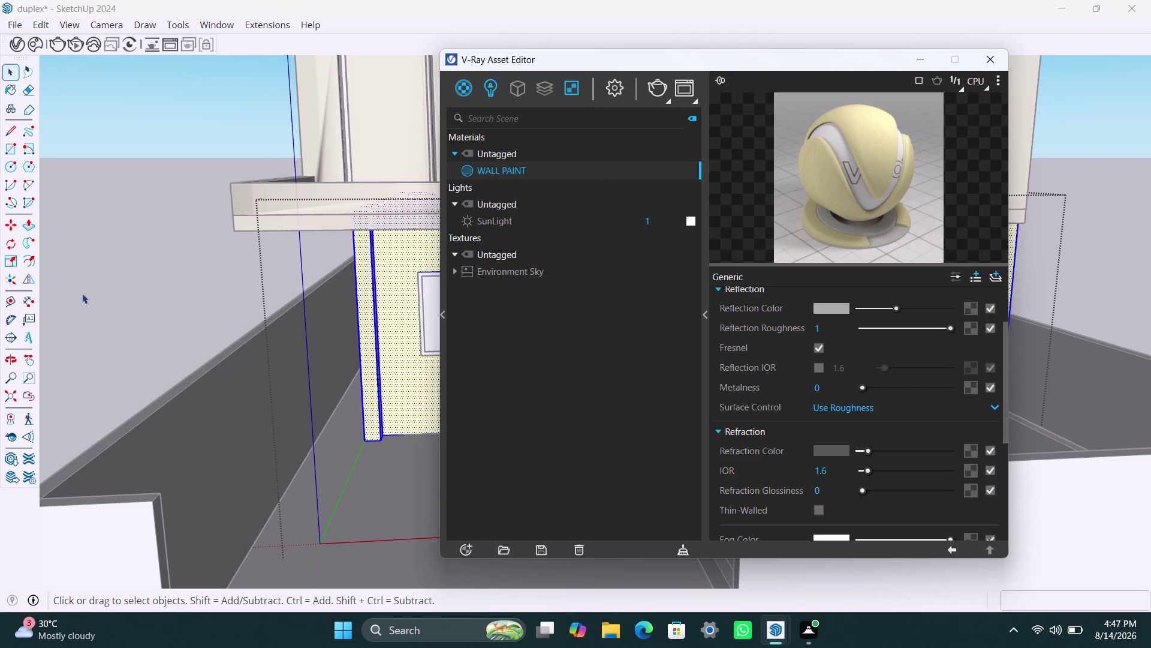
Clear the selection and orbit around to review the cream facade.
click(83, 294)
scroll(down, 3)
middle_drag(106, 364, 351, 357)
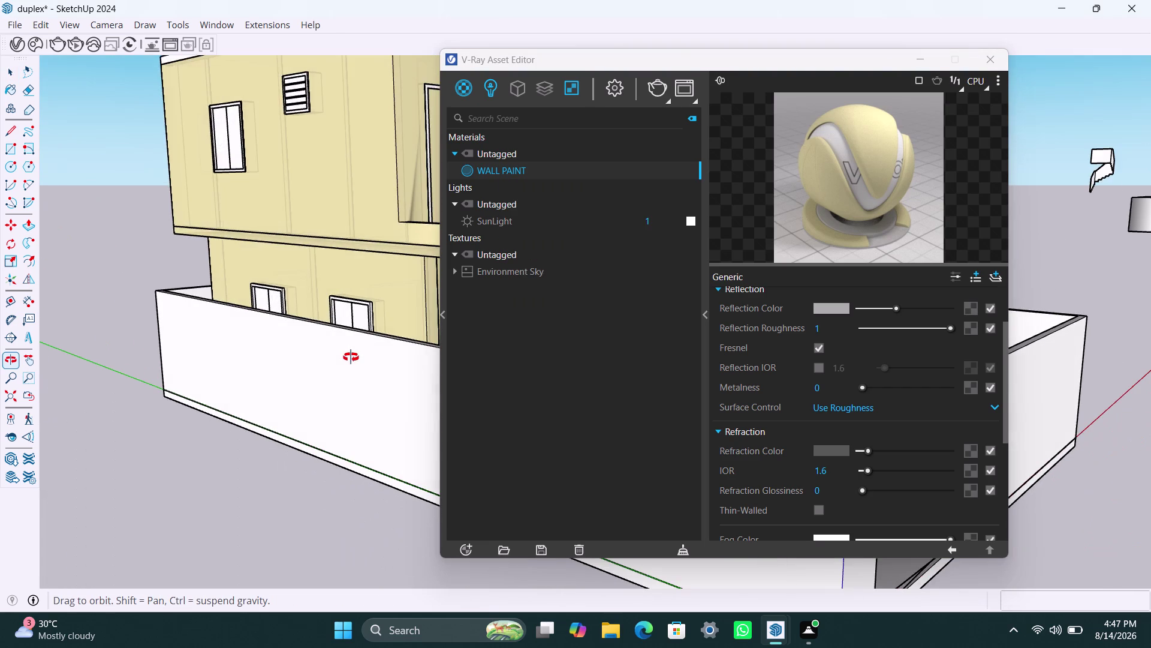
middle_drag(350, 357, 433, 378)
scroll(down, 3)
middle_drag(274, 335, 287, 349)
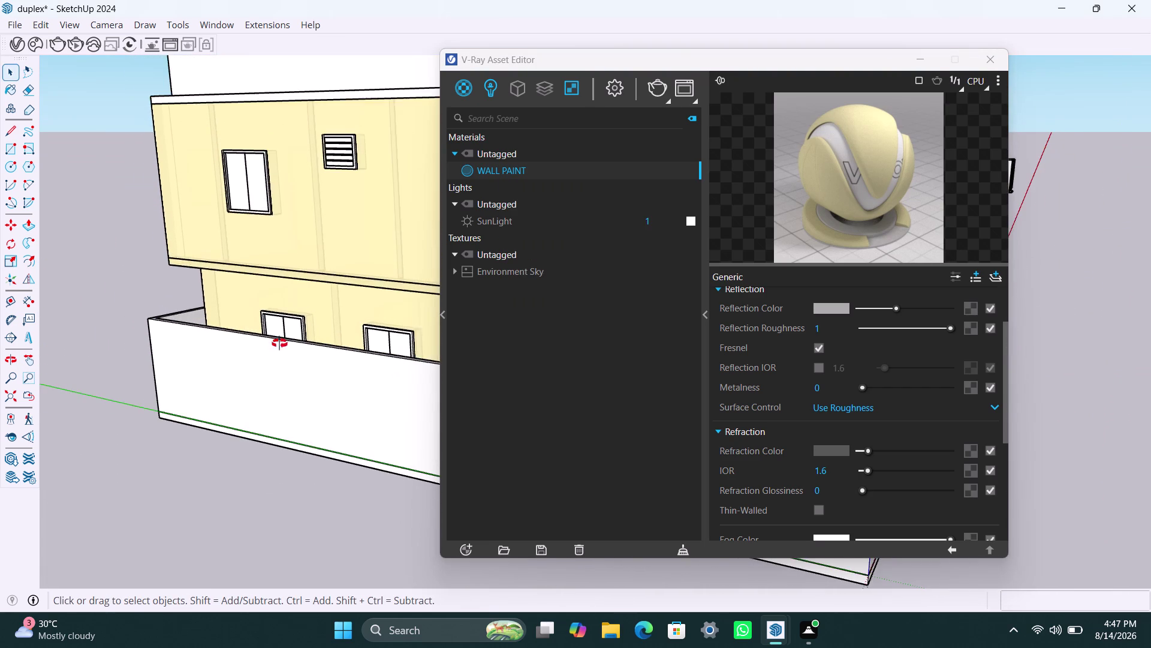
middle_drag(287, 348, 391, 370)
Orbit around the house to inspect the balcony, courtyard and ground-floor walls.
scroll(up, 3)
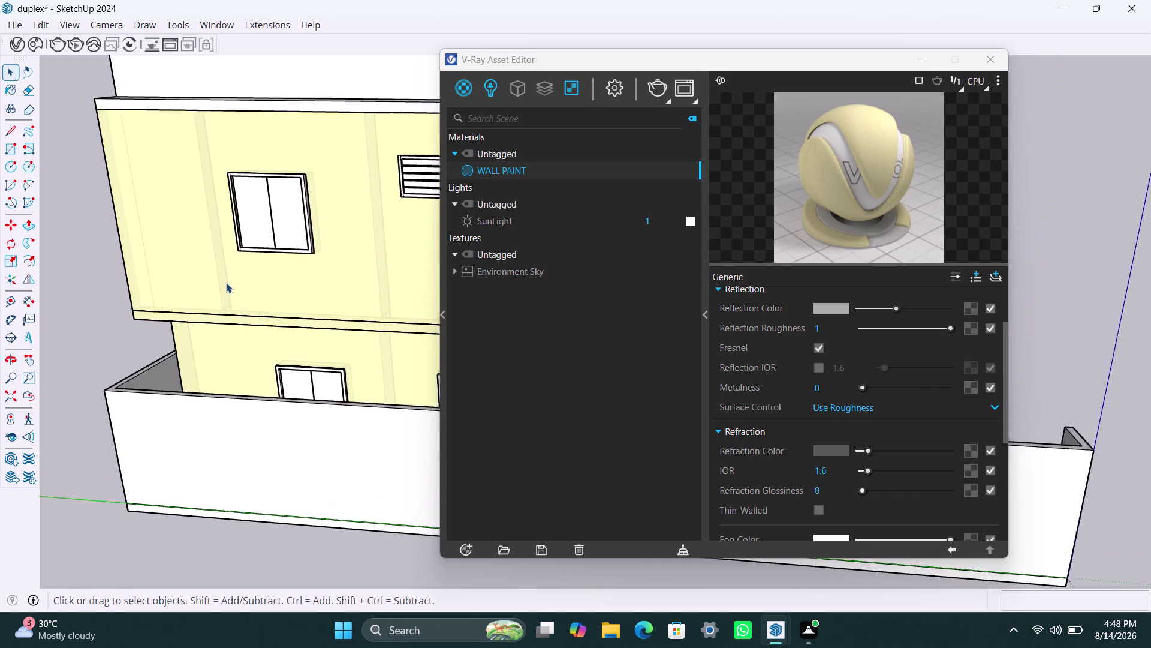
scroll(up, 3)
scroll(up, 3)
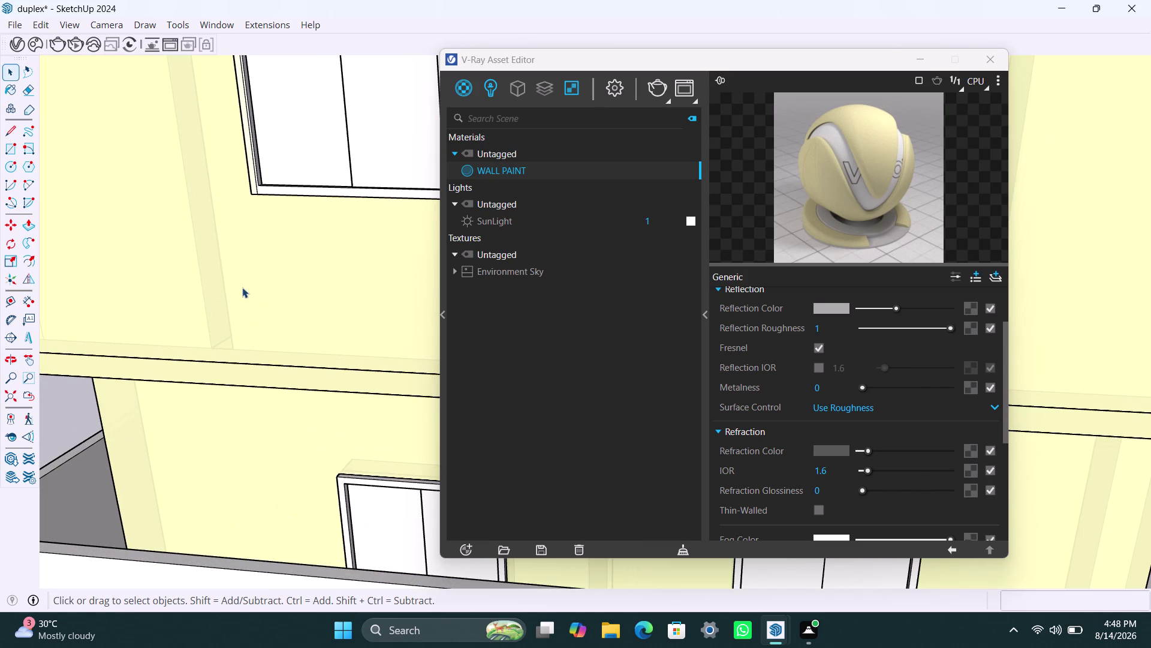
scroll(down, 3)
scroll(down, 3)
scroll(down, 3)
scroll(down, 3)
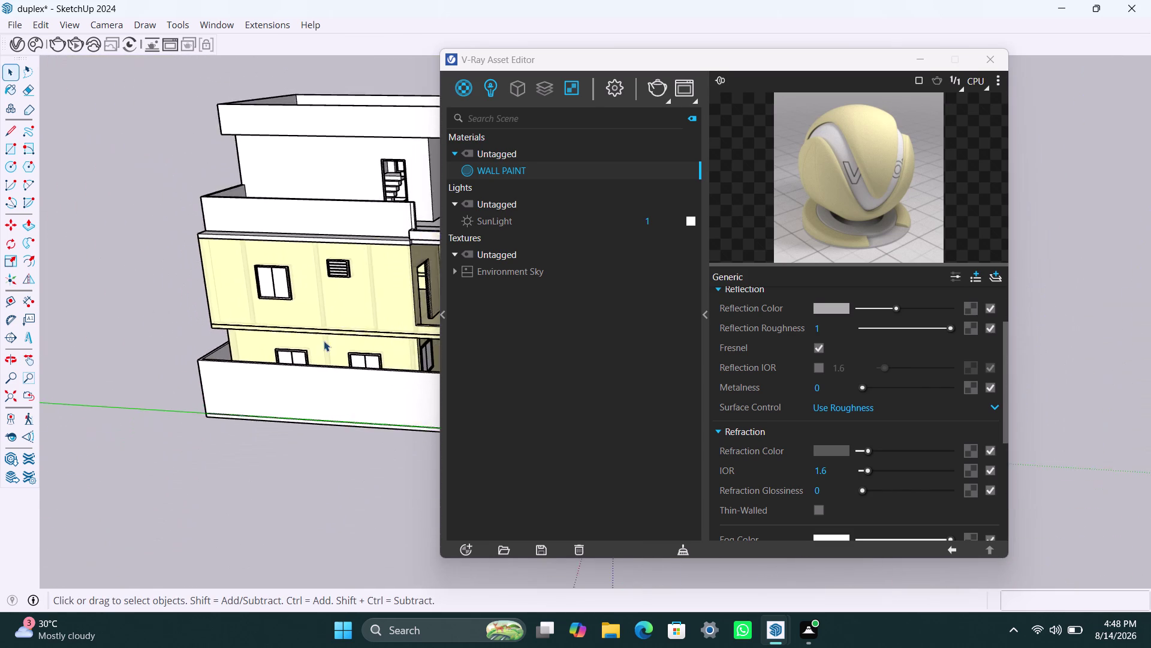
scroll(down, 3)
middle_drag(347, 370, 35, 415)
scroll(up, 3)
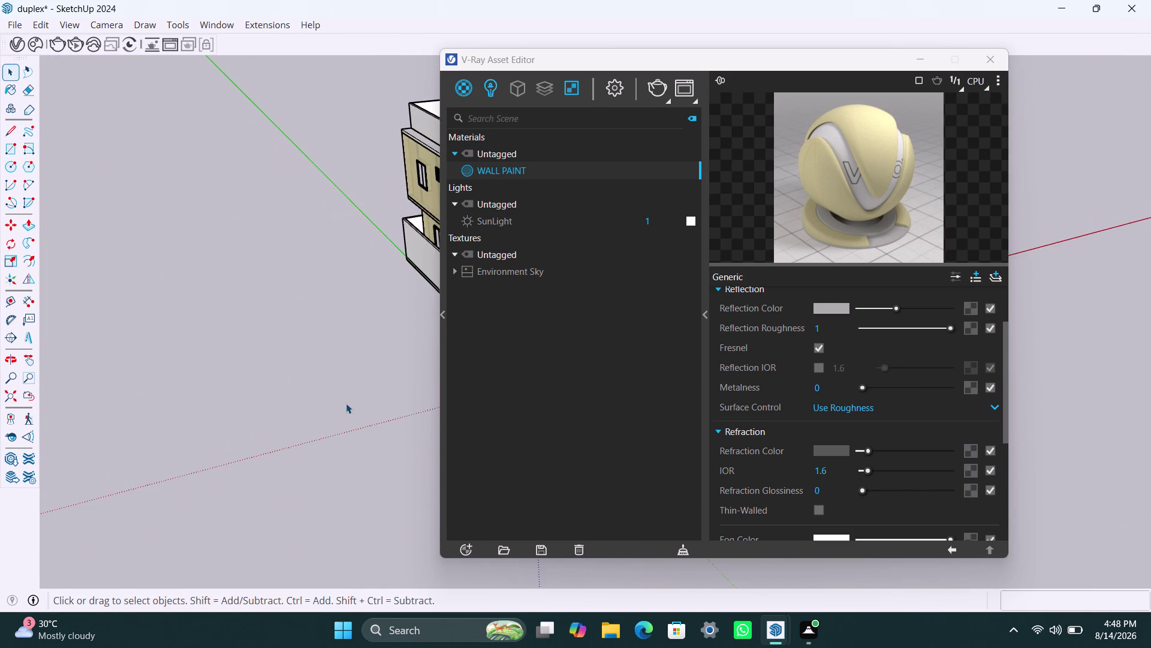
middle_drag(349, 403, 83, 488)
scroll(up, 3)
middle_drag(303, 370, 214, 339)
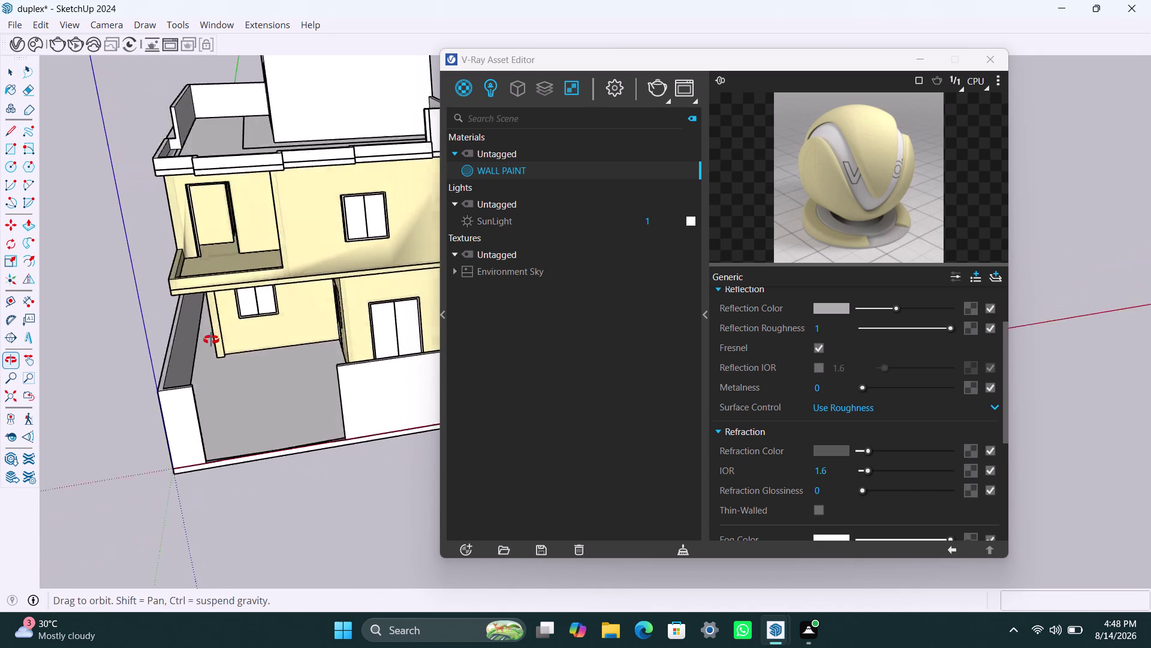
middle_drag(214, 339, 142, 321)
scroll(up, 3)
middle_drag(364, 306, 101, 375)
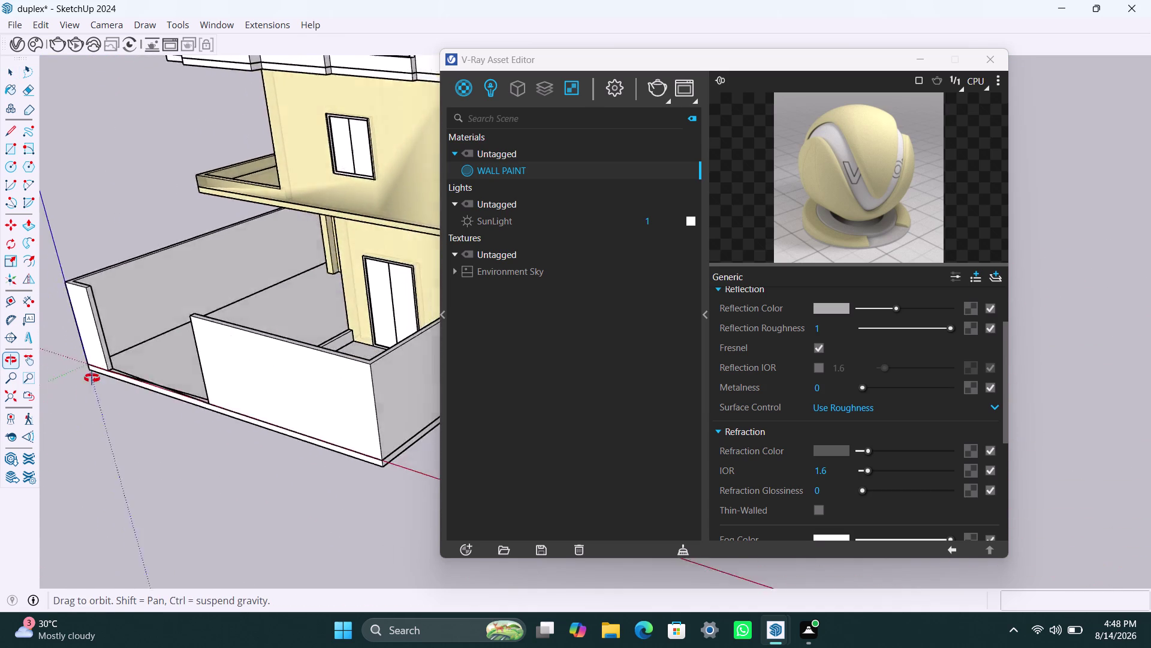
middle_drag(100, 376, 0, 378)
scroll(up, 3)
middle_drag(373, 233, 176, 342)
scroll(up, 3)
scroll(down, 3)
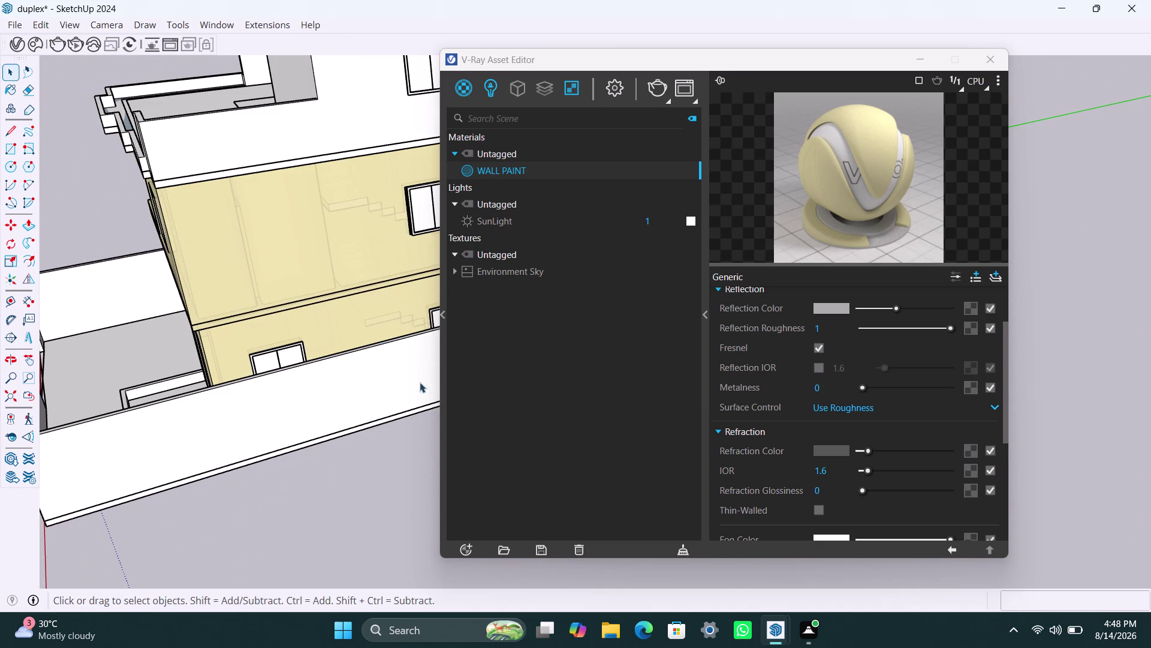
Set WALL PAINT's refraction colour to black, then check the walls and rooftop parapets.
drag(867, 449, 836, 460)
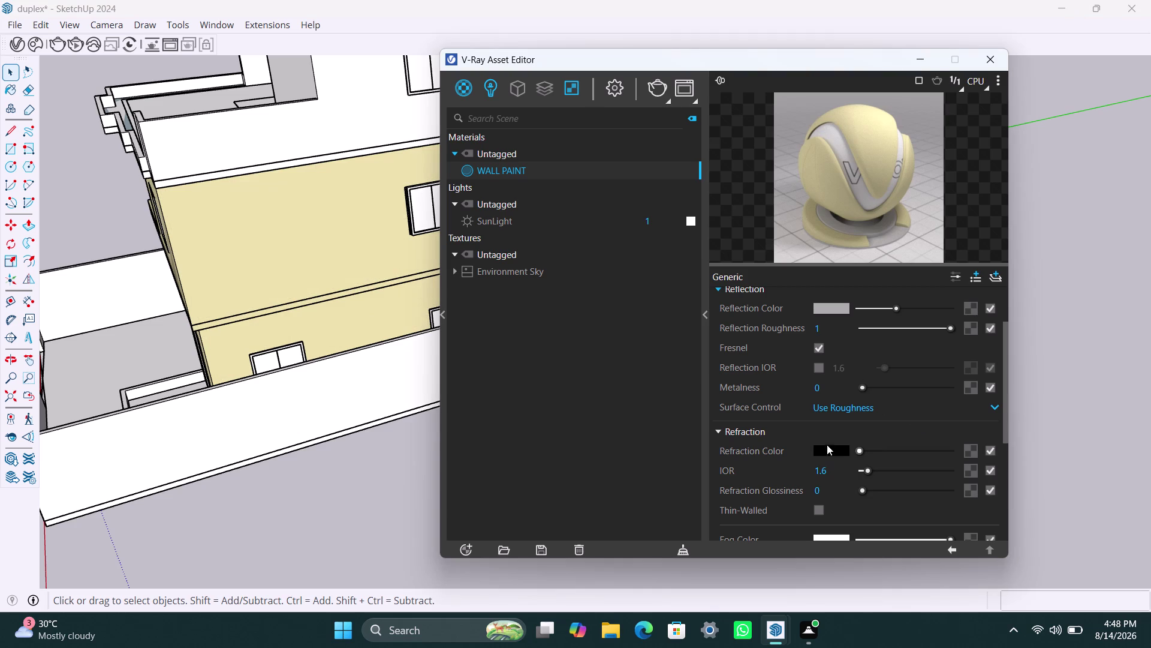
middle_drag(192, 324, 496, 332)
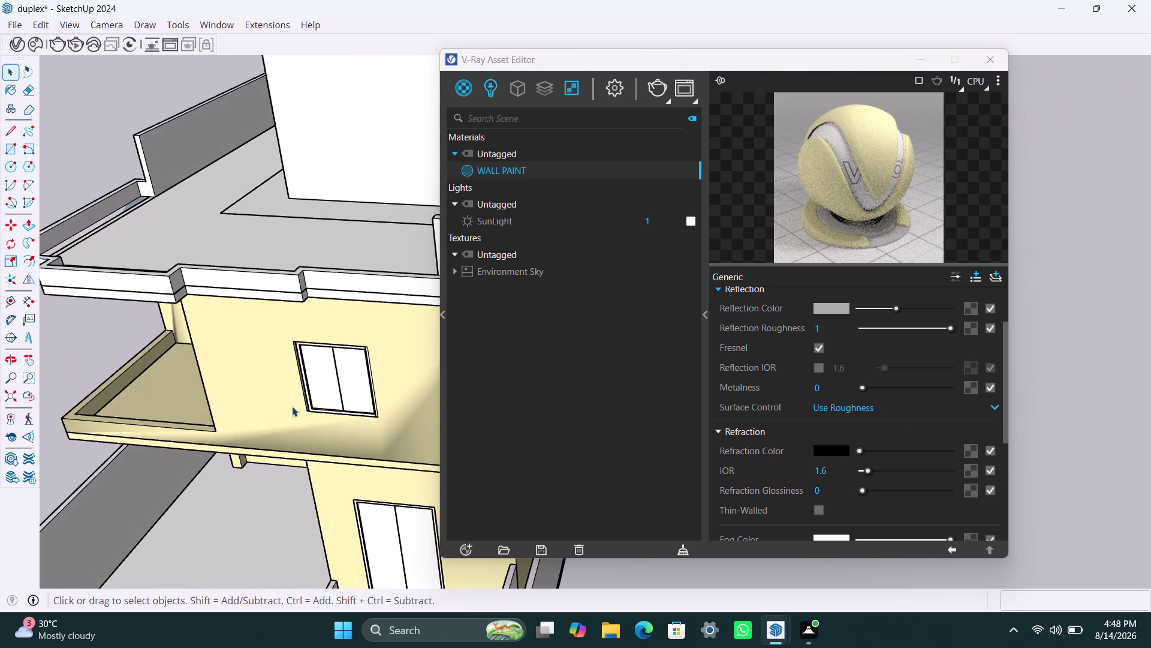
middle_drag(251, 418, 708, 310)
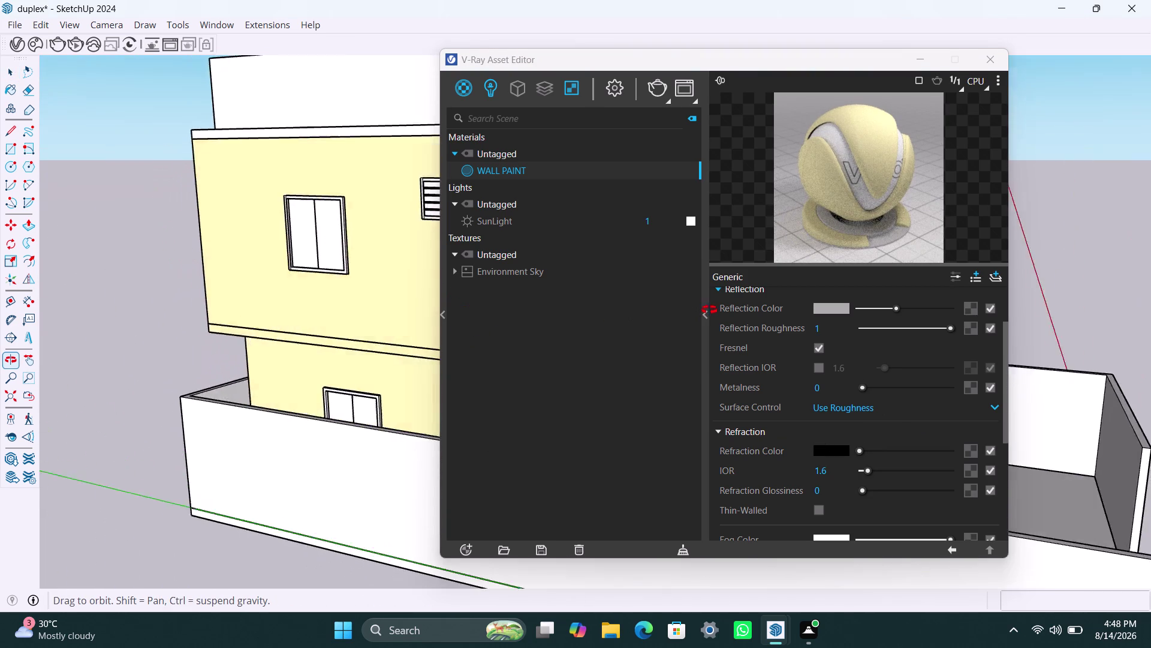
middle_drag(709, 310, 310, 366)
scroll(down, 3)
scroll(down, 3)
middle_drag(339, 364, 299, 434)
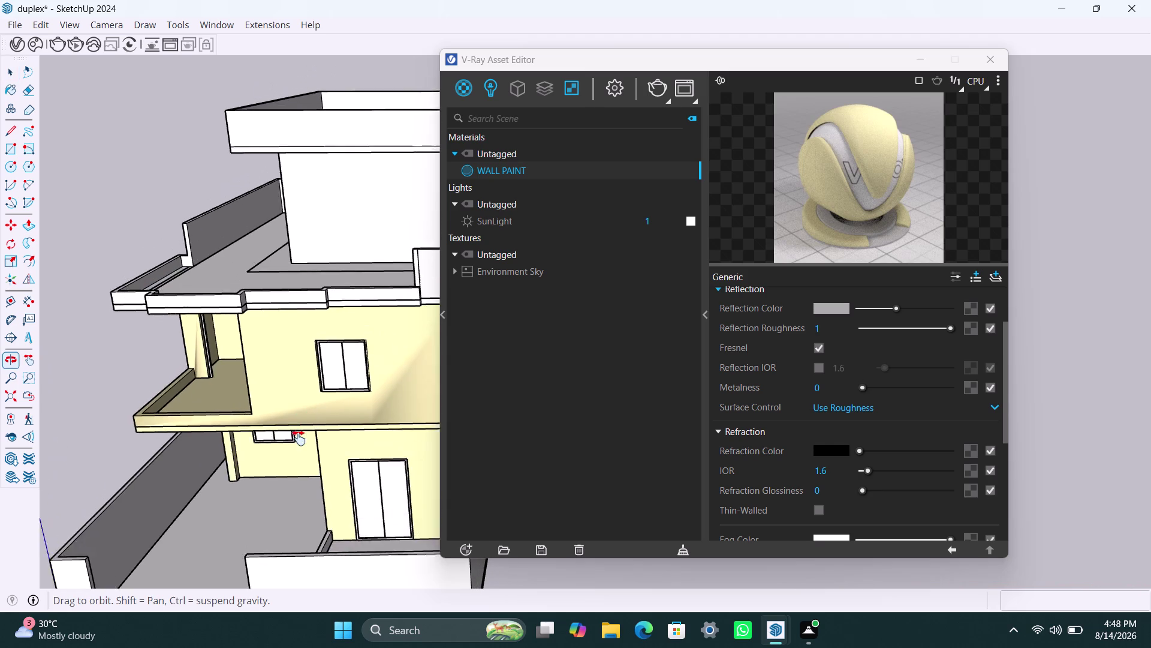
middle_drag(300, 434, 299, 439)
scroll(up, 3)
Paint the rooftop parapet walls with WALL PAINT.
click(379, 217)
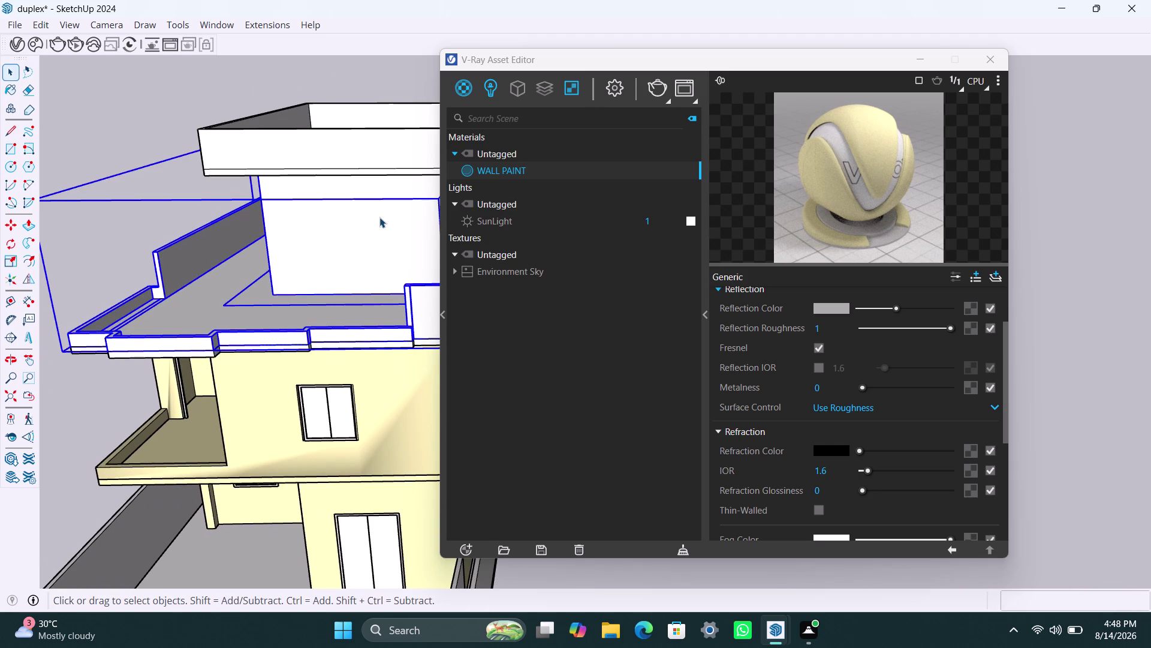
triple_click(379, 217)
scroll(down, 3)
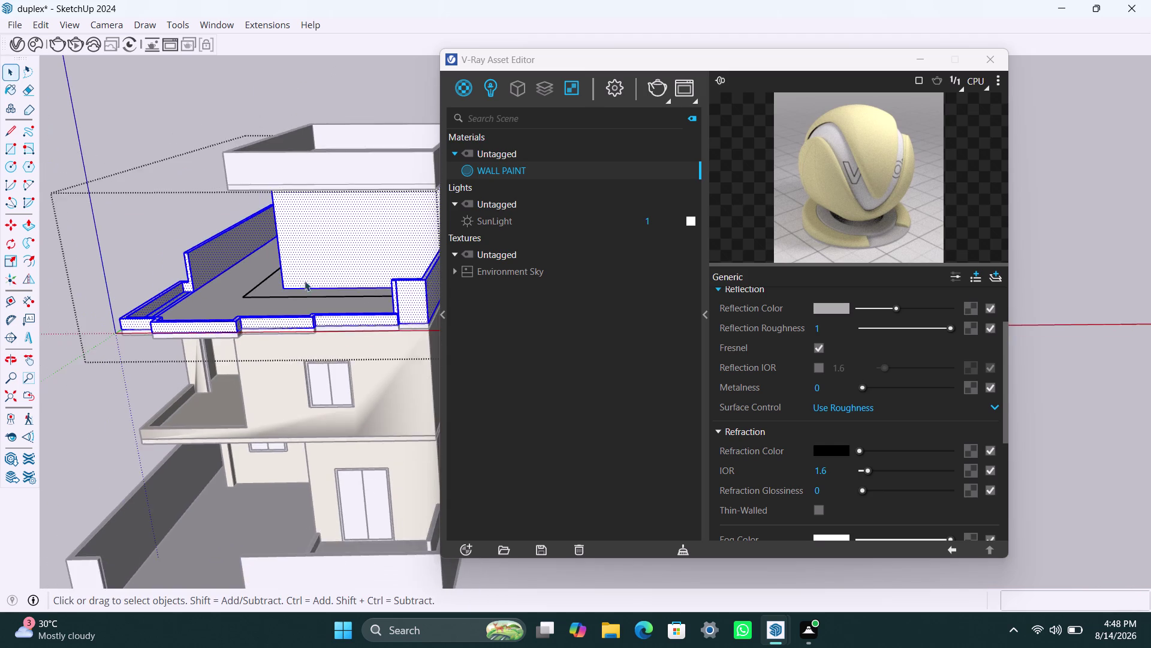
middle_drag(305, 281, 469, 265)
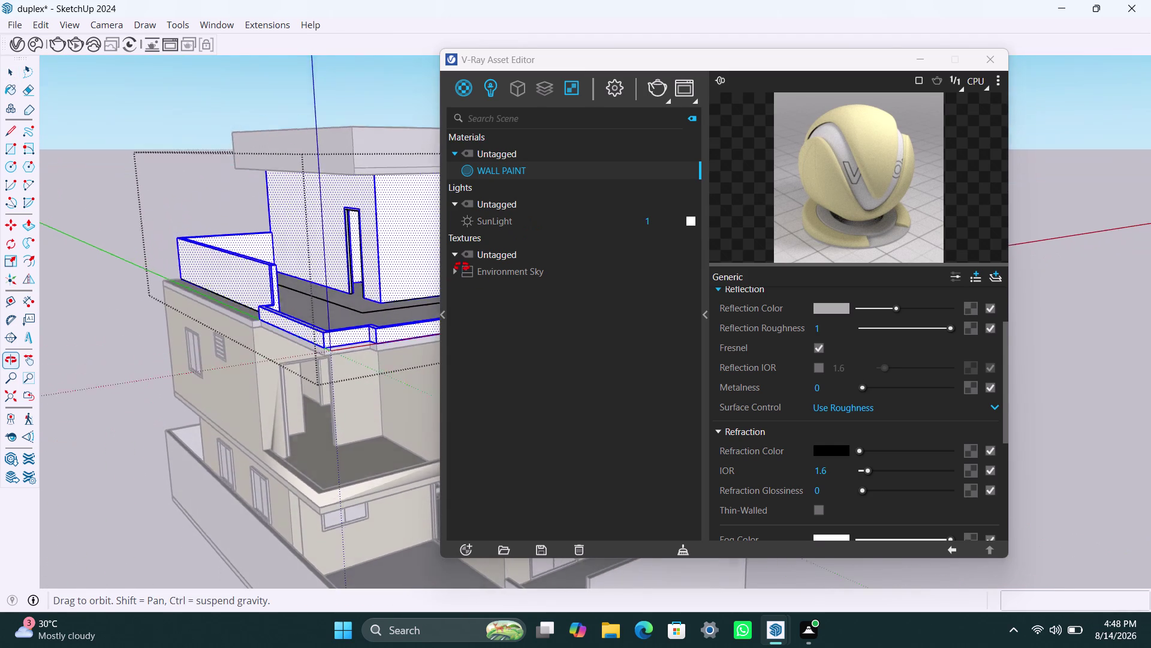
middle_drag(468, 265, 394, 277)
right_click(540, 173)
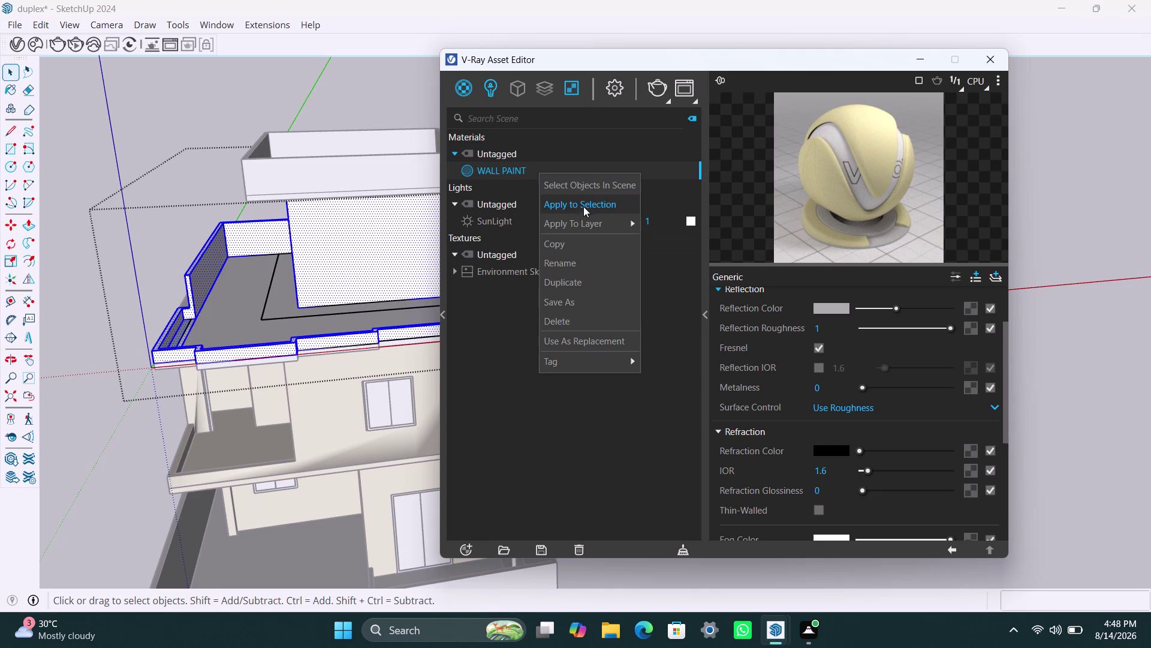
click(583, 205)
Paint all faces of the top box group with WALL PAINT.
click(334, 175)
double_click(333, 175)
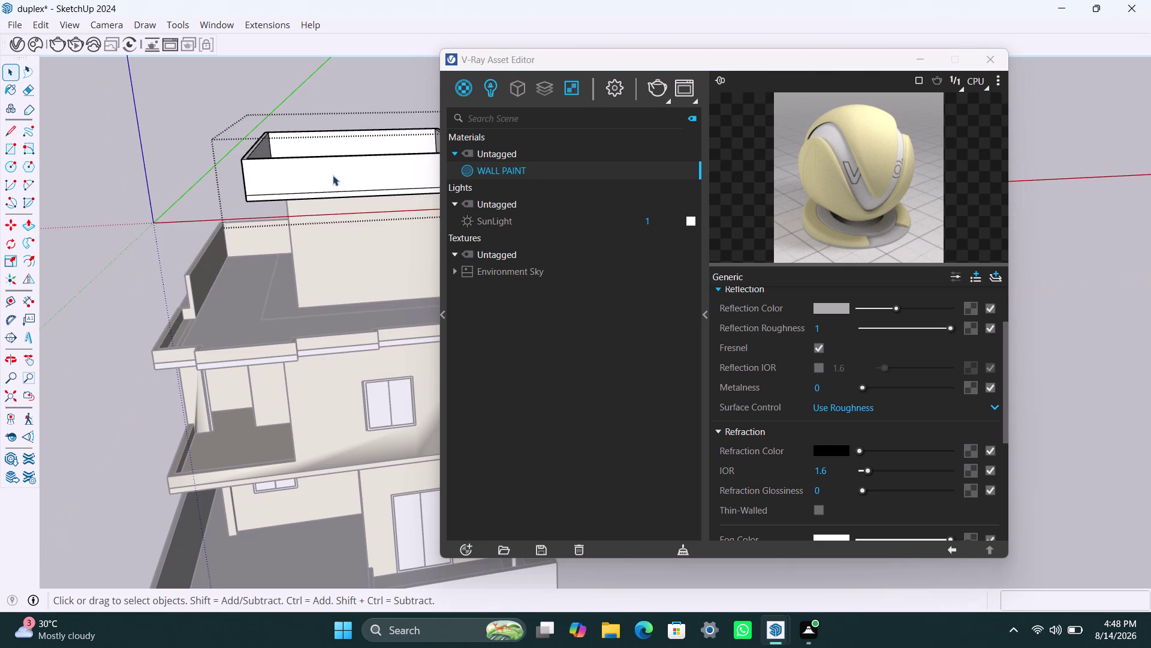
right_click(481, 171)
click(517, 209)
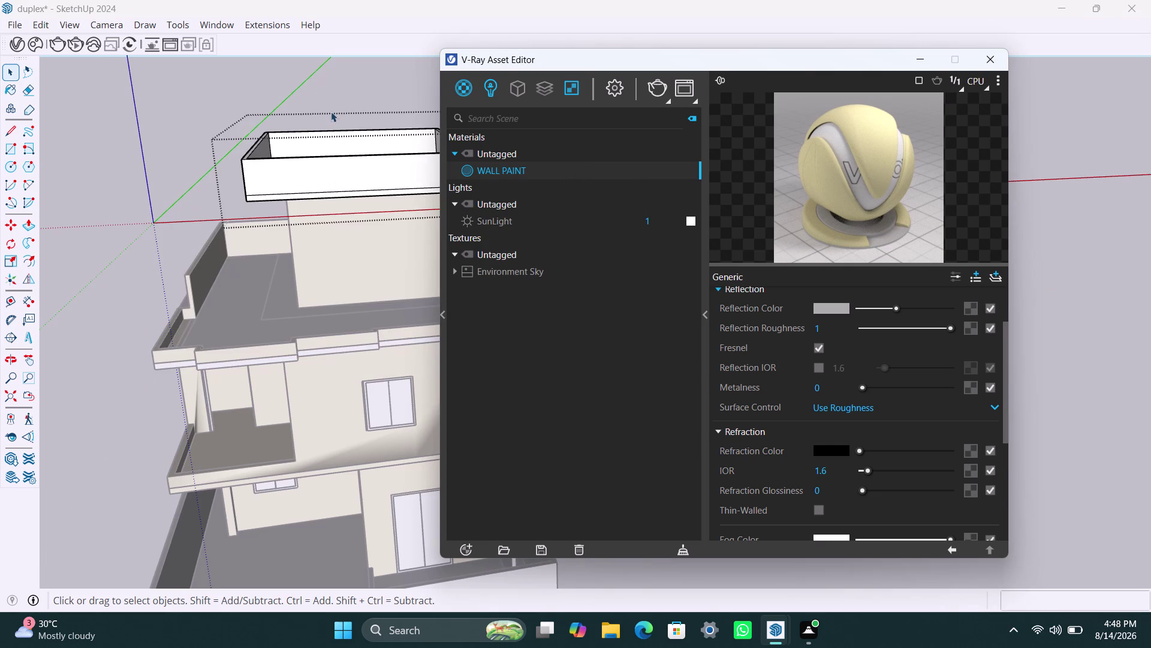
click(331, 107)
double_click(302, 175)
double_click(303, 174)
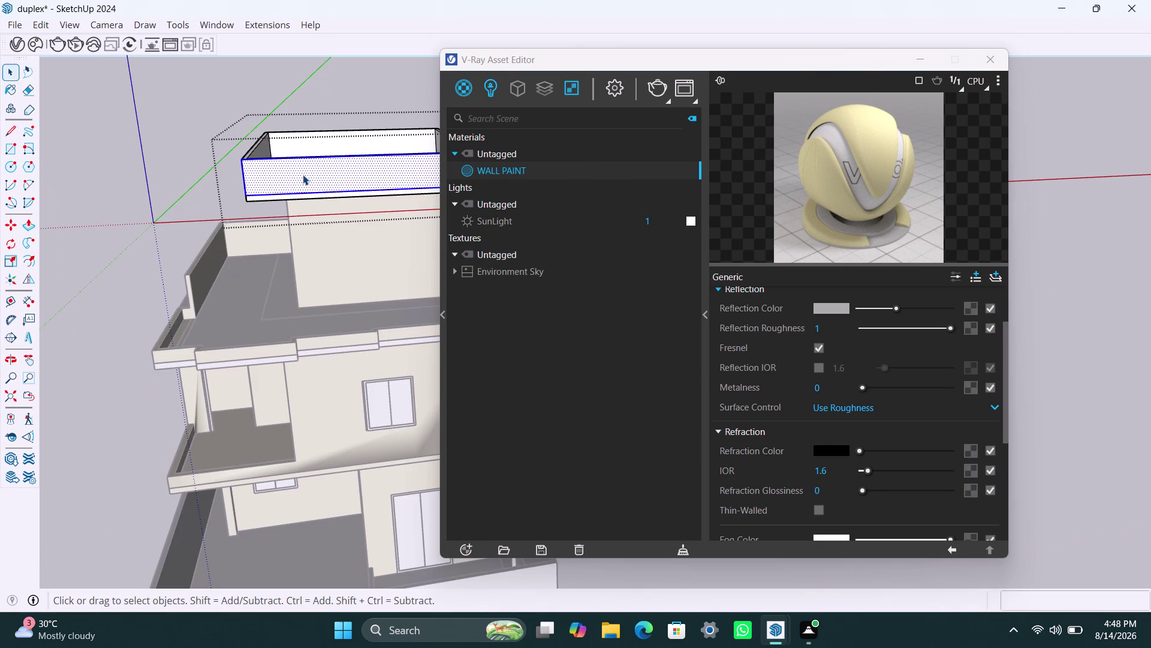
double_click(303, 175)
right_click(499, 164)
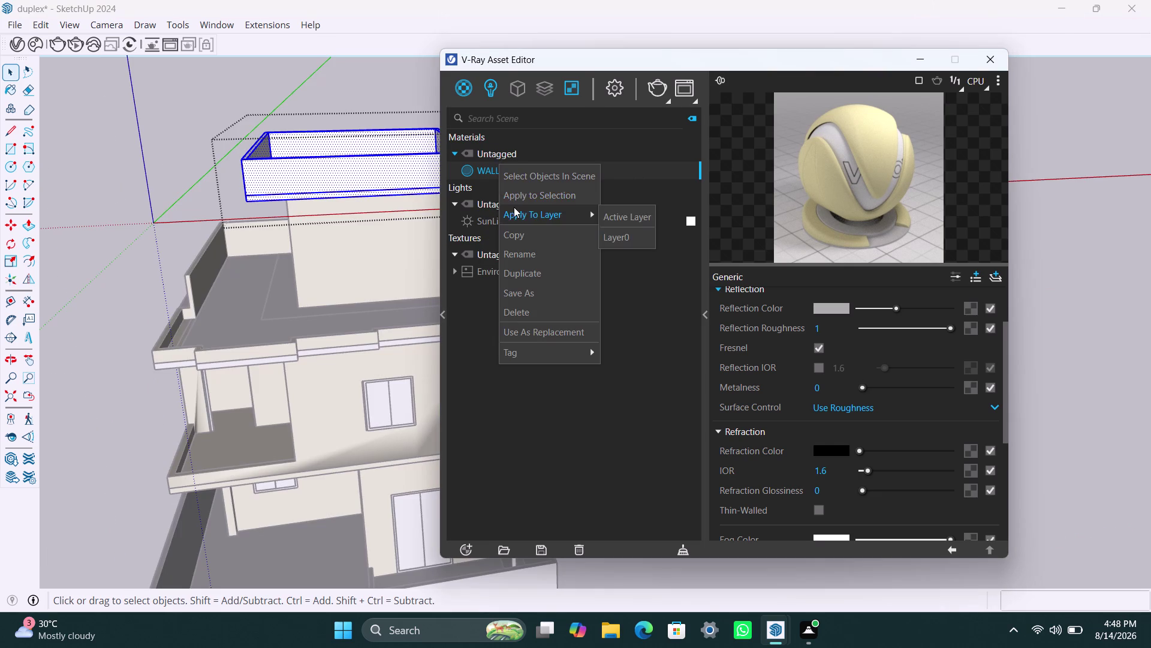
click(515, 201)
Exit group editing and paint the floor slab edge band with WALL PAINT.
click(358, 89)
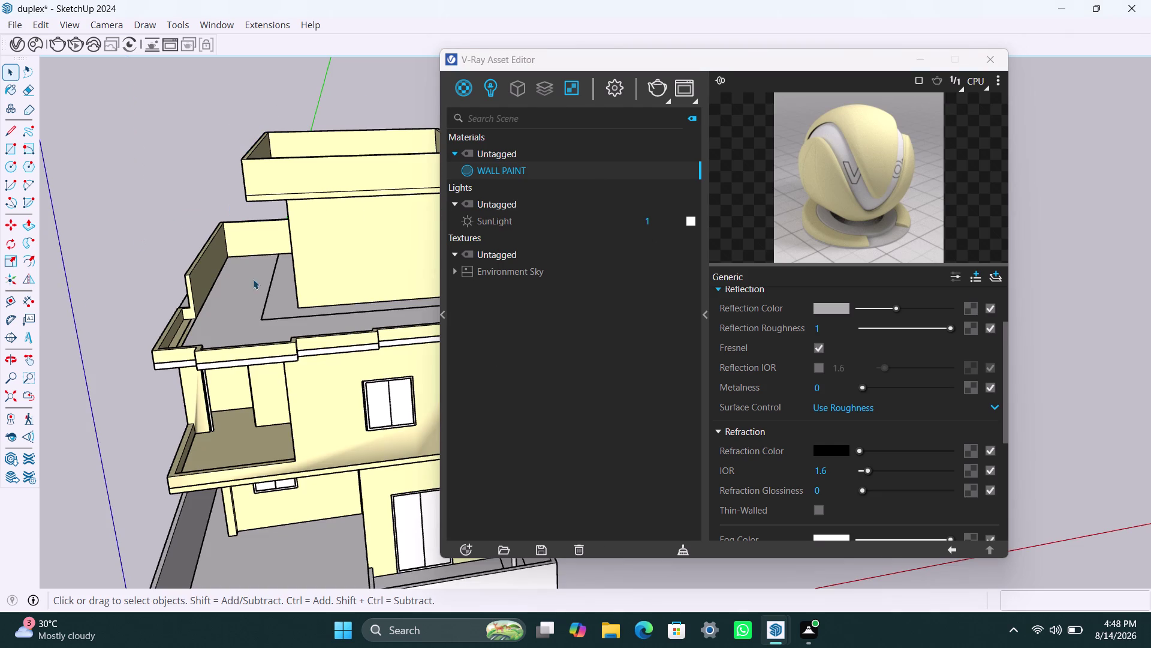
scroll(up, 3)
click(260, 363)
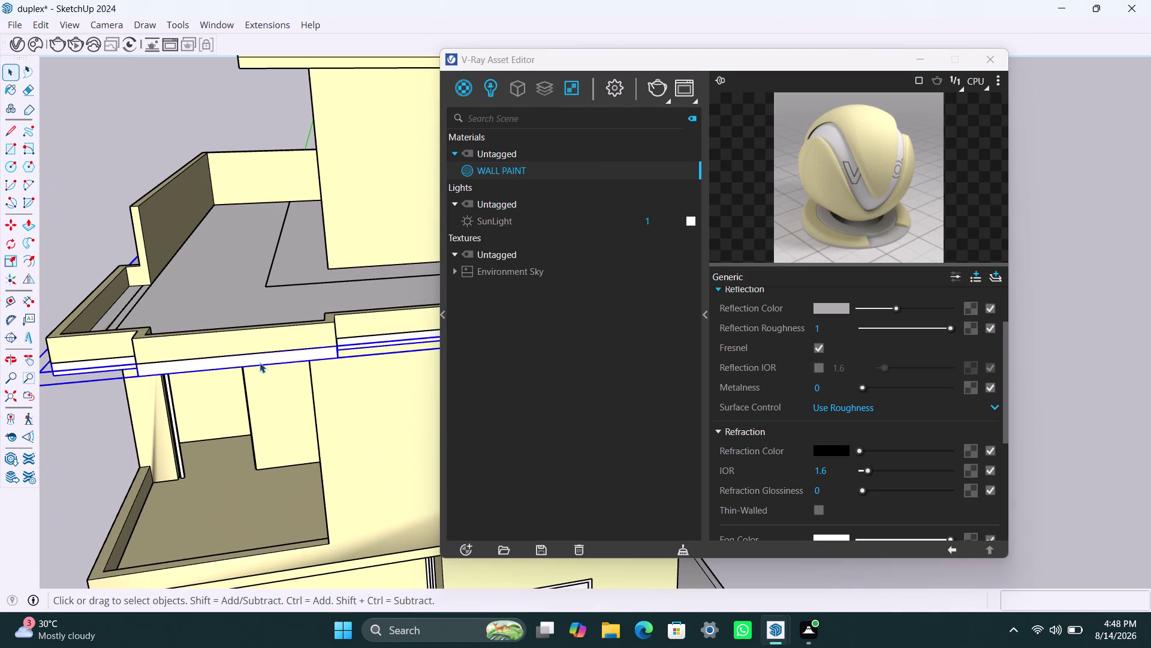
right_click(482, 177)
click(507, 215)
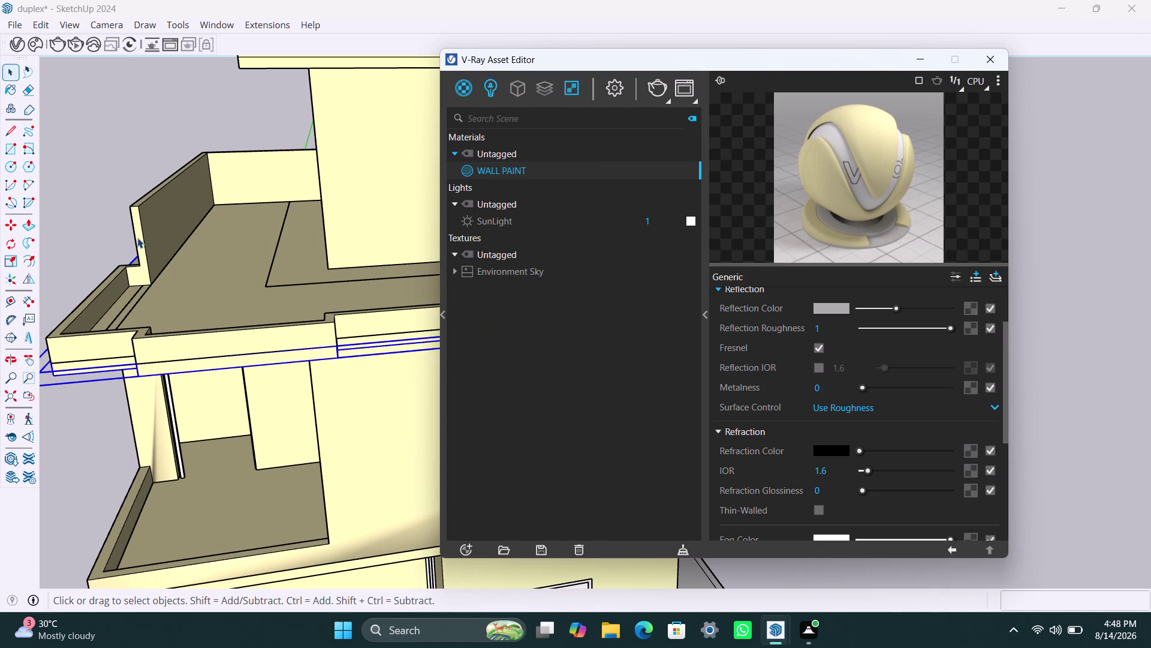
click(90, 165)
scroll(up, 3)
scroll(down, 3)
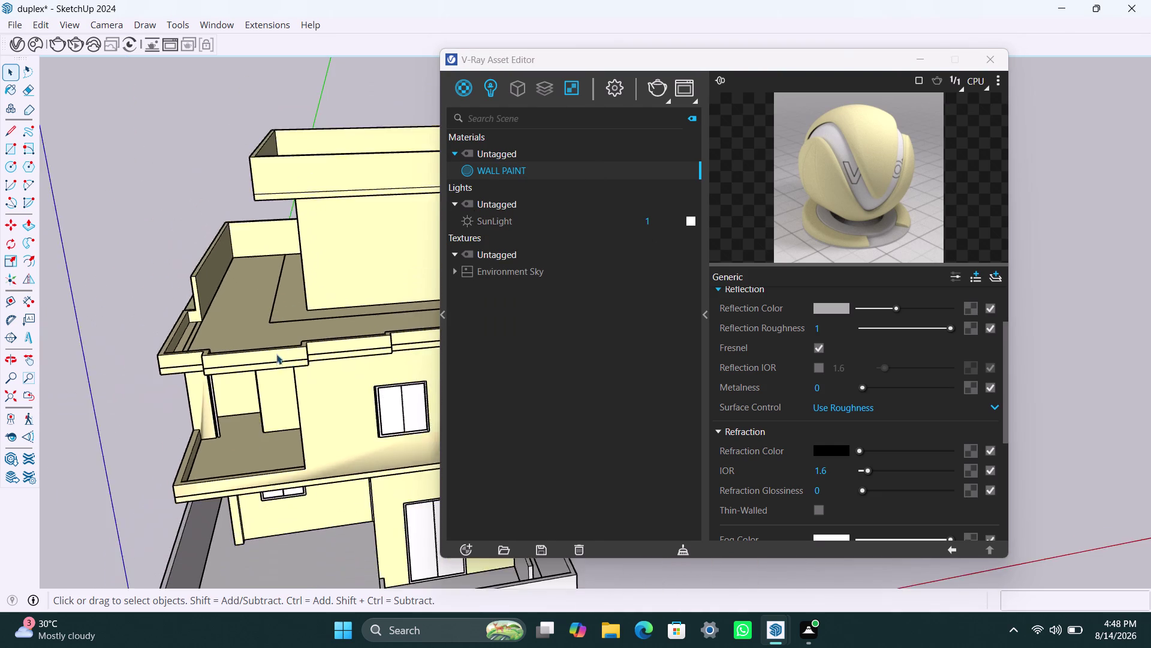
scroll(down, 3)
middle_drag(270, 325, 229, 230)
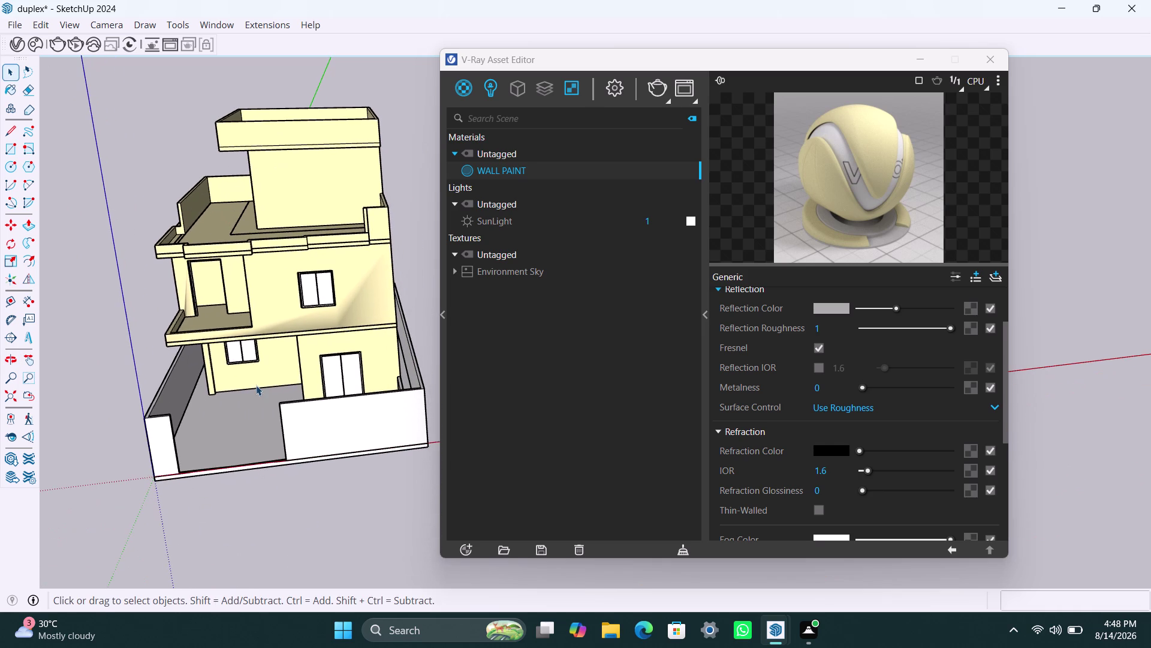
click(230, 218)
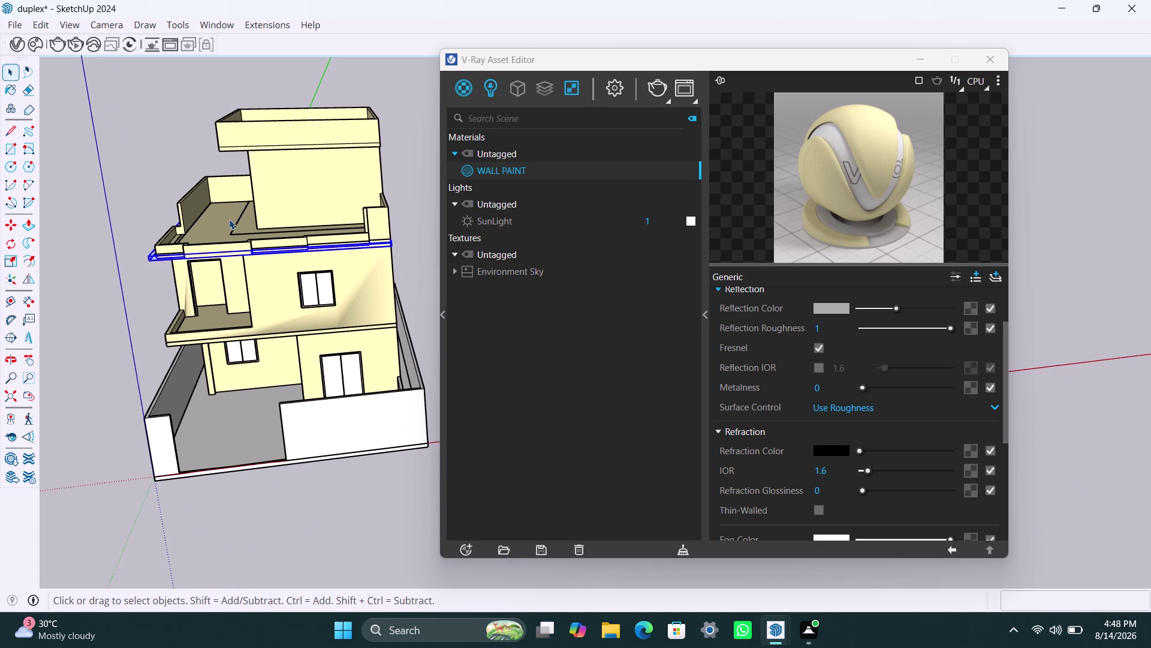
scroll(down, 3)
middle_drag(287, 398, 241, 400)
scroll(up, 3)
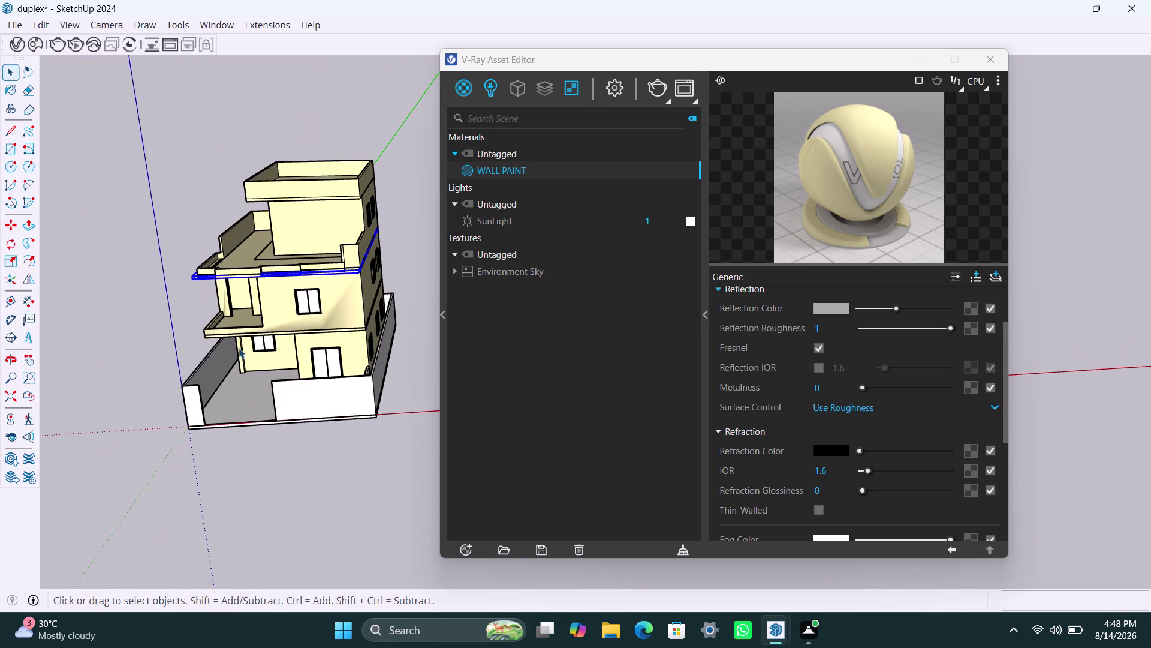
scroll(up, 3)
scroll(up, 3)
scroll(up, 3)
scroll(up, 3)
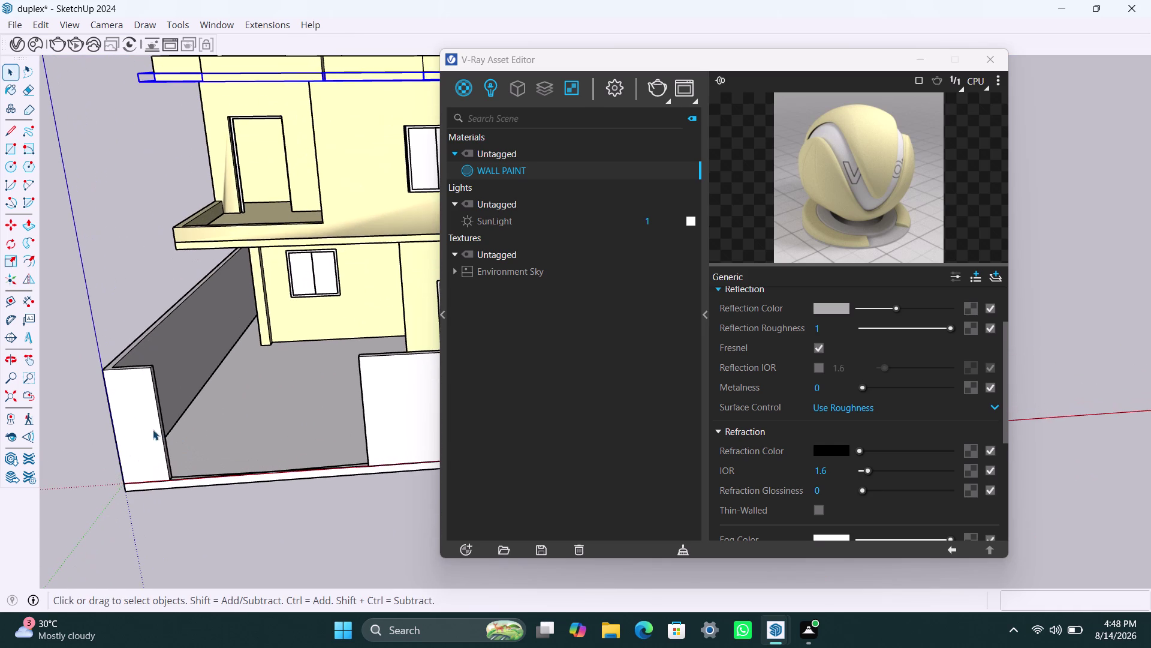
scroll(down, 3)
scroll(down, 3)
middle_drag(362, 428, 303, 392)
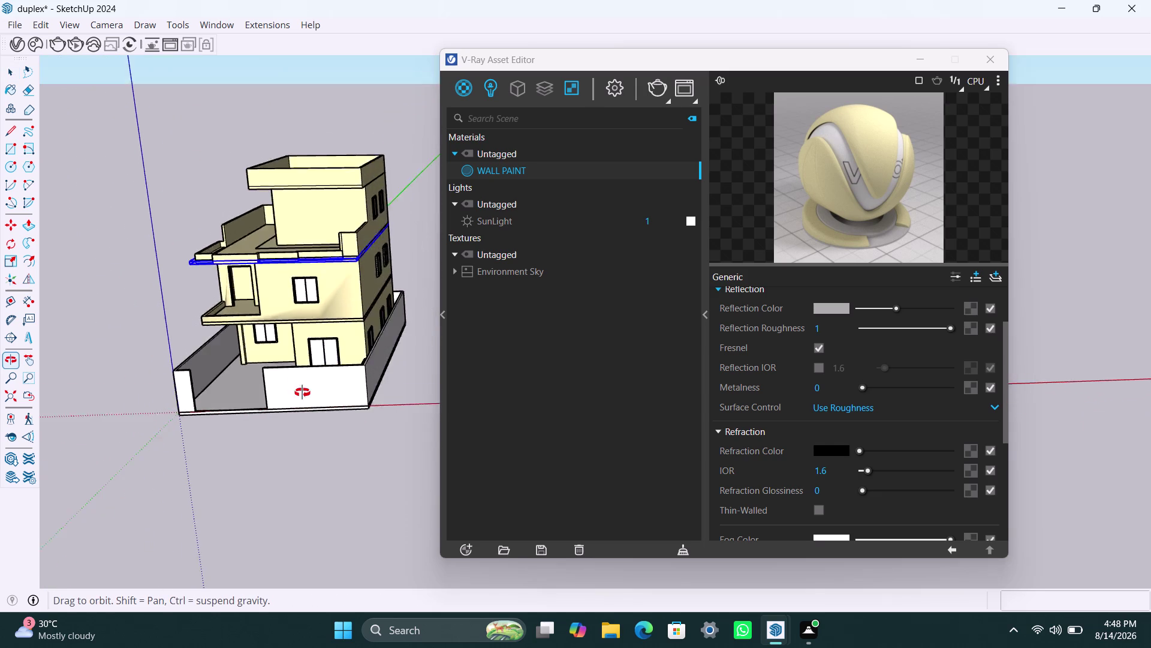
middle_drag(303, 393, 385, 372)
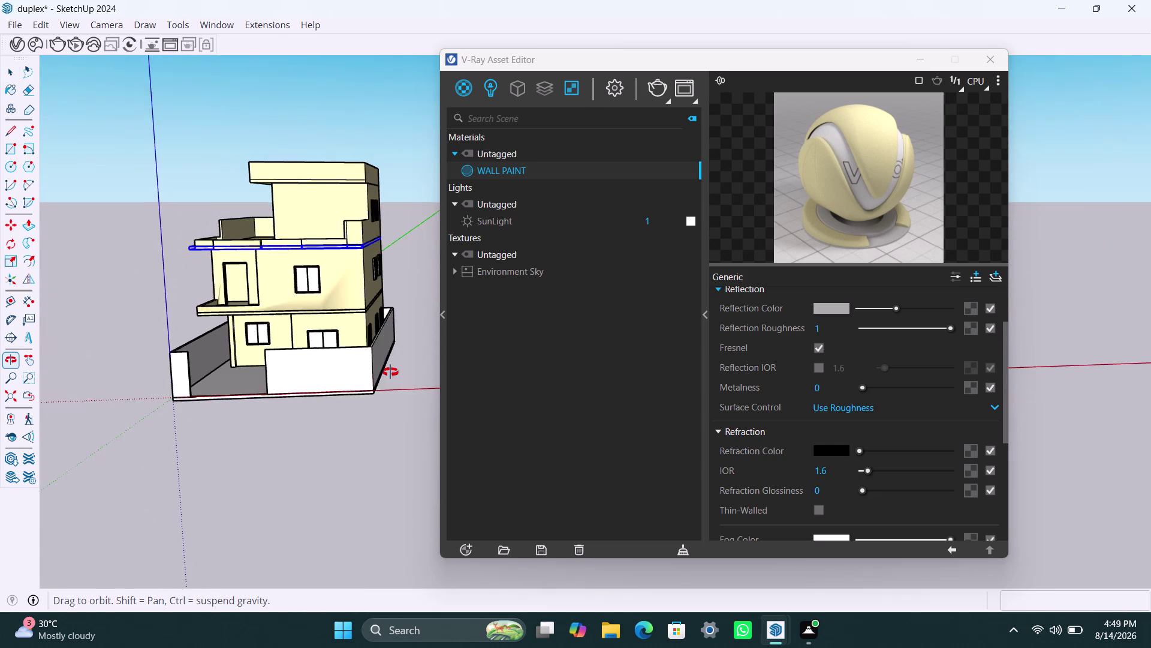
middle_drag(385, 372, 720, 365)
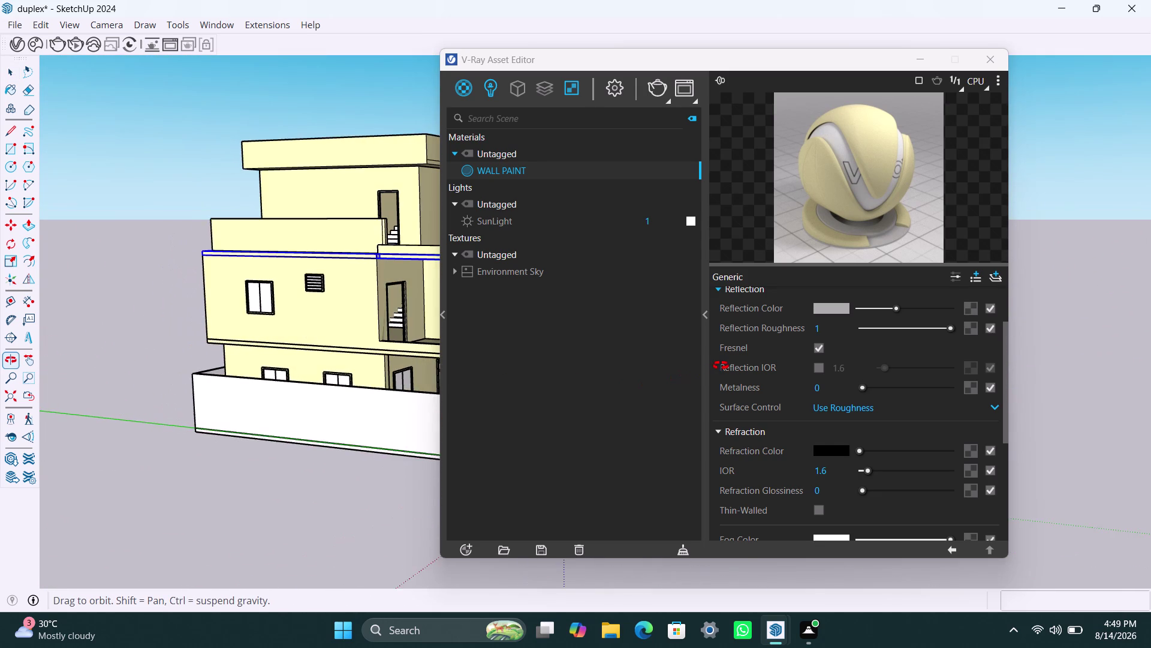
middle_drag(720, 365, 375, 407)
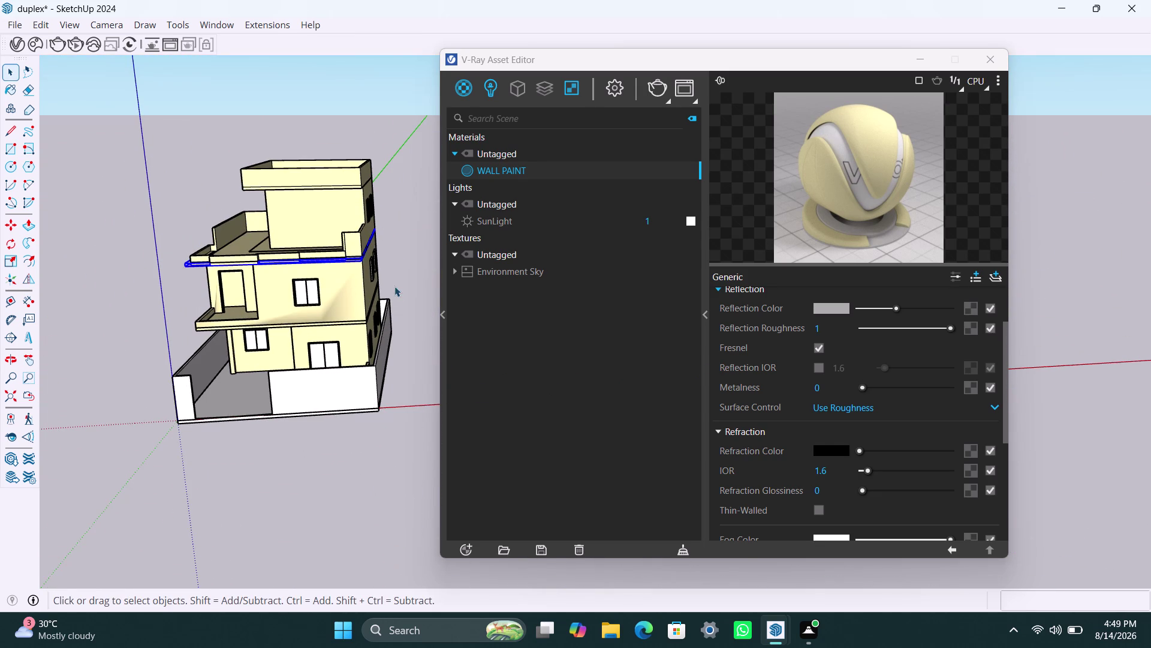
click(403, 256)
key(space)
scroll(up, 3)
scroll(up, 3)
scroll(up, 3)
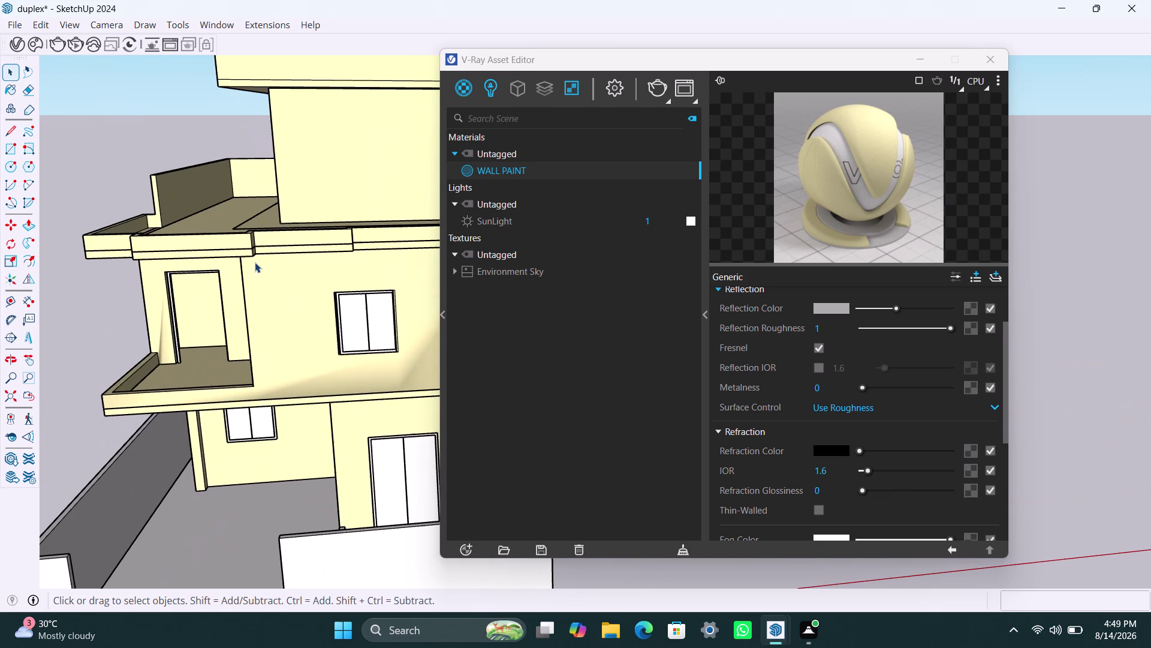
scroll(down, 3)
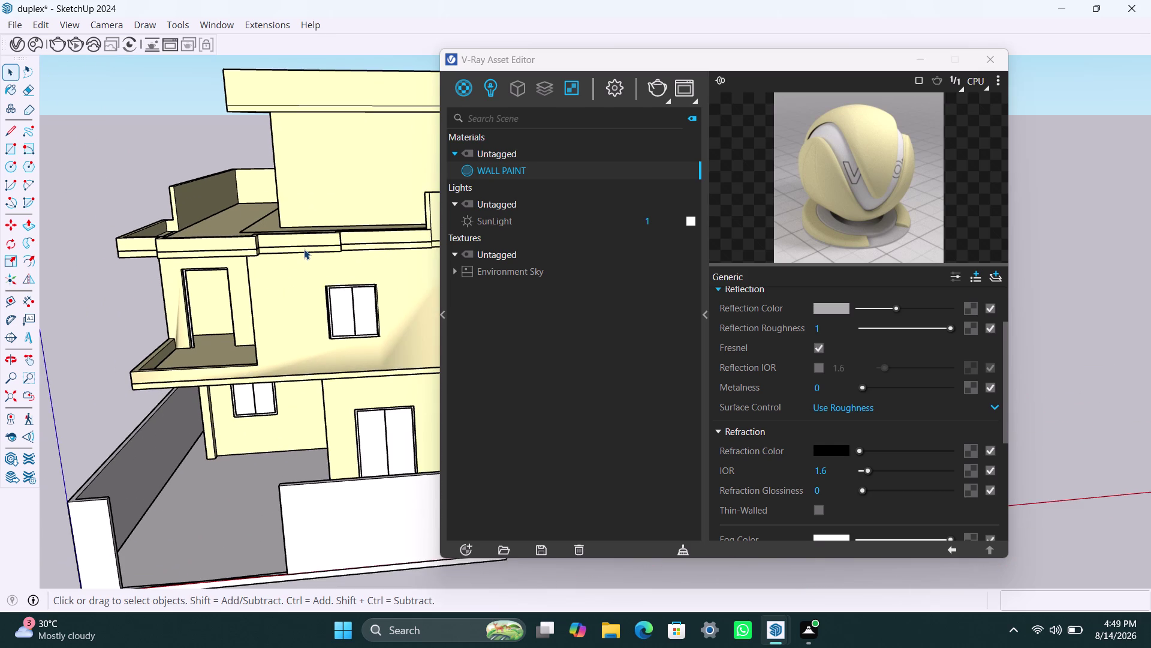
scroll(down, 3)
click(376, 108)
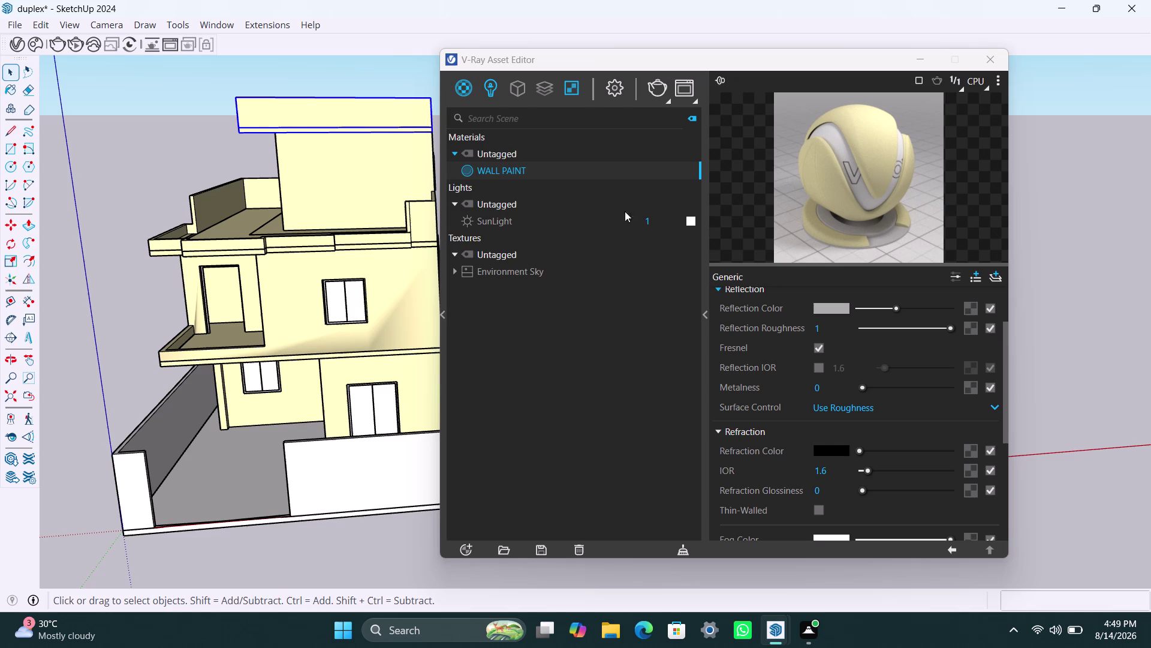
click(515, 179)
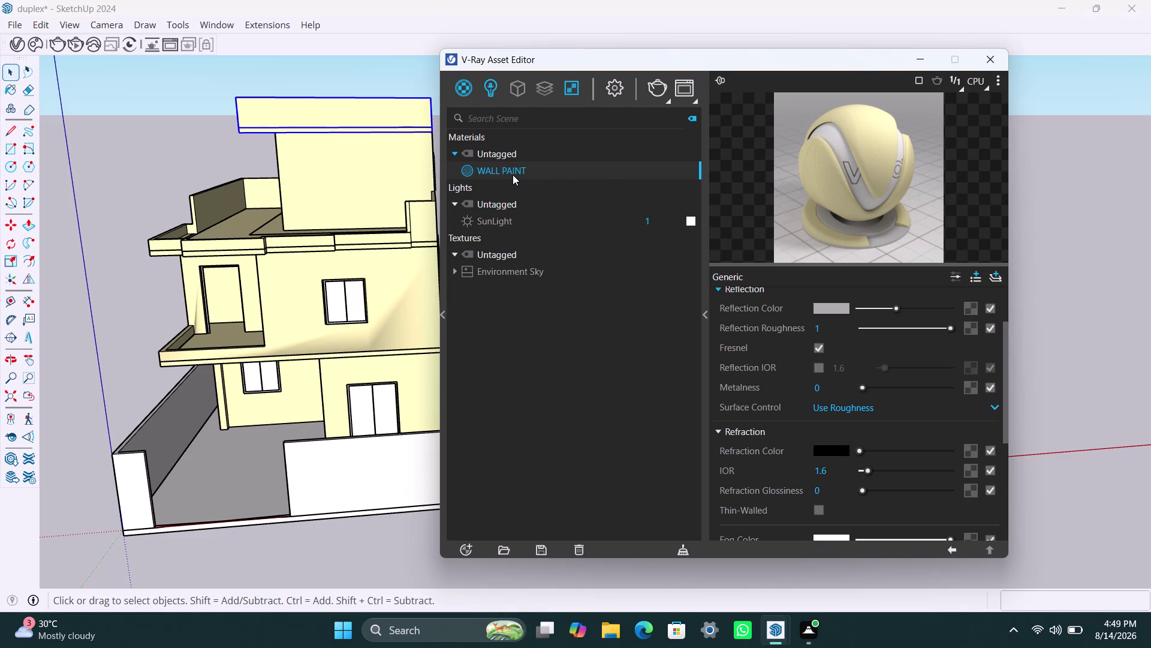
Duplicate WALL PAINT as WALL PAINT#1 and give it a dark olive brown colour.
right_click(513, 174)
click(543, 278)
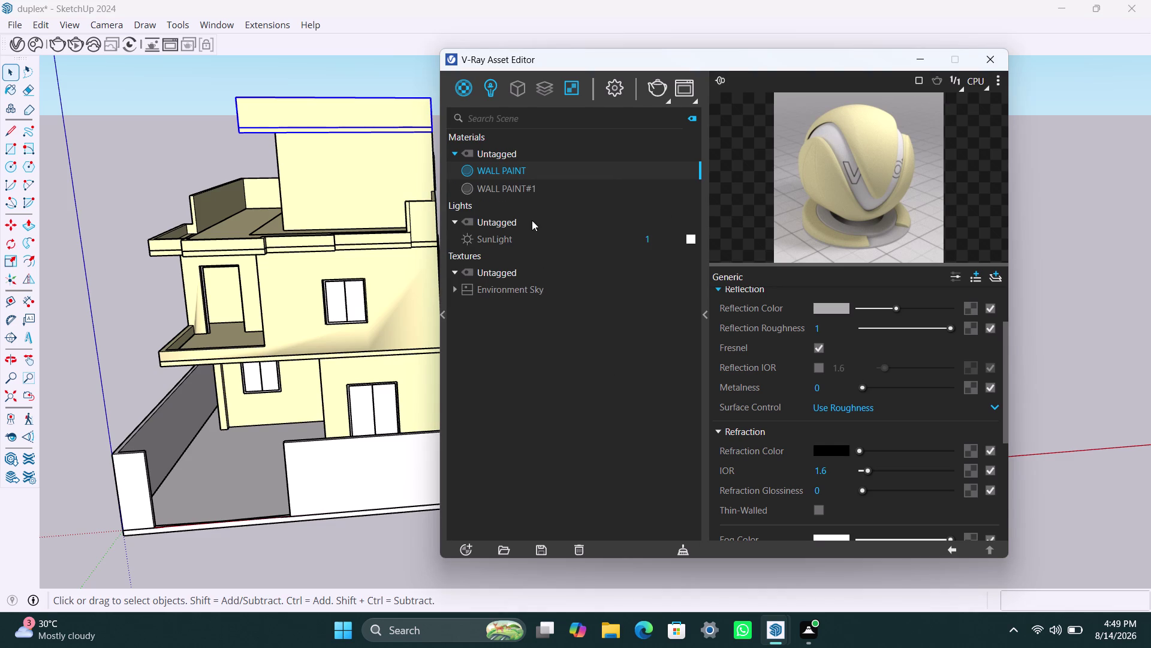
click(544, 190)
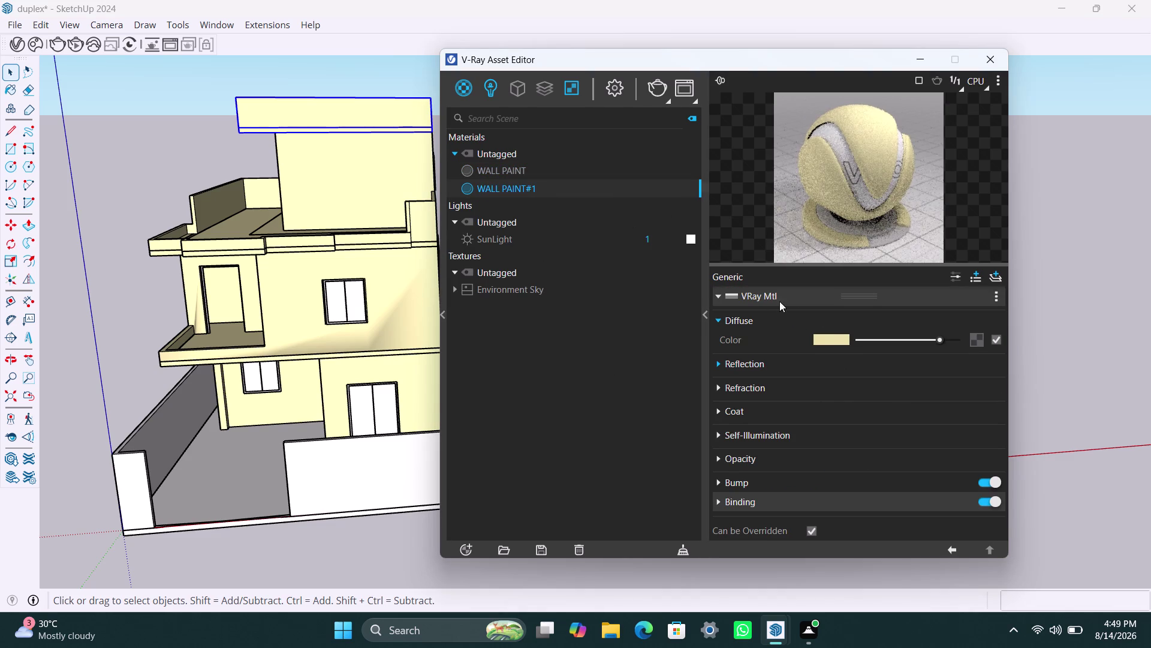
click(831, 342)
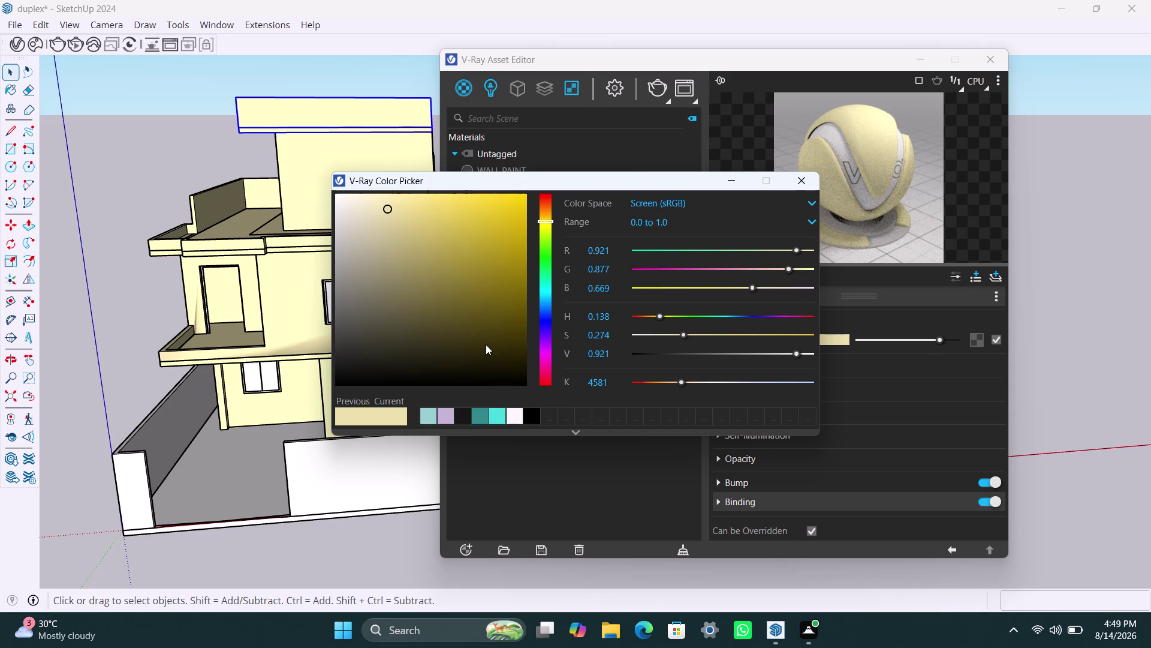
click(418, 359)
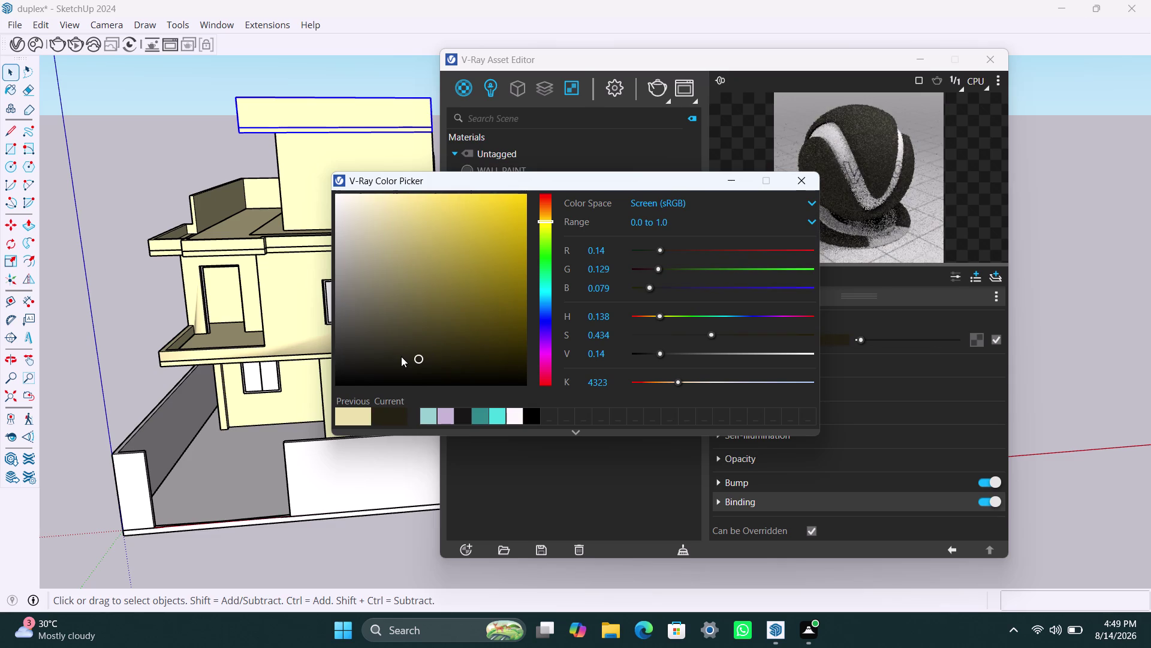
click(400, 325)
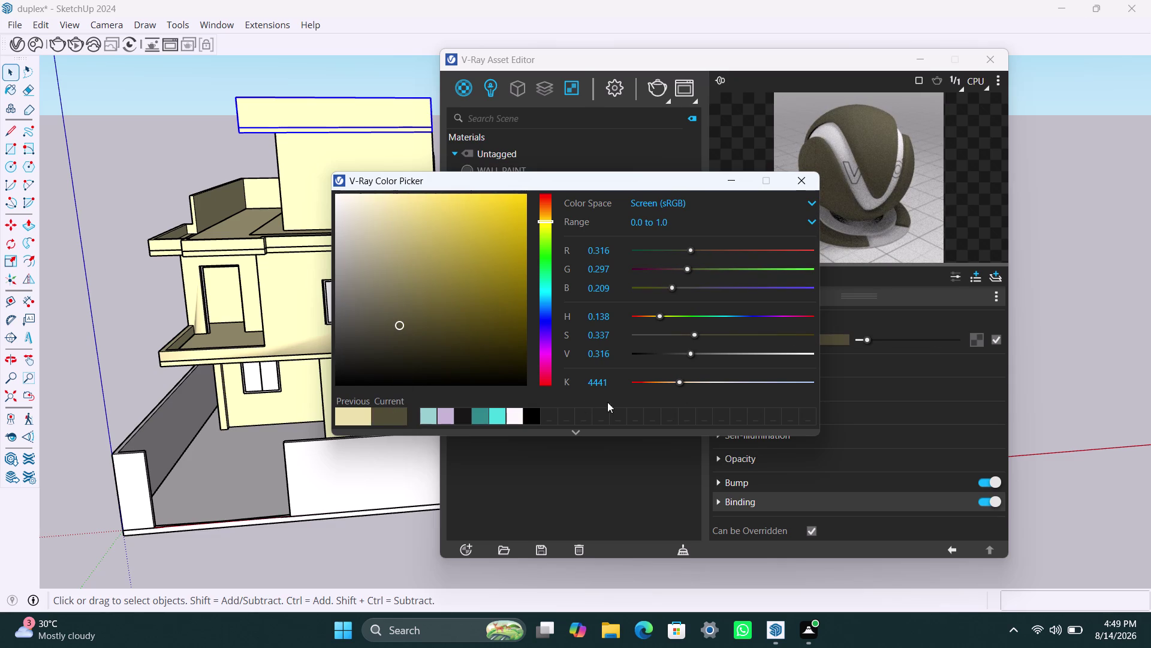
click(736, 177)
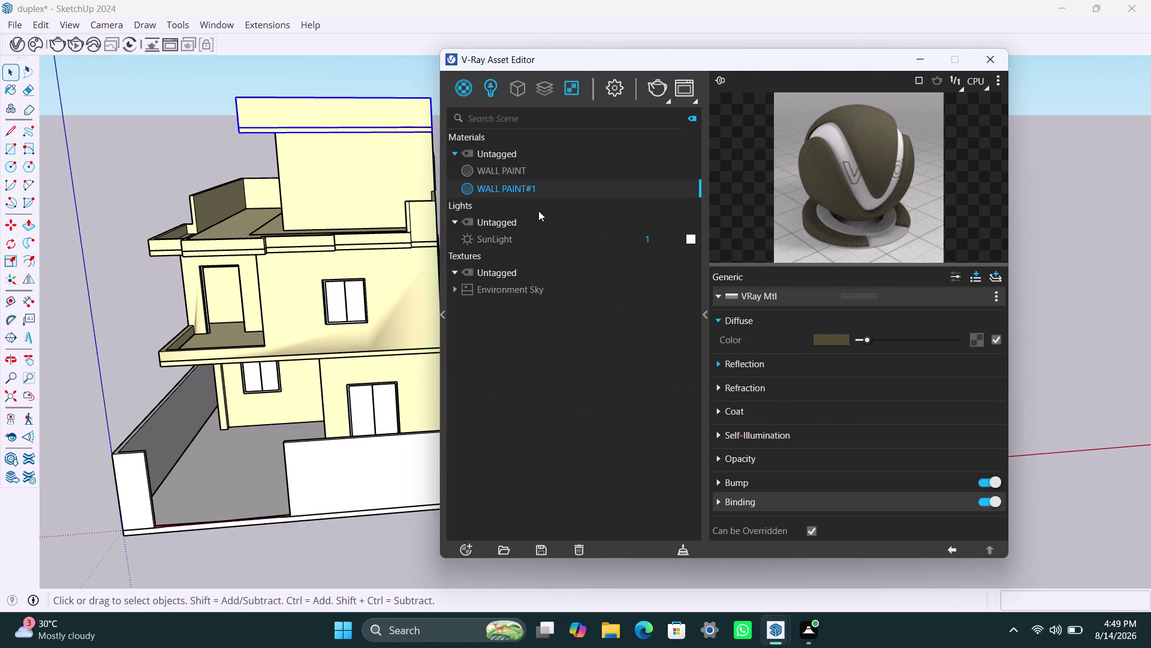
Apply WALL PAINT#1 to the top roof parapet.
right_click(495, 190)
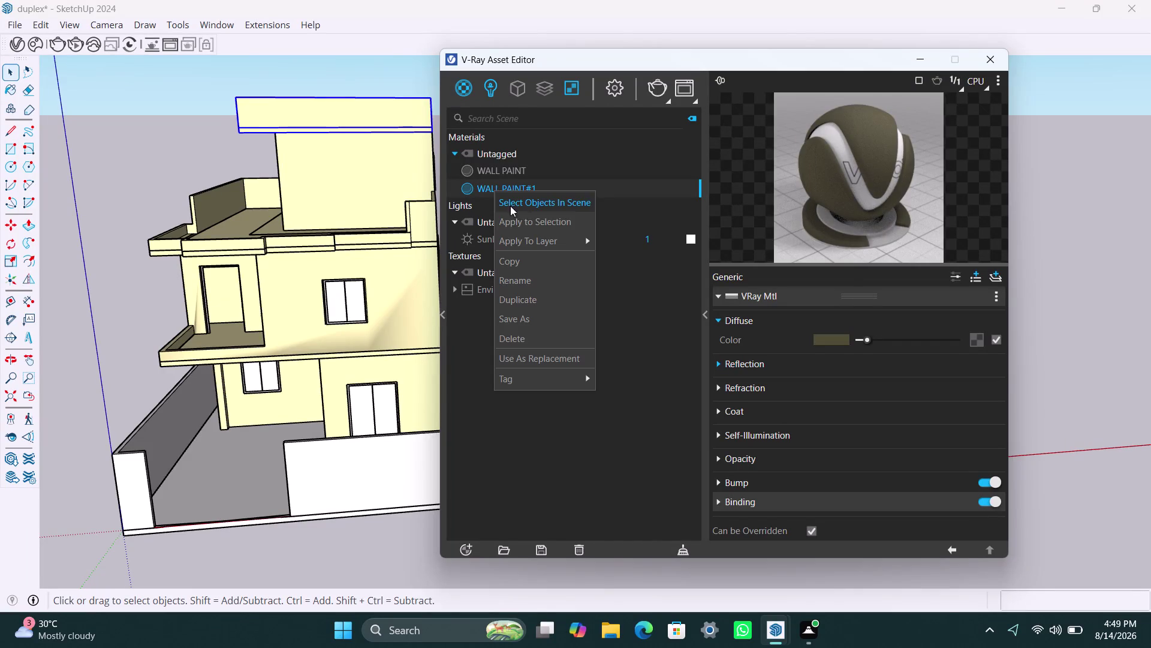
click(514, 227)
triple_click(327, 122)
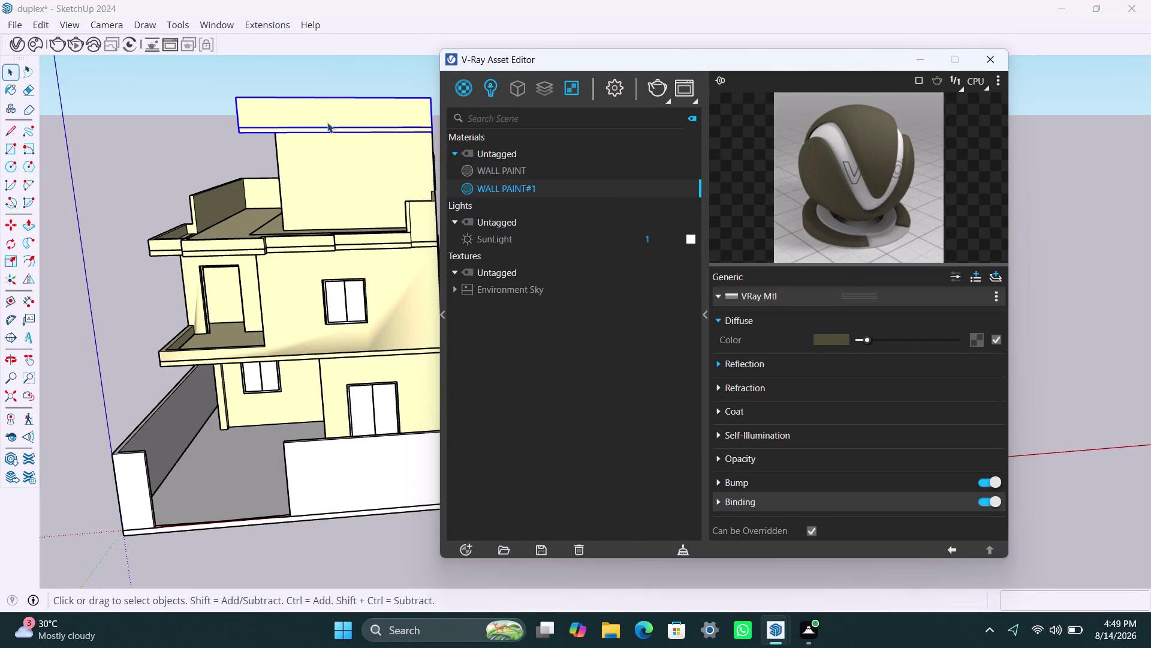
click(328, 122)
right_click(502, 192)
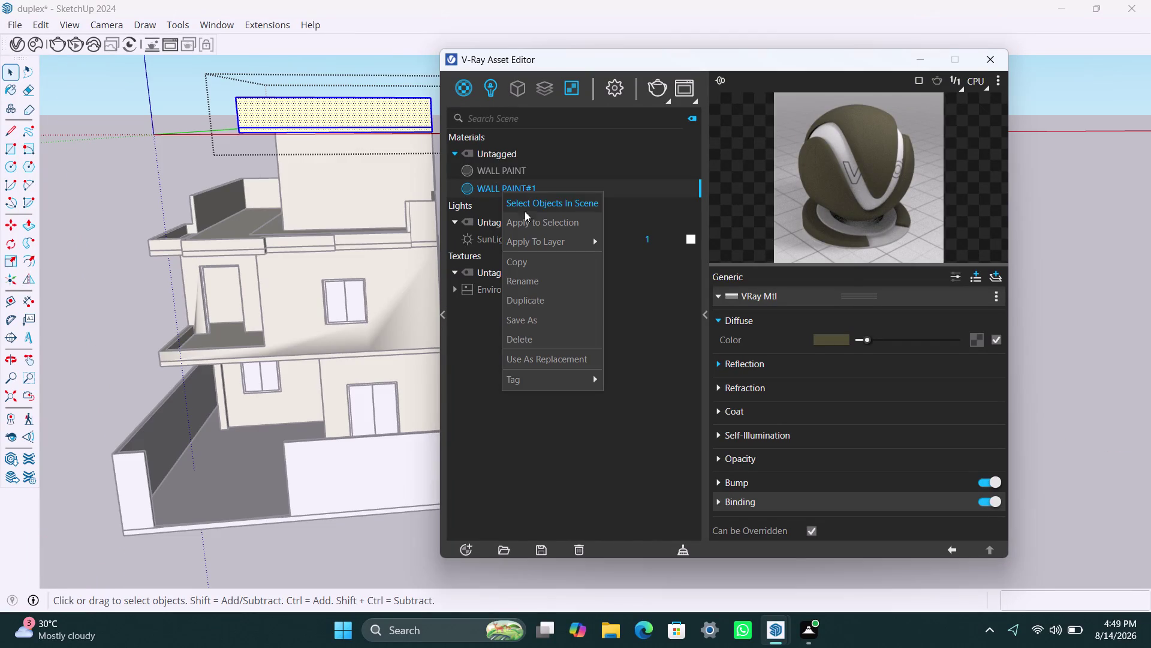
click(530, 223)
click(122, 168)
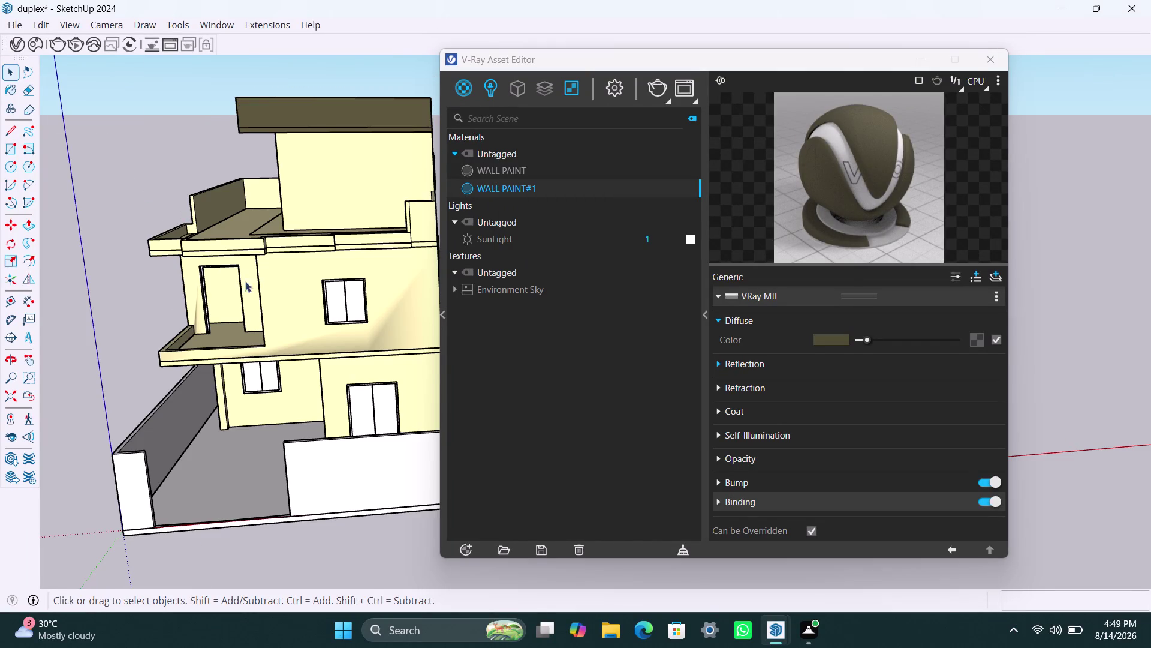
Apply WALL PAINT#1 to the front and side boundary walls.
scroll(up, 3)
scroll(down, 3)
key(space)
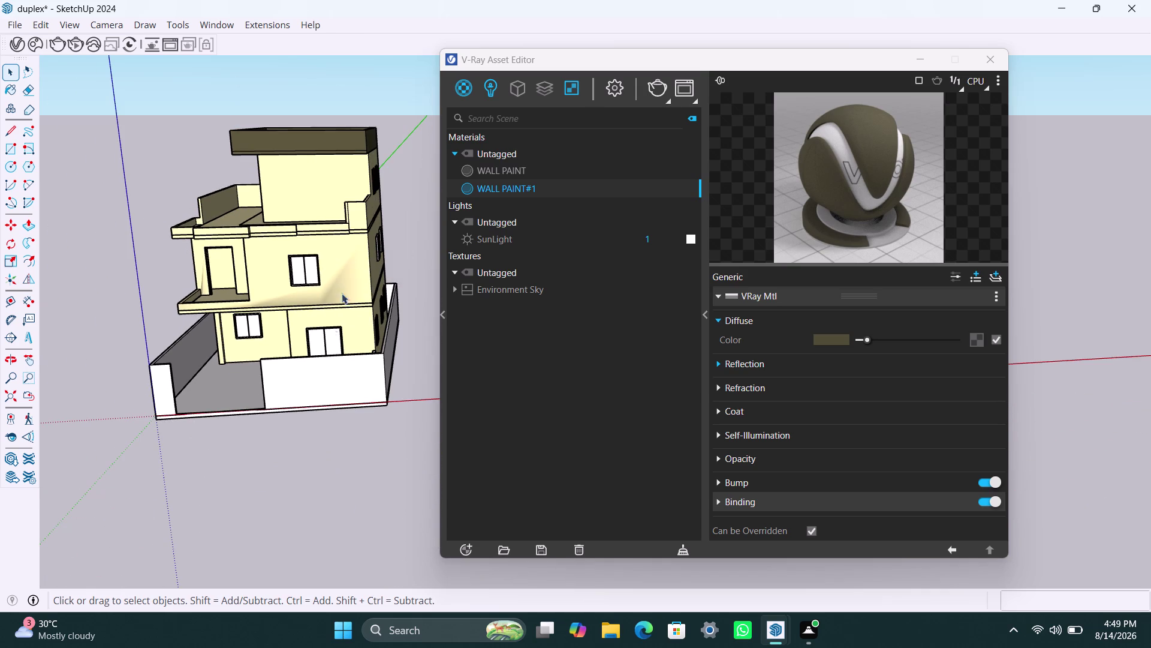
scroll(up, 3)
scroll(up, 3)
middle_drag(323, 335, 365, 336)
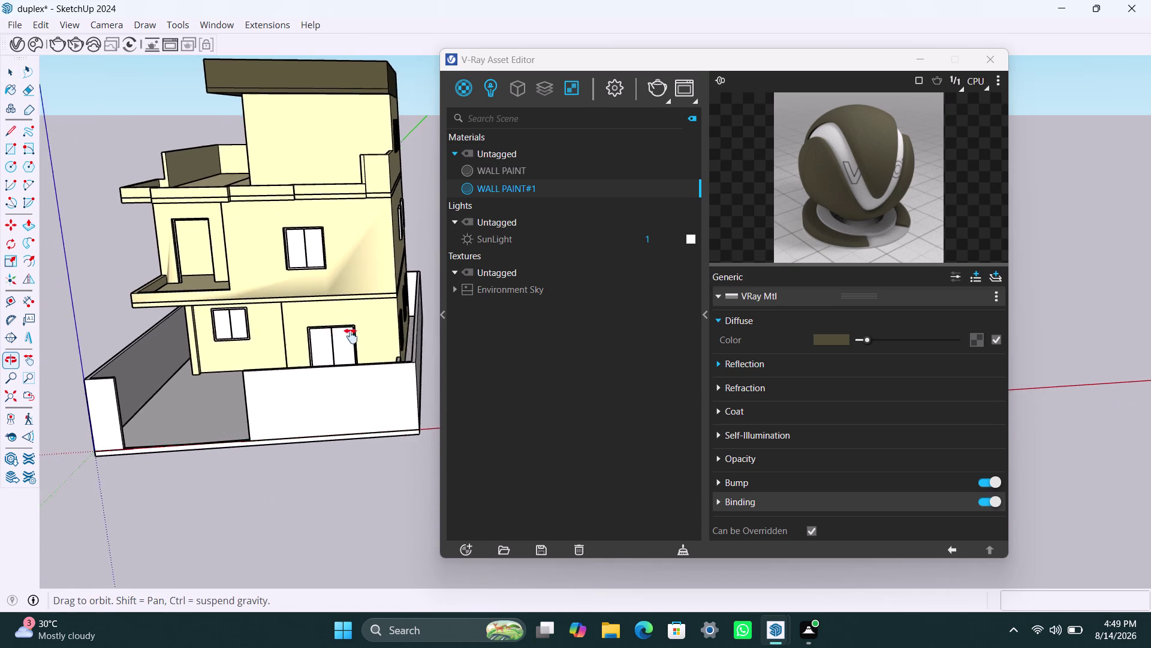
middle_drag(366, 336, 413, 337)
click(352, 386)
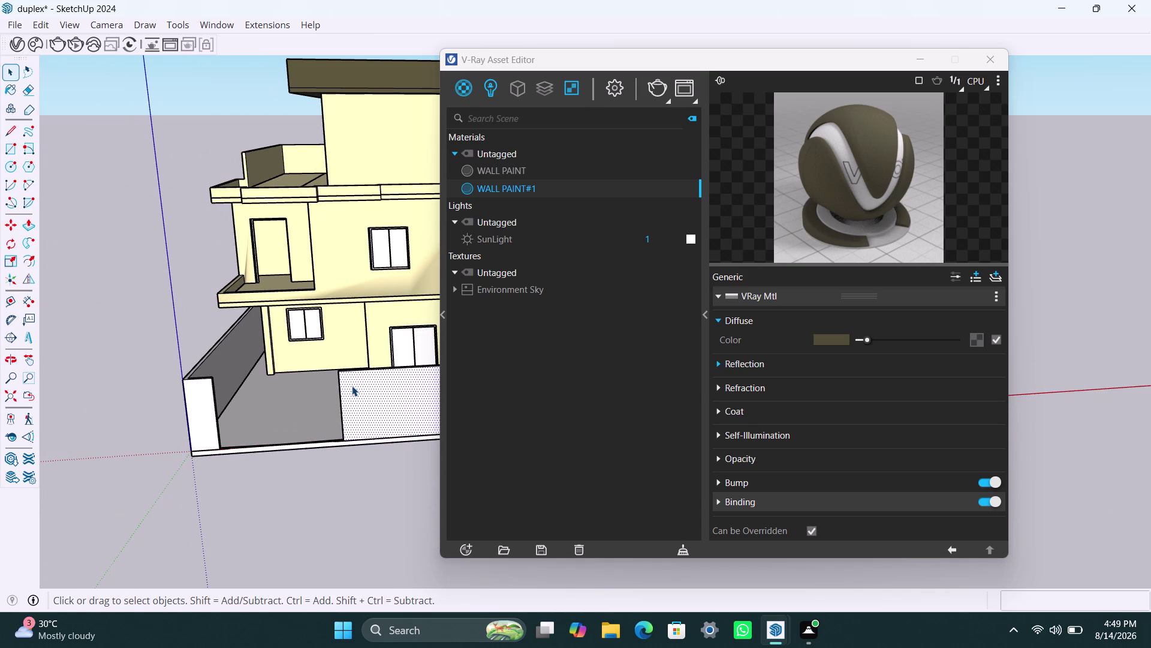
triple_click(352, 386)
click(352, 385)
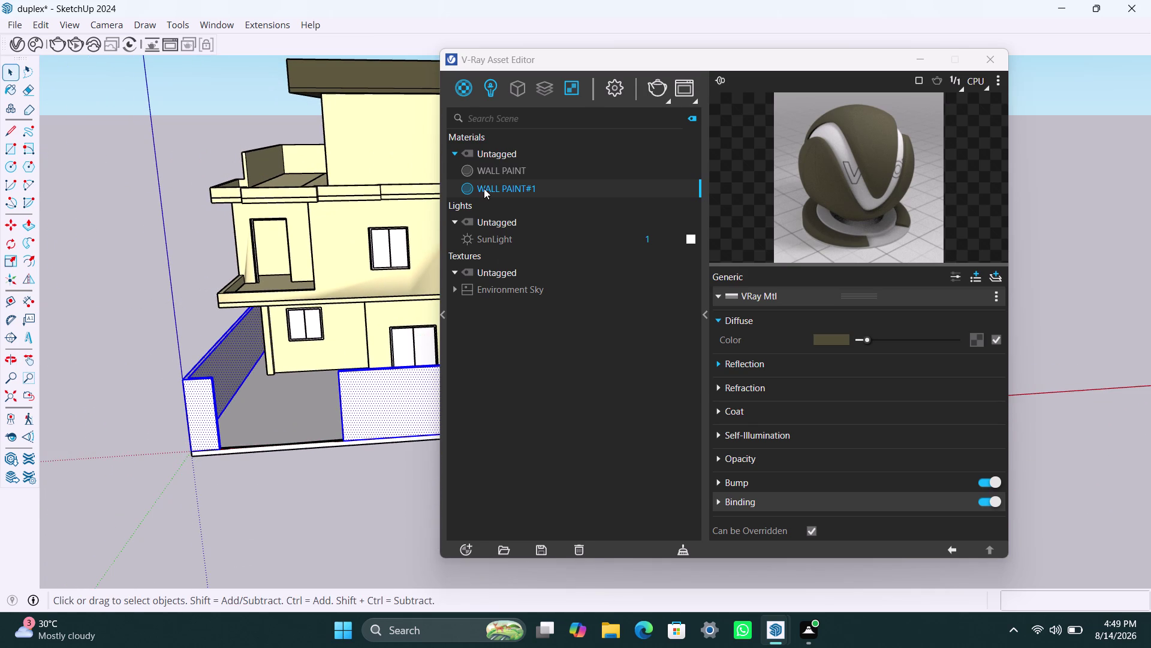
right_click(484, 188)
click(513, 225)
click(108, 385)
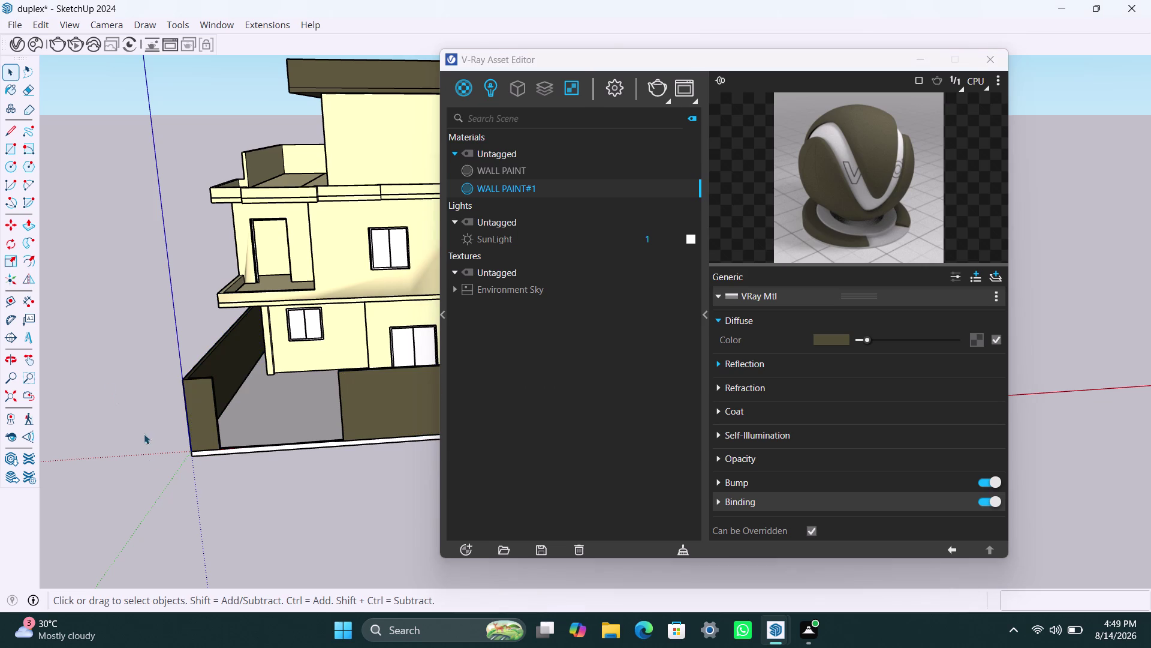
Apply WALL PAINT#1 to the balcony slab edge.
scroll(up, 3)
scroll(up, 3)
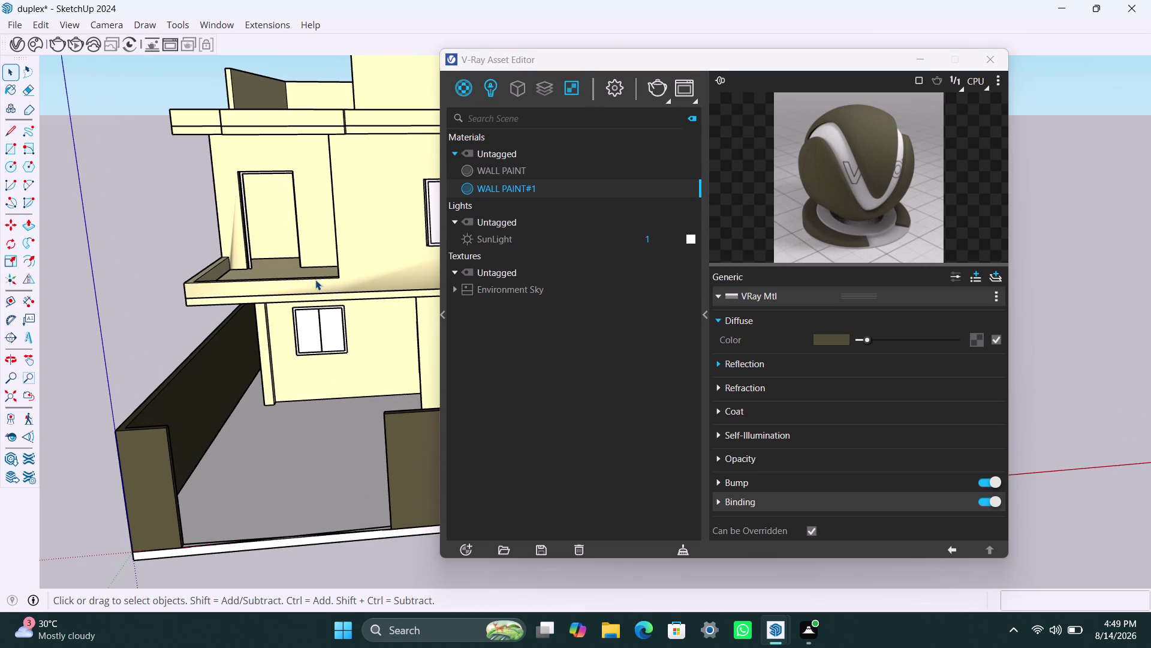
scroll(down, 3)
scroll(up, 3)
click(355, 293)
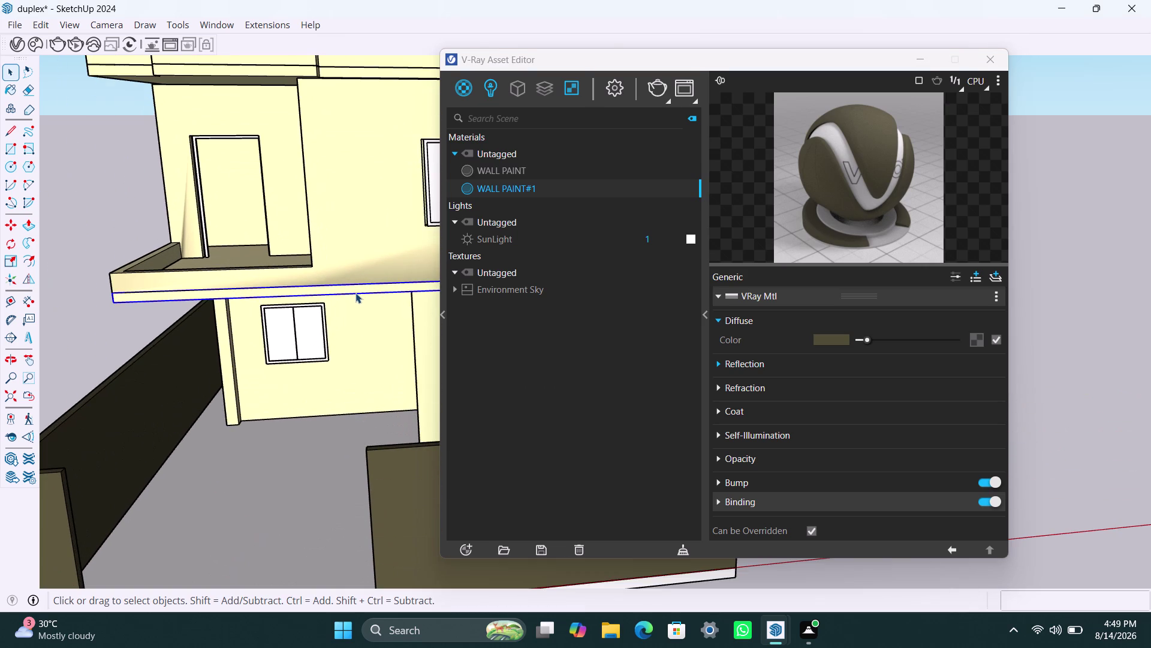
click(355, 293)
right_click(518, 191)
click(529, 223)
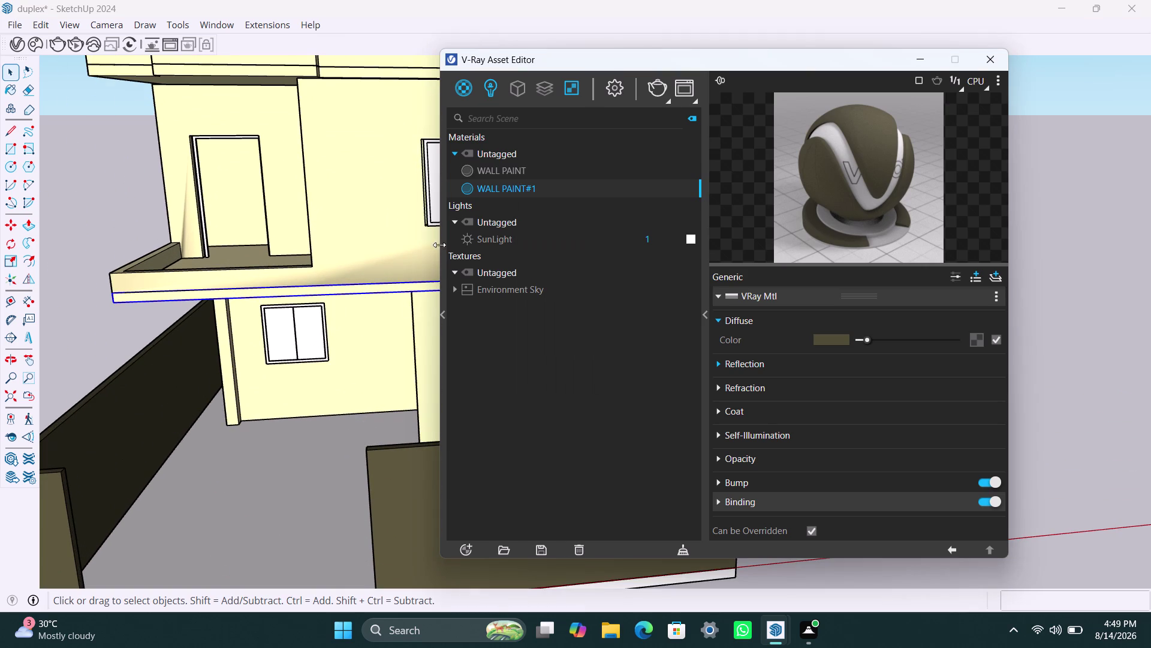
Paint the whole balcony slab with WALL PAINT#1.
double_click(338, 286)
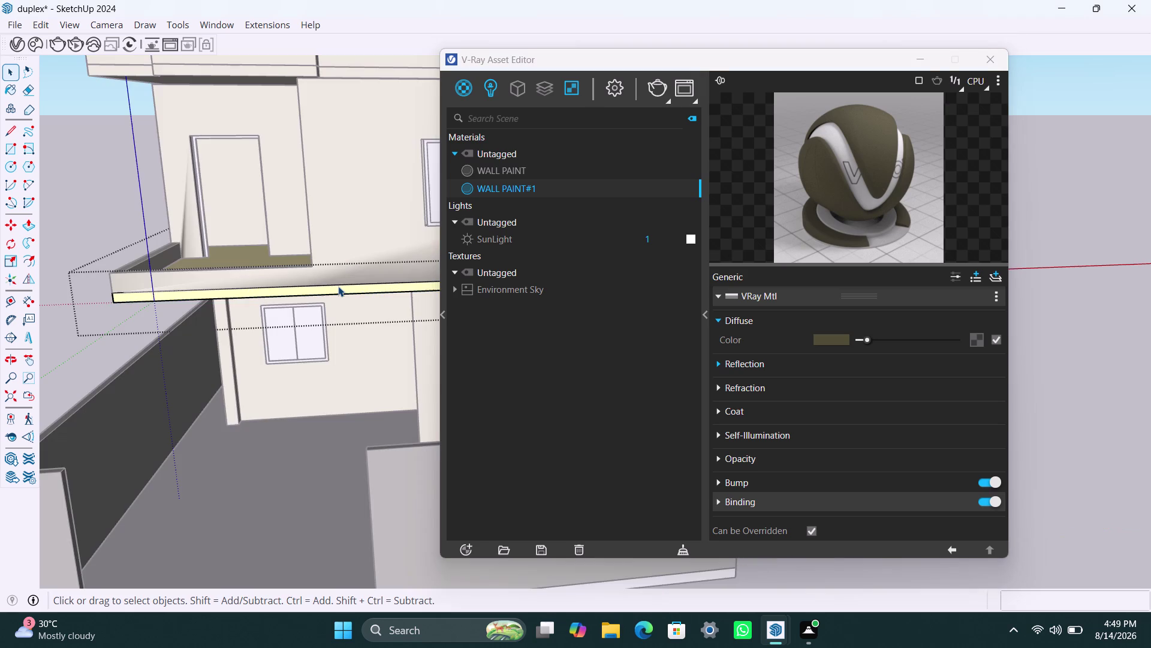
click(340, 288)
double_click(346, 293)
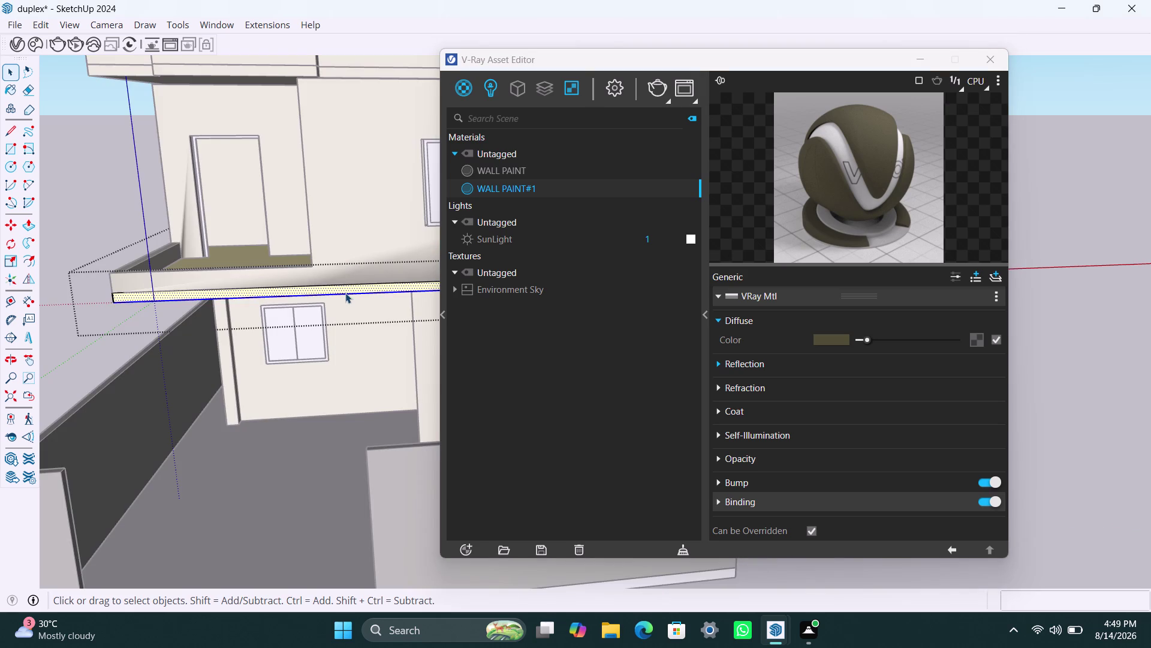
triple_click(346, 293)
right_click(490, 187)
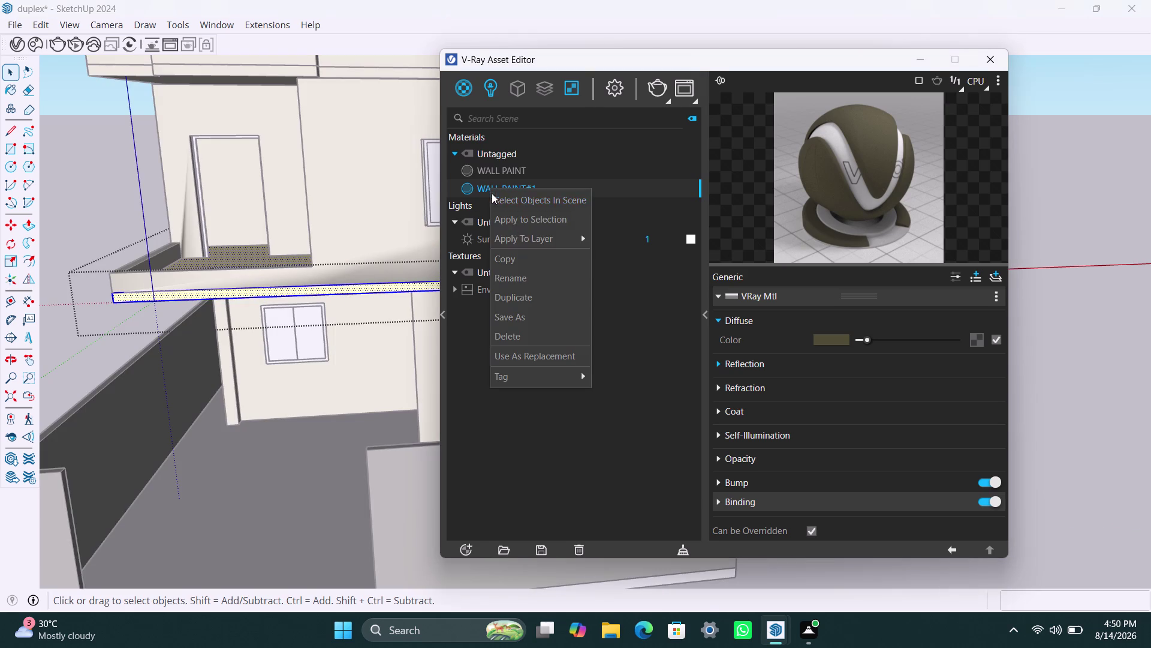
click(519, 225)
click(57, 240)
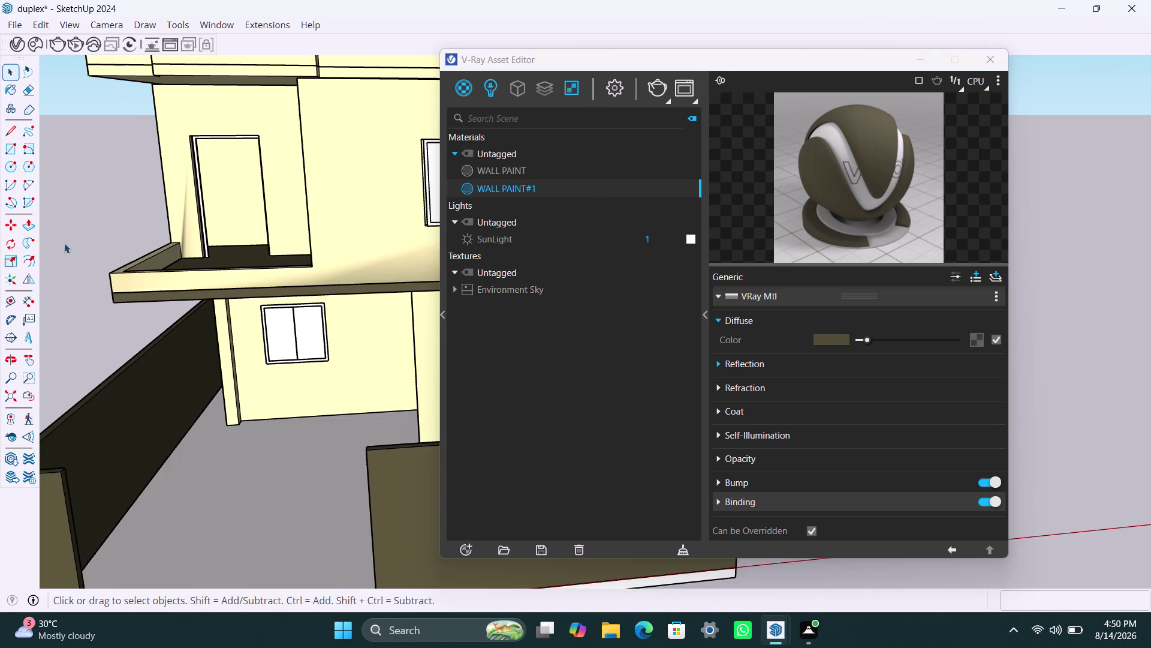
Apply WALL PAINT#1 to the upper balcony parapet band.
key(space)
scroll(down, 3)
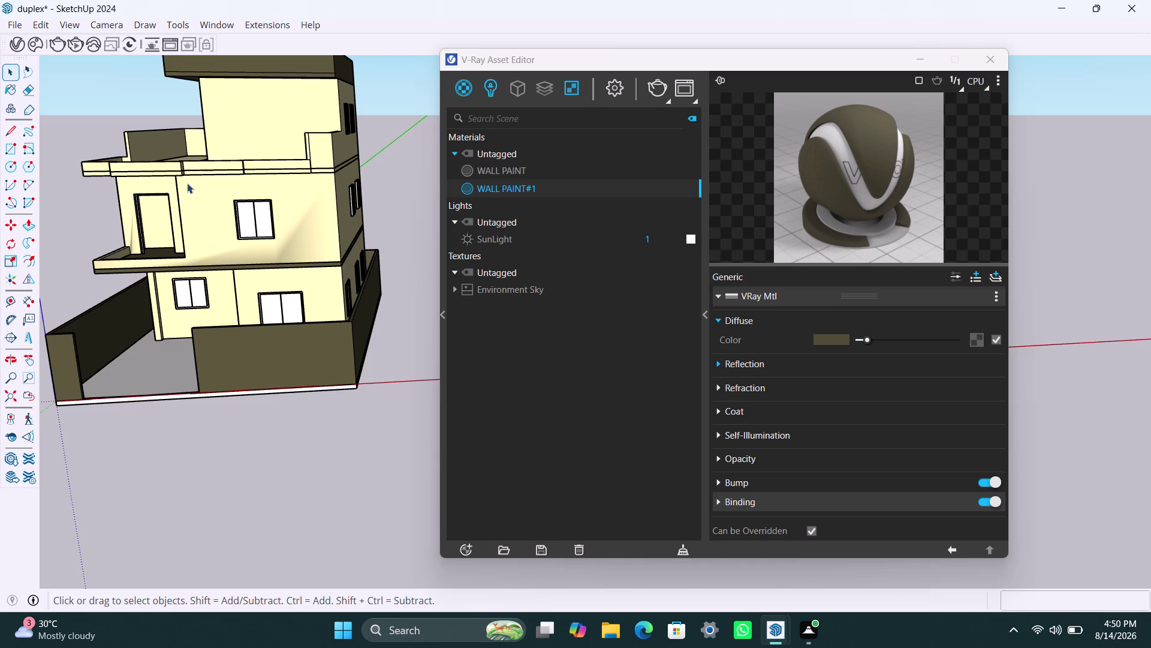
scroll(up, 3)
double_click(305, 169)
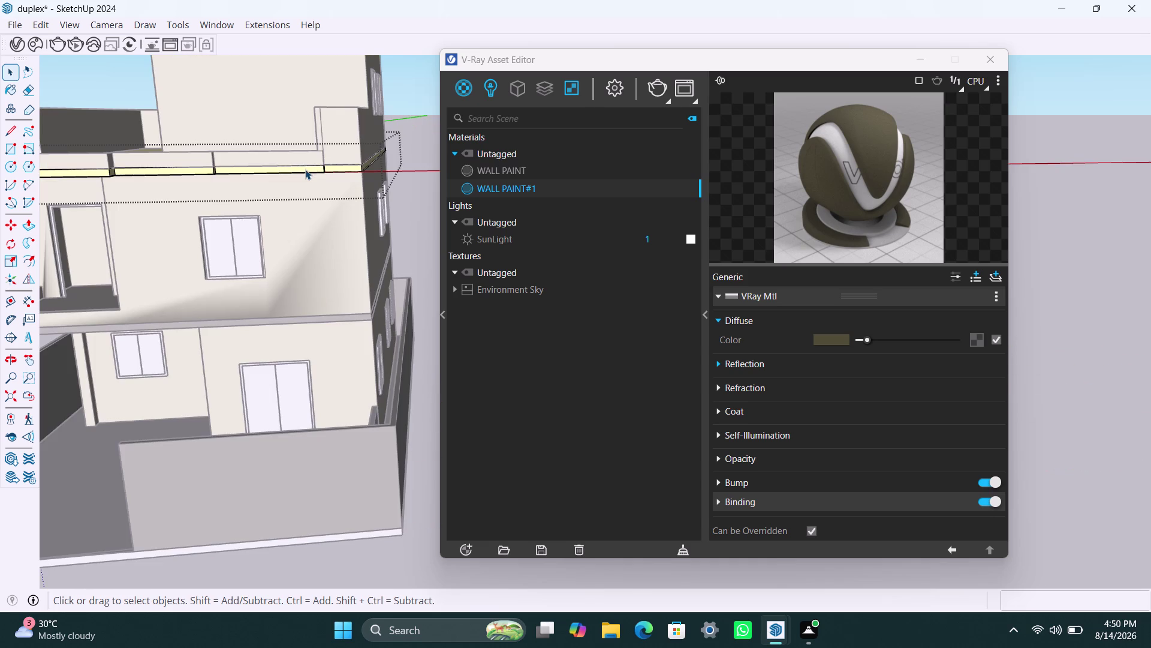
double_click(305, 169)
right_click(514, 184)
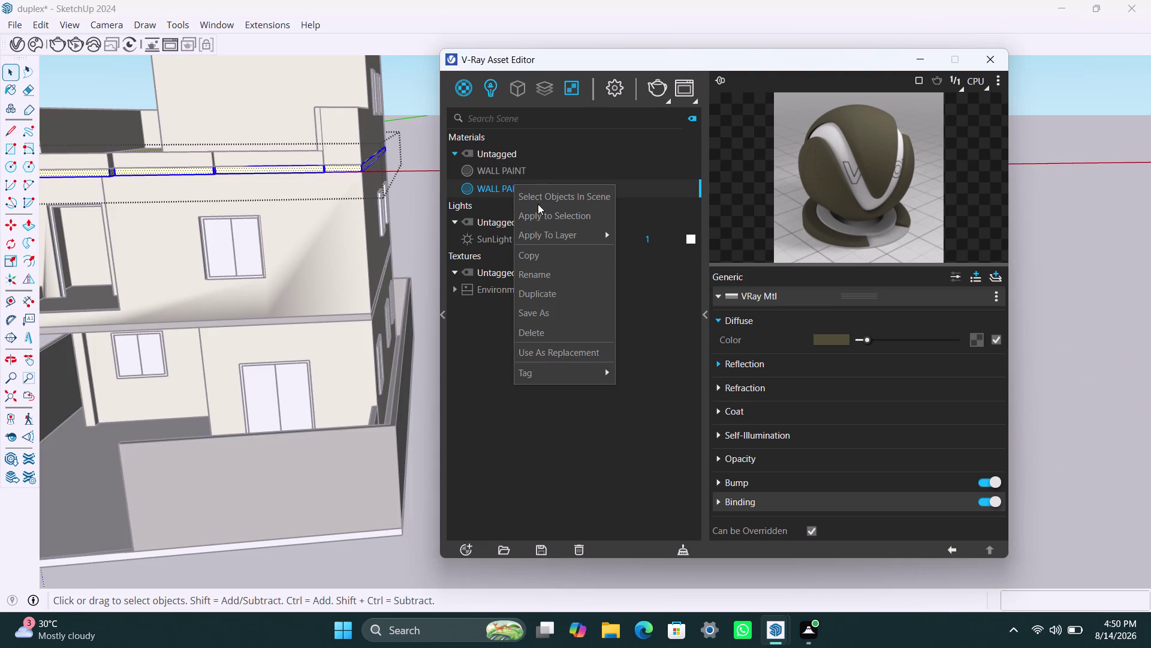
click(543, 220)
key(space)
click(408, 105)
scroll(down, 3)
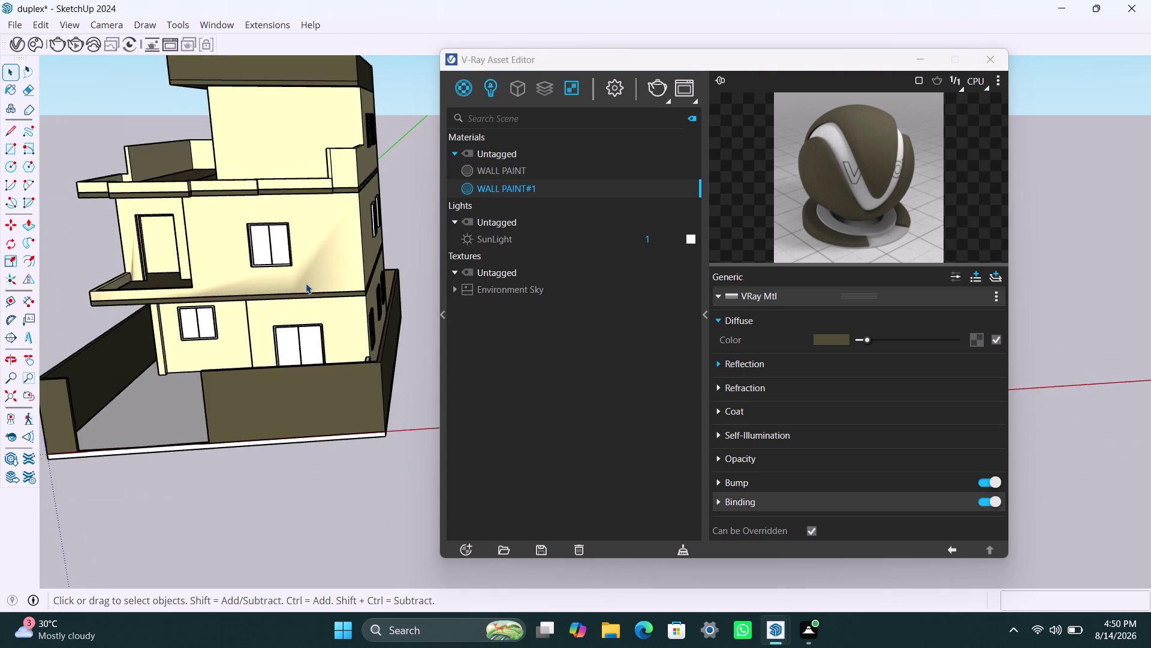
scroll(down, 3)
click(59, 250)
scroll(down, 3)
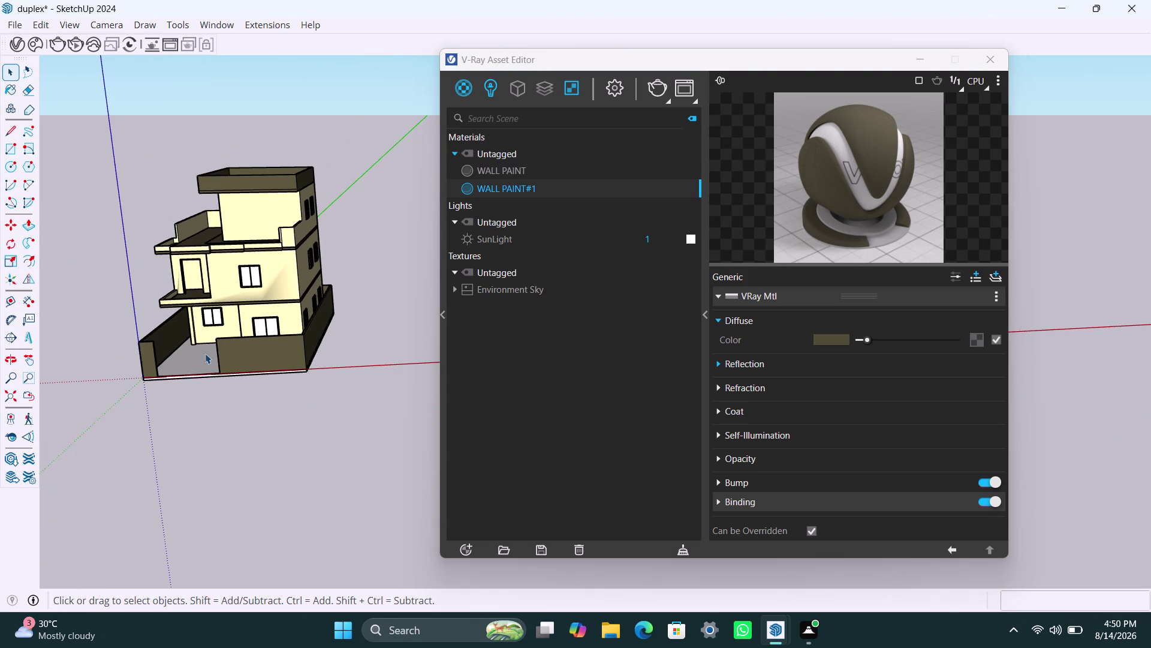
Apply WALL PAINT#1 to the balcony floor.
middle_drag(203, 338, 322, 340)
scroll(up, 3)
scroll(up, 3)
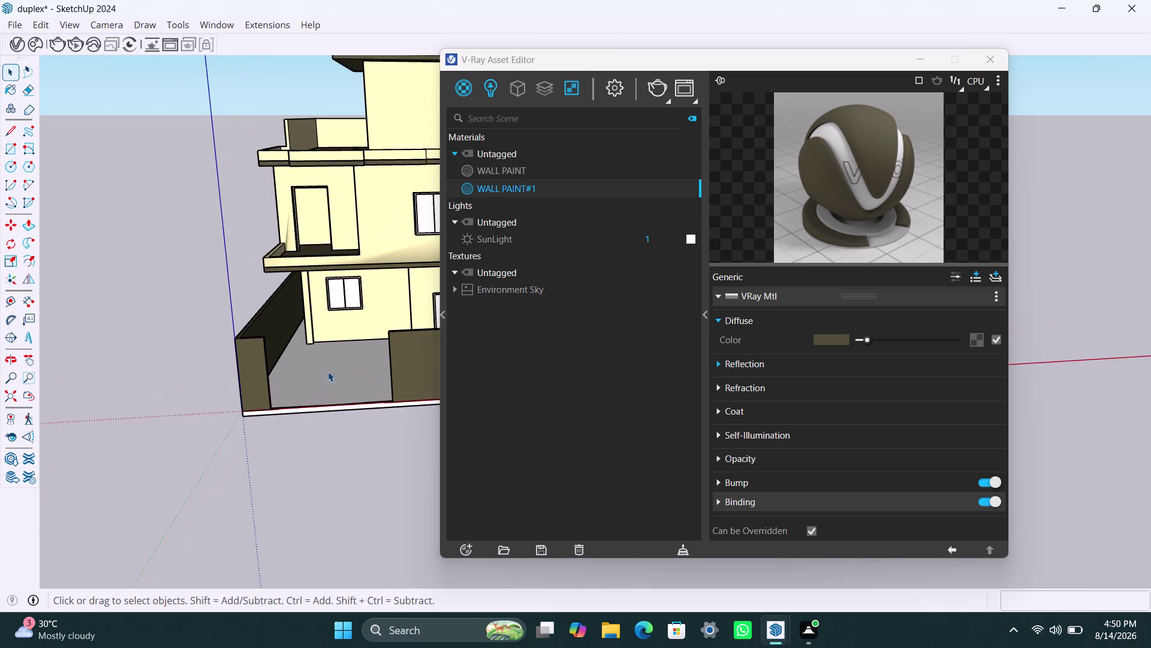
middle_drag(343, 368, 354, 544)
scroll(up, 3)
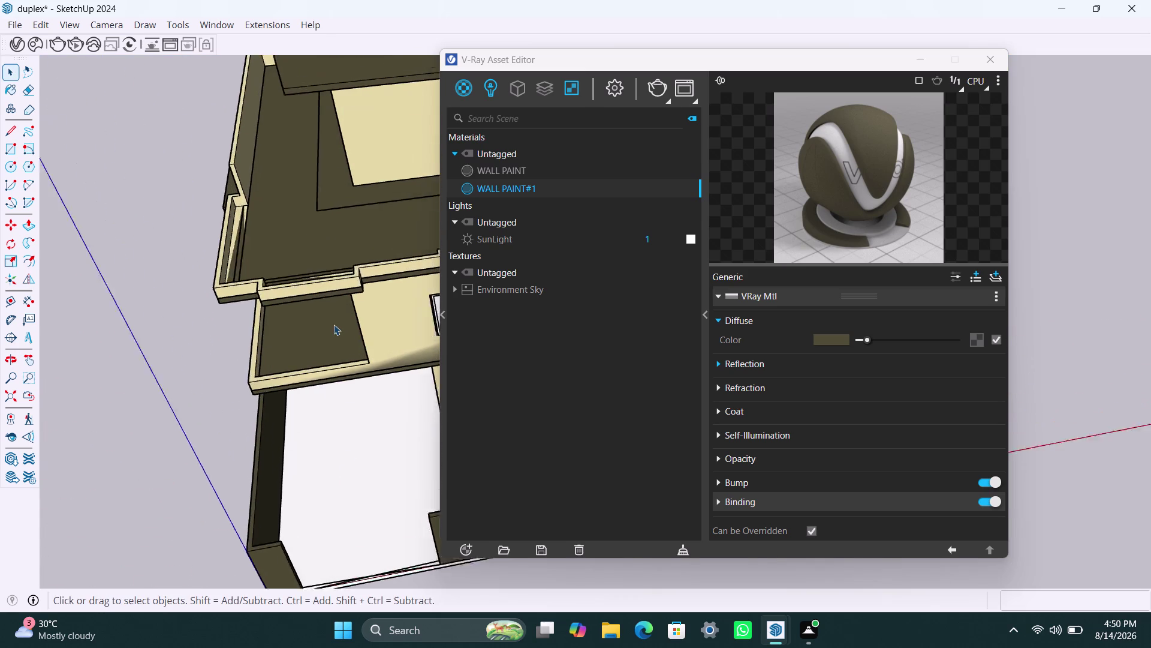
scroll(up, 3)
click(326, 334)
triple_click(327, 333)
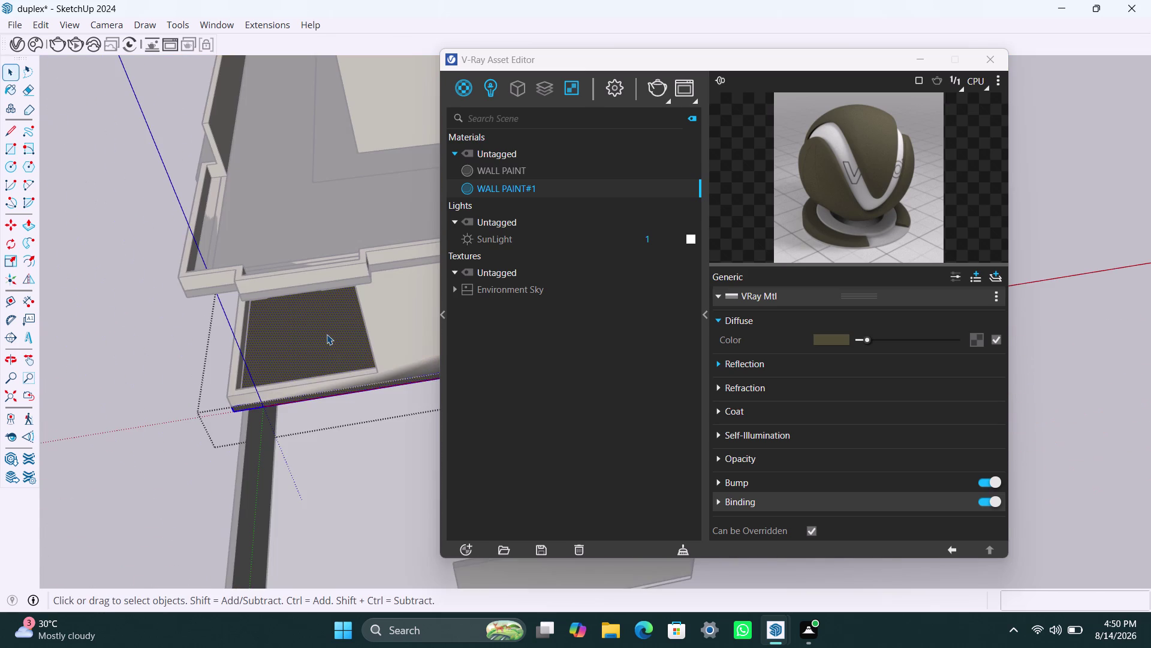
click(327, 334)
scroll(up, 3)
click(327, 337)
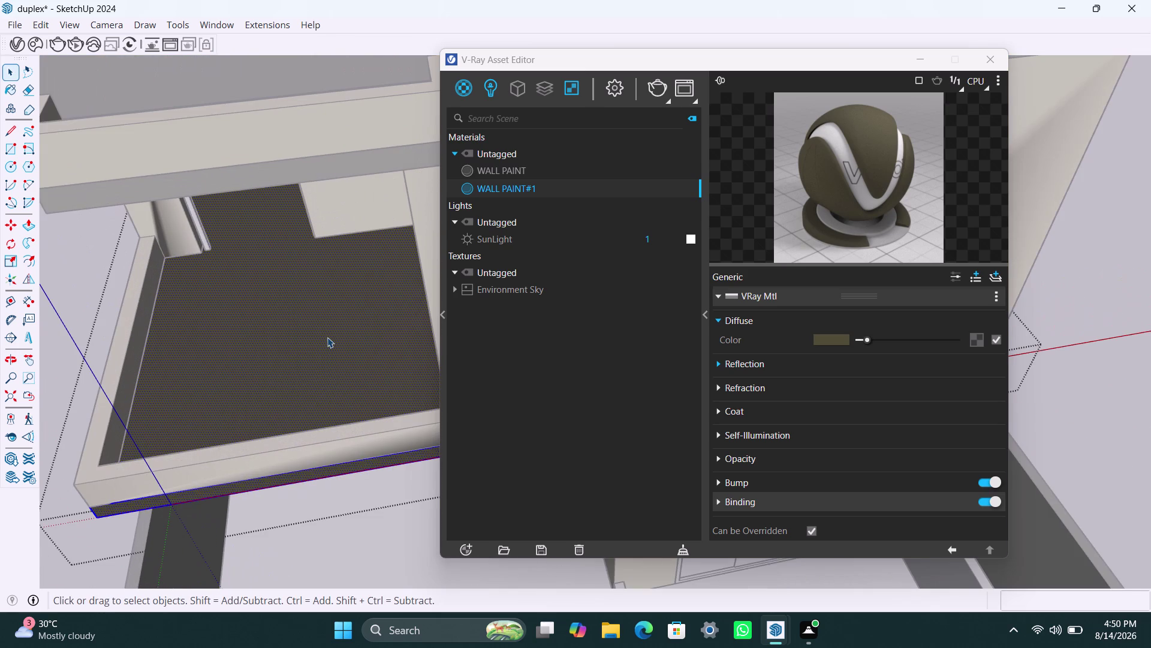
right_click(495, 187)
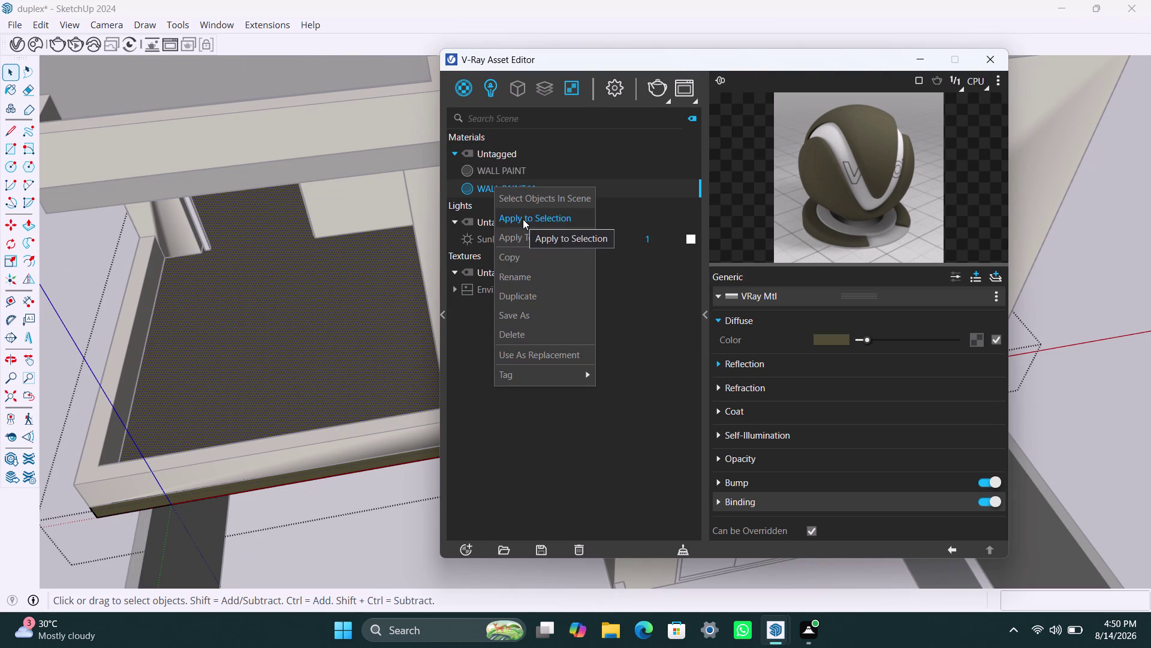
click(539, 295)
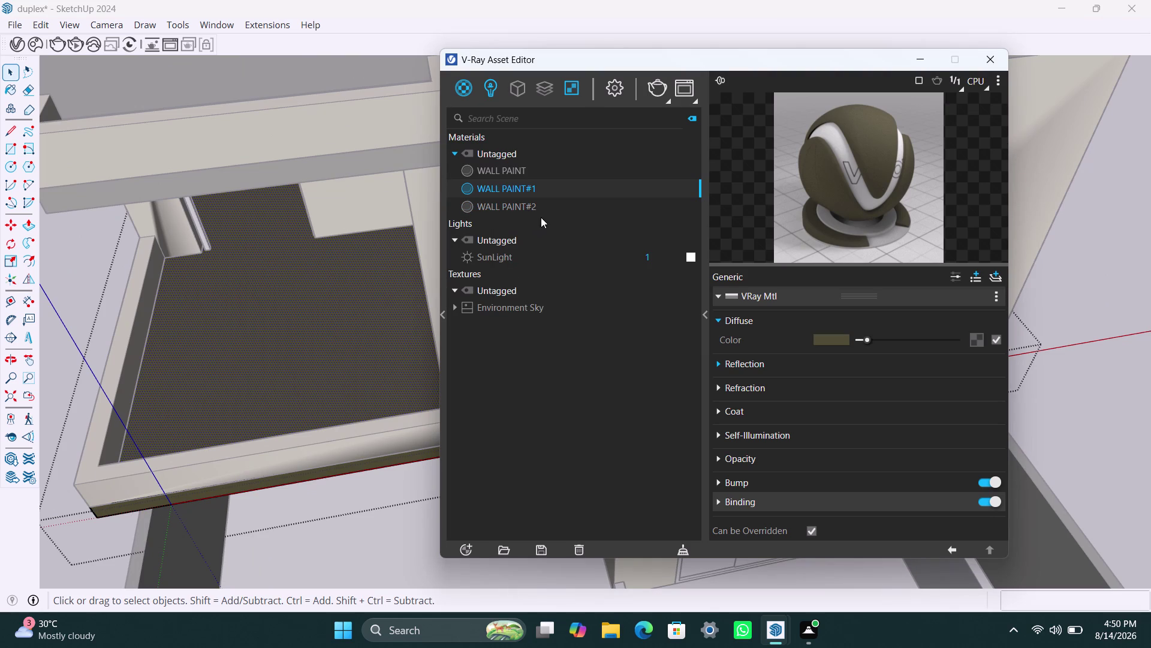
Rename the WALL PAINT#2 material to FLOOR.
click(549, 210)
click(549, 210)
click(549, 210)
right_click(549, 210)
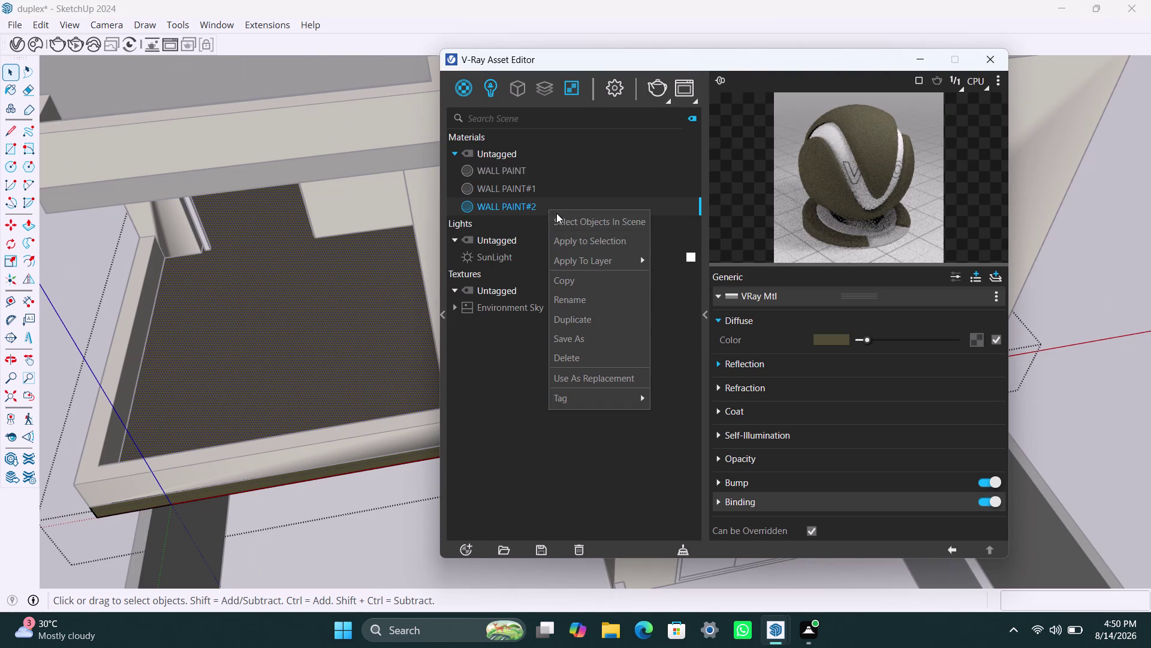
click(589, 305)
drag(544, 202, 520, 211)
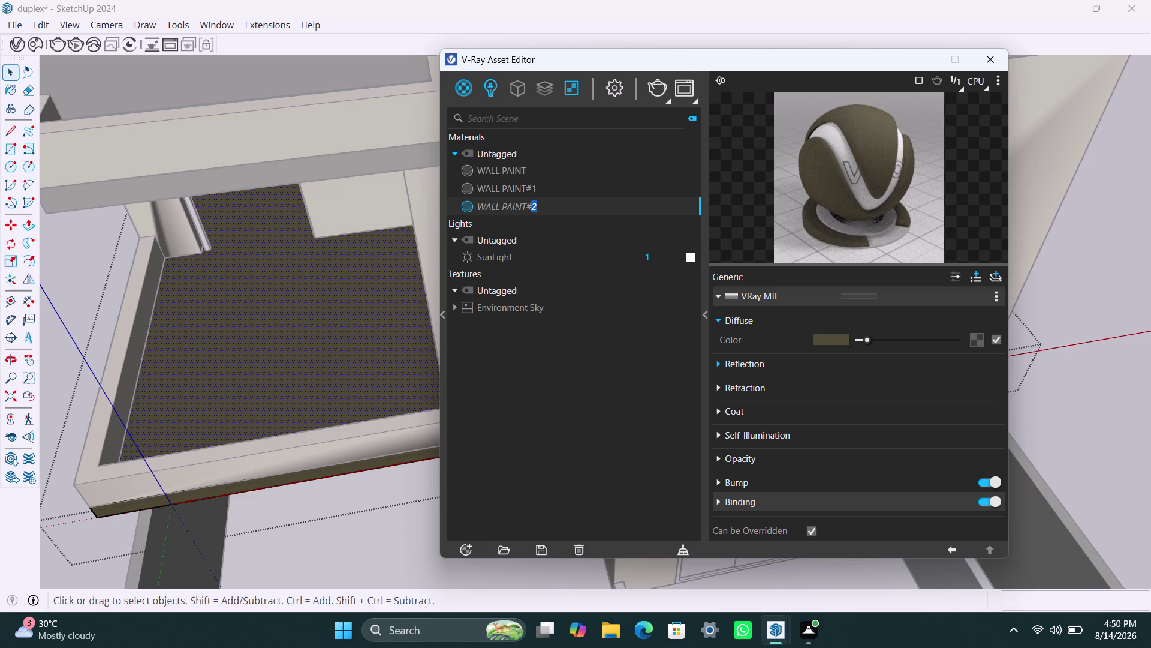
drag(520, 211, 466, 224)
text(FLOO)
text(R)
click(566, 208)
click(628, 352)
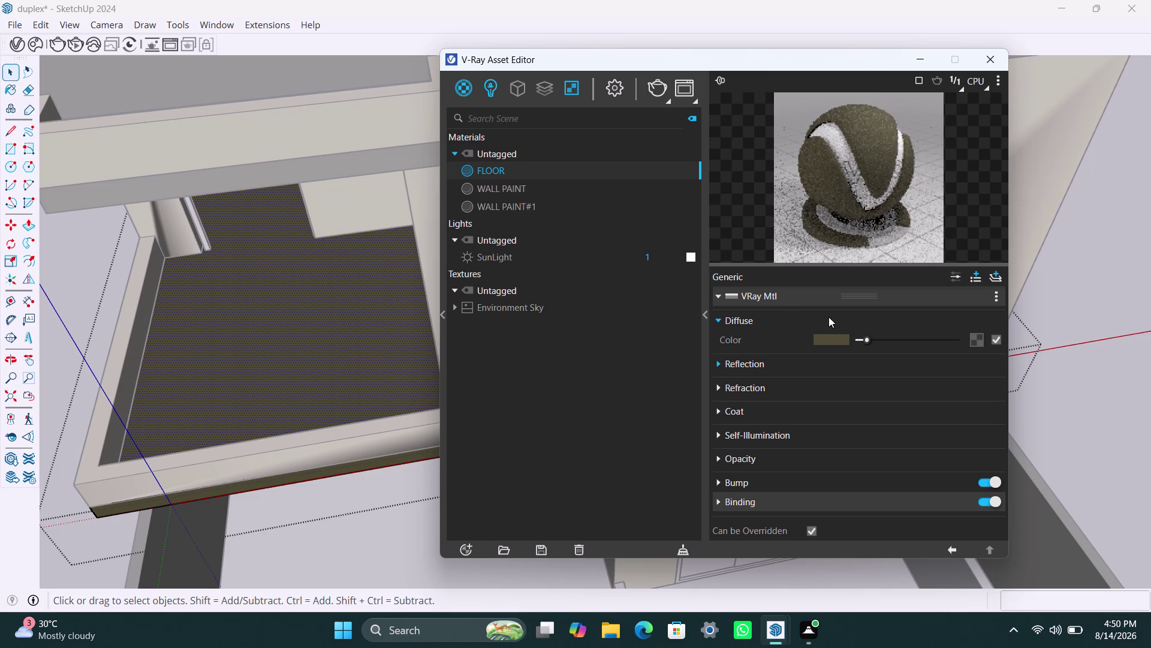
click(840, 341)
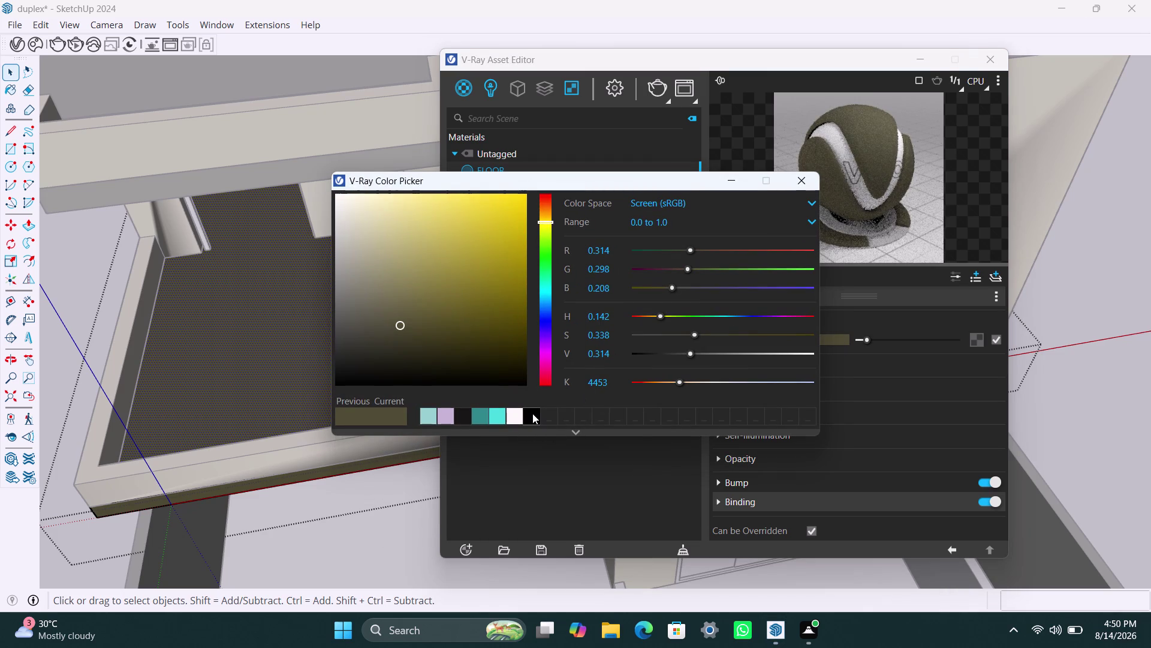
Give FLOOR a black diffuse colour, brighter reflection colour and Use Glossiness surface control.
click(533, 413)
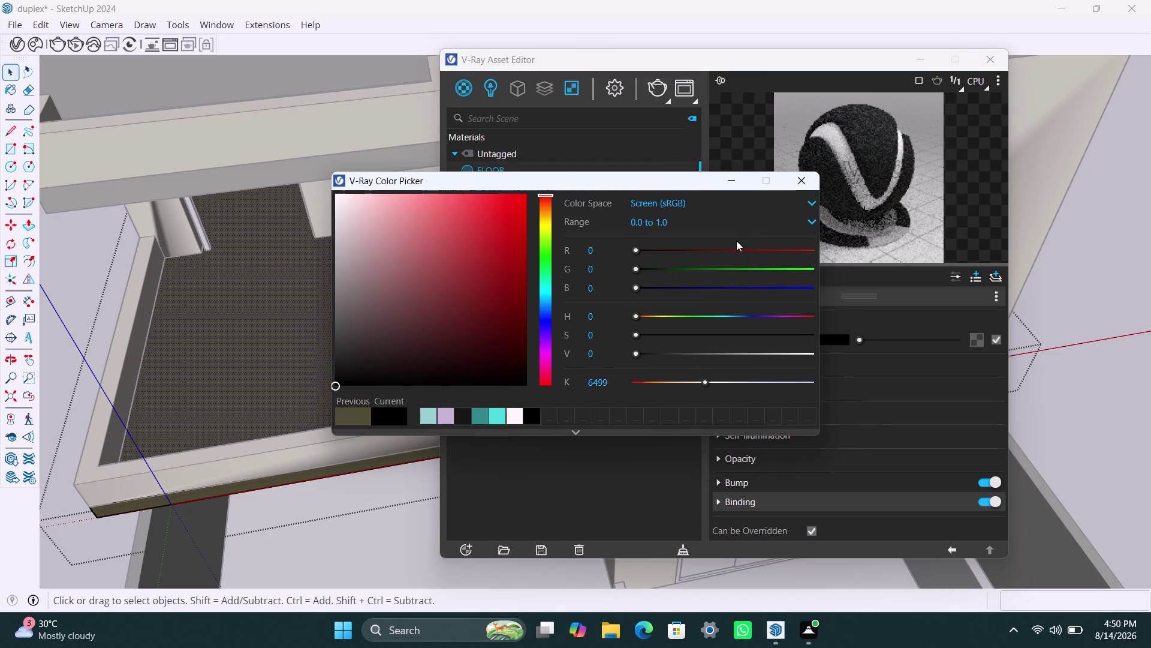
click(731, 184)
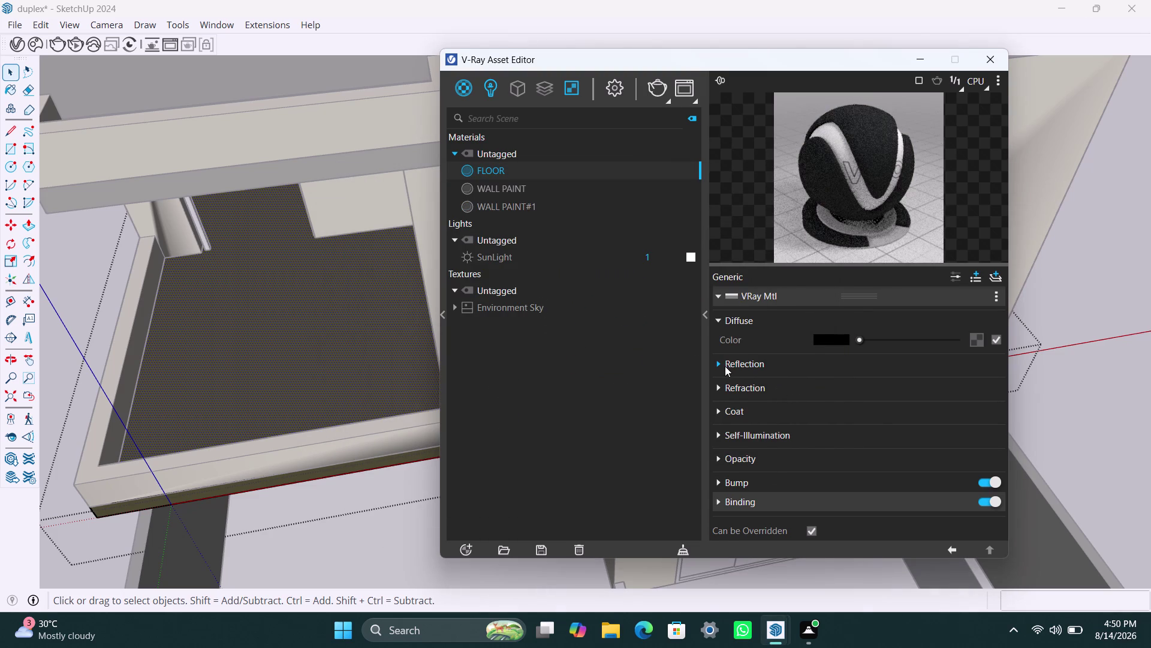
click(724, 366)
drag(891, 382, 897, 382)
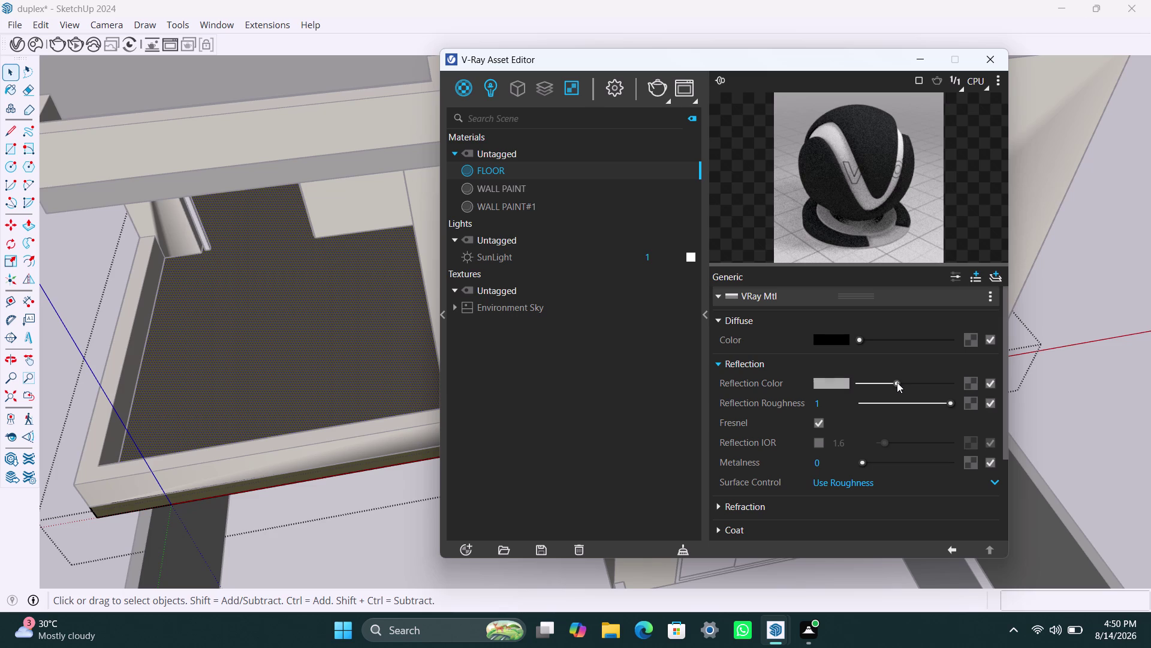
drag(897, 382, 903, 382)
click(993, 483)
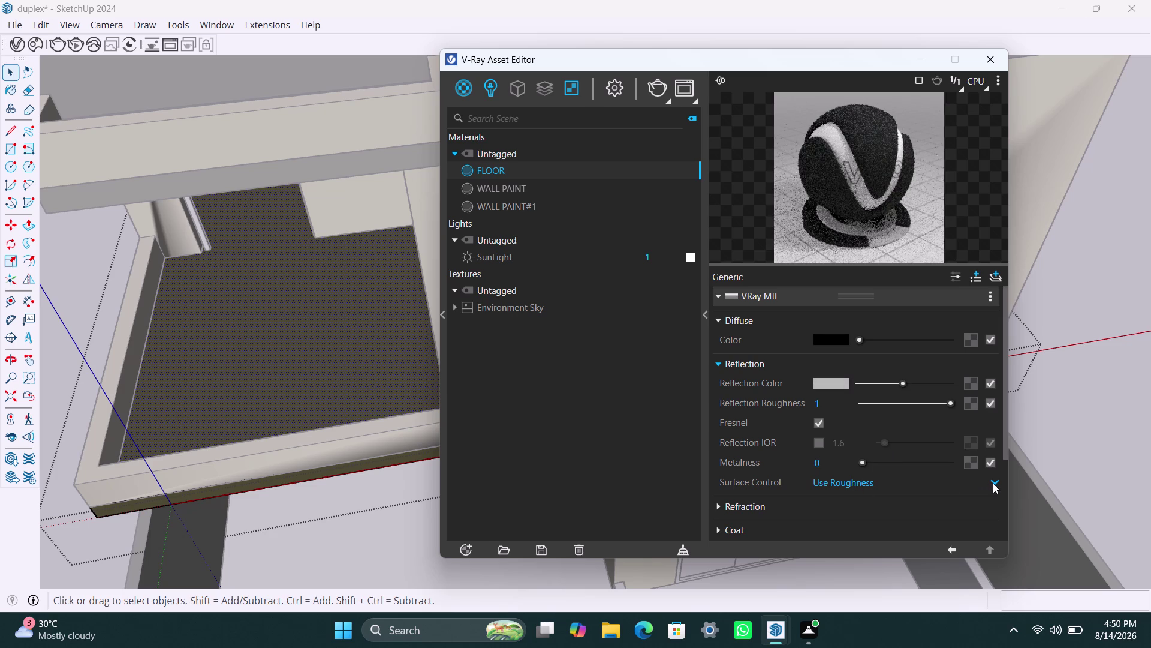
click(860, 507)
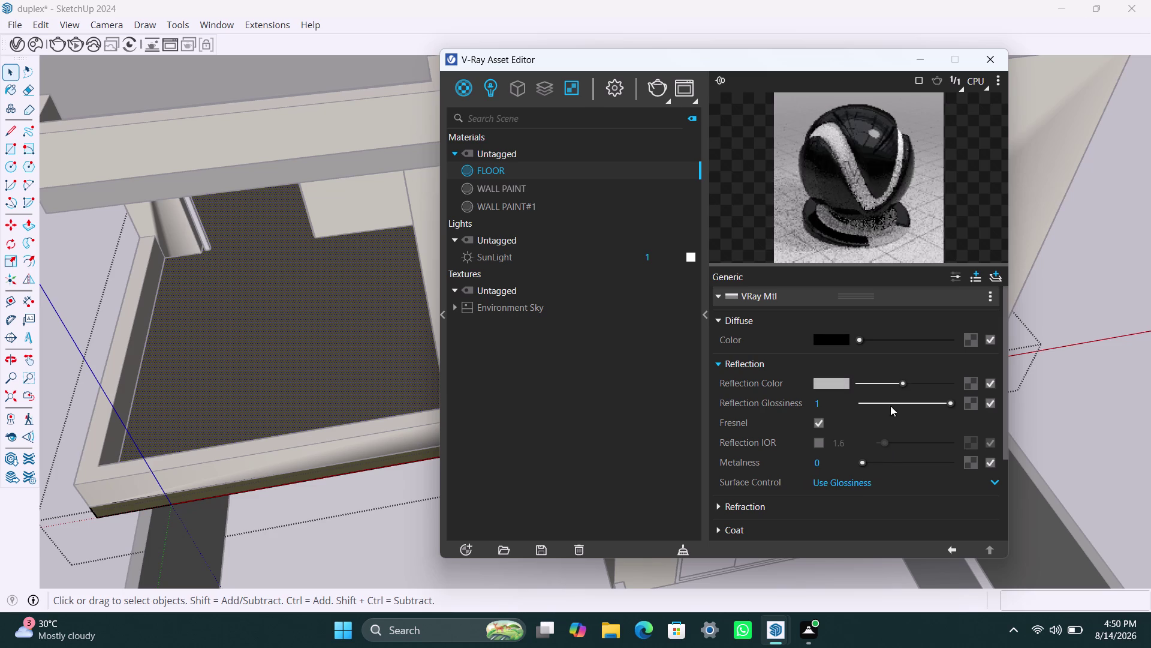
Set FLOOR's refraction colour to grey and refraction glossiness to 1.
scroll(down, 3)
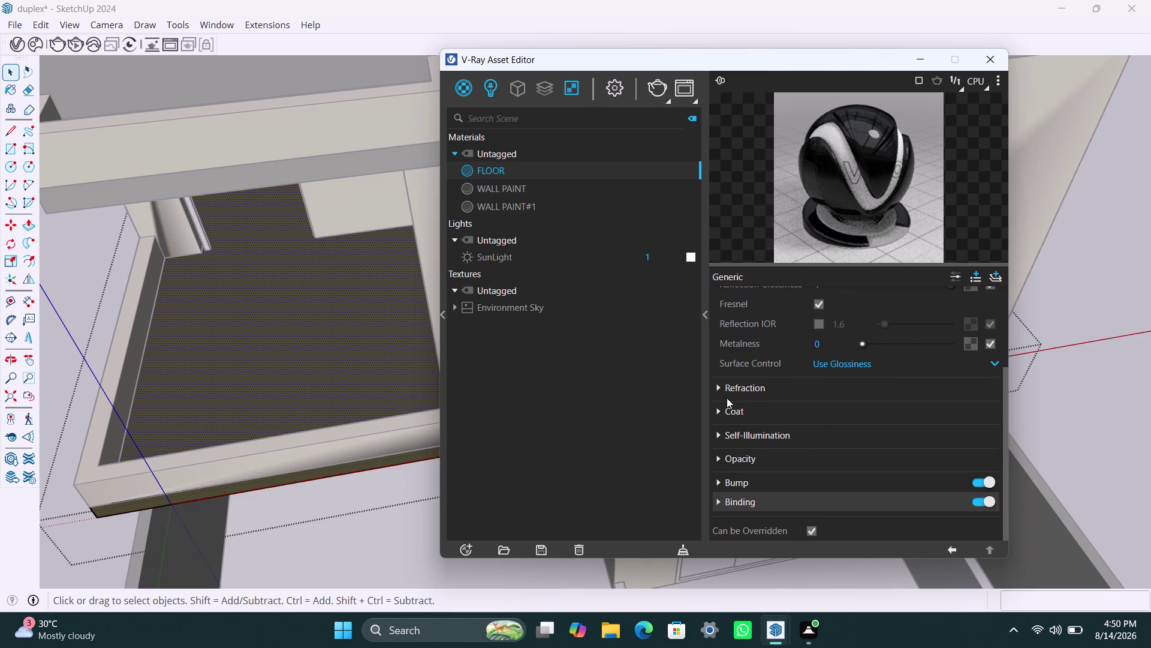
click(717, 385)
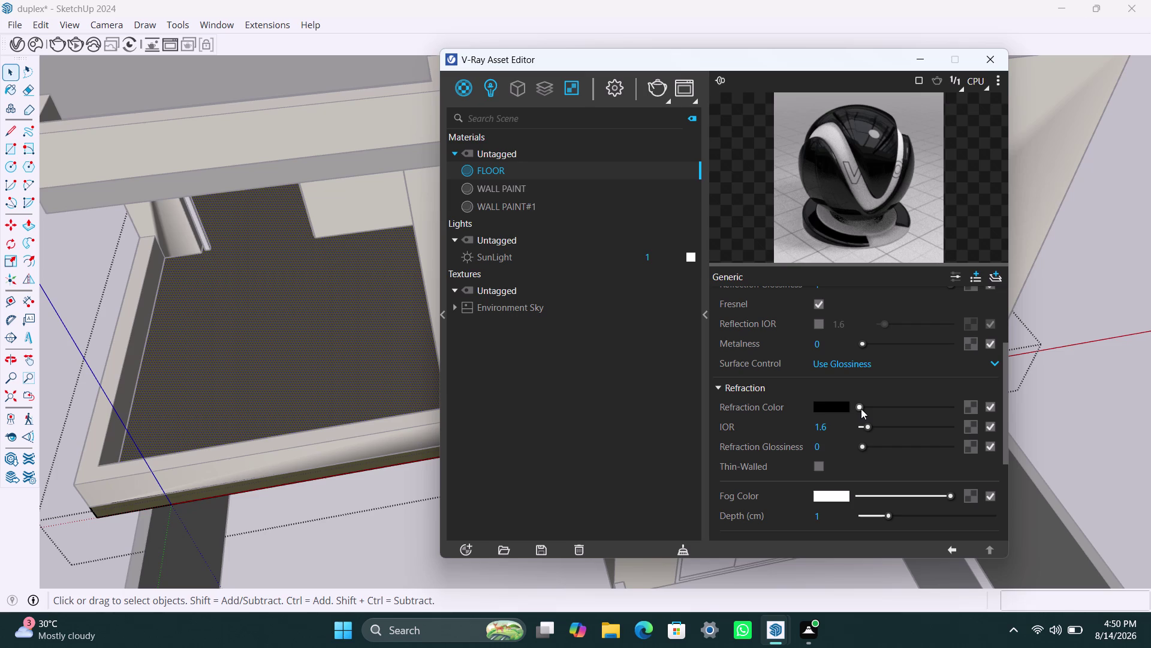
drag(861, 408, 892, 409)
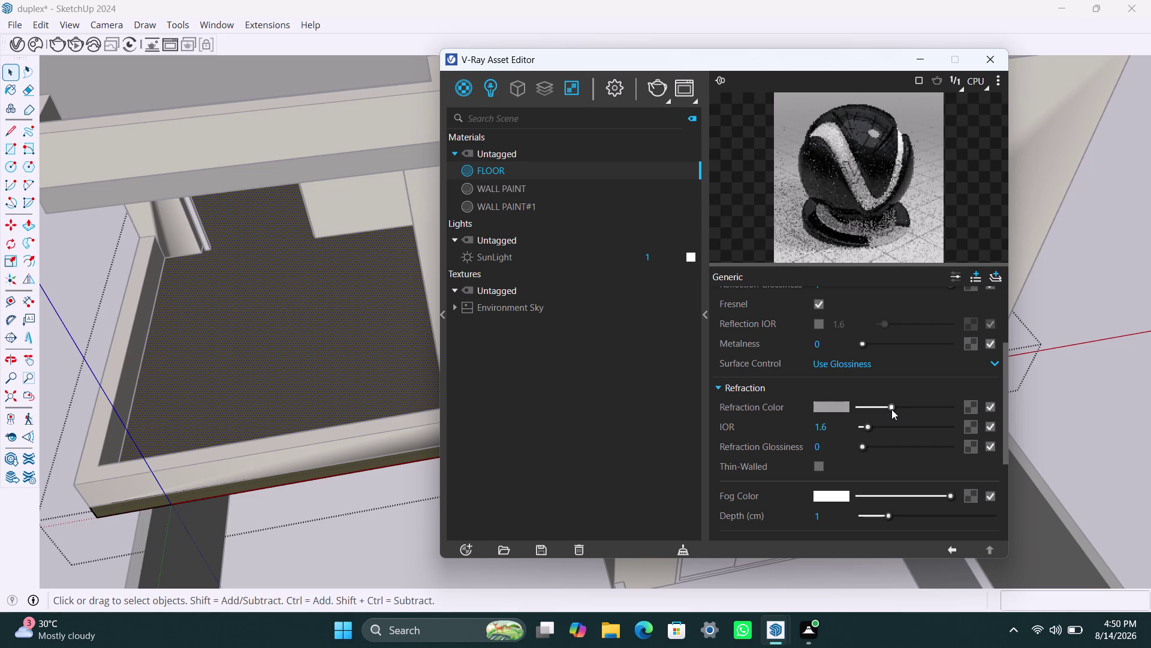
drag(891, 409, 889, 409)
drag(852, 447, 858, 448)
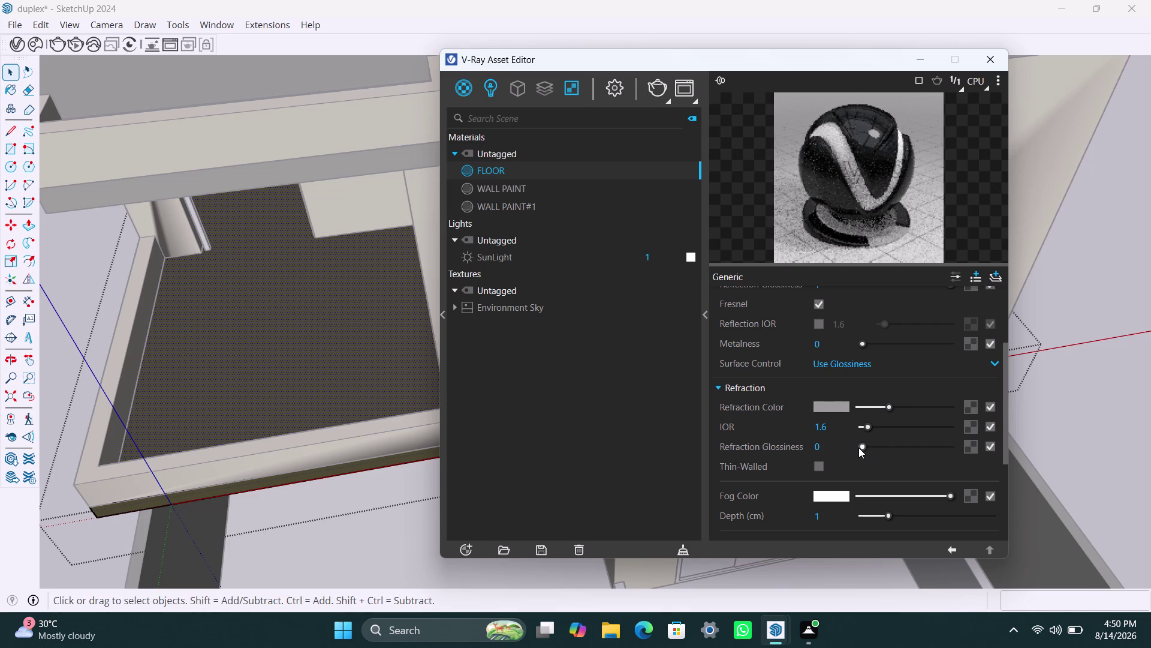
drag(859, 447, 962, 441)
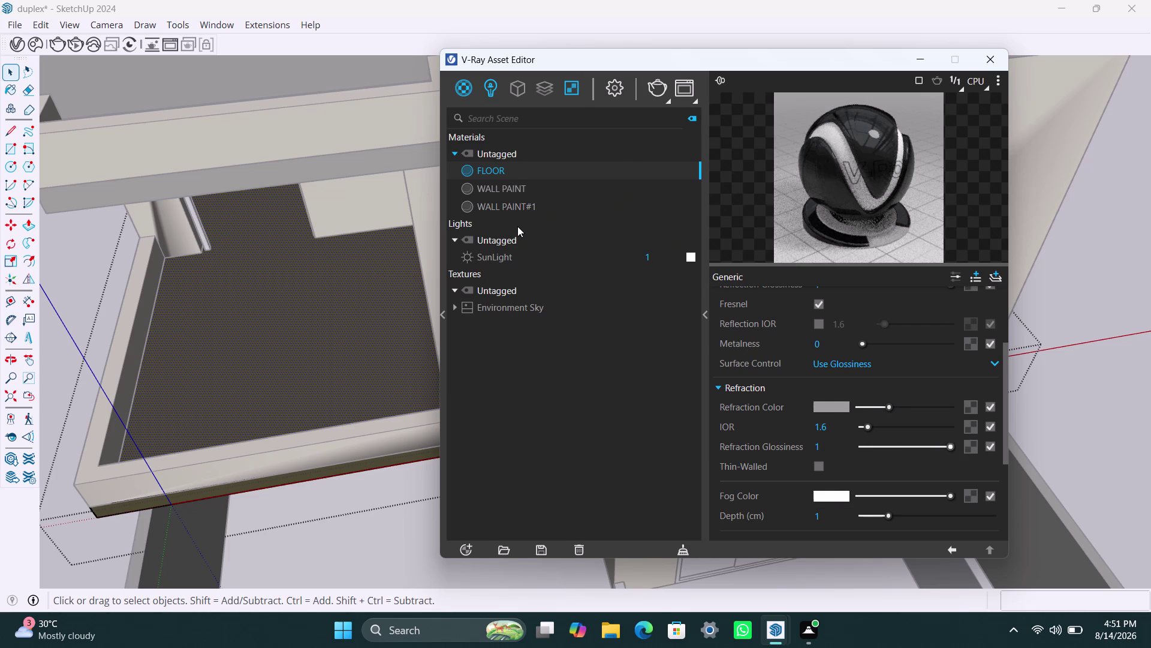
Apply the FLOOR material to the selected balcony floor surface.
right_click(505, 172)
click(538, 207)
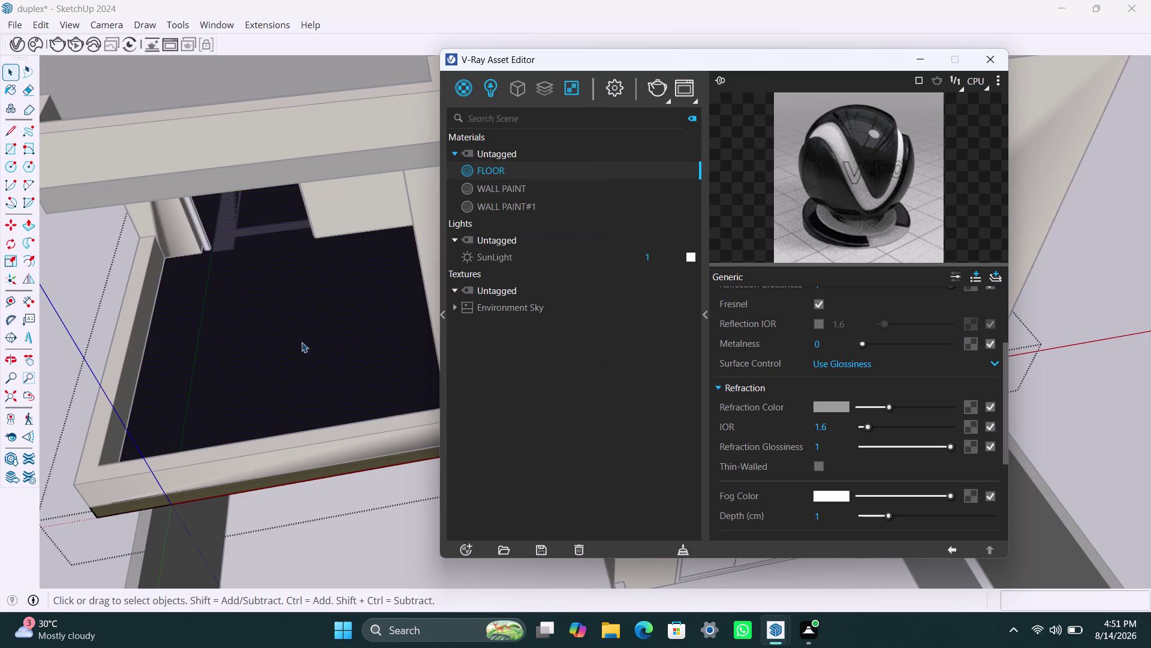
scroll(down, 3)
scroll(up, 3)
scroll(up, 3)
middle_drag(284, 319, 284, 297)
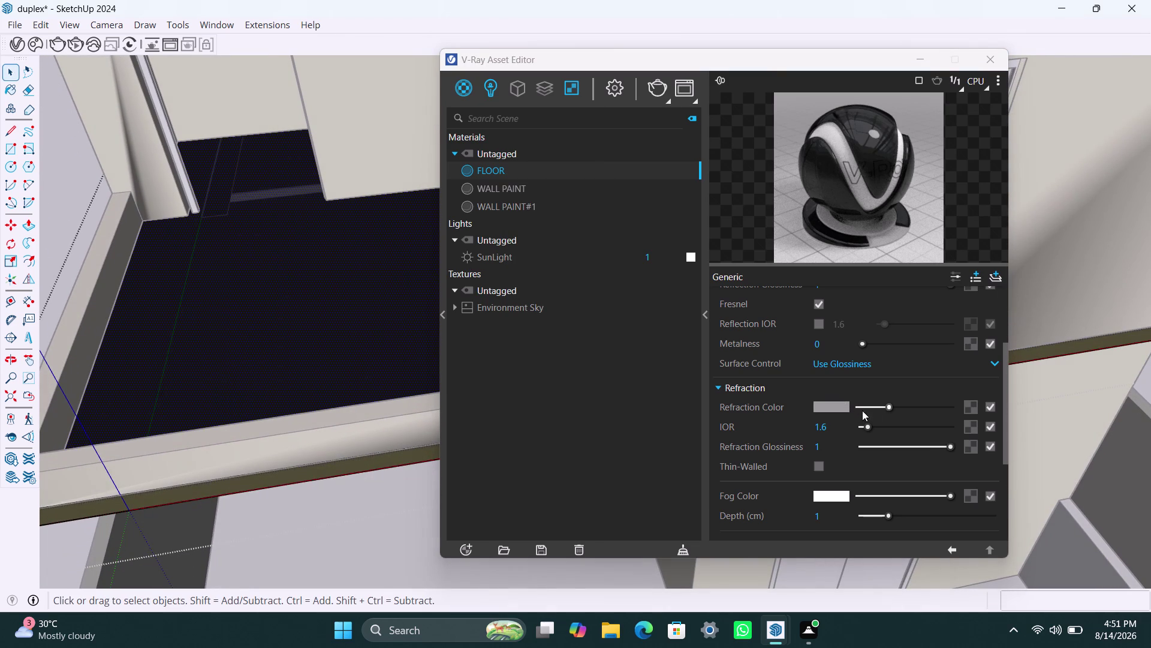
Lower FLOOR's refraction colour to a weaker grey.
drag(885, 408, 850, 413)
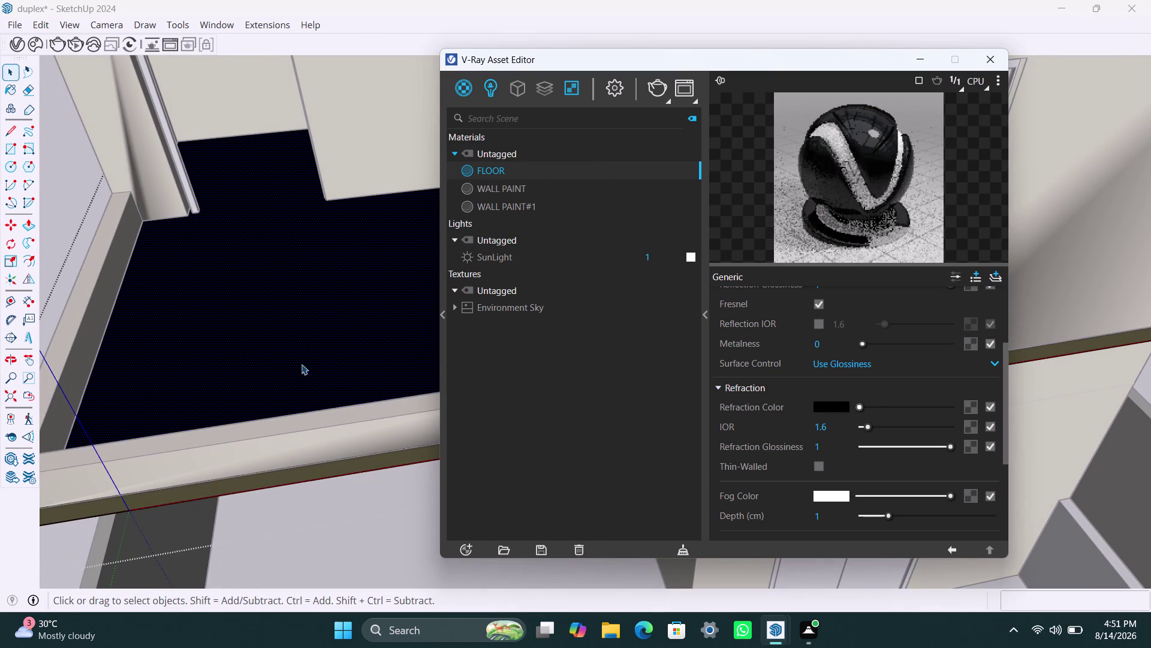
drag(859, 403, 865, 410)
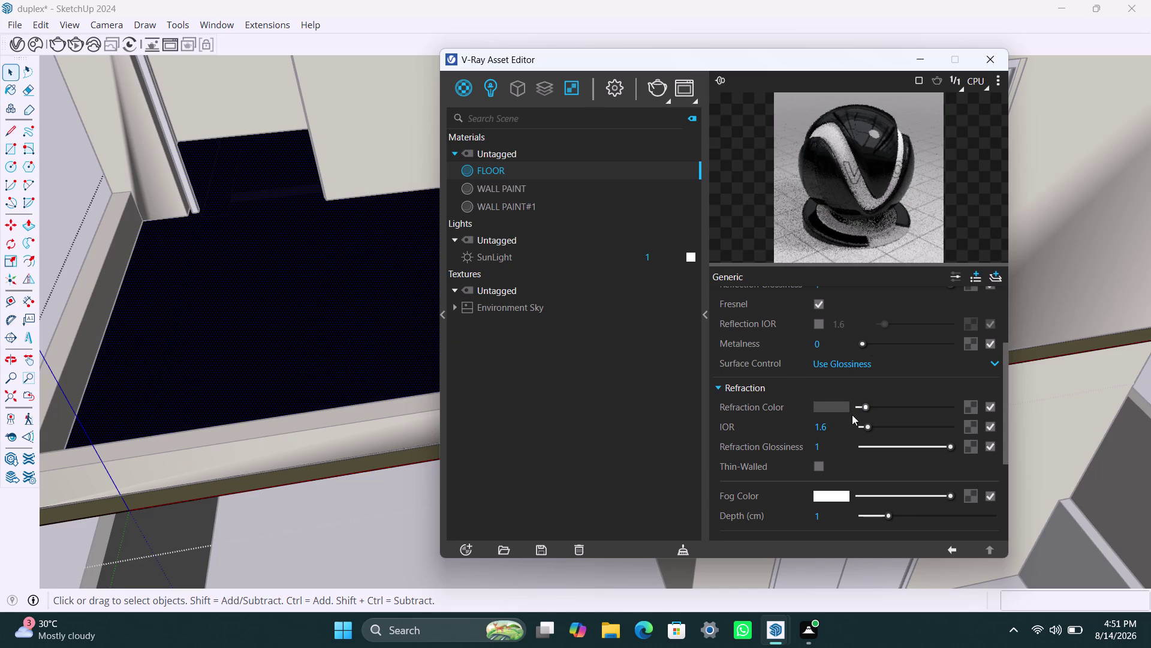
scroll(up, 3)
scroll(down, 3)
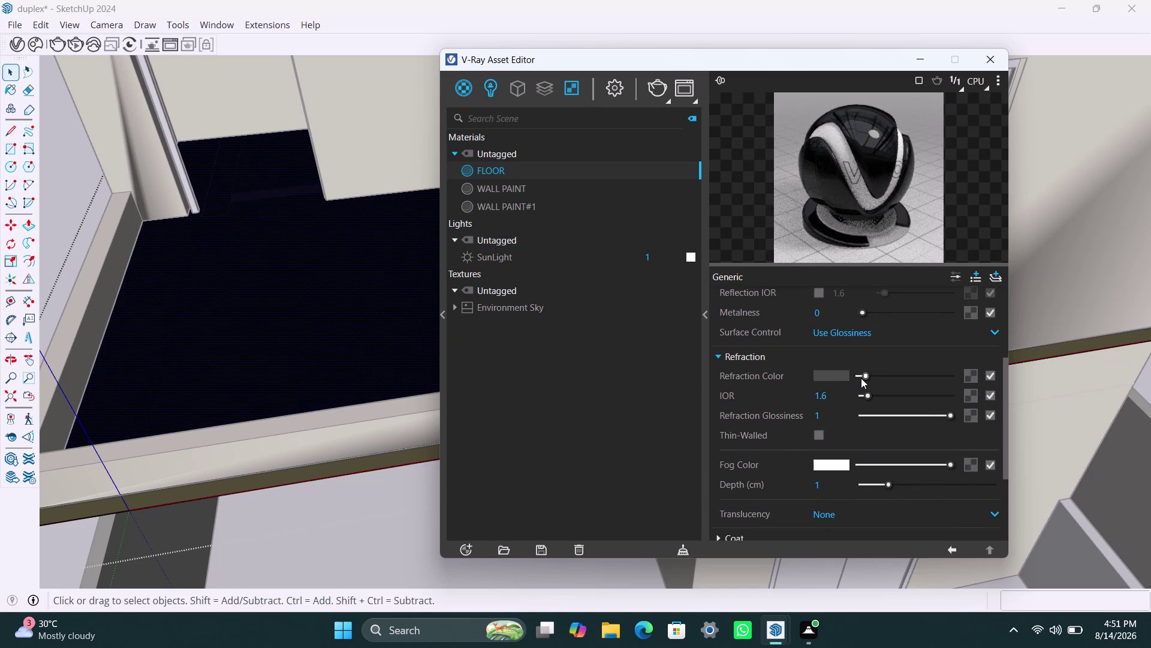
click(863, 378)
scroll(up, 3)
scroll(up, 3)
Change FLOOR's diffuse colour from black to a very dark grey.
click(837, 336)
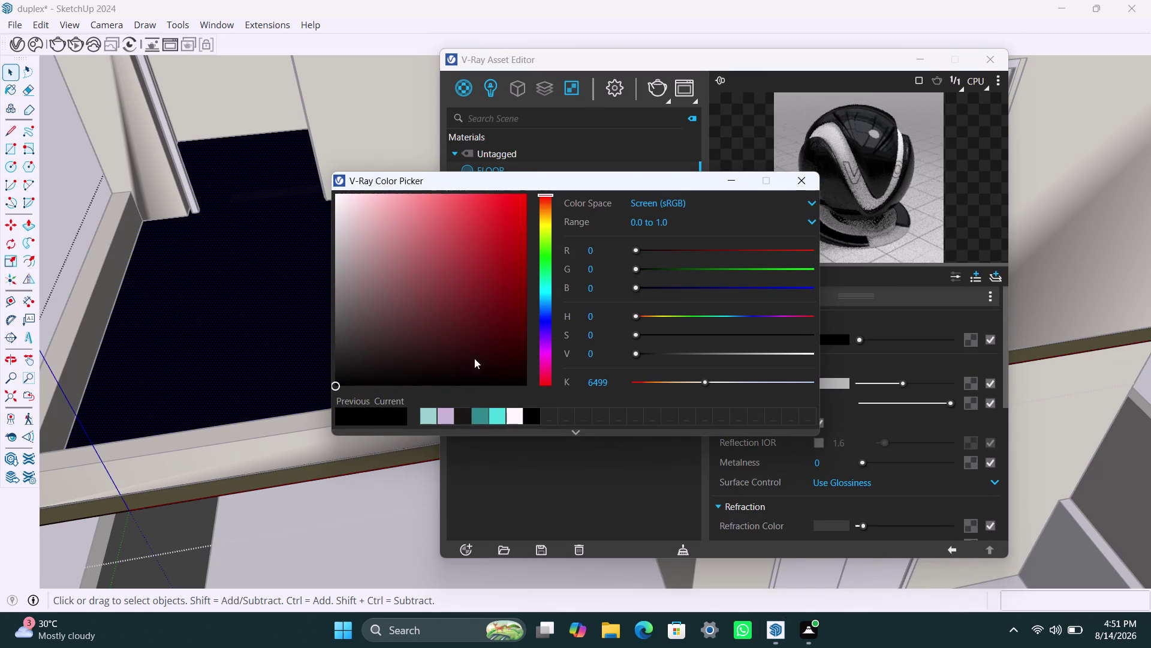
click(368, 359)
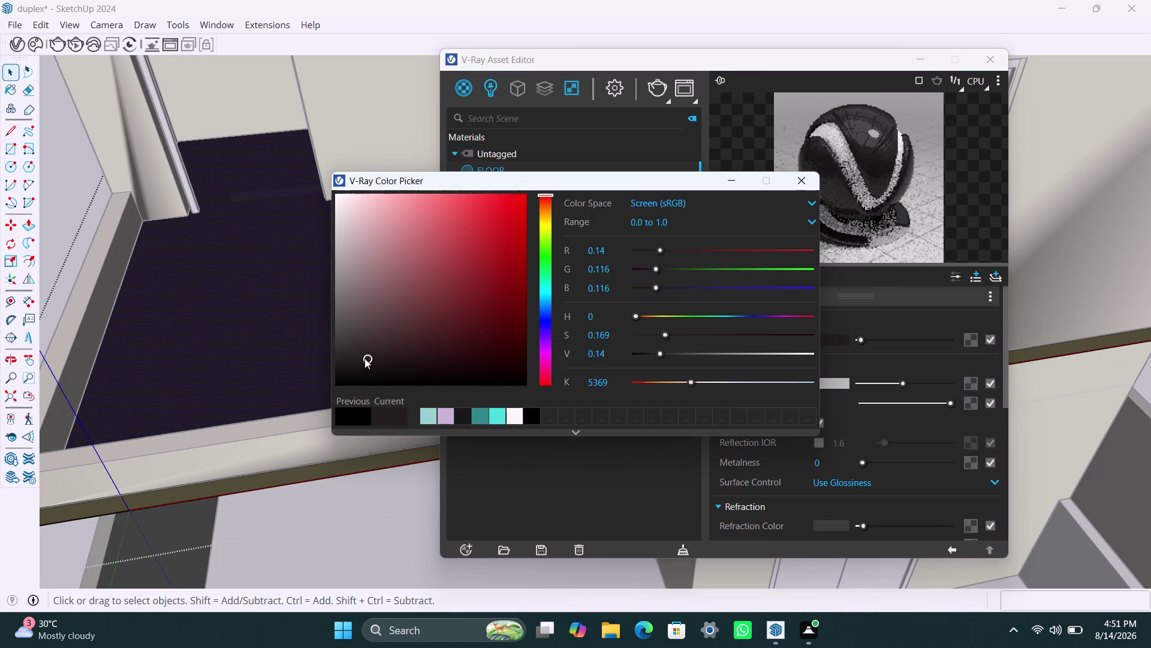
click(354, 351)
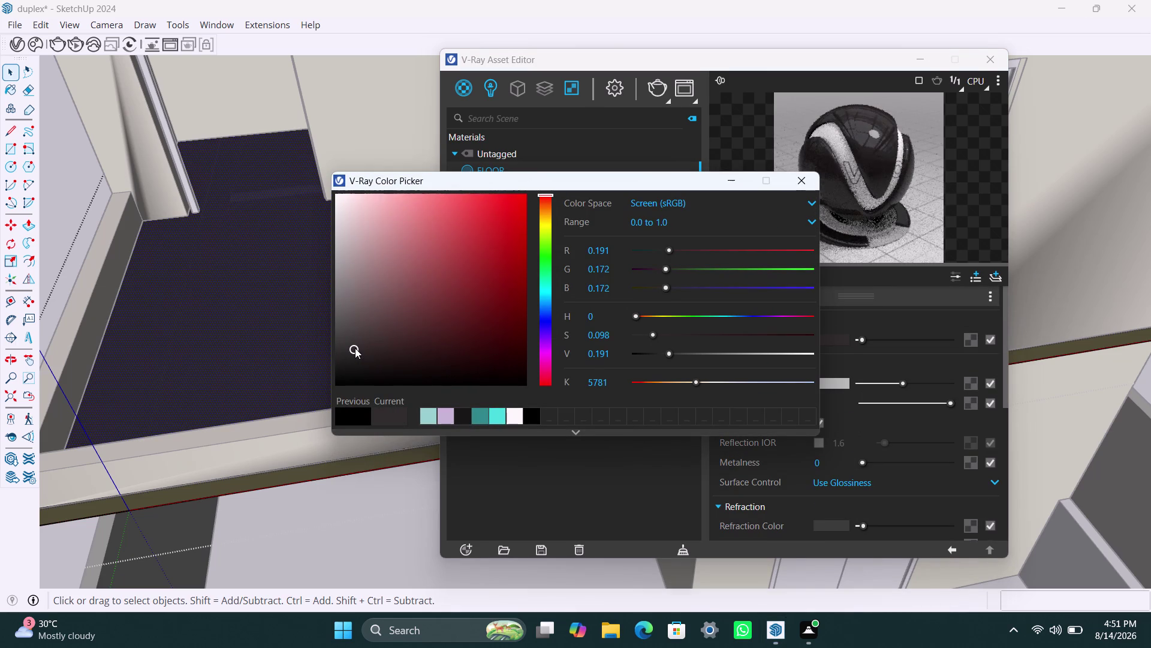
click(361, 325)
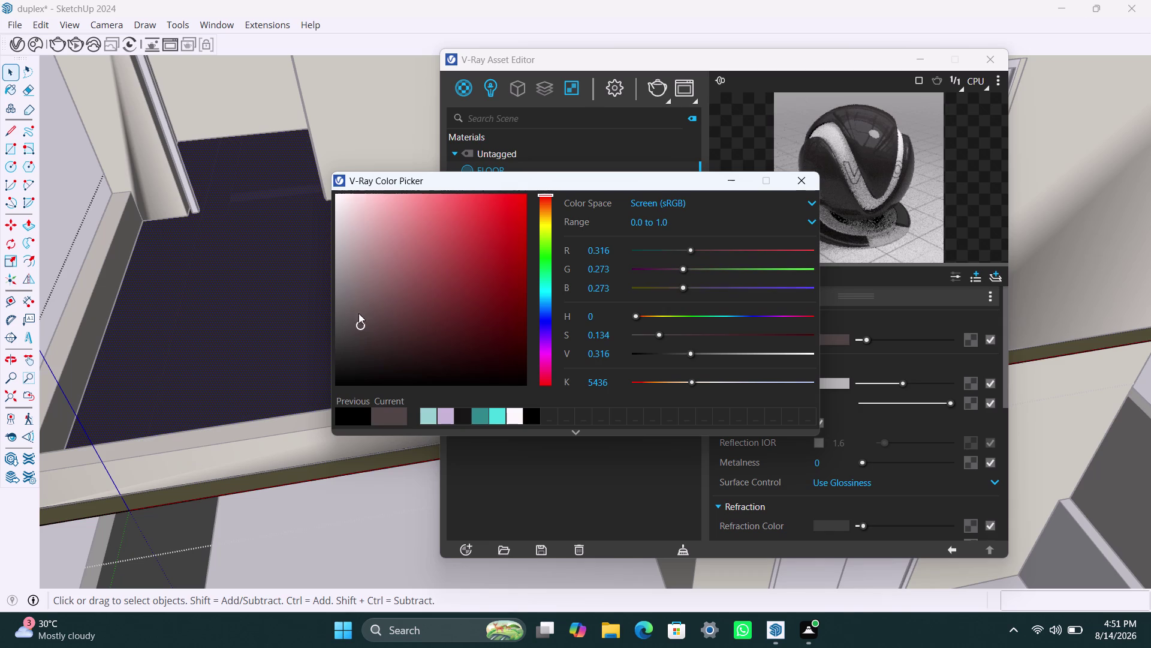
click(352, 300)
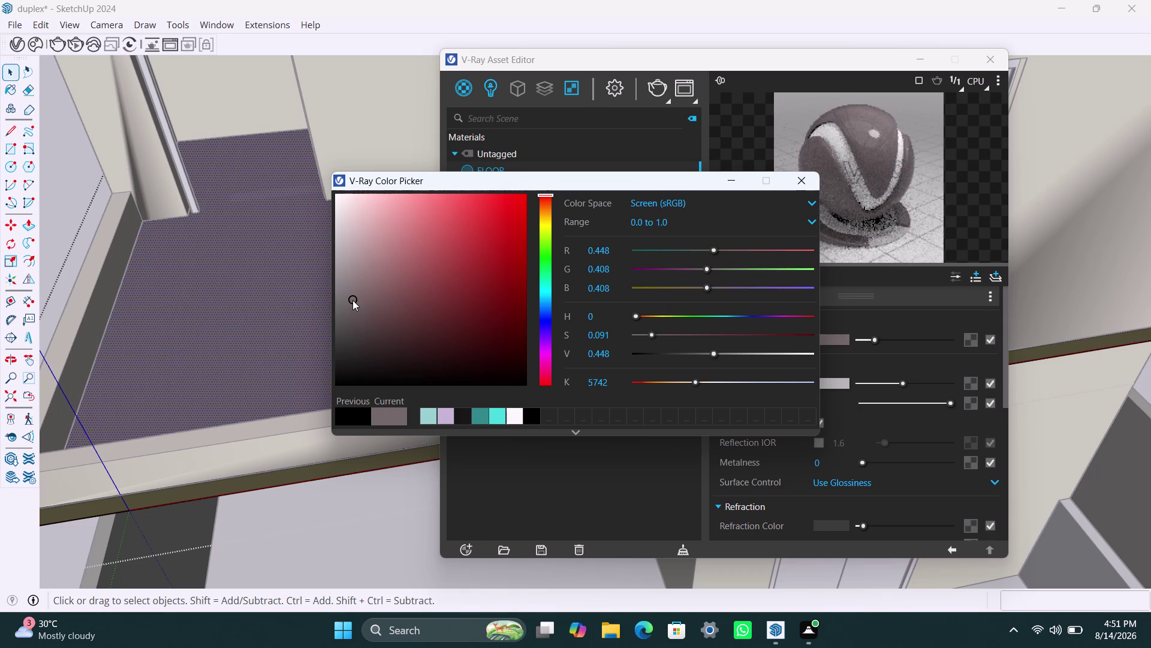
click(341, 195)
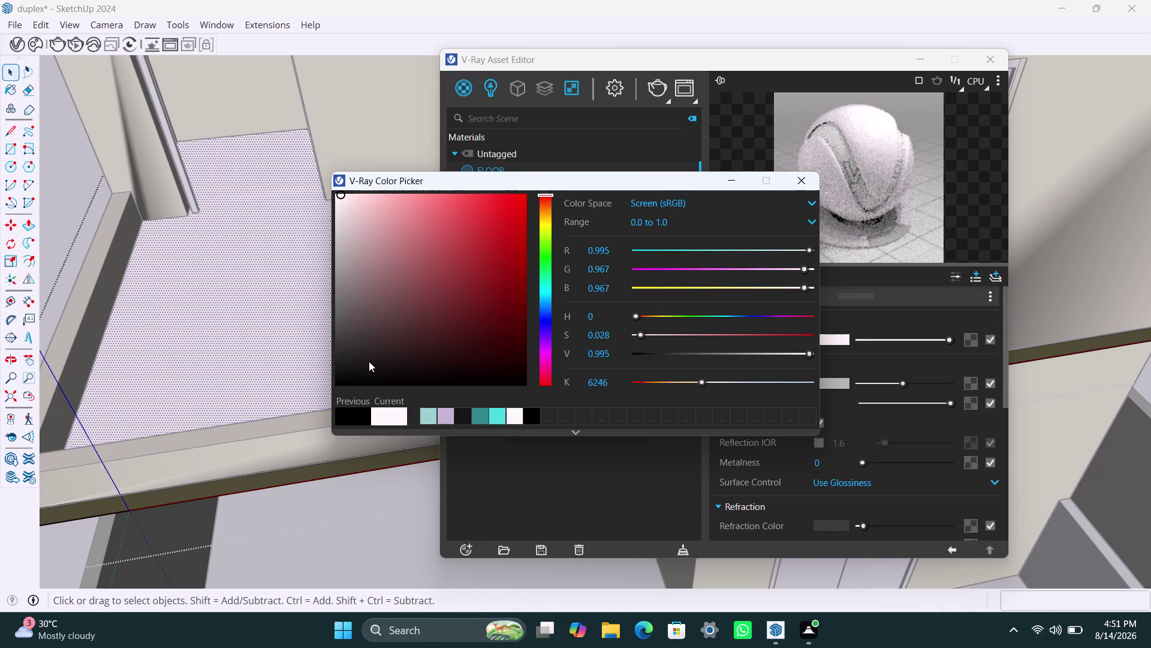
click(361, 329)
click(353, 356)
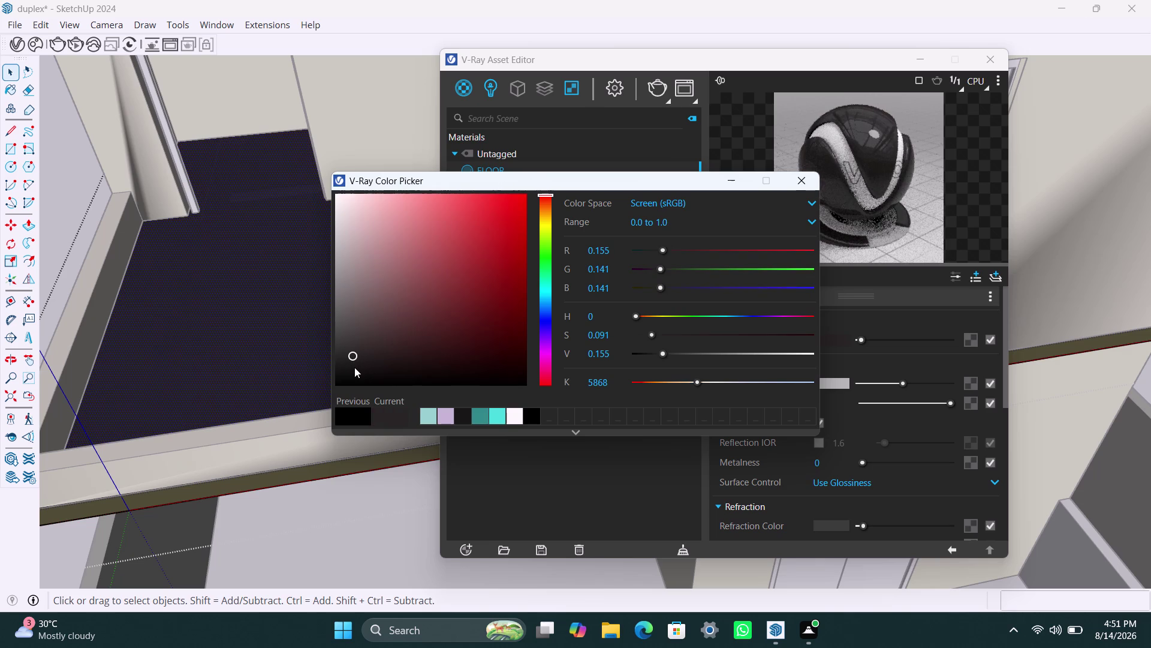
click(354, 367)
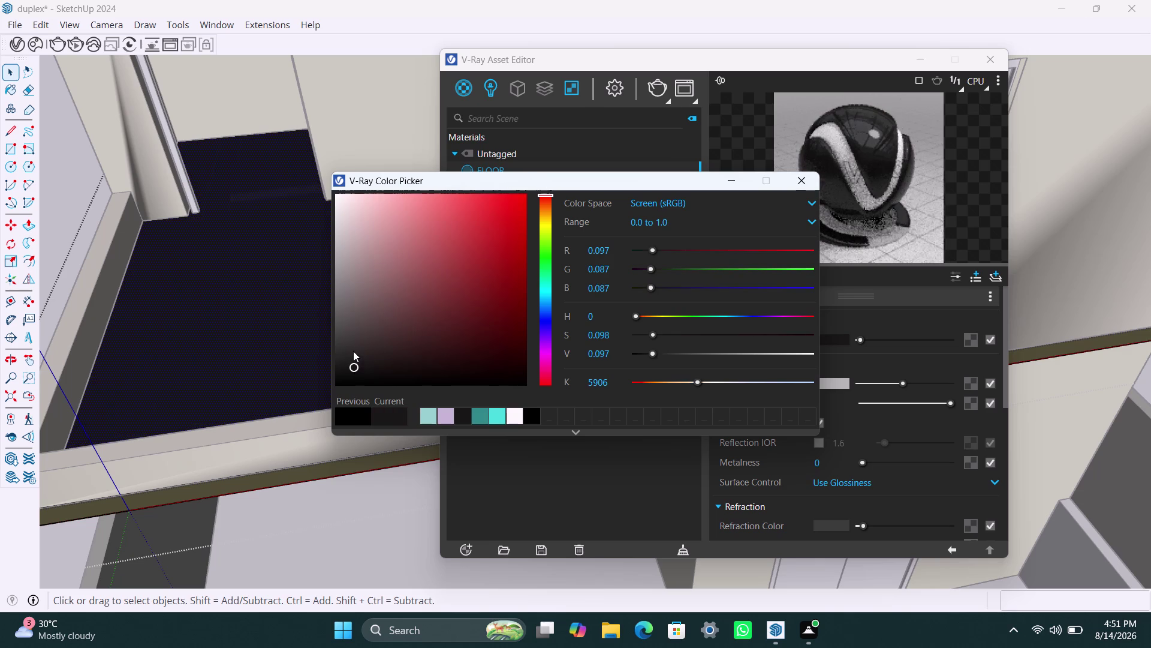
click(353, 351)
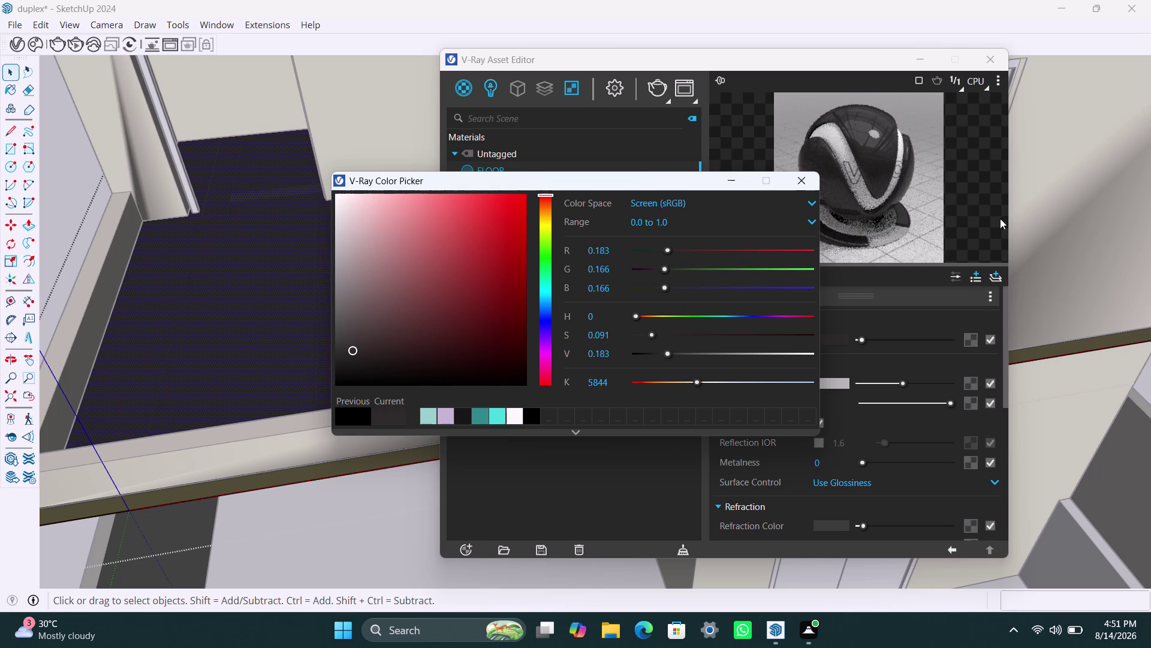
click(722, 178)
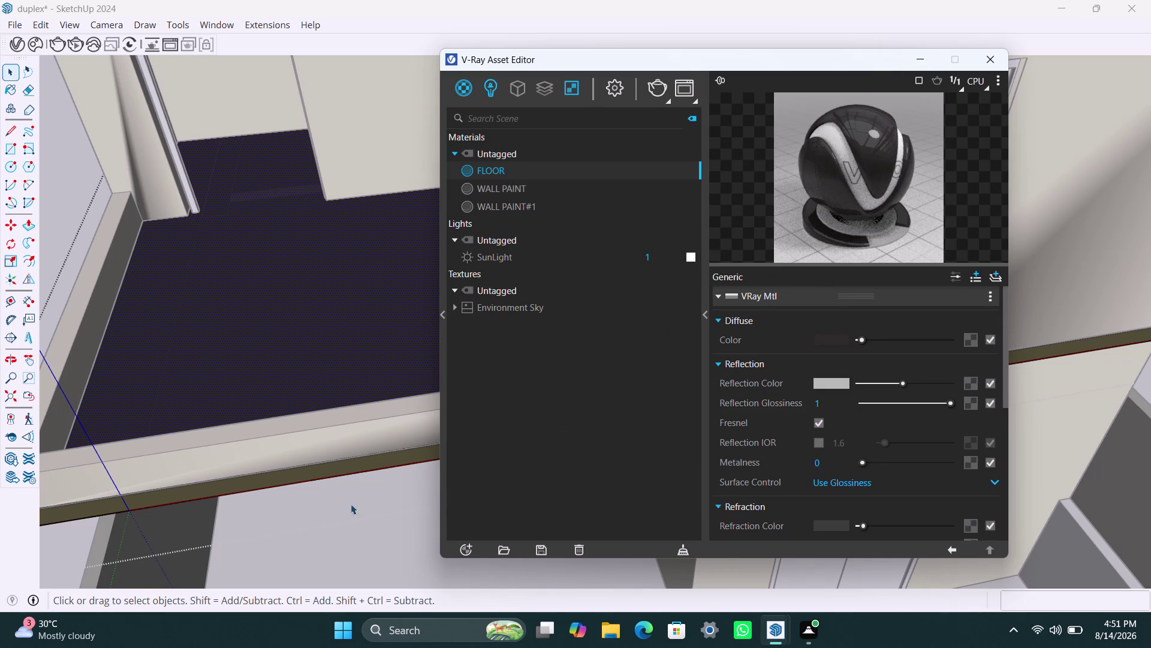
Orbit and zoom the view around the duplex to the ground-floor courtyard.
scroll(down, 3)
middle_drag(308, 512, 246, 439)
scroll(down, 3)
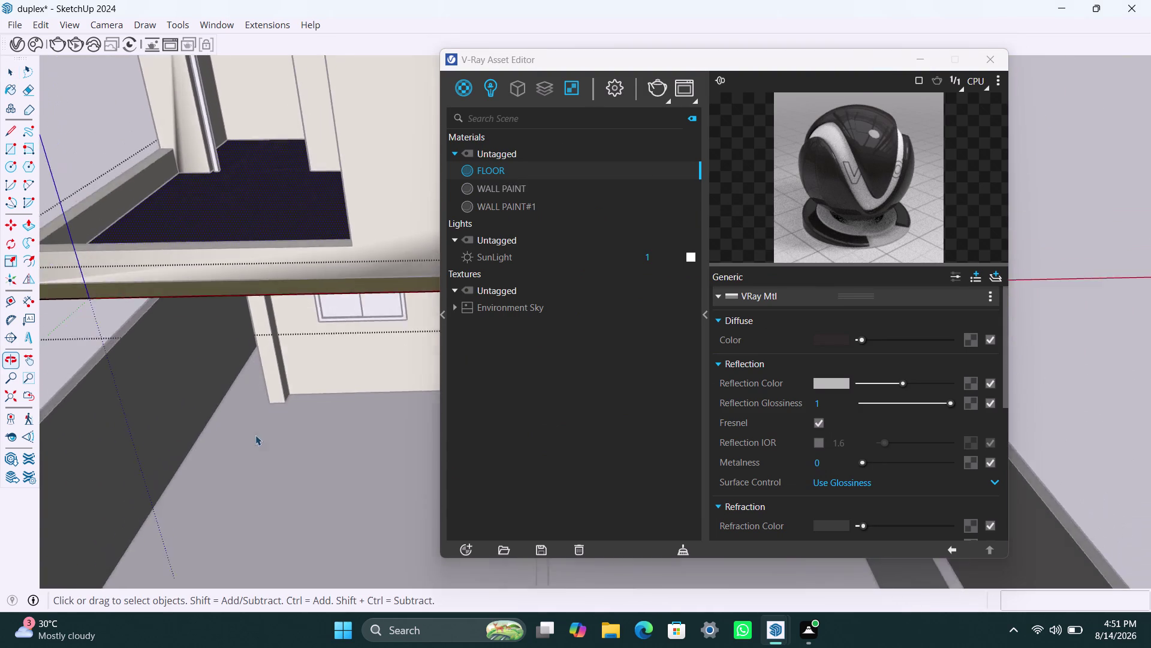
scroll(down, 3)
scroll(down, 3)
middle_drag(328, 454, 355, 415)
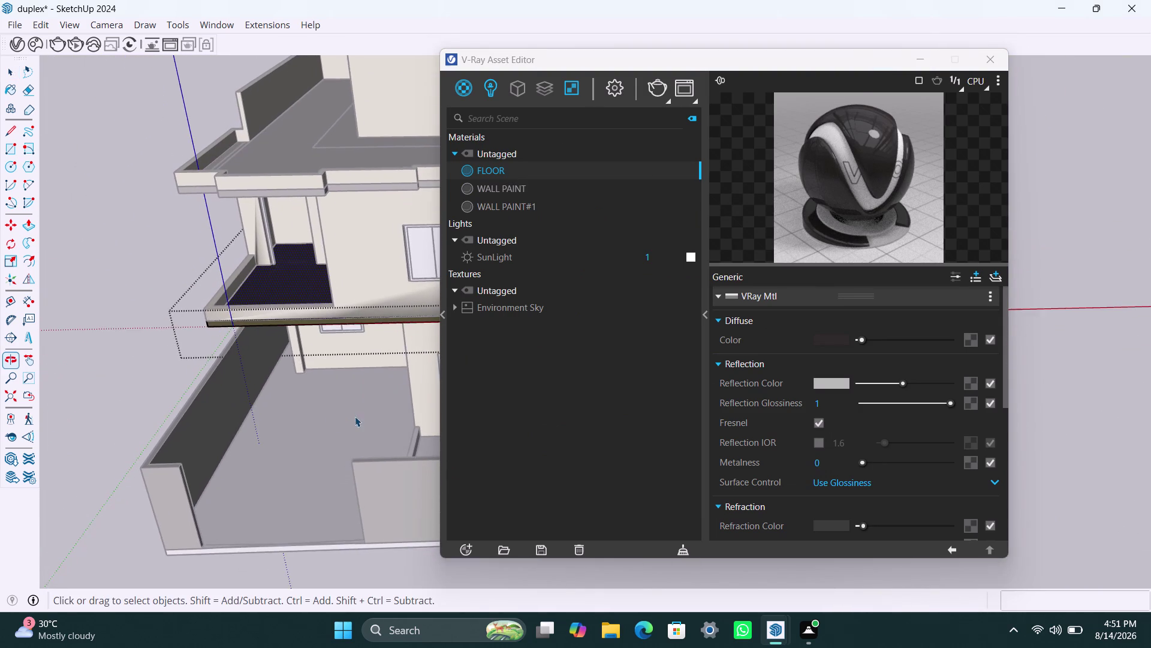
scroll(up, 3)
middle_drag(302, 423, 158, 470)
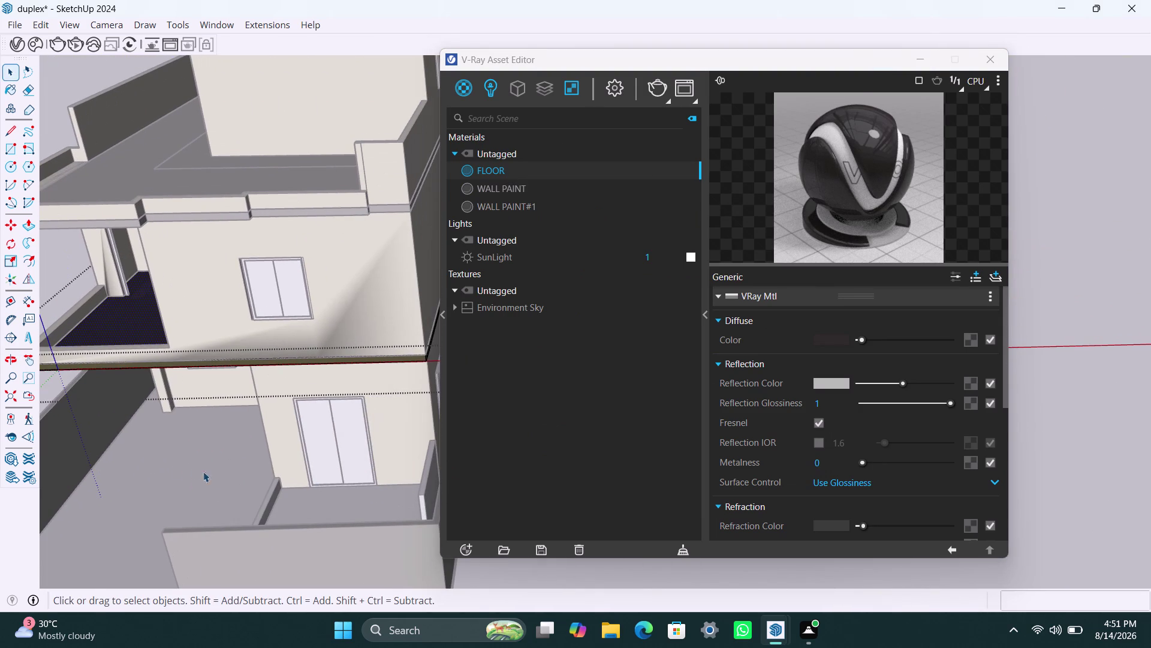
middle_drag(174, 466, 358, 456)
scroll(down, 3)
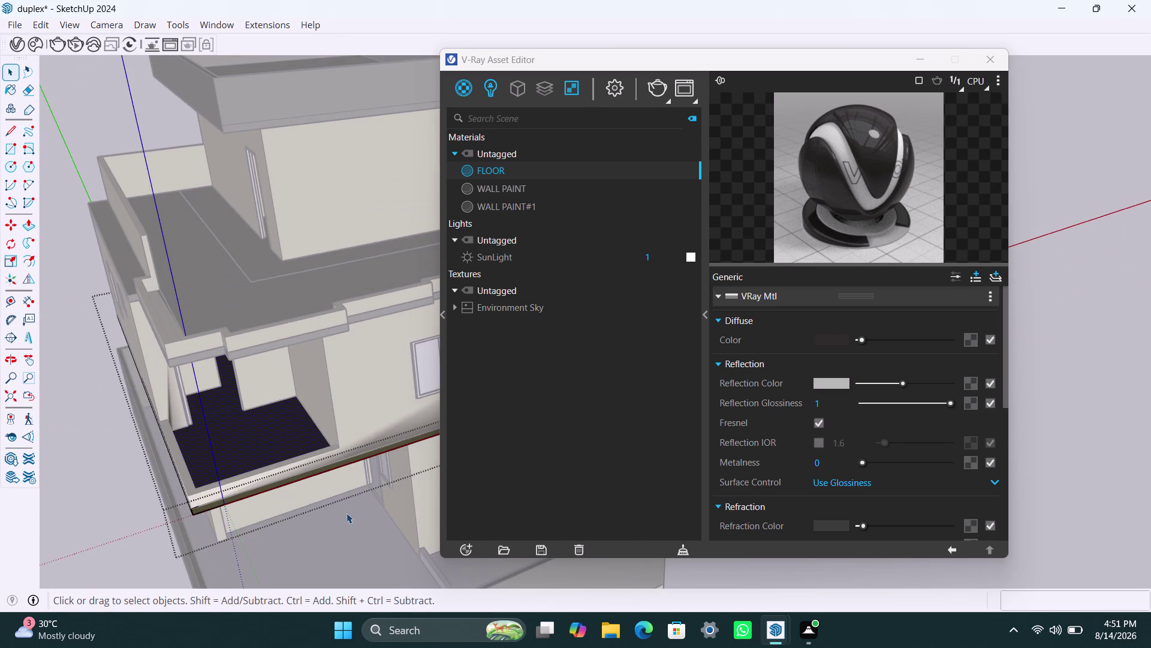
middle_drag(347, 513, 217, 340)
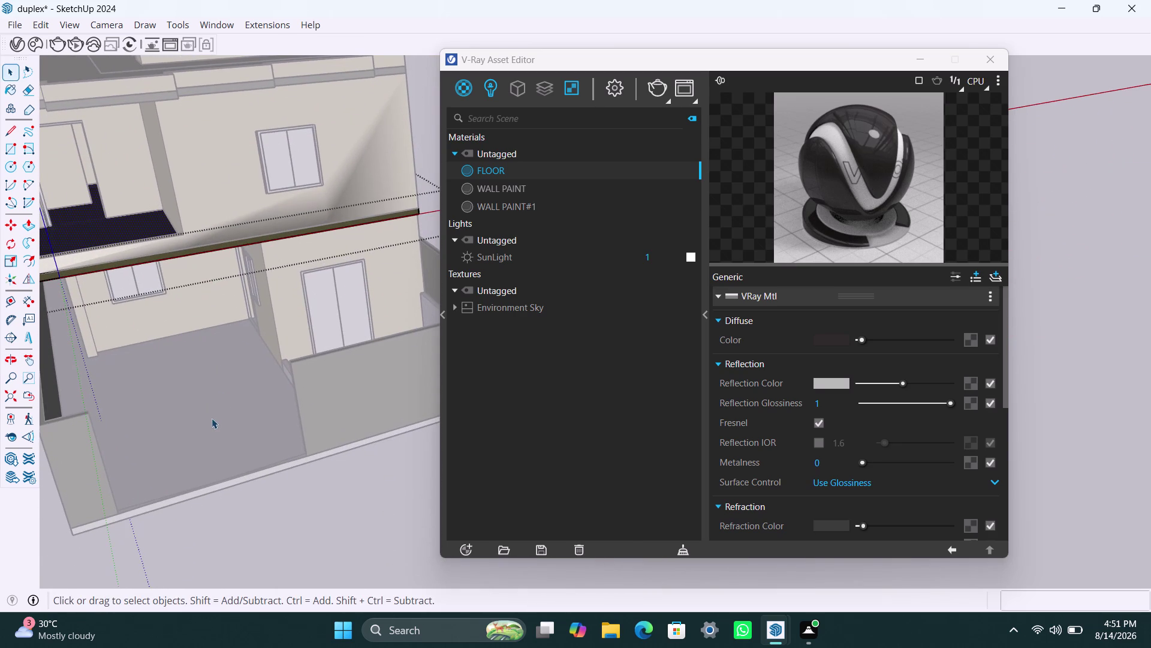
Select the ground-floor courtyard face and apply the FLOOR material to it.
key(space)
click(211, 417)
click(196, 416)
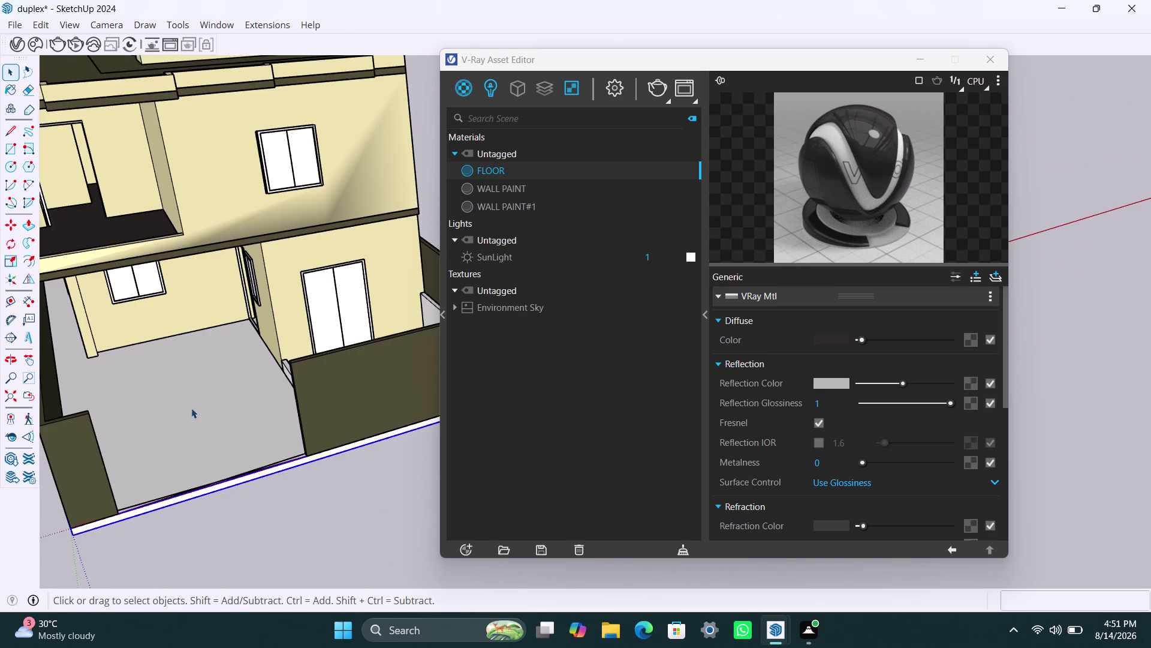
double_click(191, 407)
click(191, 407)
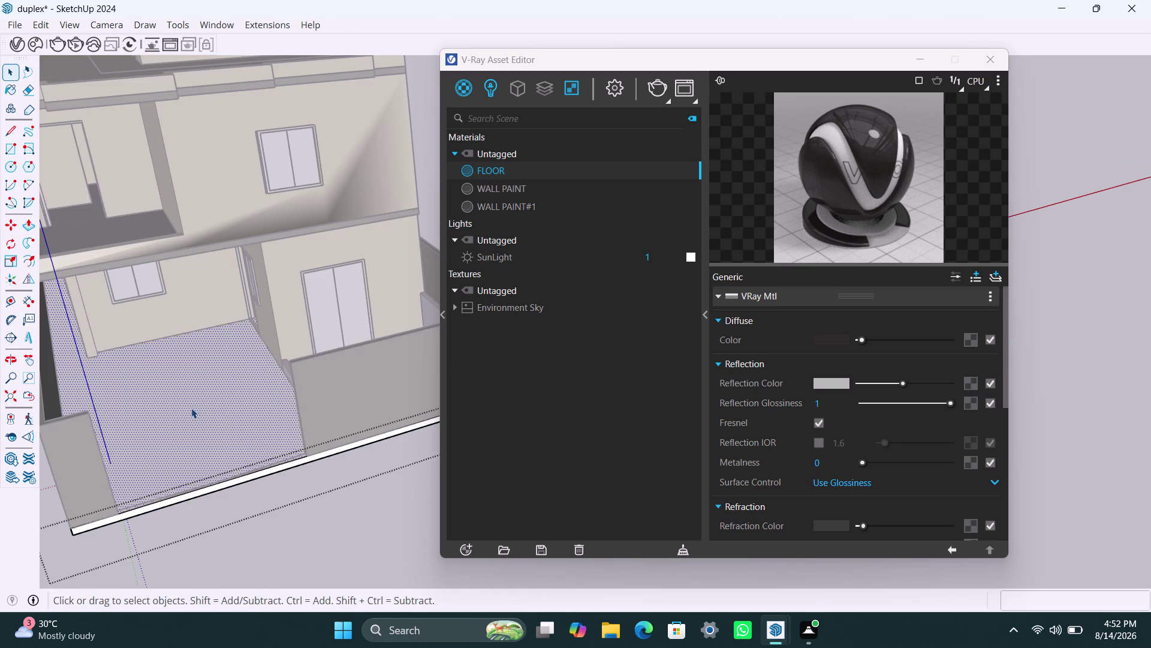
right_click(491, 174)
click(514, 205)
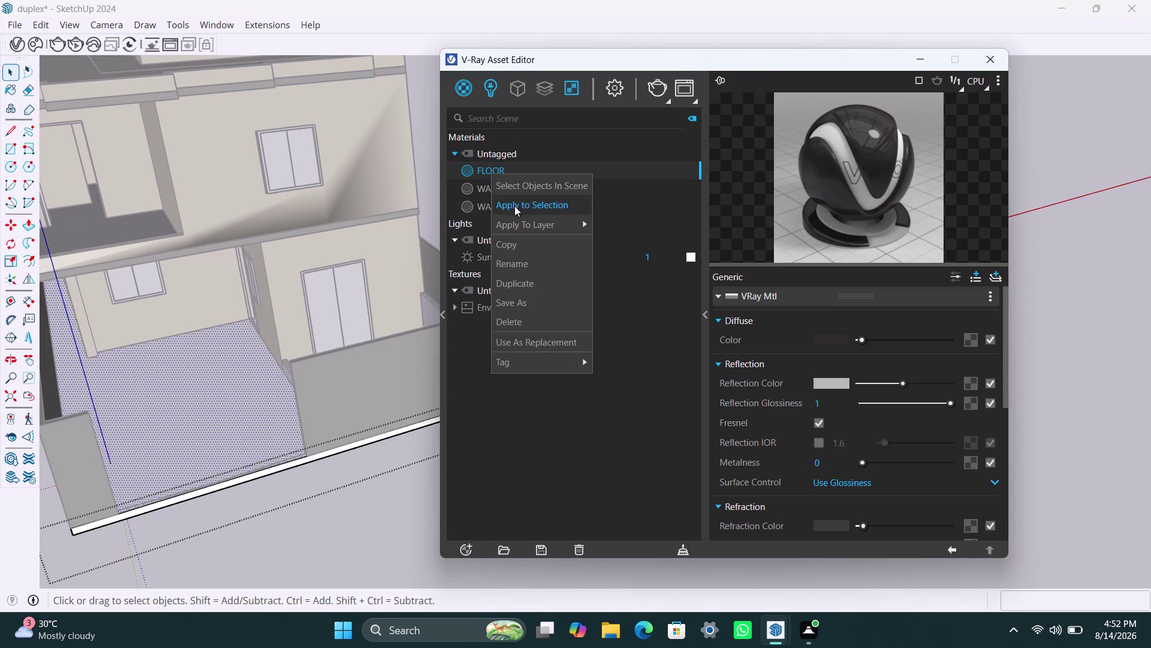
scroll(down, 3)
scroll(down, 3)
click(408, 208)
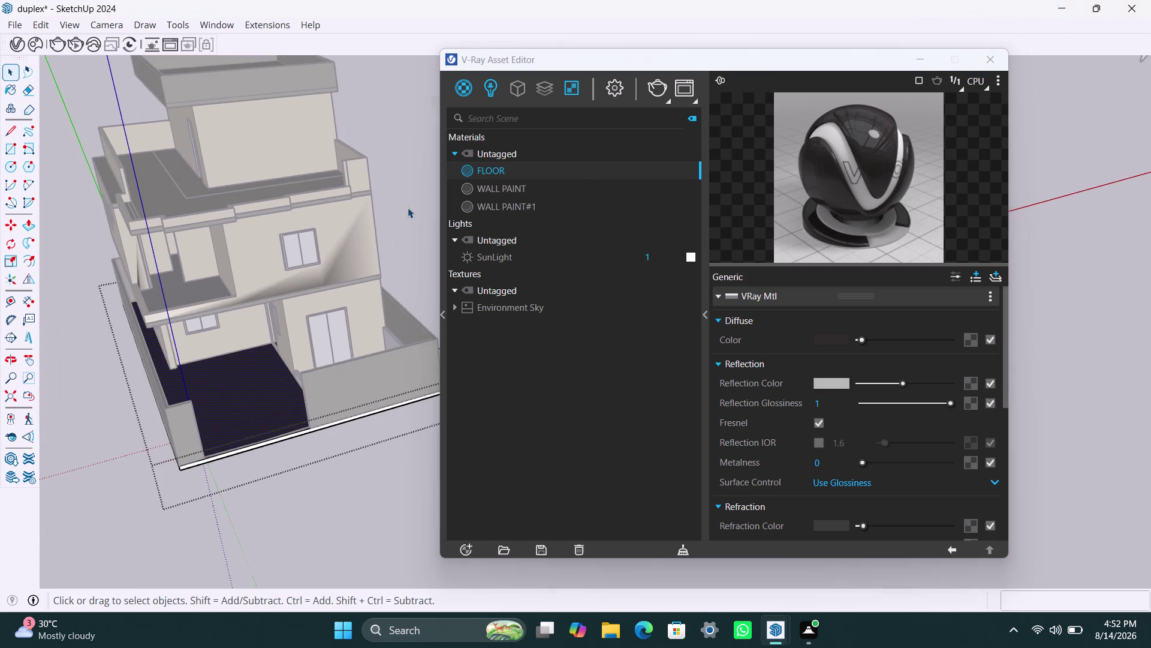
Orbit out to inspect the newly dark ground floor.
middle_drag(351, 383, 198, 438)
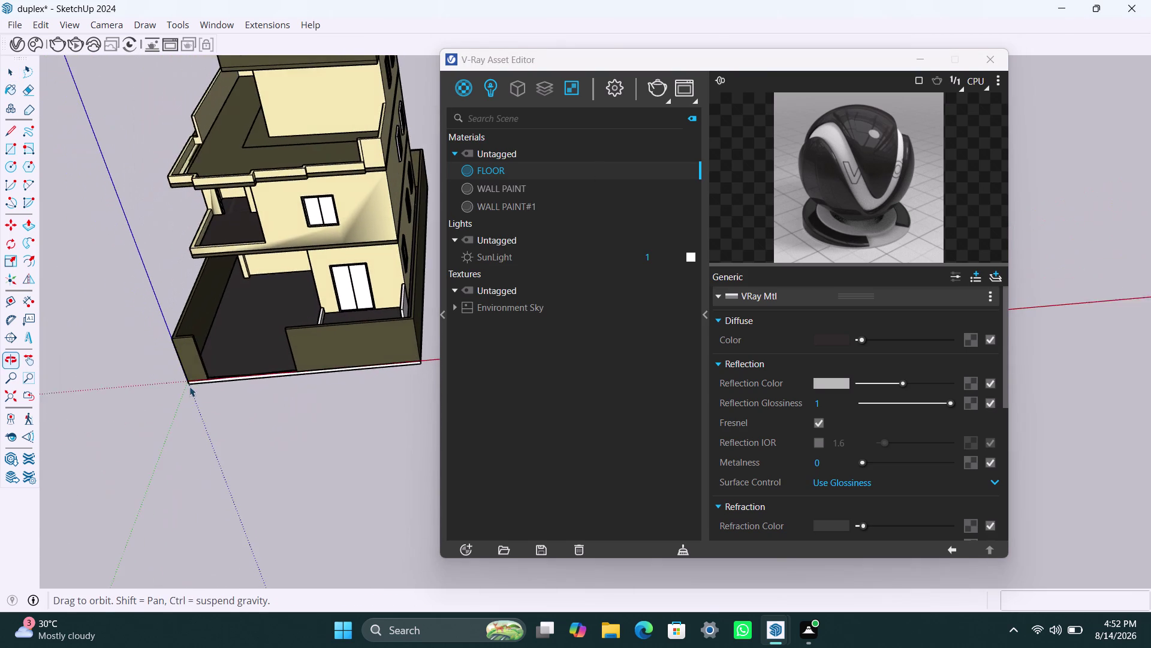
scroll(up, 3)
middle_drag(373, 324, 377, 420)
scroll(up, 3)
scroll(up, 3)
scroll(down, 3)
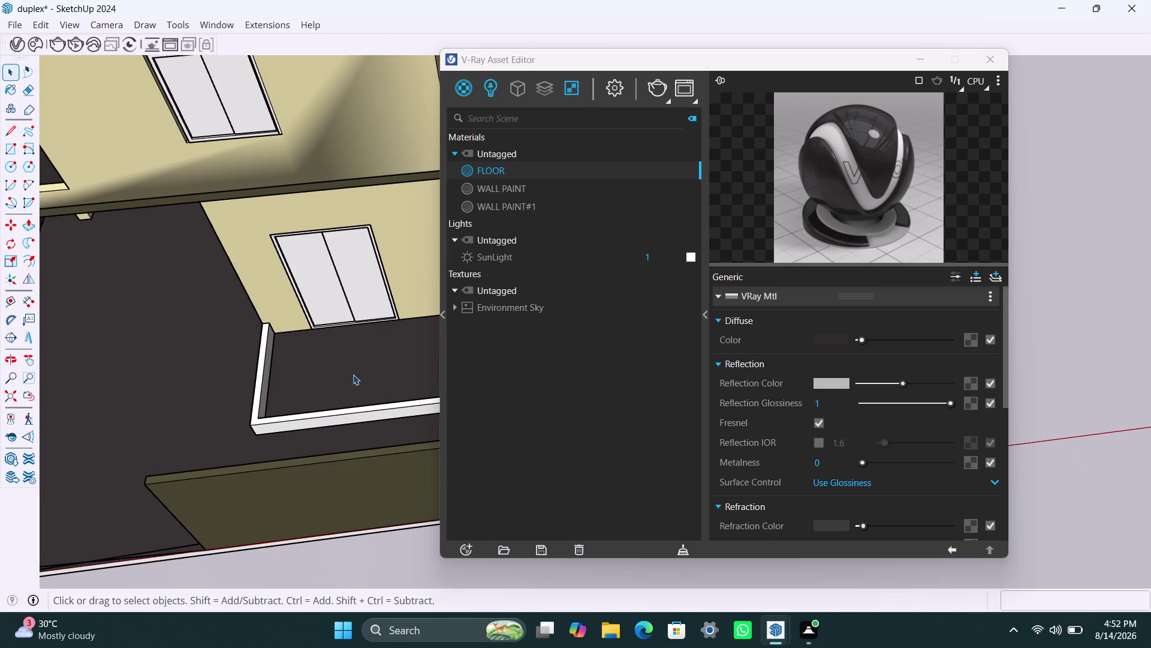
scroll(up, 3)
scroll(up, 3)
key(r)
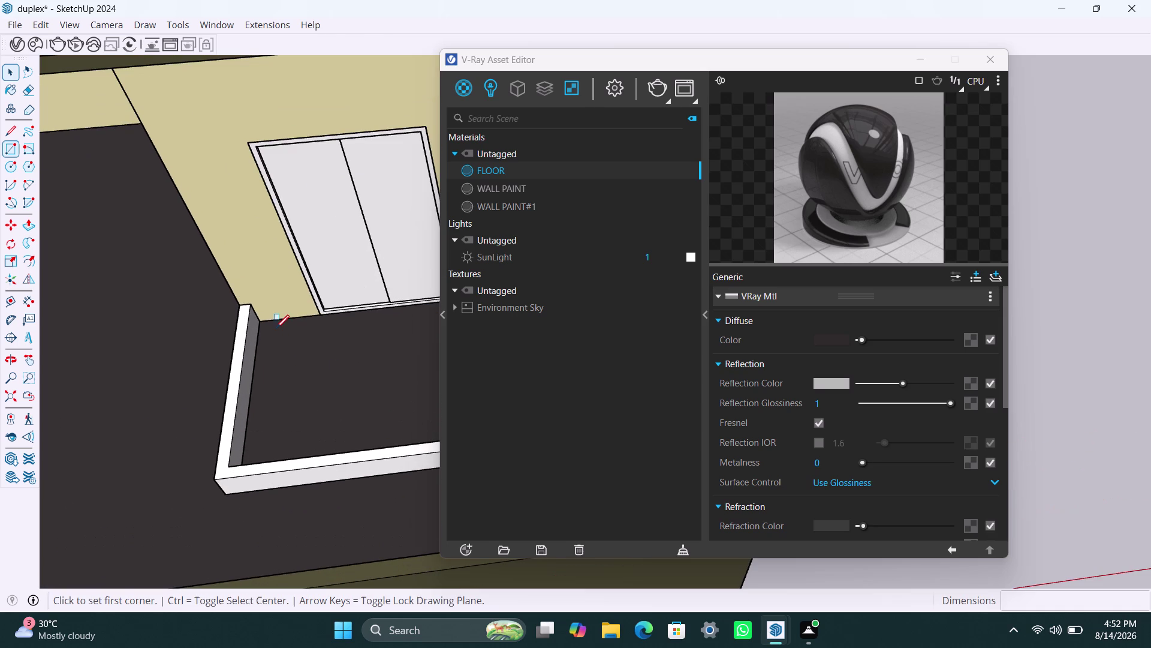
click(260, 320)
scroll(down, 3)
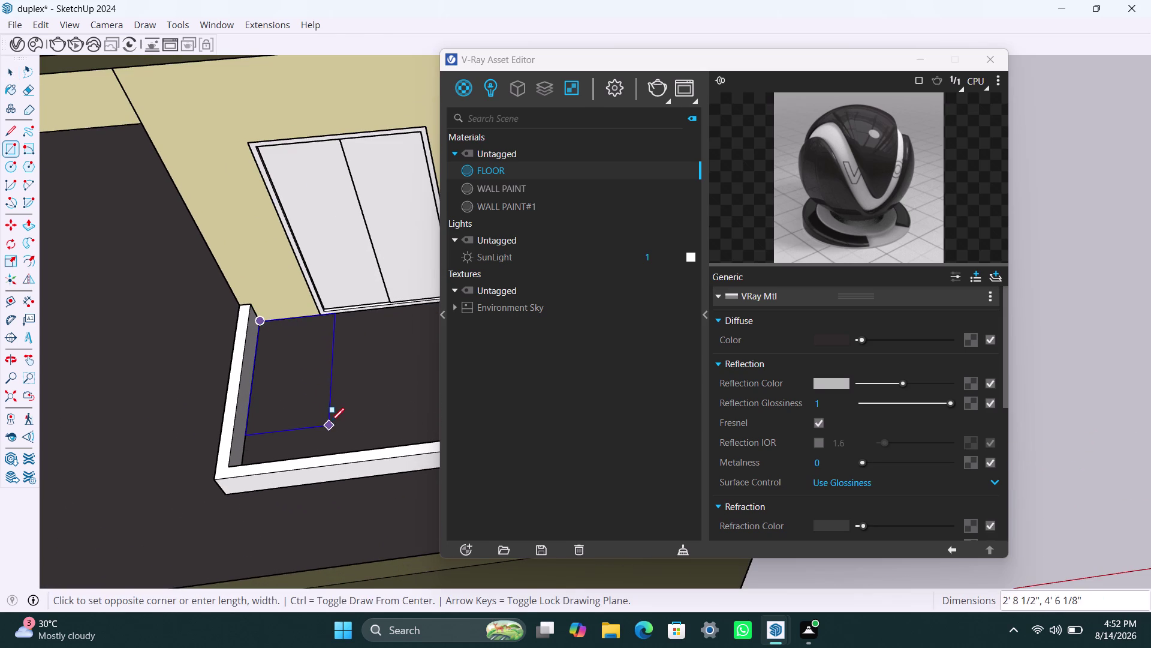
scroll(down, 3)
middle_drag(334, 421, 145, 413)
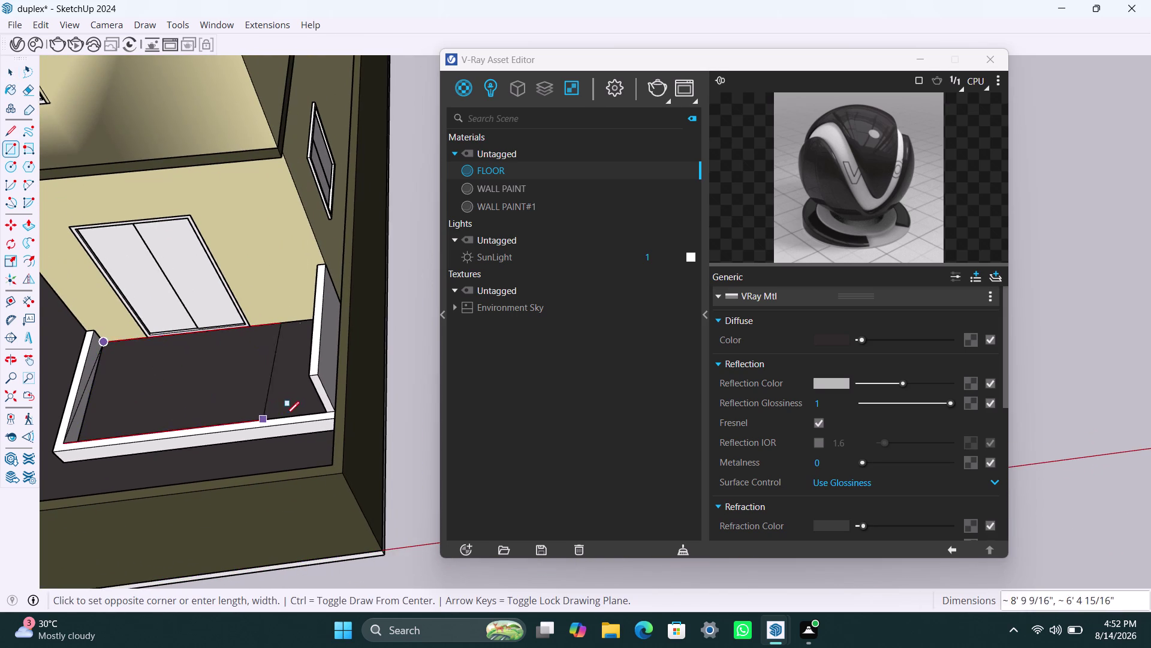
middle_drag(284, 402, 349, 434)
scroll(up, 3)
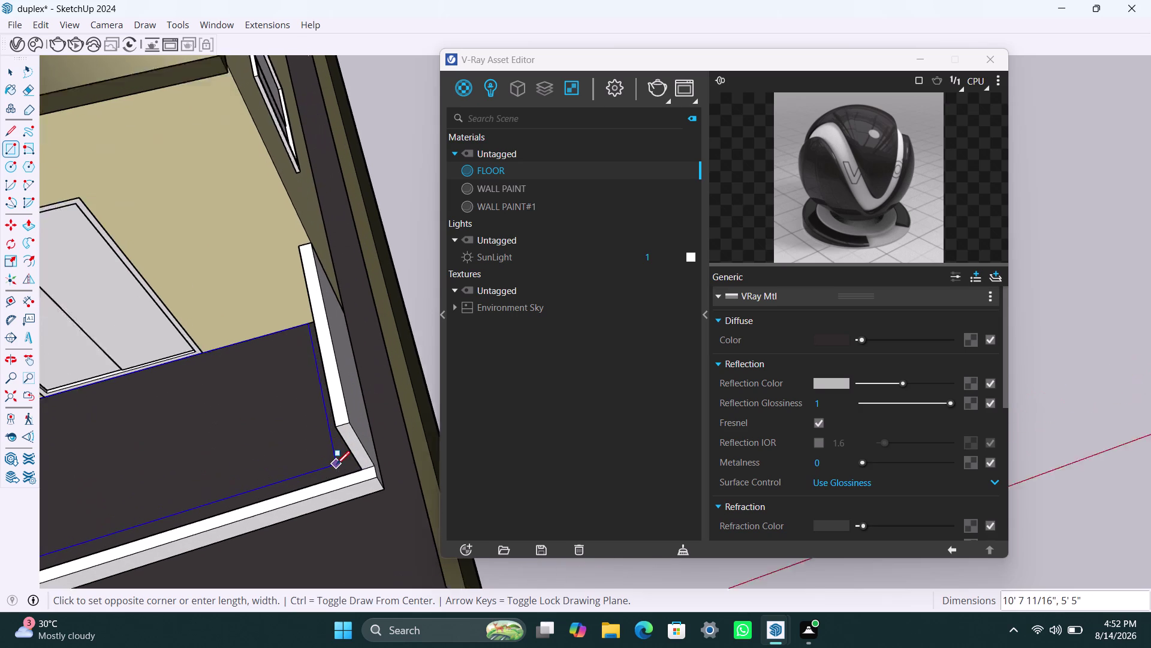
key(ctrl+z)
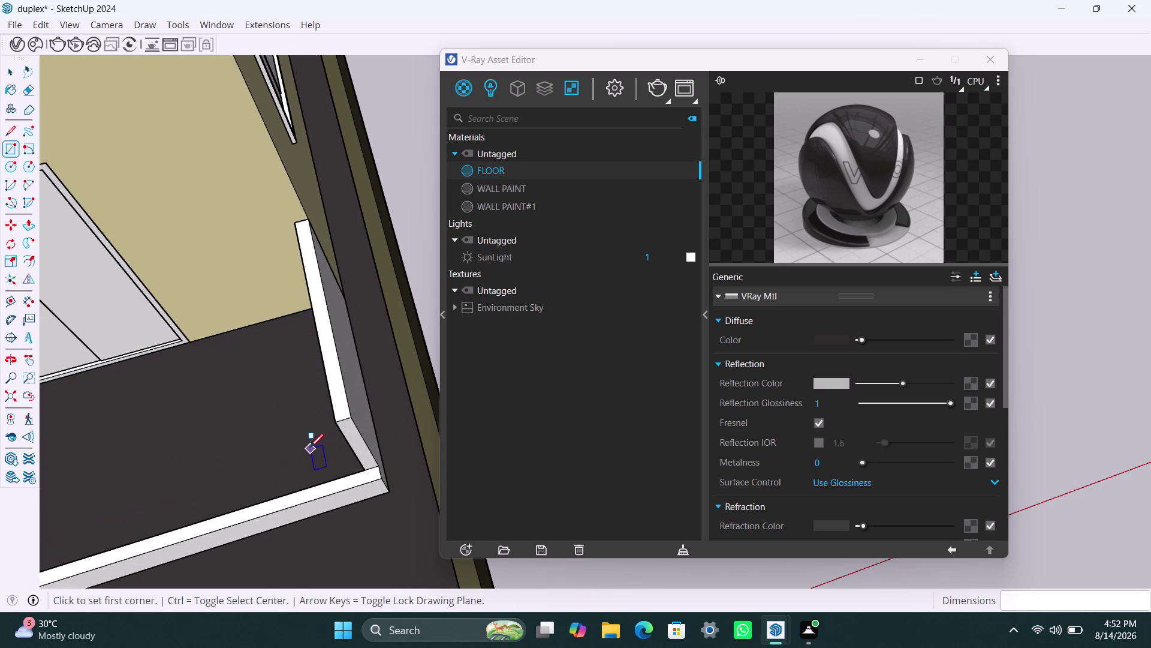
key(ctrl+z)
scroll(down, 3)
middle_drag(279, 422, 359, 296)
drag(325, 473, 319, 490)
key(space)
click(317, 494)
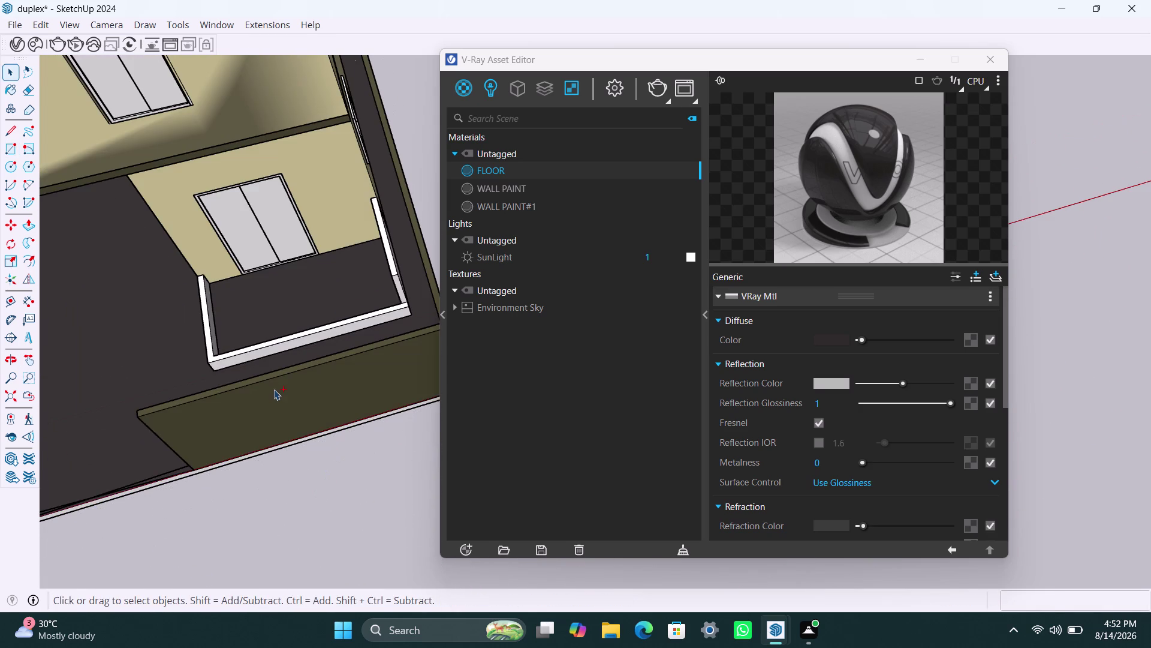
key(ctrl+z)
key(ctrl+z)
scroll(down, 3)
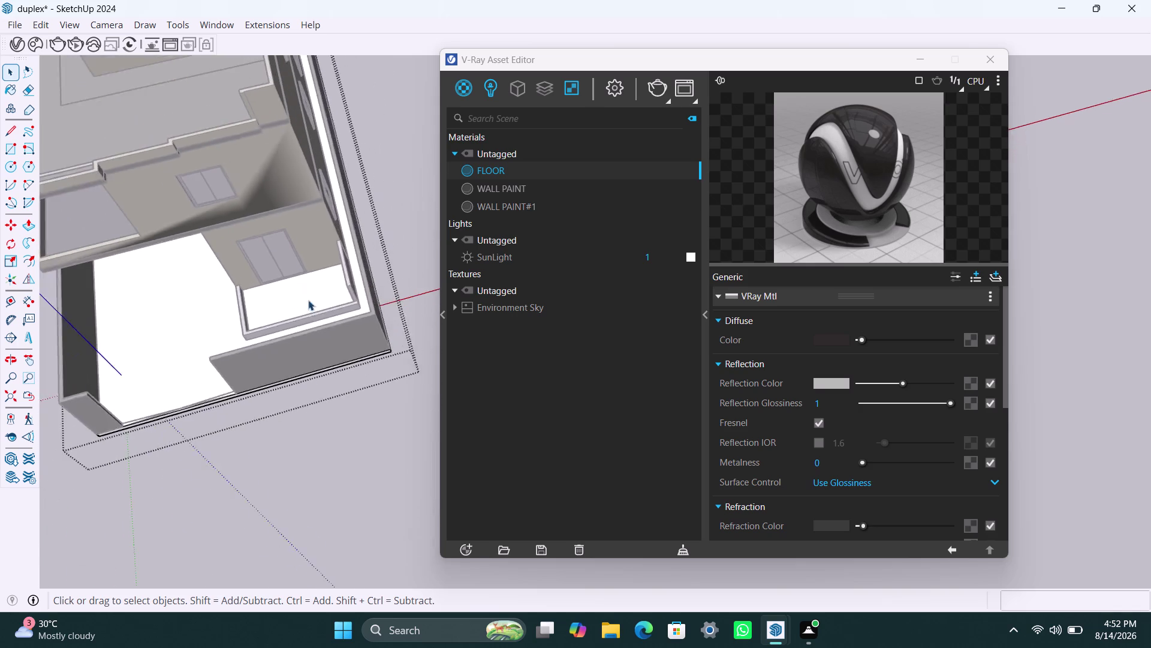
middle_drag(254, 362, 211, 169)
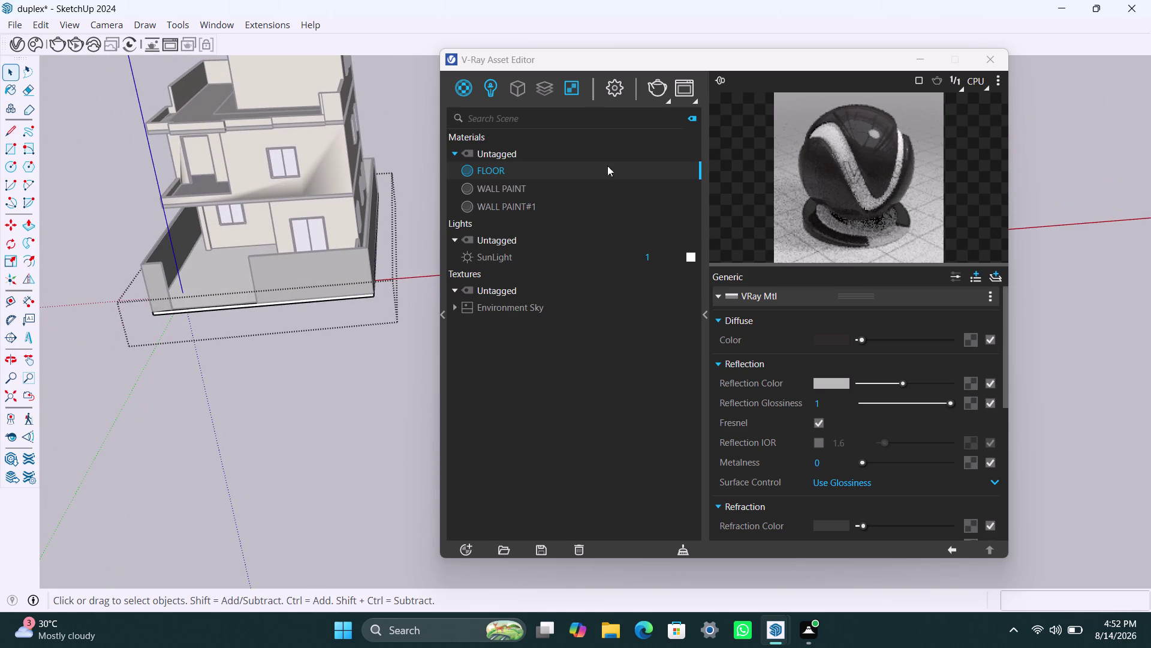
Duplicate the FLOOR material to create FLOOR#1.
right_click(532, 168)
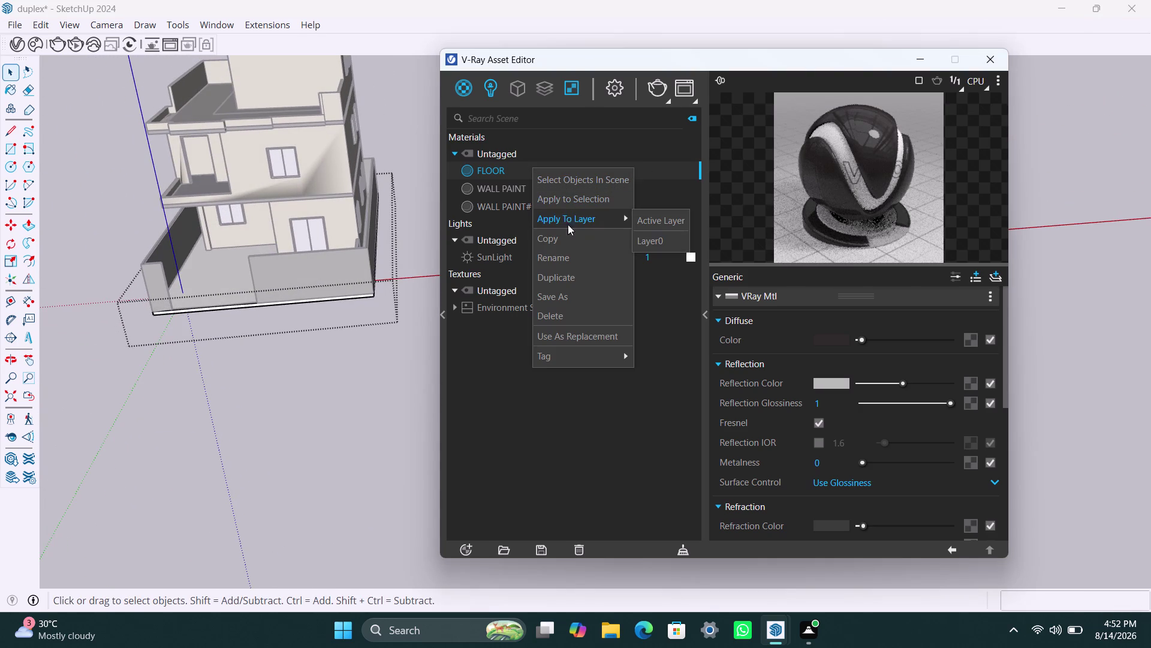
middle_drag(317, 359, 321, 472)
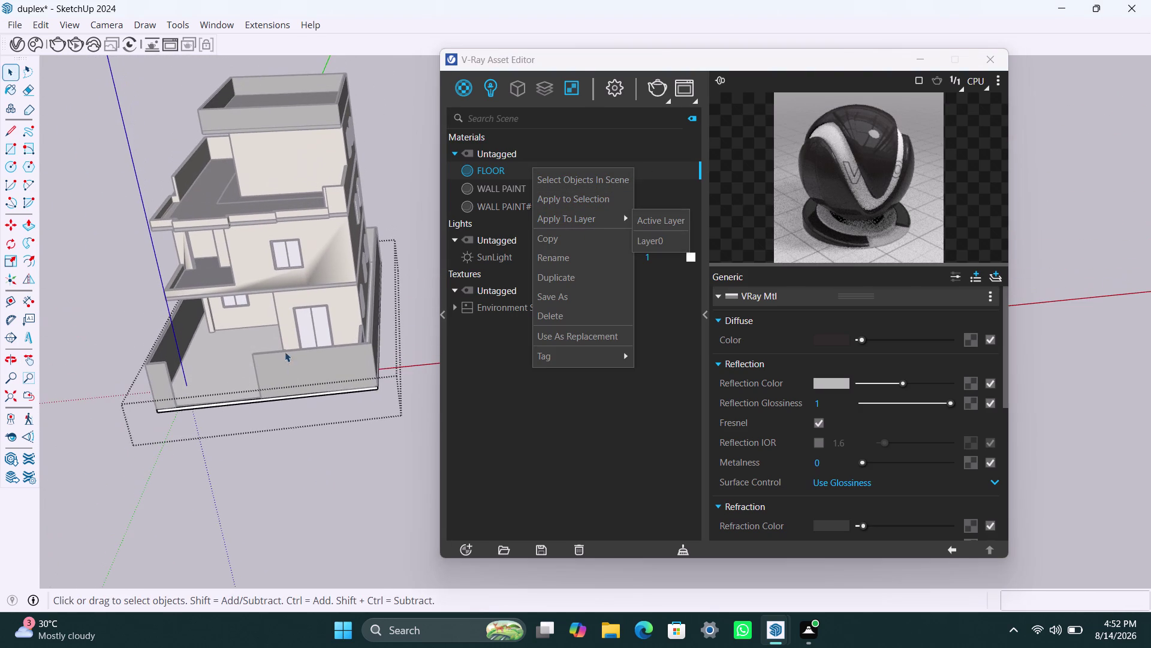
key(space)
click(401, 172)
scroll(up, 3)
scroll(up, 3)
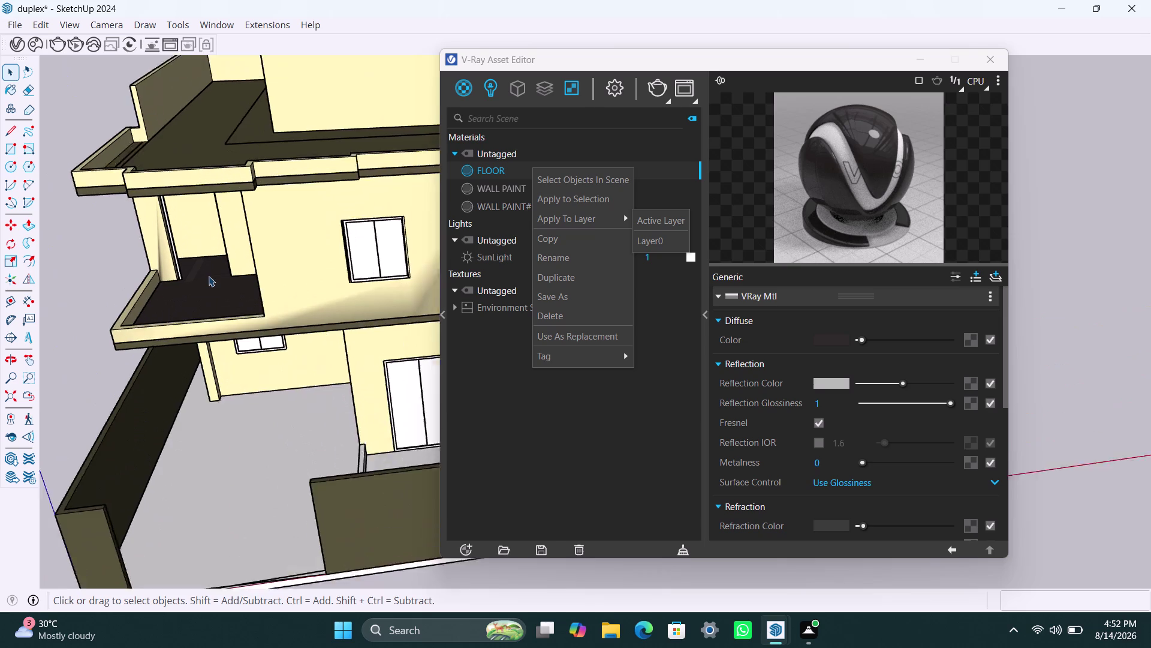
scroll(down, 3)
middle_drag(232, 267, 245, 412)
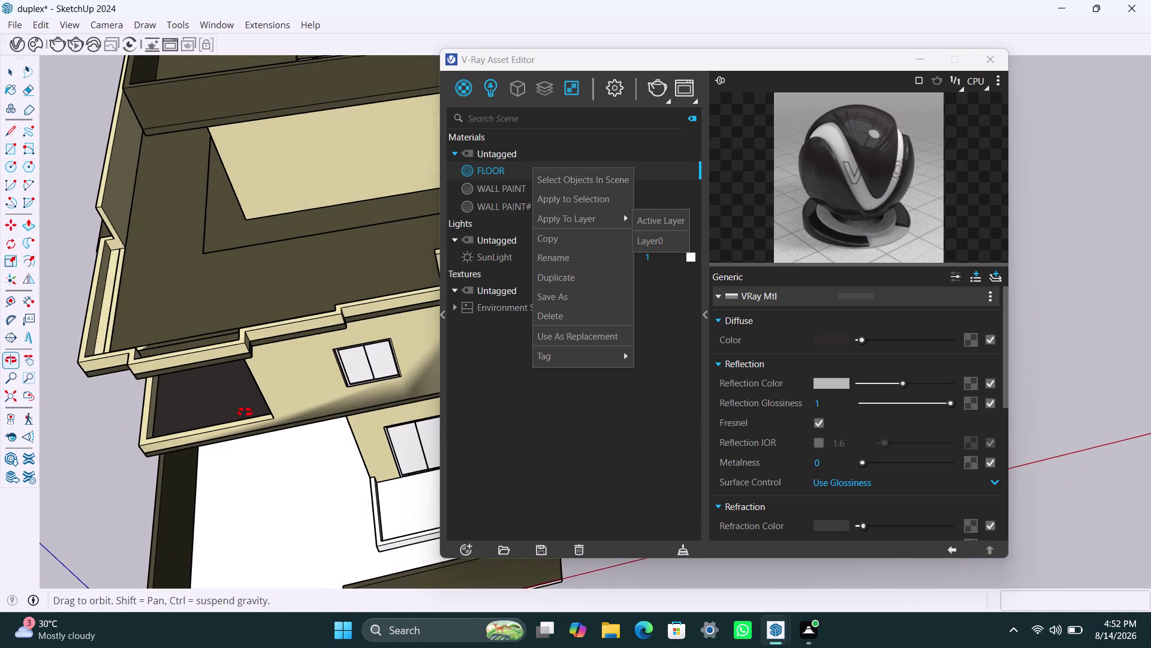
middle_drag(245, 412, 185, 258)
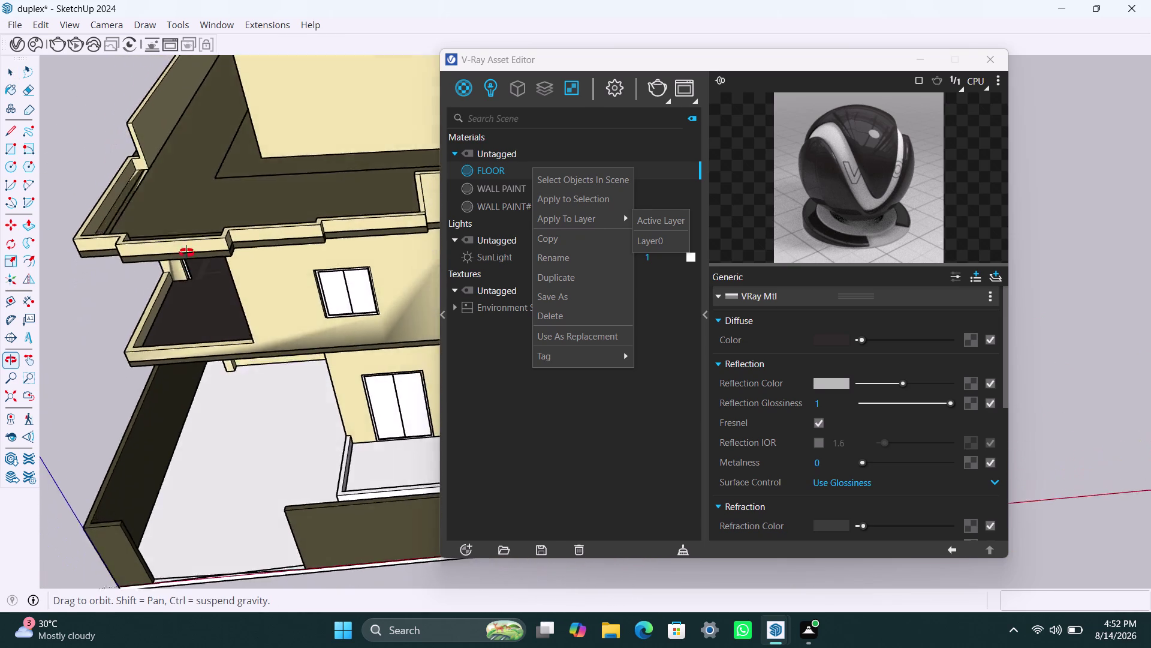
middle_drag(184, 258, 279, 241)
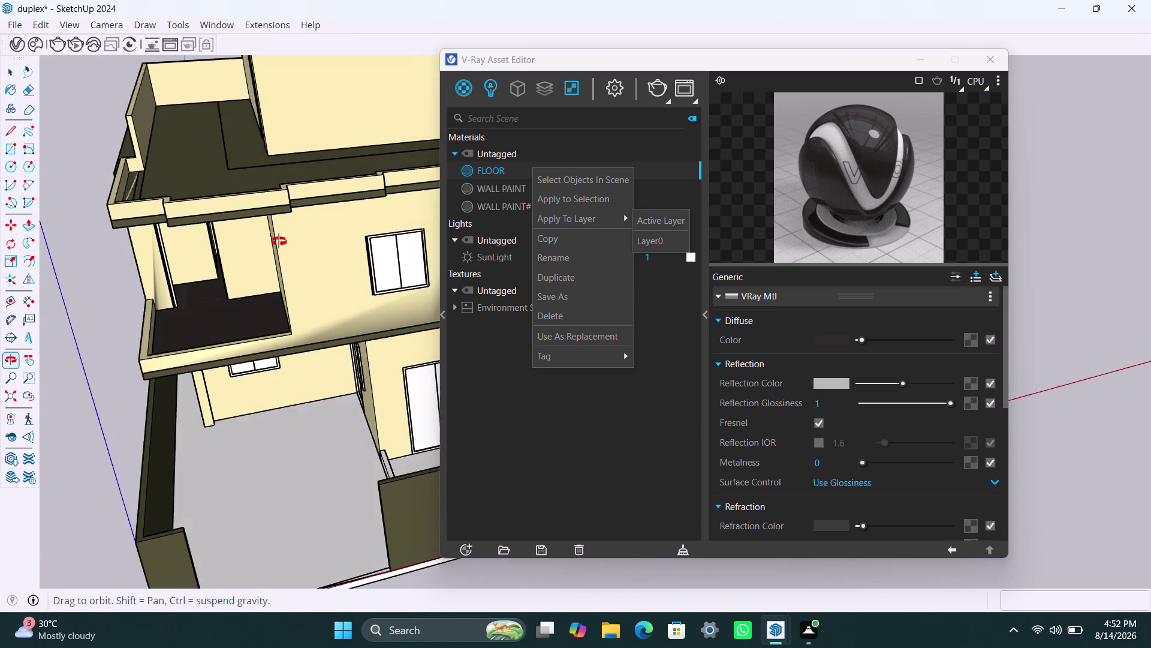
middle_drag(279, 241, 239, 318)
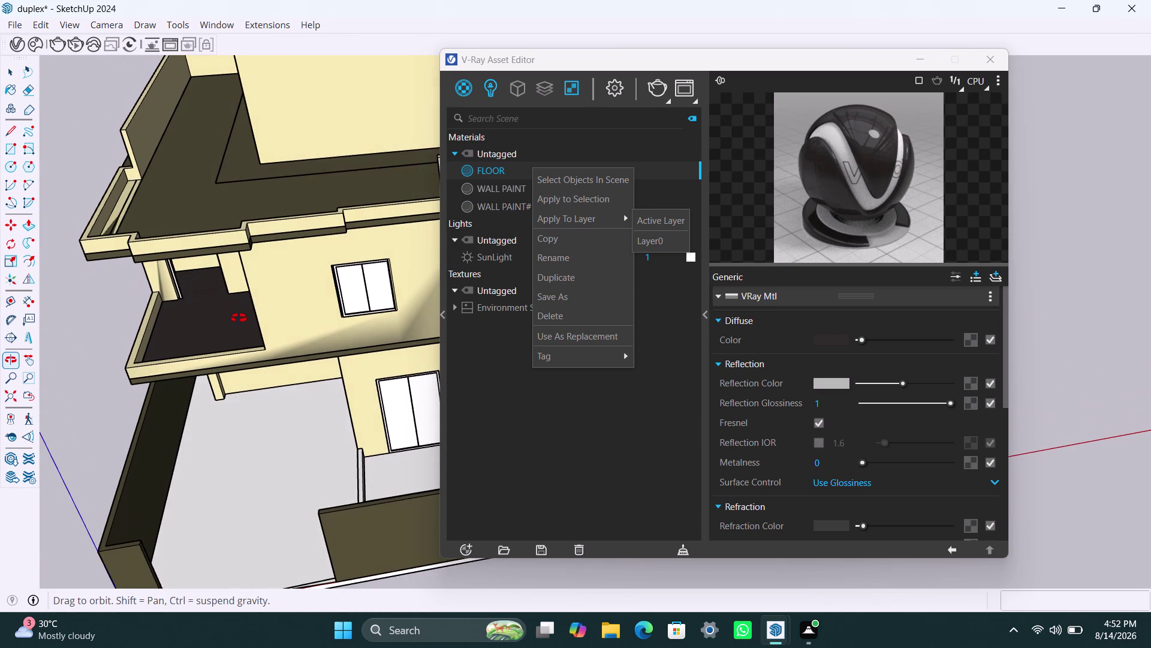
middle_drag(239, 318, 236, 313)
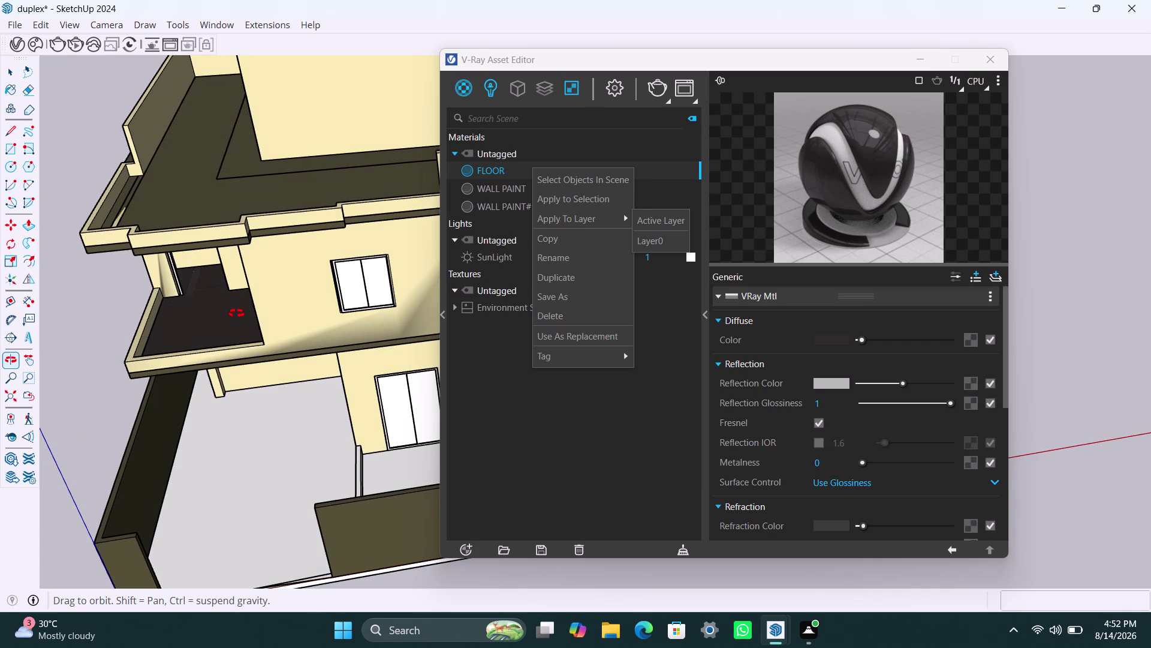
middle_drag(236, 313, 236, 312)
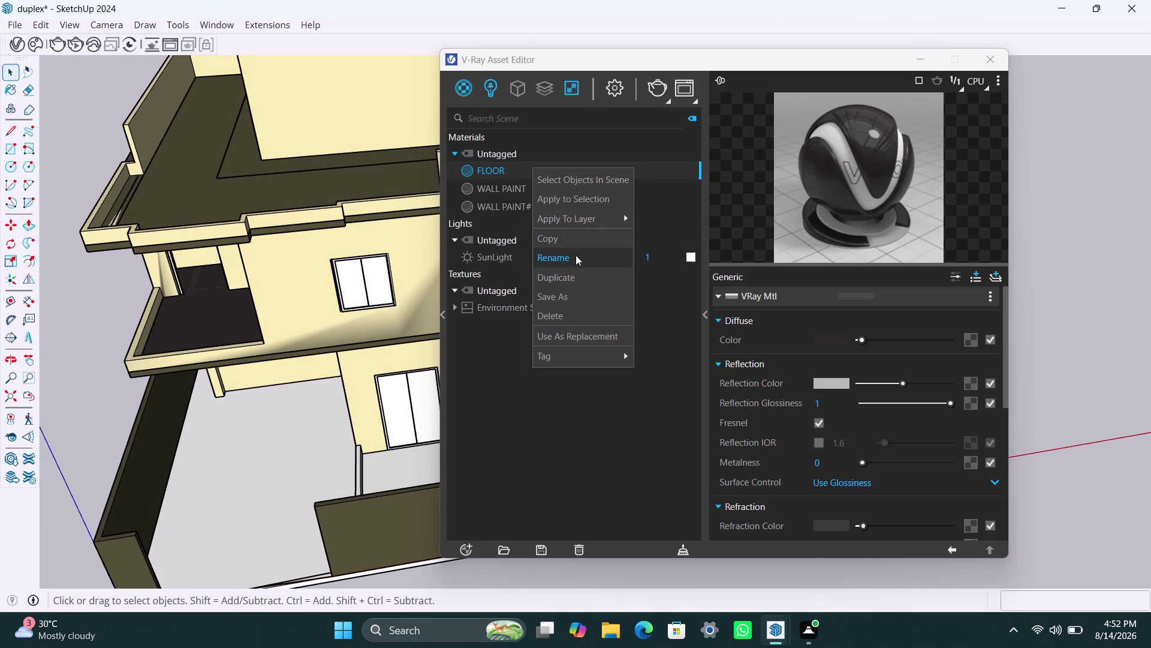
click(574, 271)
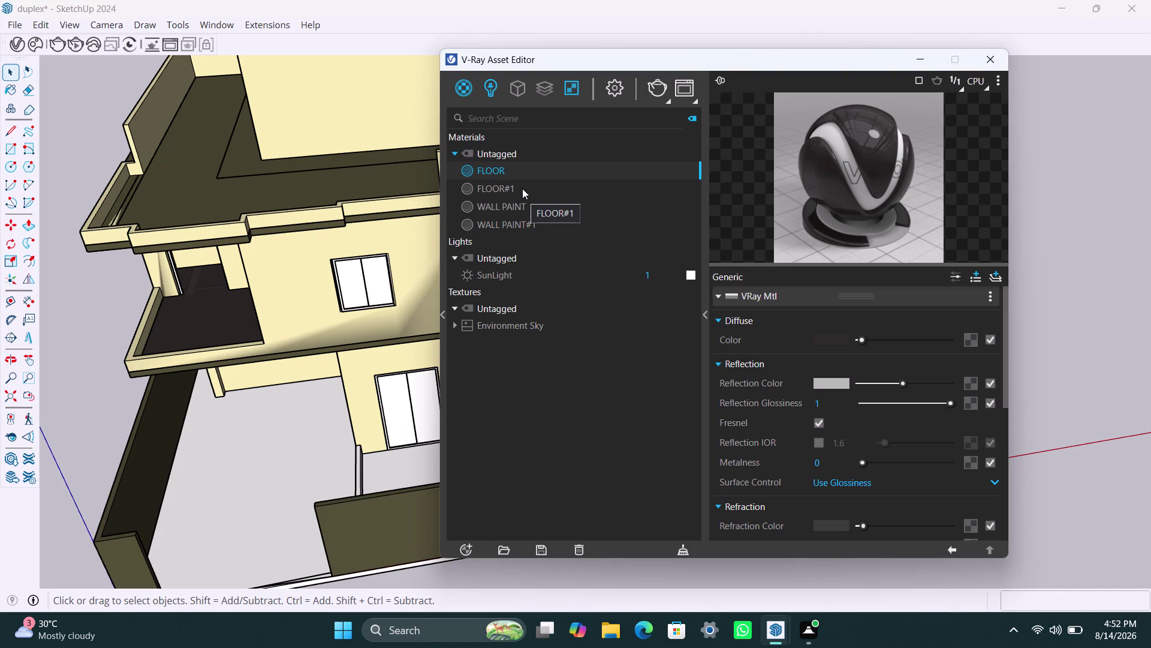
Rename the FLOOR material to 'BLack FLOOR'.
click(510, 170)
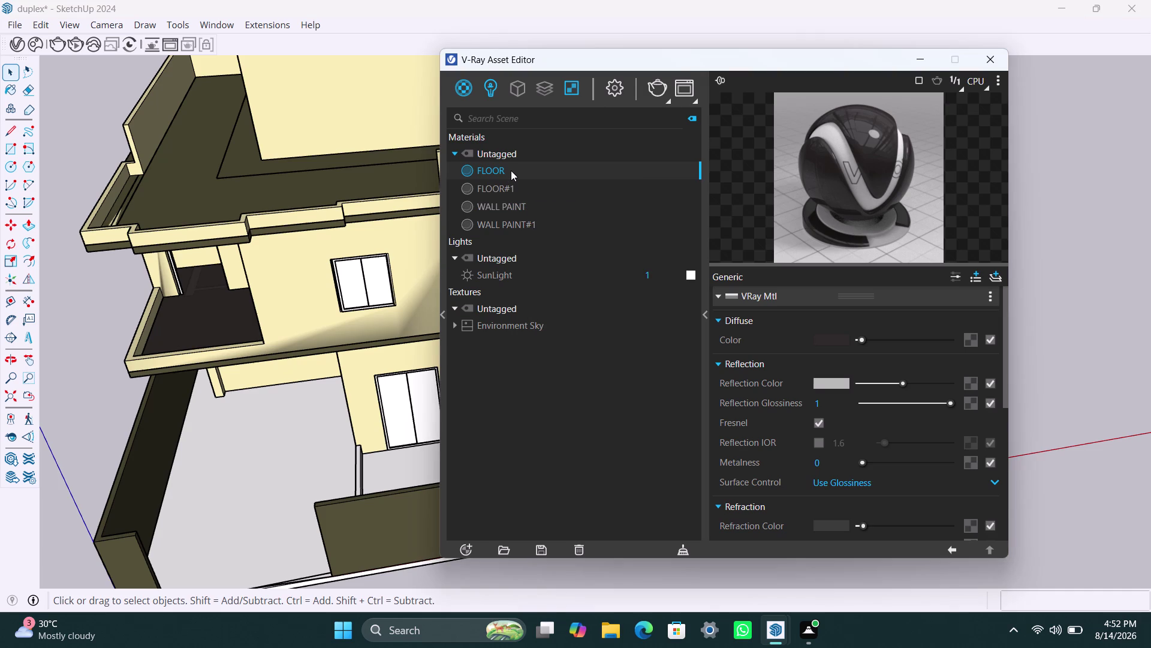
right_click(511, 171)
click(543, 266)
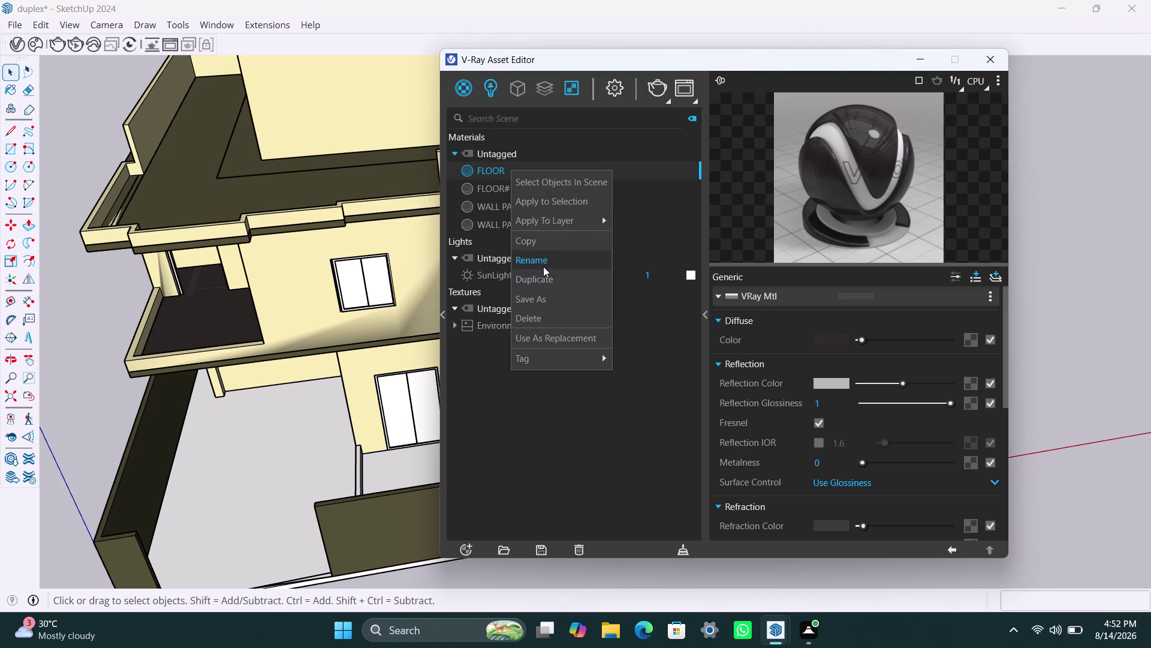
click(481, 169)
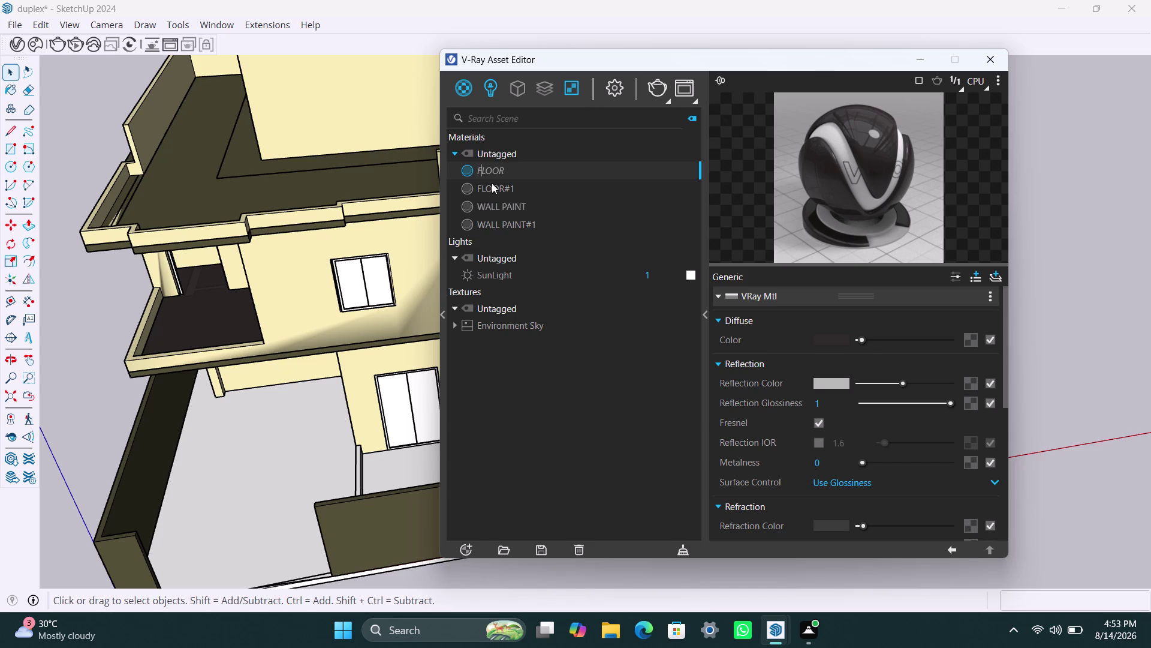
click(485, 175)
click(478, 172)
key(BackSpace)
text(ack)
key(space)
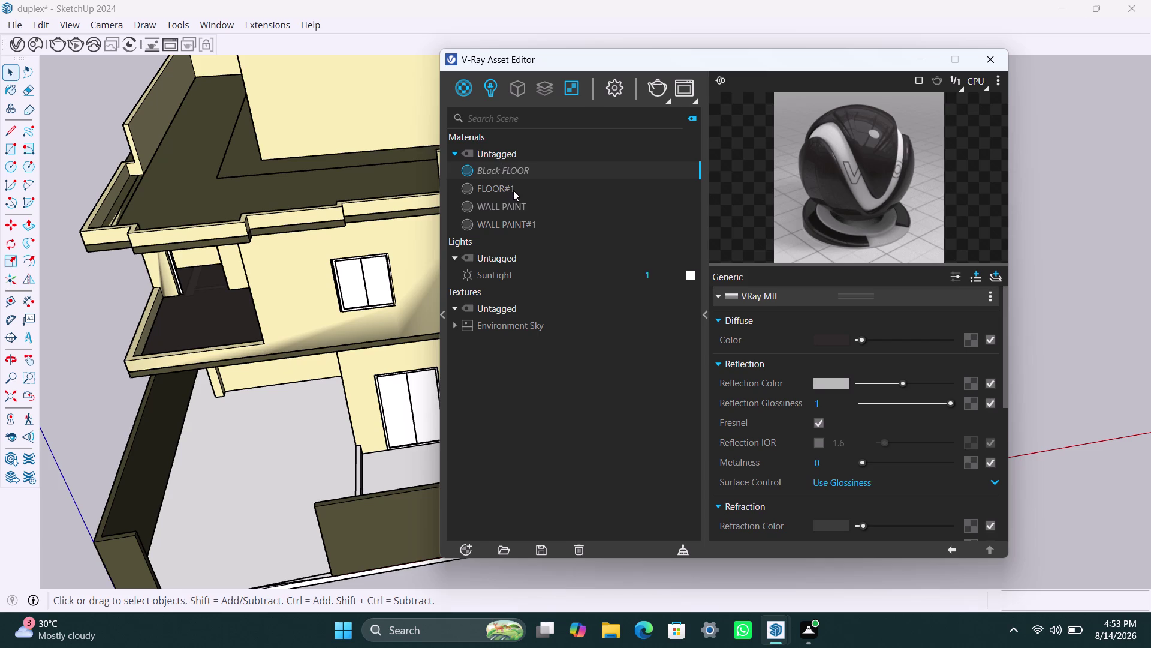
Rename FLOOR#1 to 'WHITE FLOOR'.
click(514, 190)
click(524, 191)
right_click(524, 191)
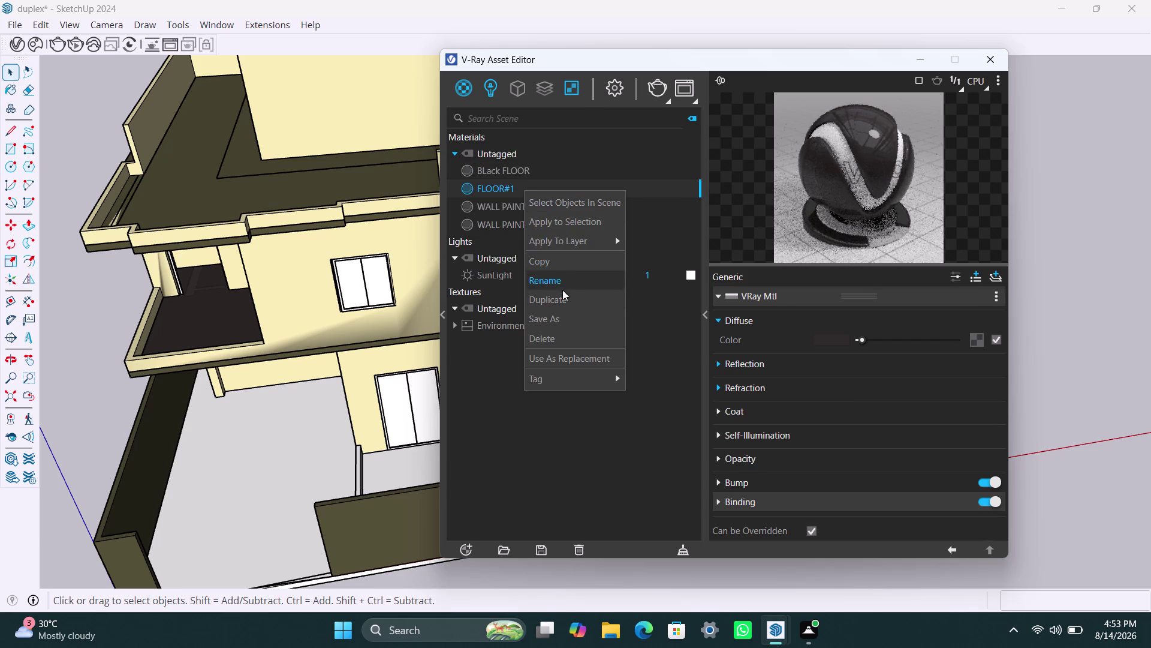
click(563, 282)
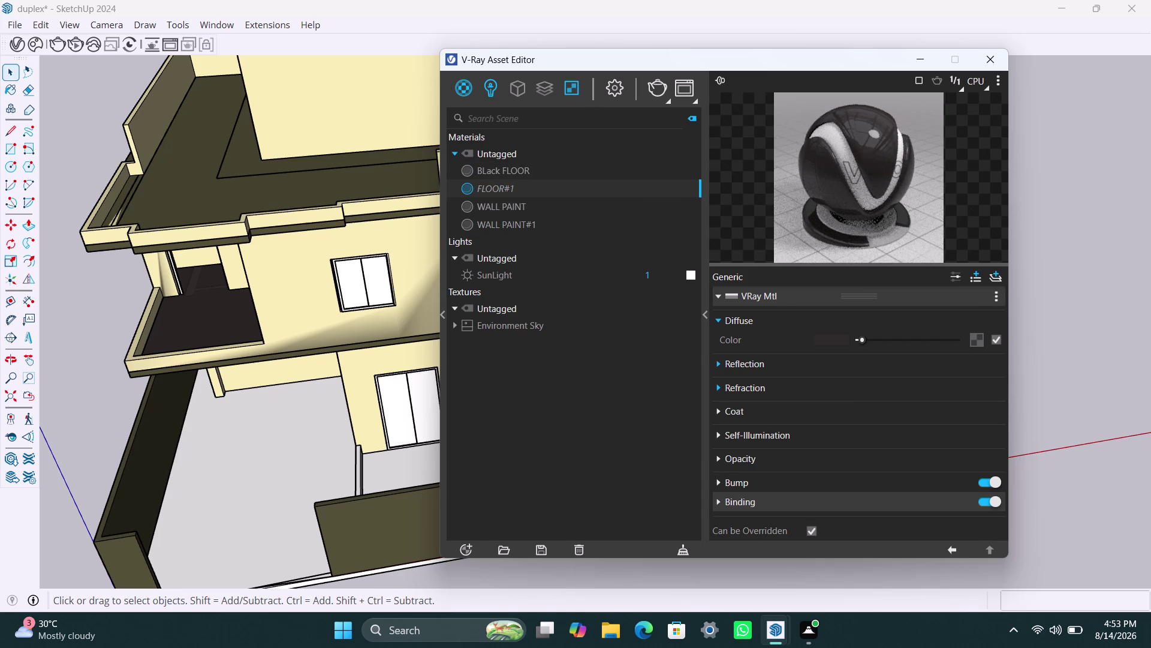
click(526, 191)
key(BackSpace)
key(BackSpace)
key(Left)
key(Left)
key(Left)
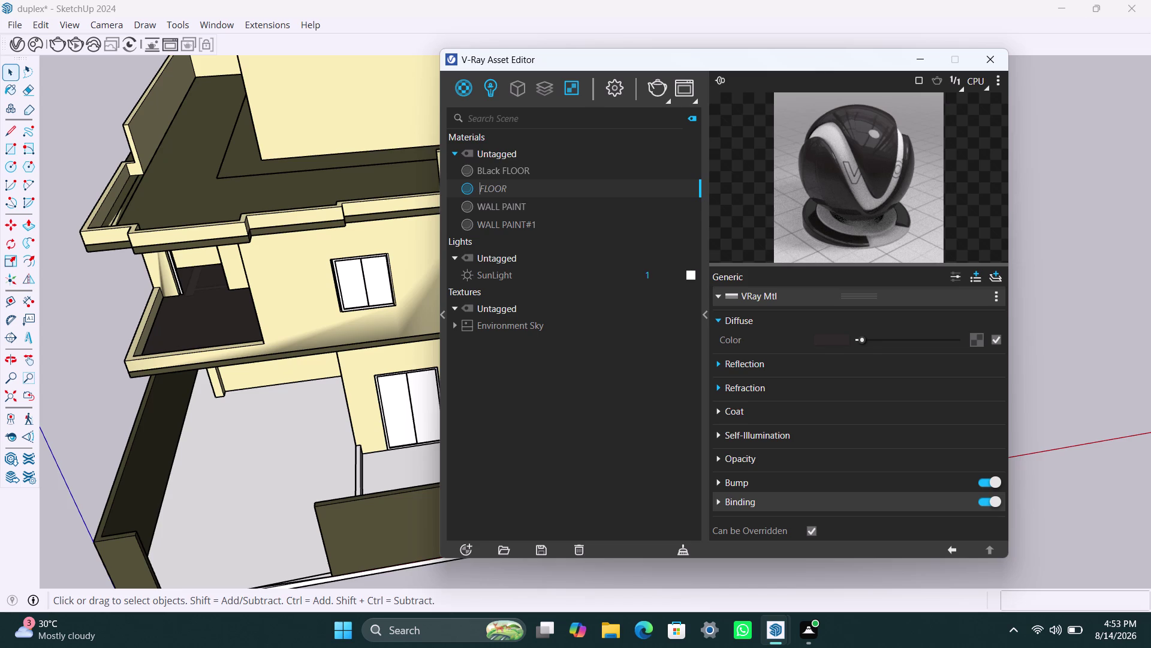
text(WHITE)
key(space)
click(555, 240)
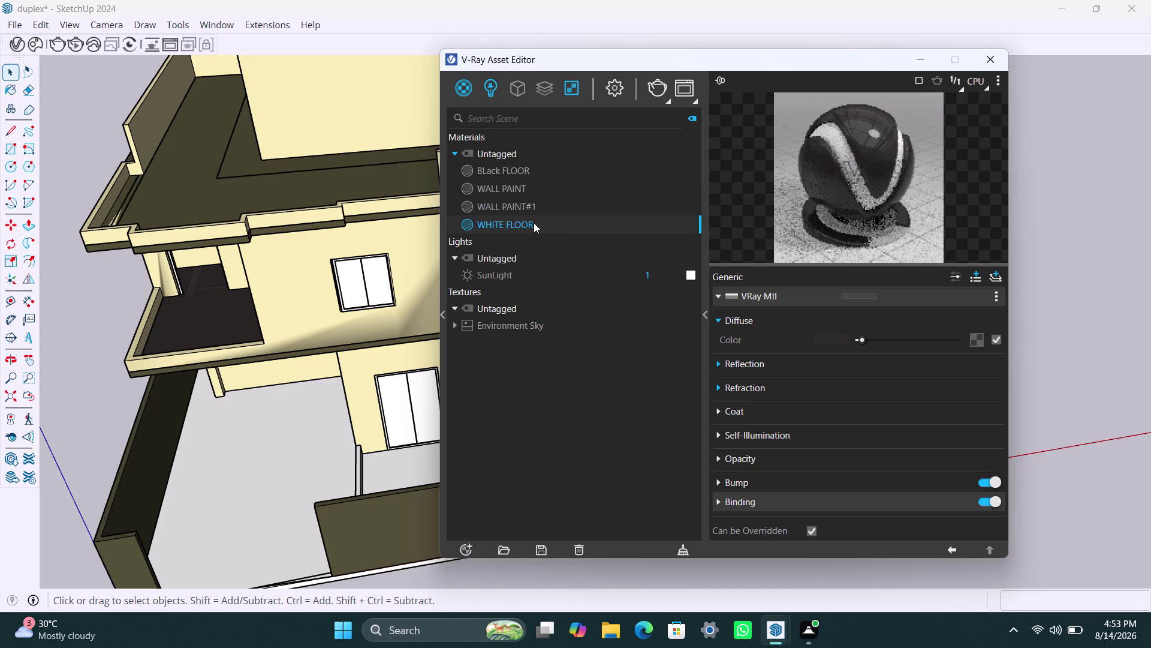
Set WHITE FLOOR's diffuse colour to a near-white, pale yellow shade.
click(534, 224)
click(829, 341)
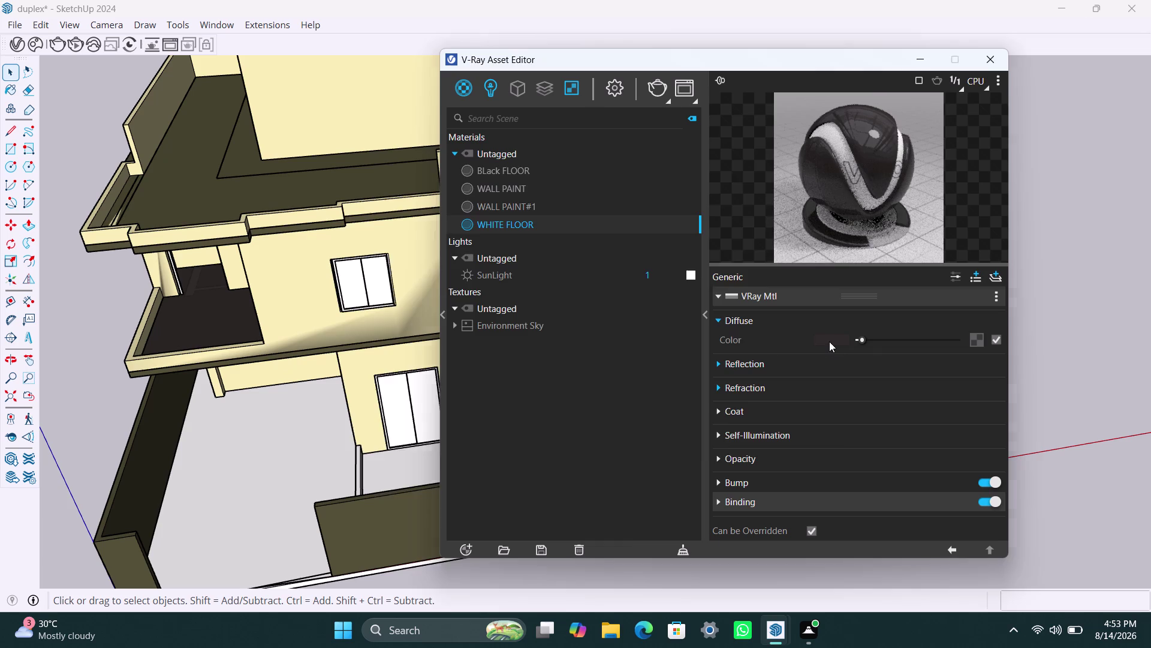
click(516, 417)
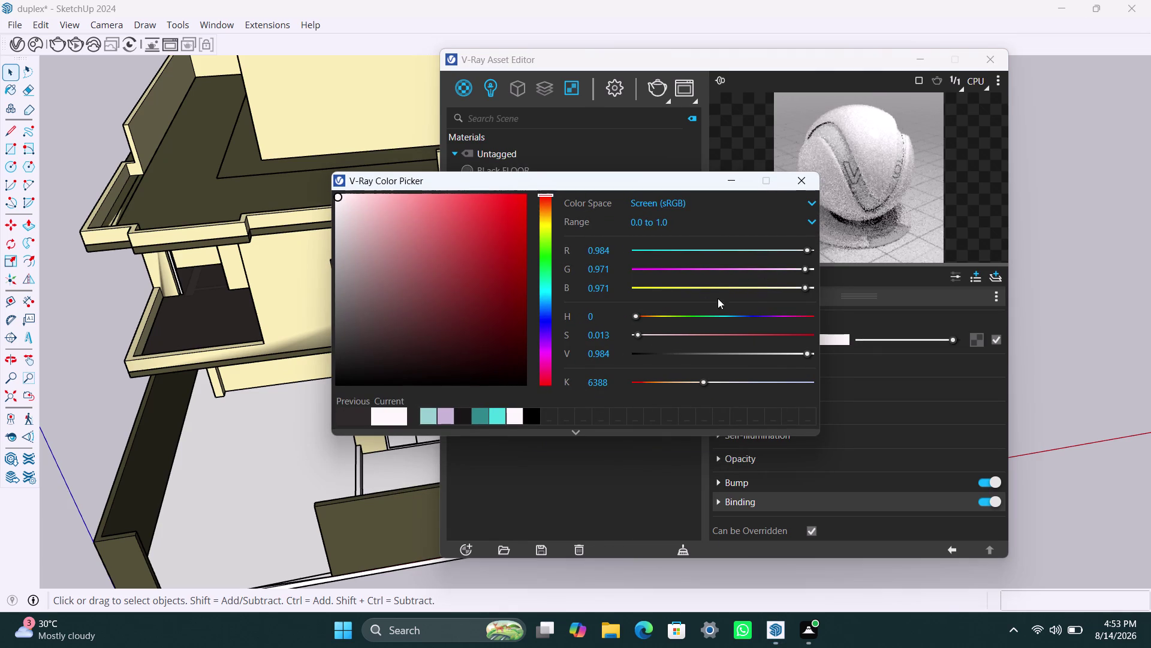
click(348, 207)
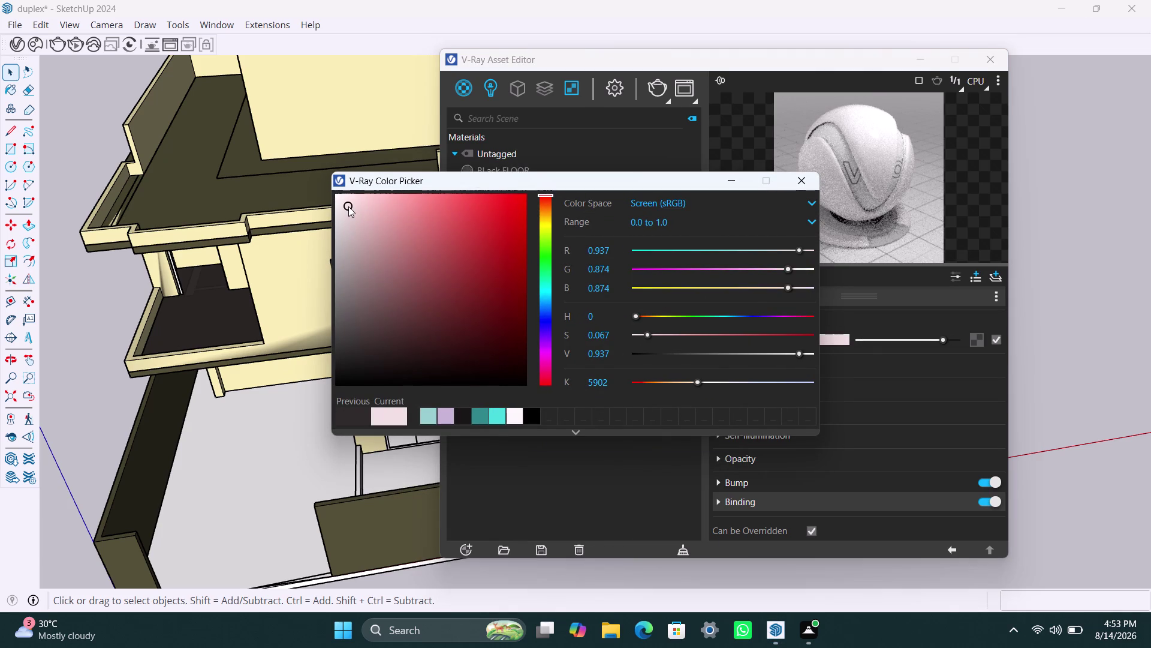
click(545, 226)
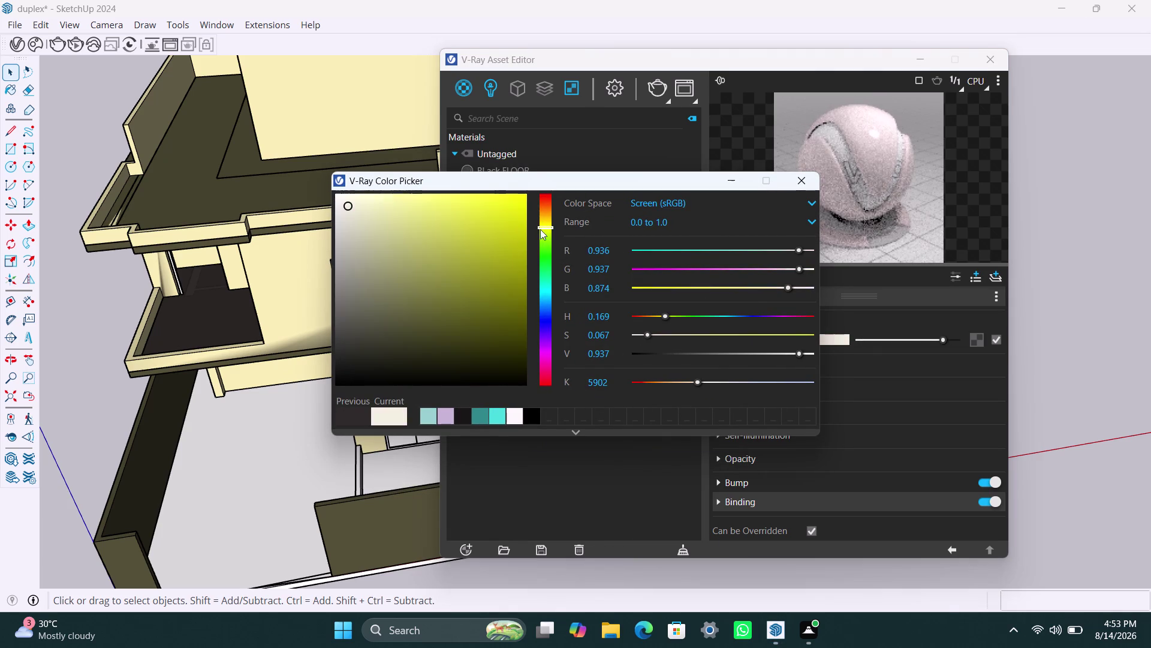
click(387, 214)
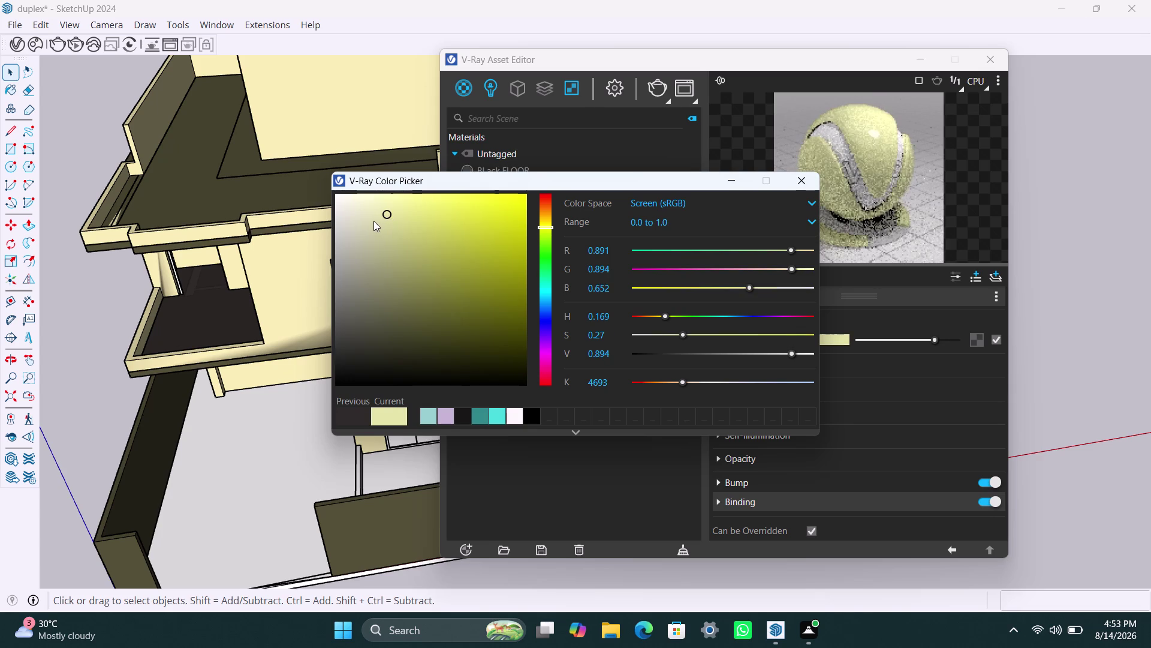
click(340, 198)
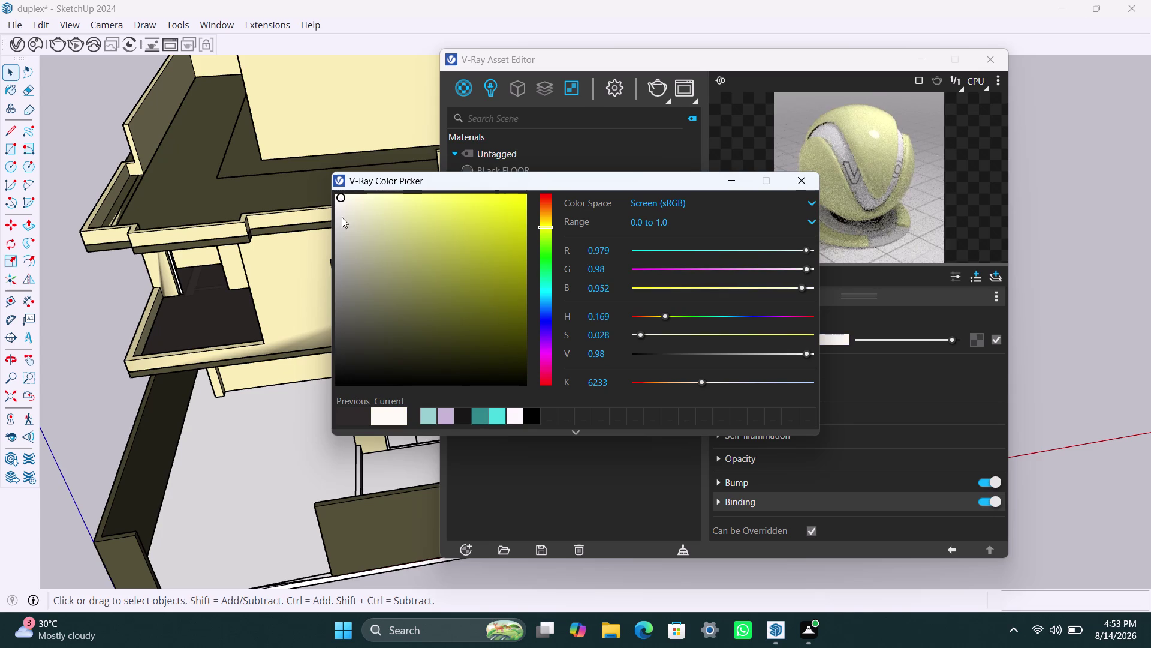
click(730, 179)
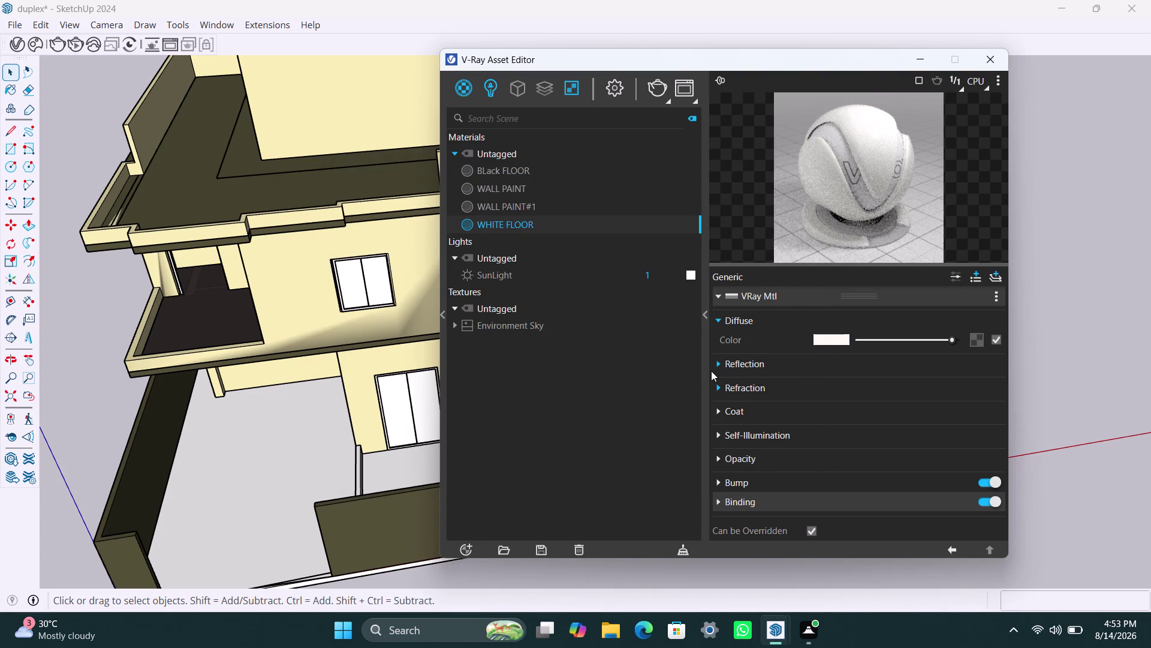
Give WHITE FLOOR a grey refraction colour and metalness 0.13.
click(714, 368)
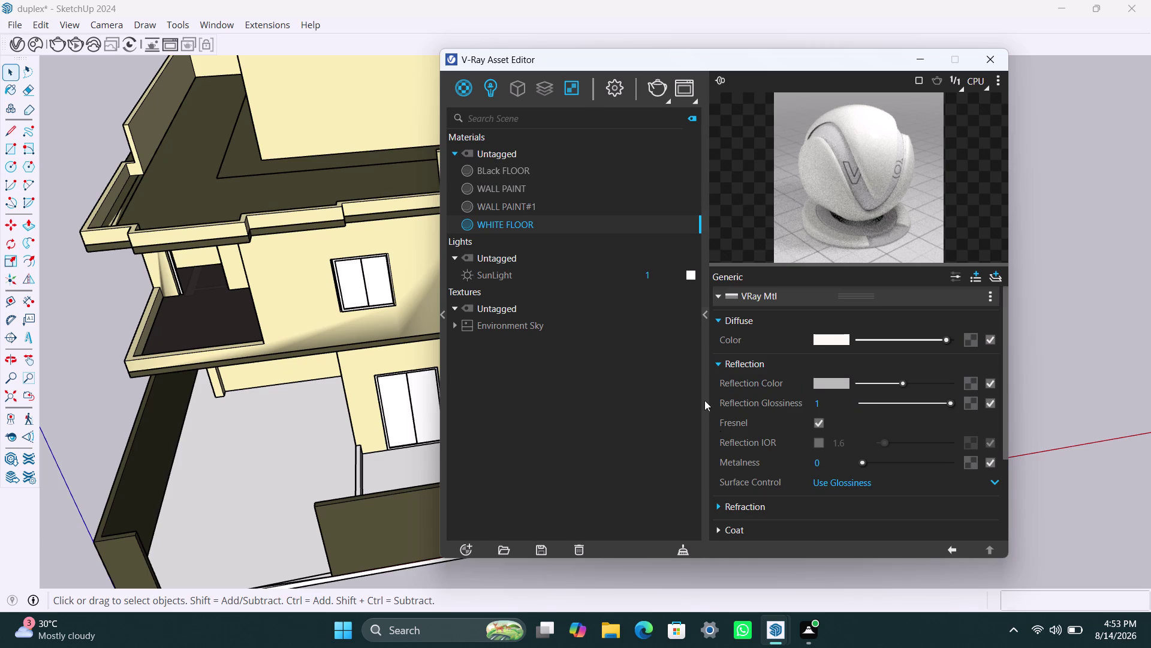
scroll(down, 3)
click(718, 386)
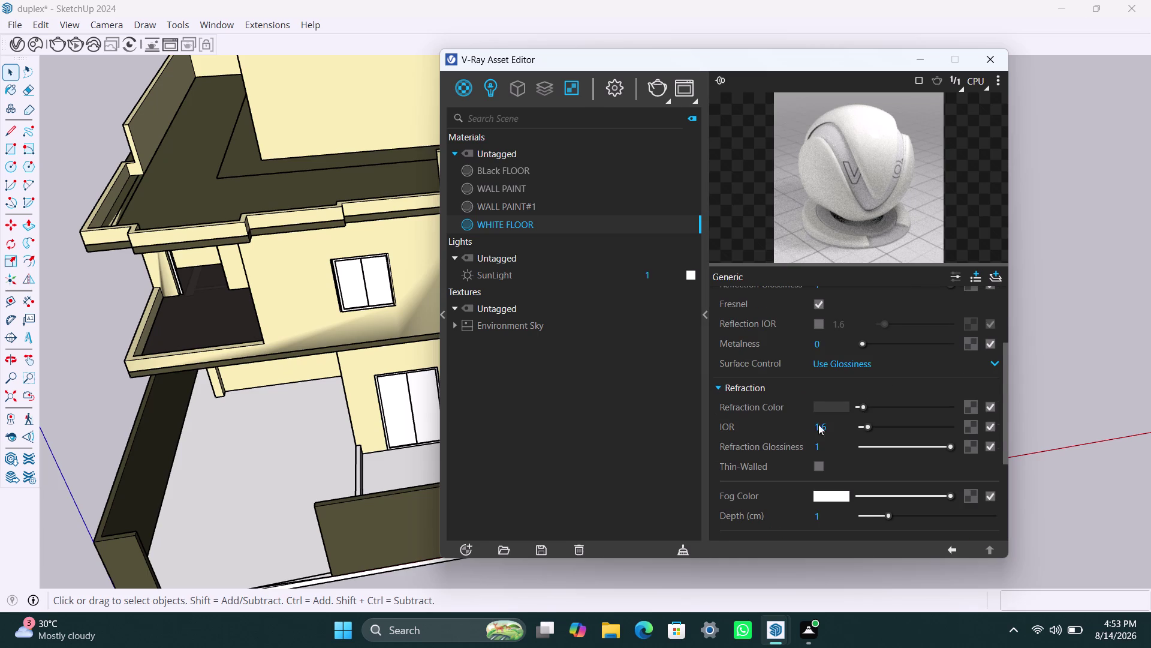
drag(861, 407, 862, 407)
drag(862, 408, 870, 406)
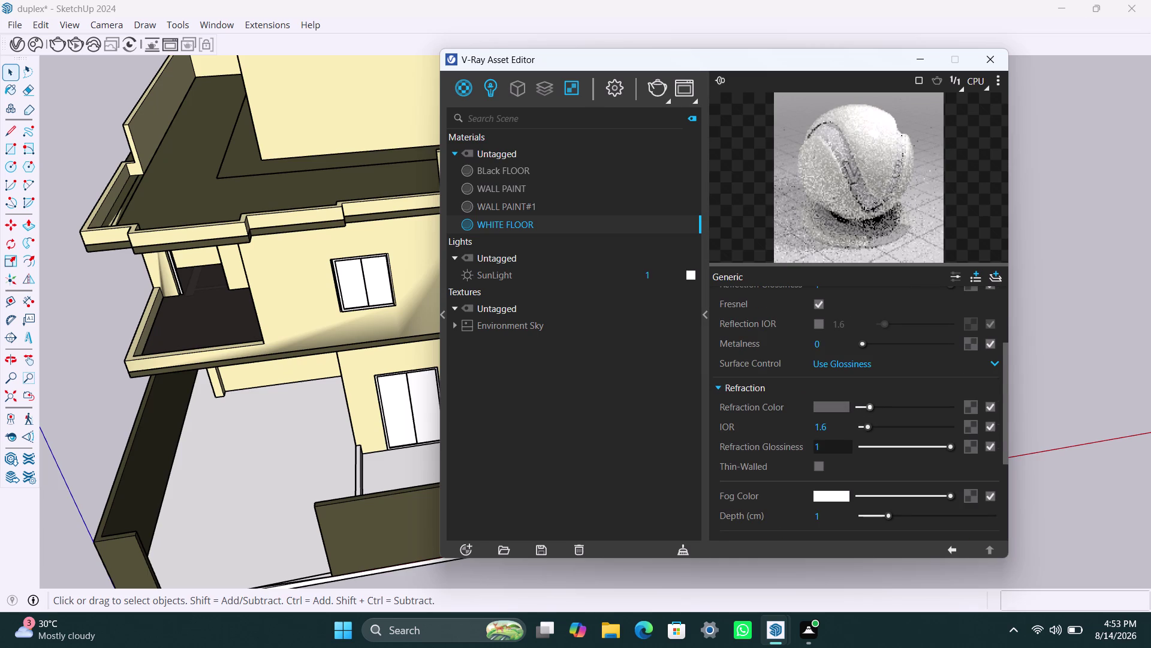
drag(865, 341, 879, 345)
click(876, 345)
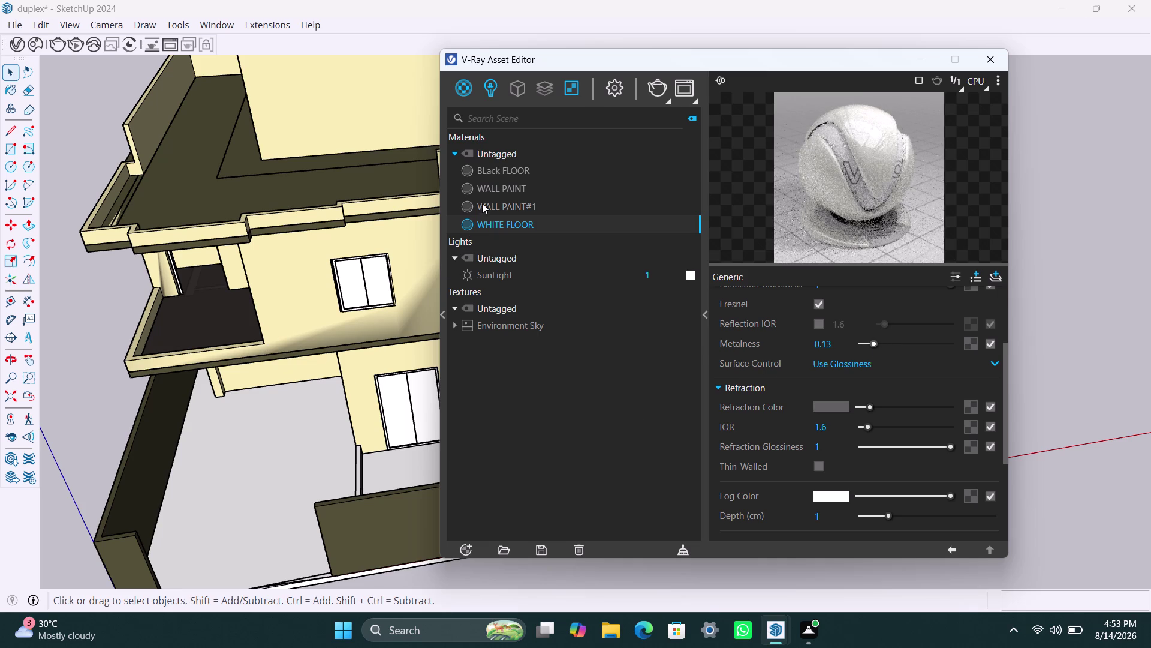
click(501, 172)
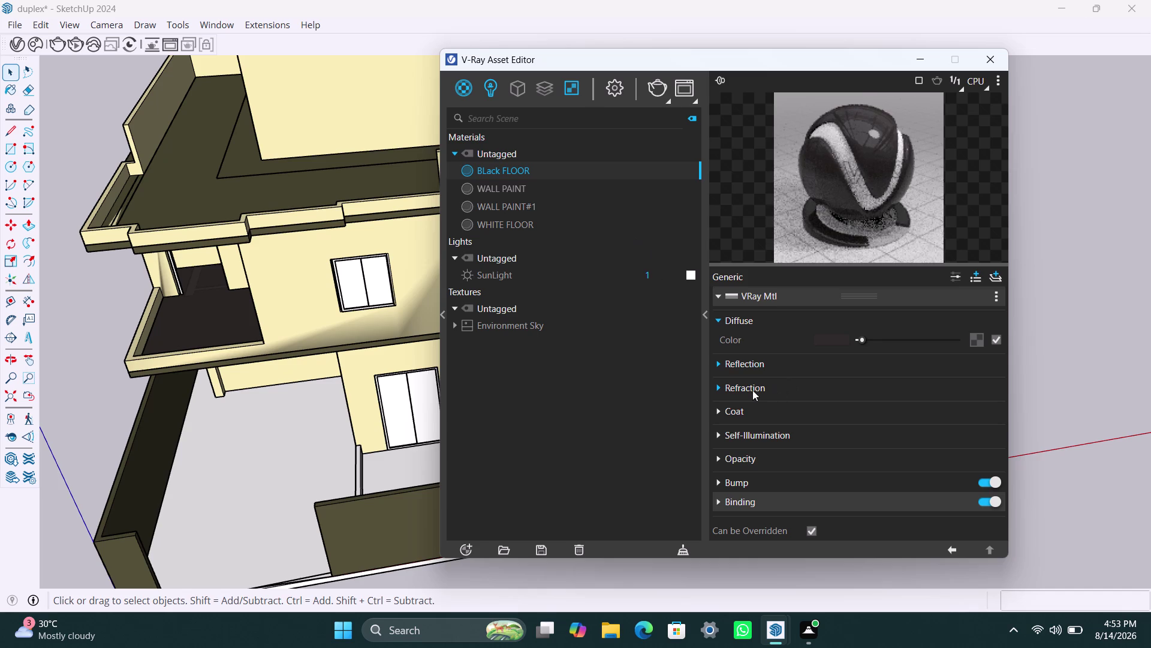
Expand BLack FLOOR's Reflection settings and try metalness values around 0.19-0.24.
click(721, 362)
drag(864, 465, 875, 464)
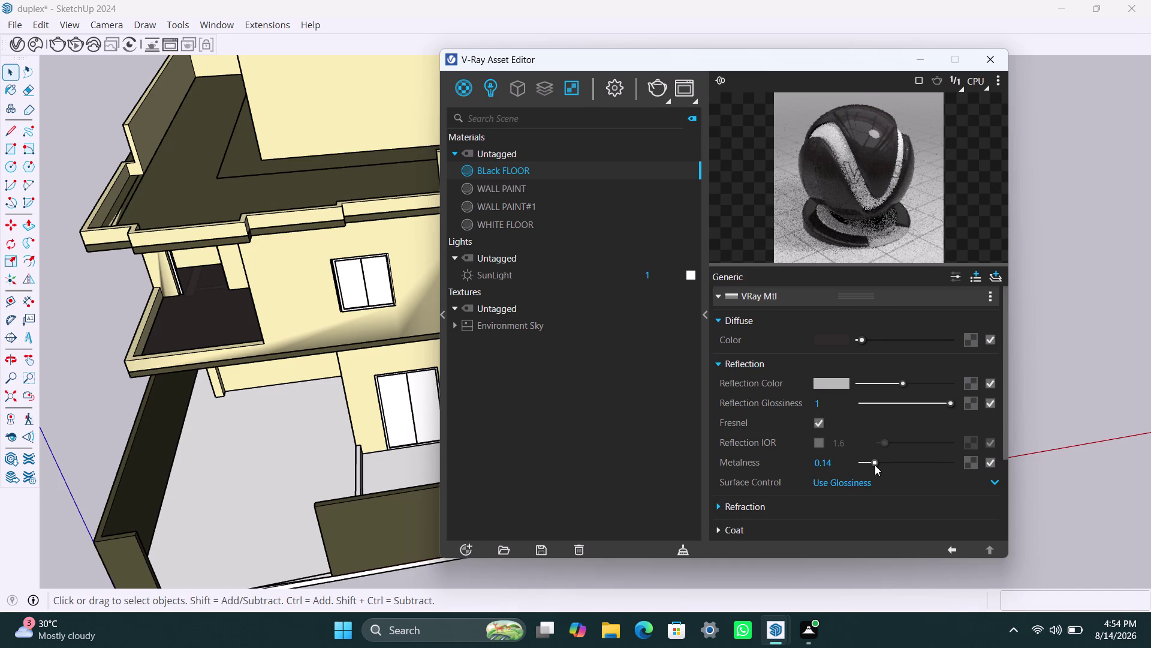
drag(875, 465, 883, 464)
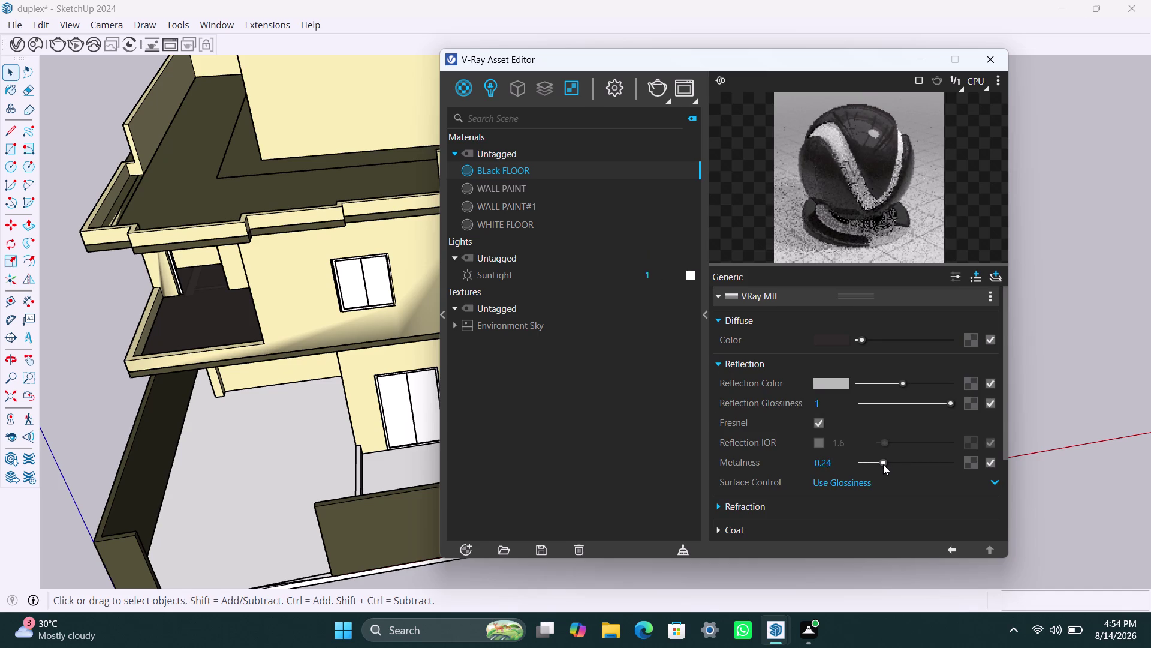
drag(883, 464, 885, 461)
drag(885, 460, 879, 462)
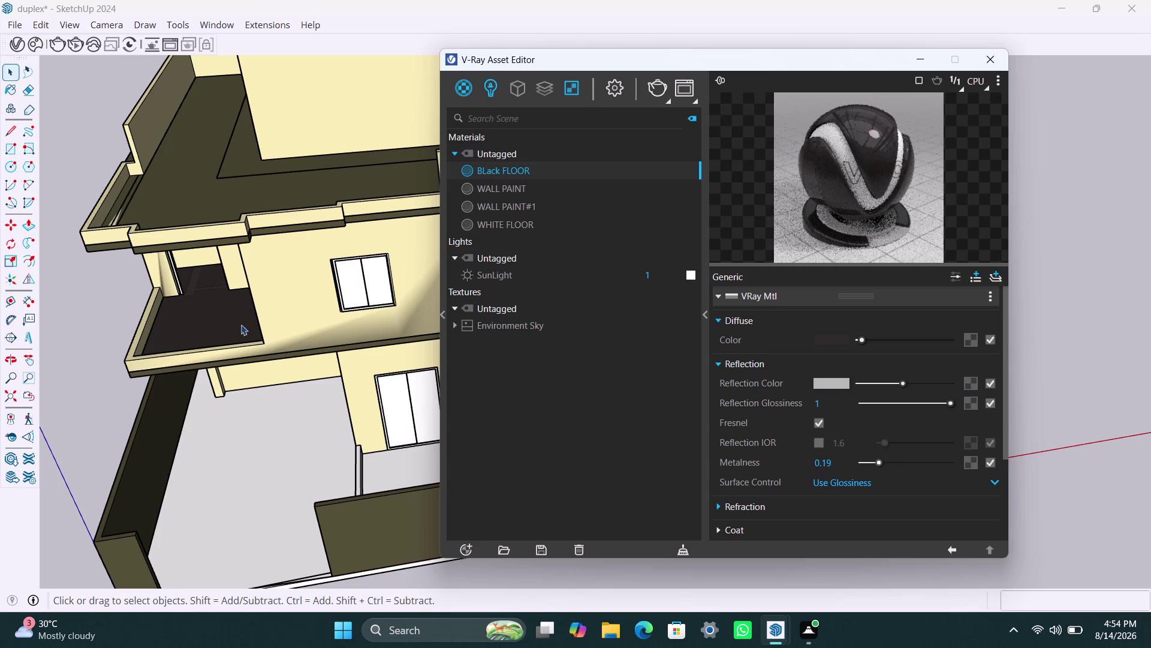
Reset BLack FLOOR's metalness to zero, then set it to about 0.18.
click(218, 466)
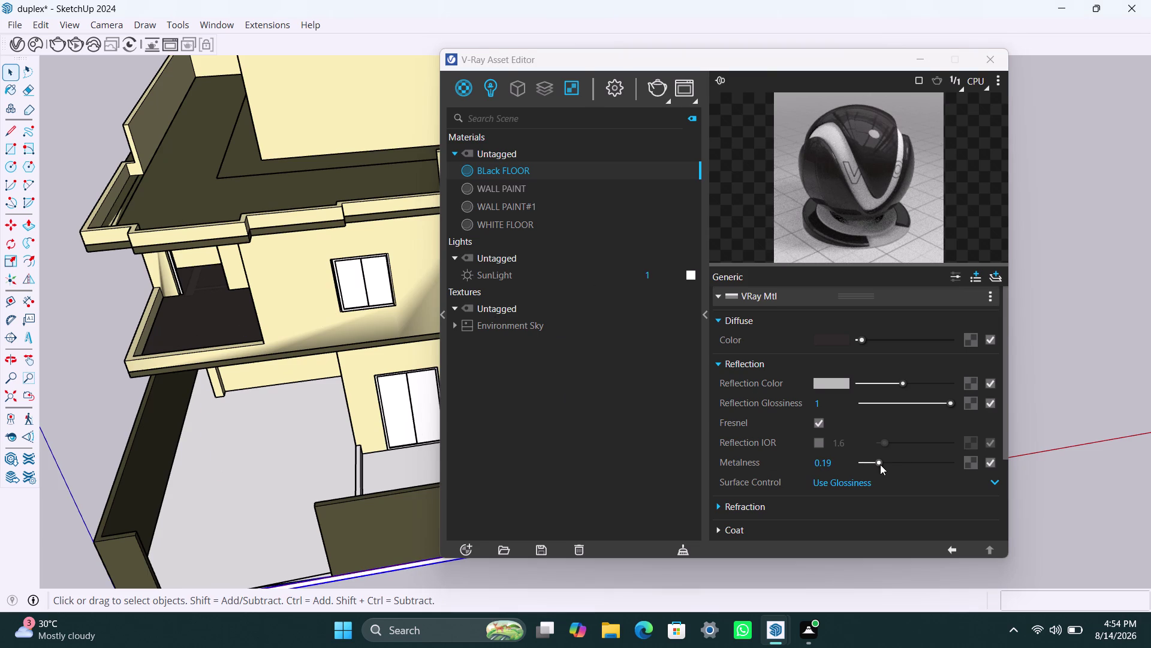
drag(880, 464, 843, 478)
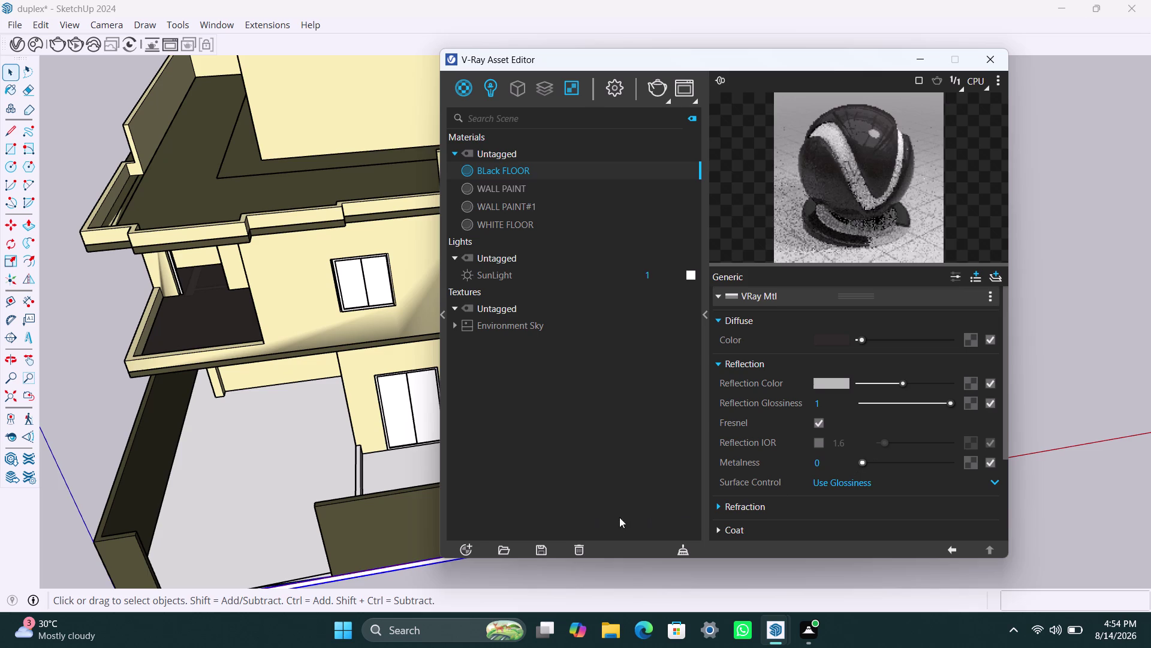
drag(862, 462, 869, 463)
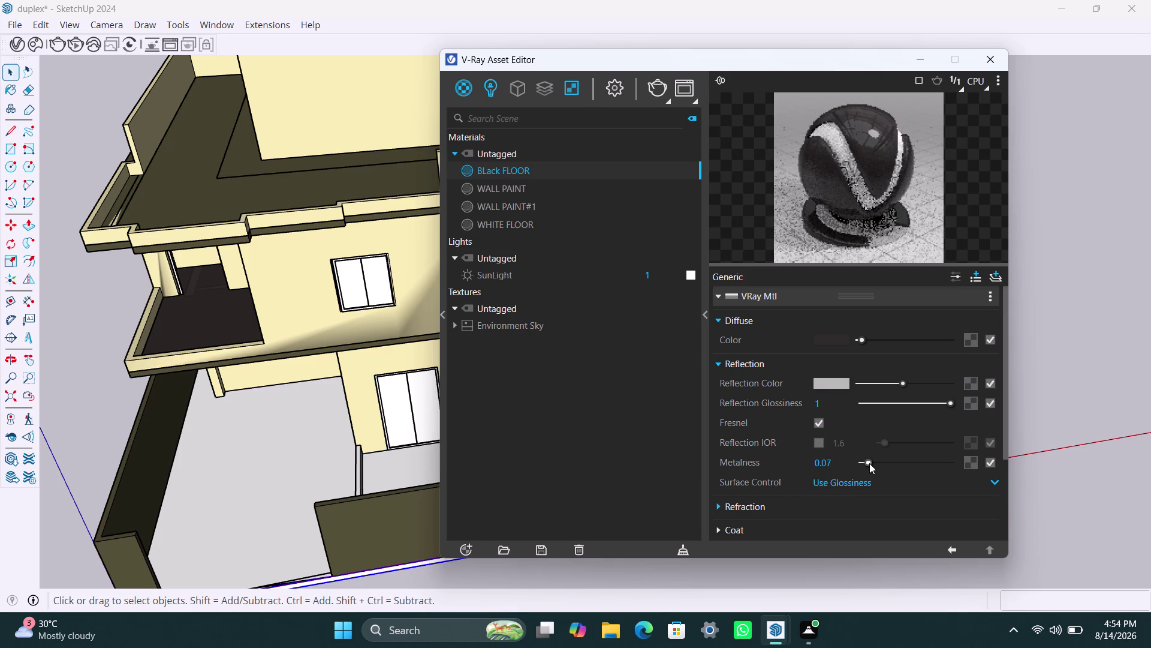
drag(869, 463, 877, 463)
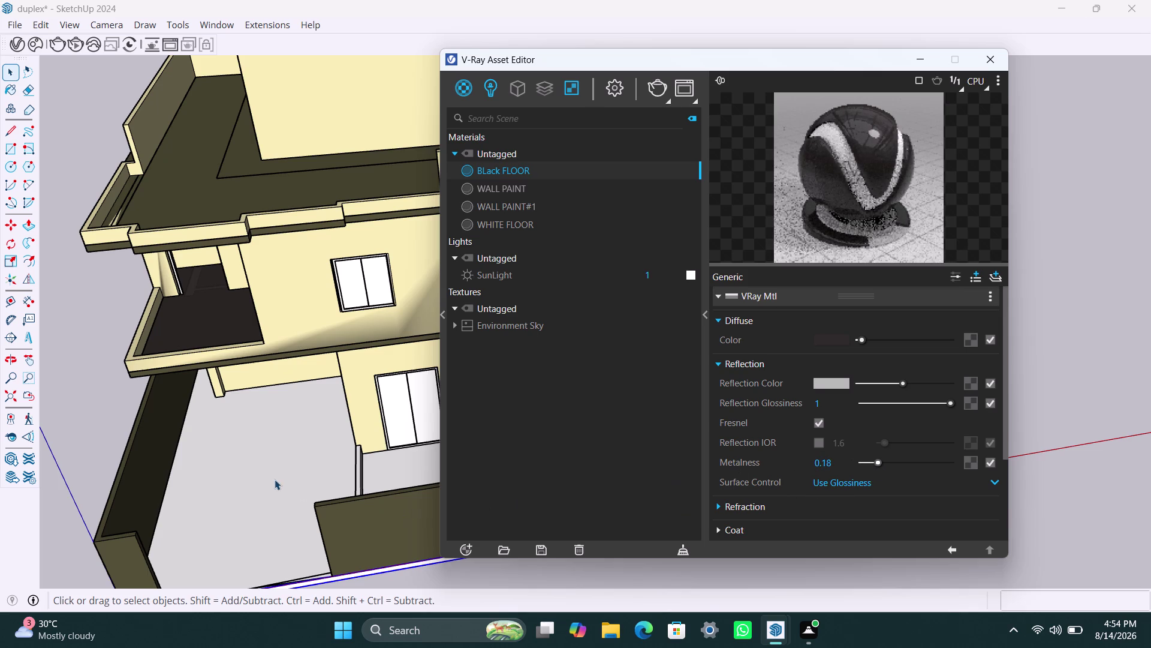
click(275, 479)
scroll(down, 3)
middle_drag(291, 426, 285, 345)
click(234, 436)
double_click(246, 466)
click(251, 474)
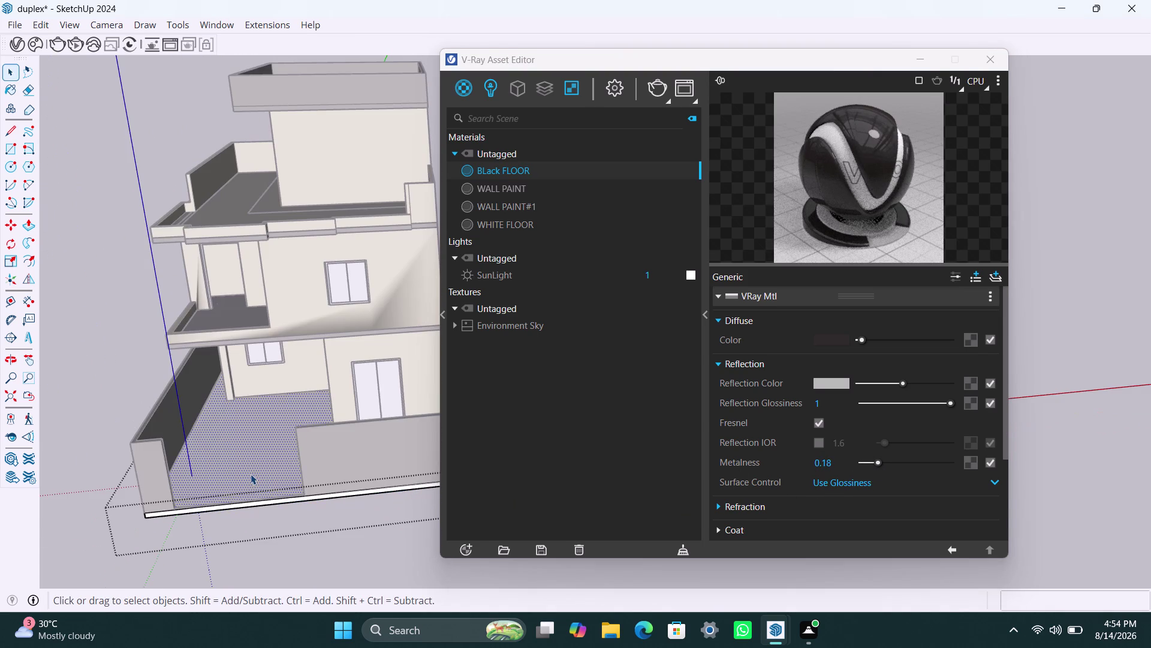
click(517, 190)
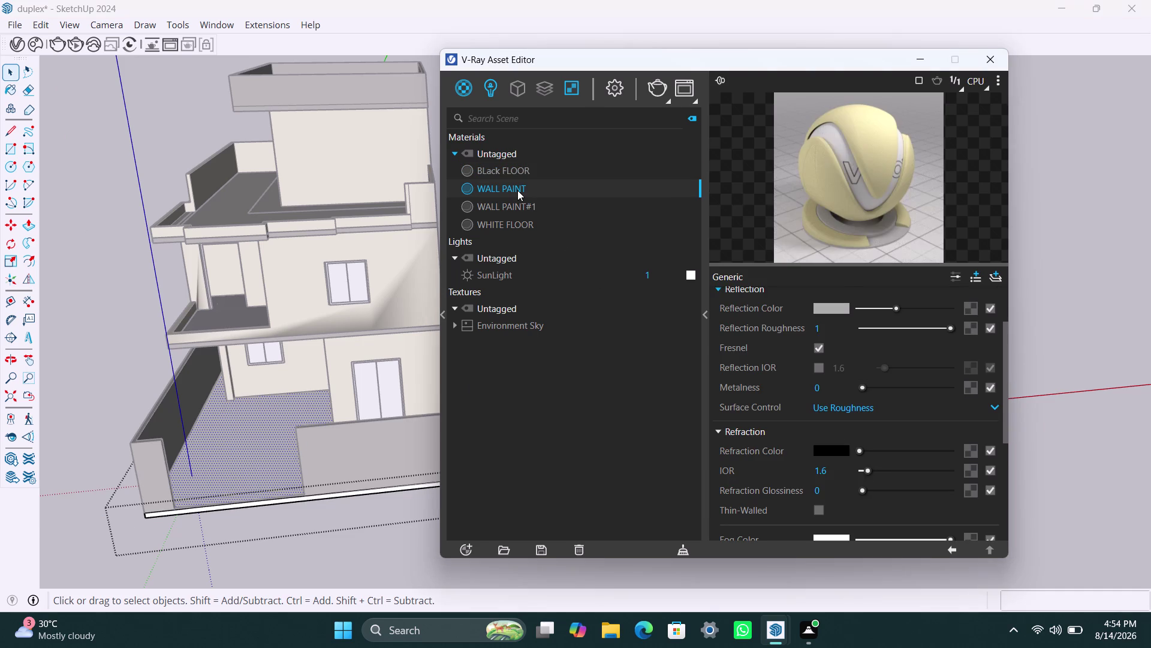
Change WALL PAINT's reflection colour from grey to near-white.
click(840, 307)
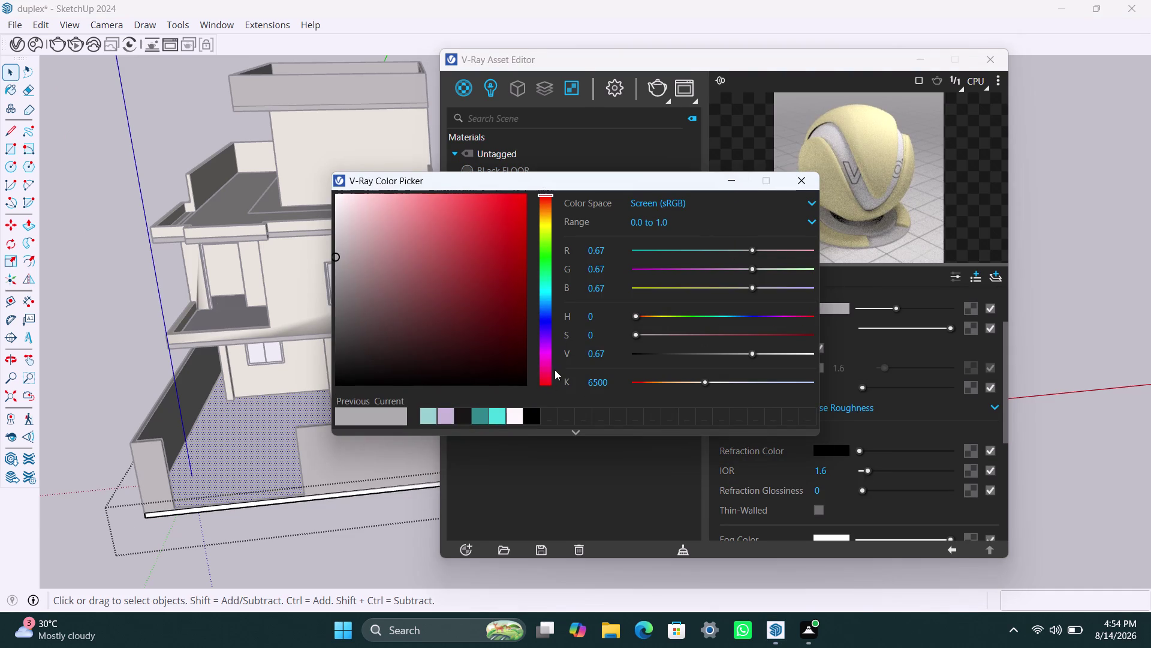
click(521, 414)
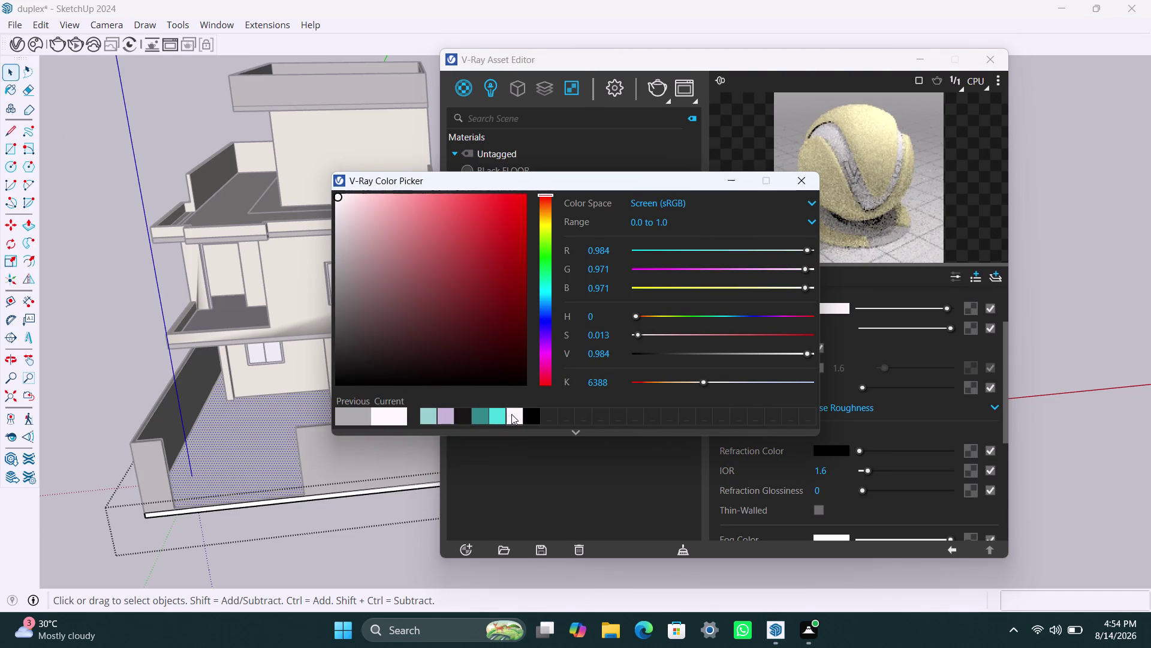
click(512, 414)
click(394, 416)
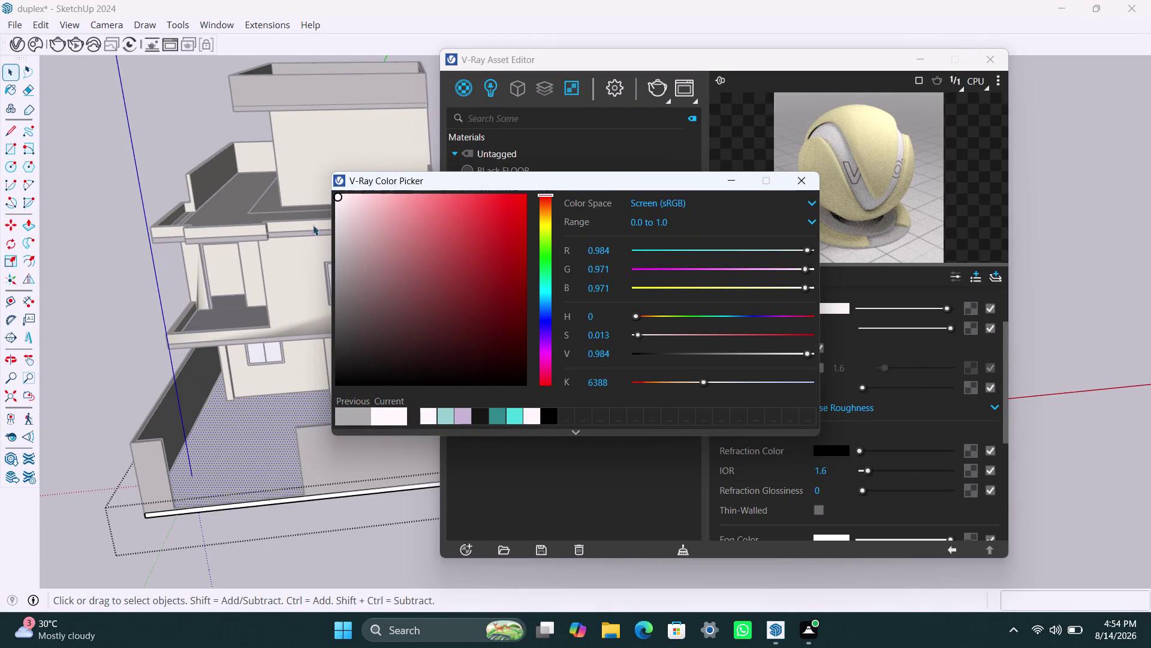
click(732, 180)
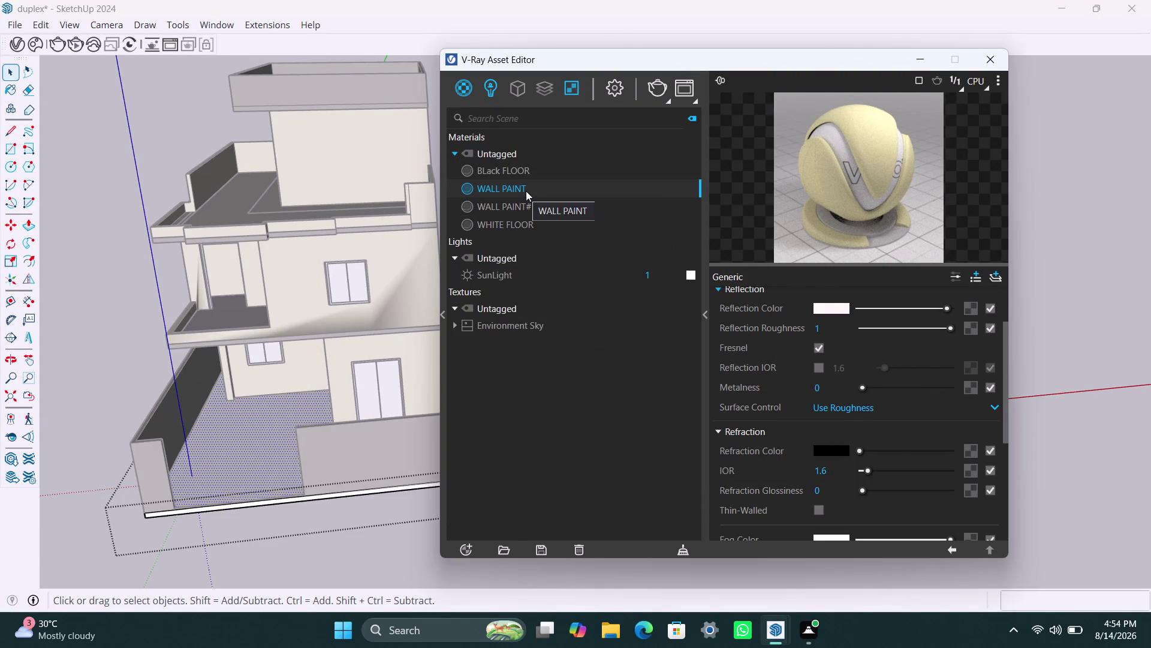
Show WHITE FLOOR's settings, with its metalness at 0.13.
click(514, 221)
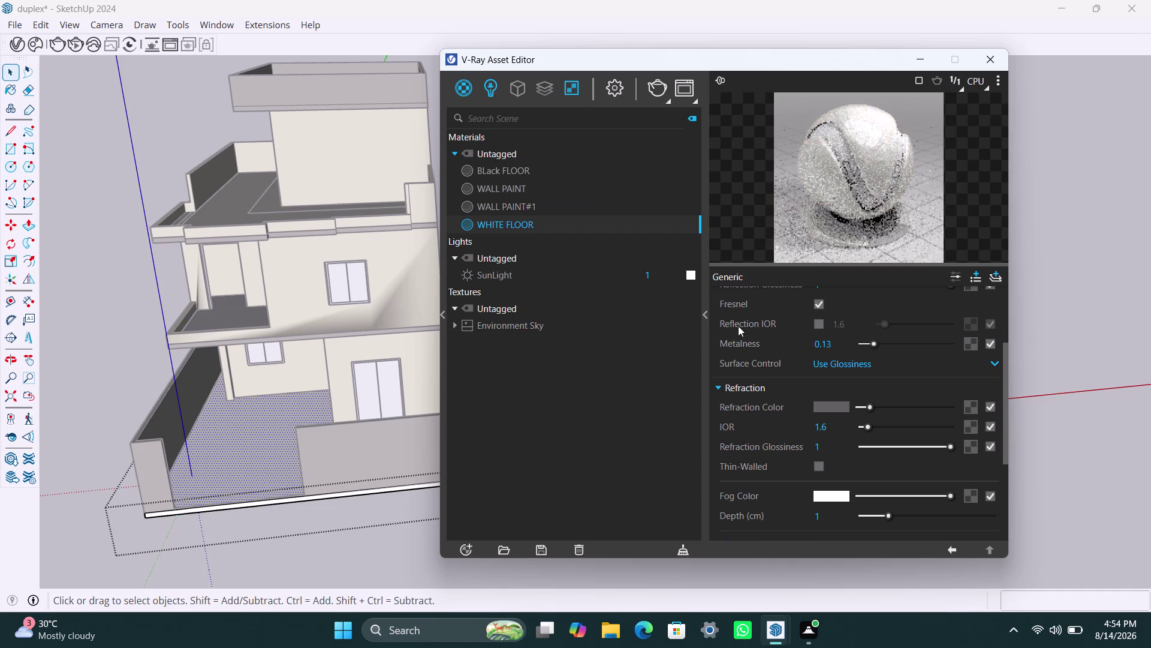
scroll(up, 3)
click(833, 335)
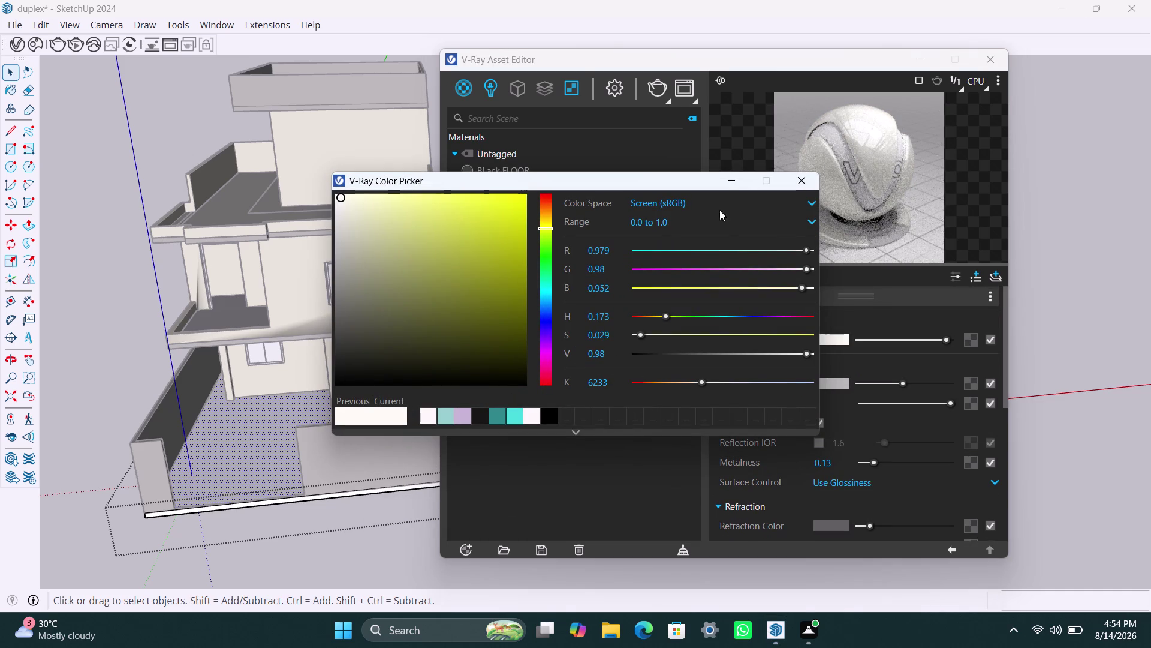
click(729, 183)
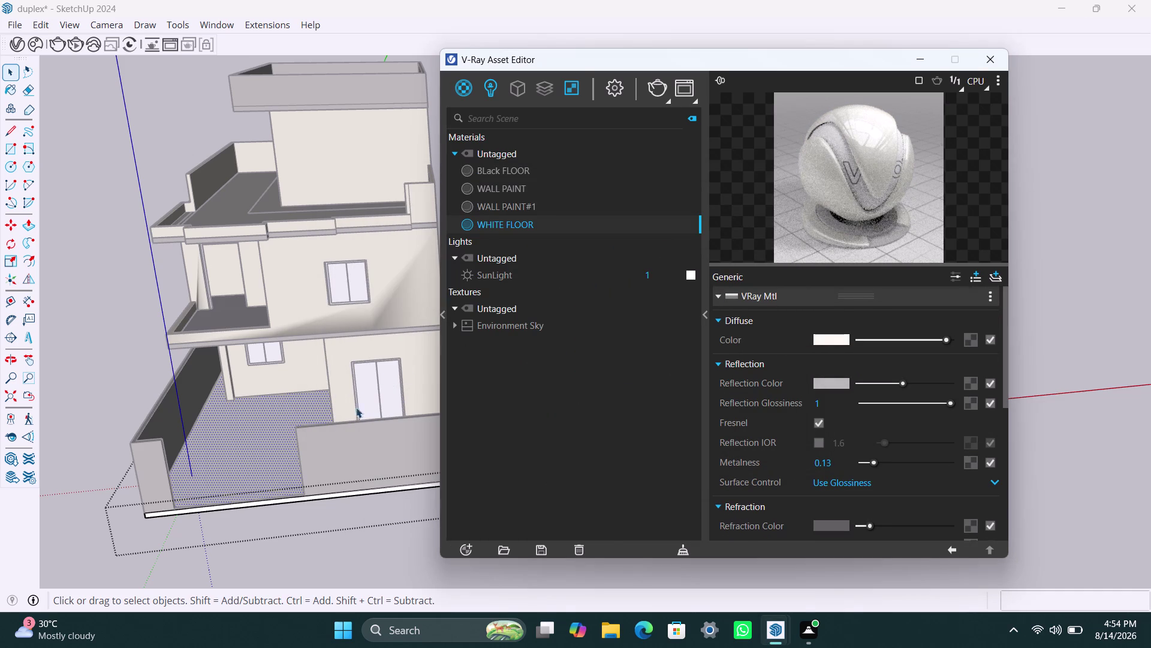
Orbit to the upper floor and select the first-floor slab.
right_click(485, 224)
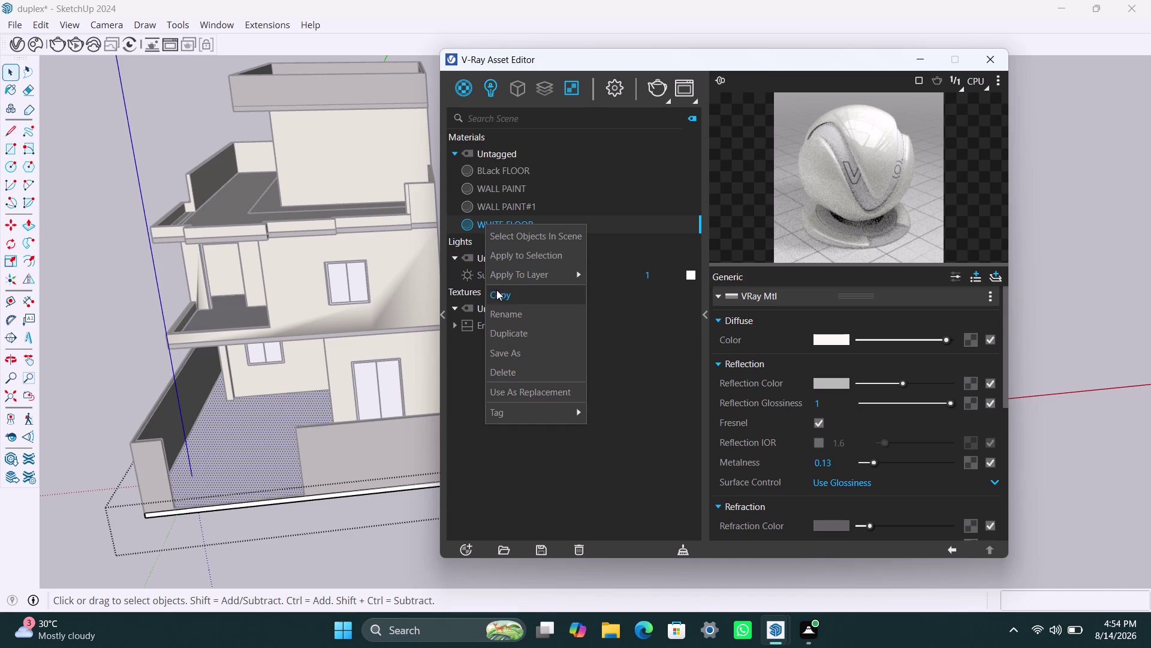
click(502, 260)
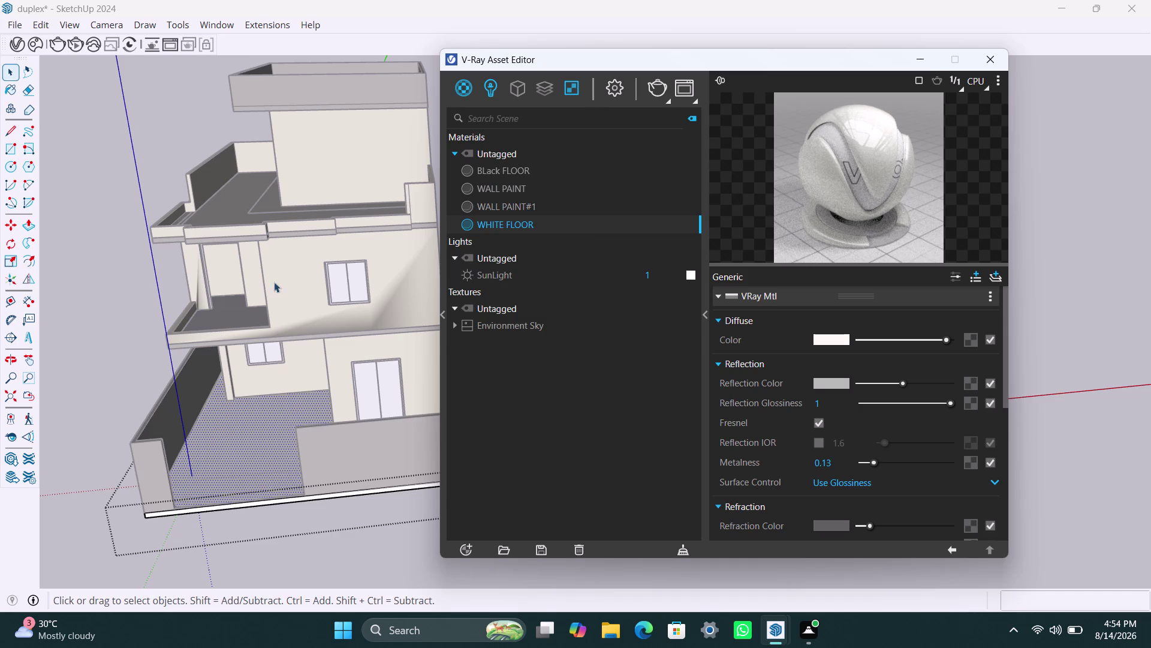
click(219, 212)
scroll(up, 3)
middle_drag(251, 199, 259, 296)
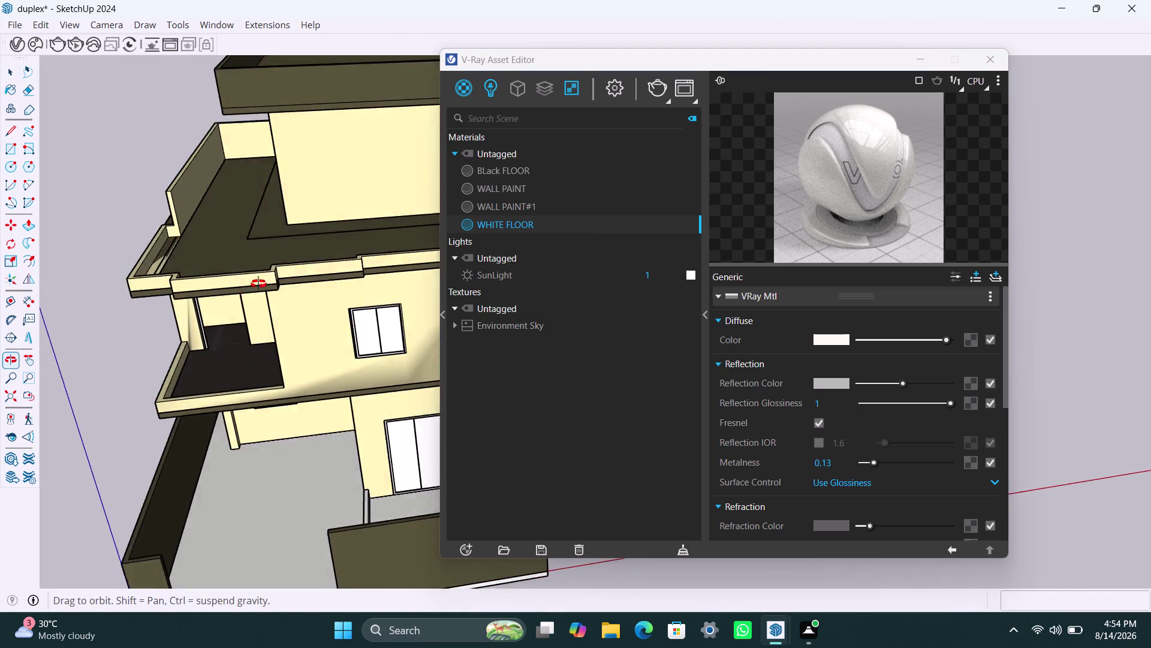
middle_drag(259, 296, 259, 345)
scroll(up, 3)
click(236, 332)
click(236, 331)
click(236, 332)
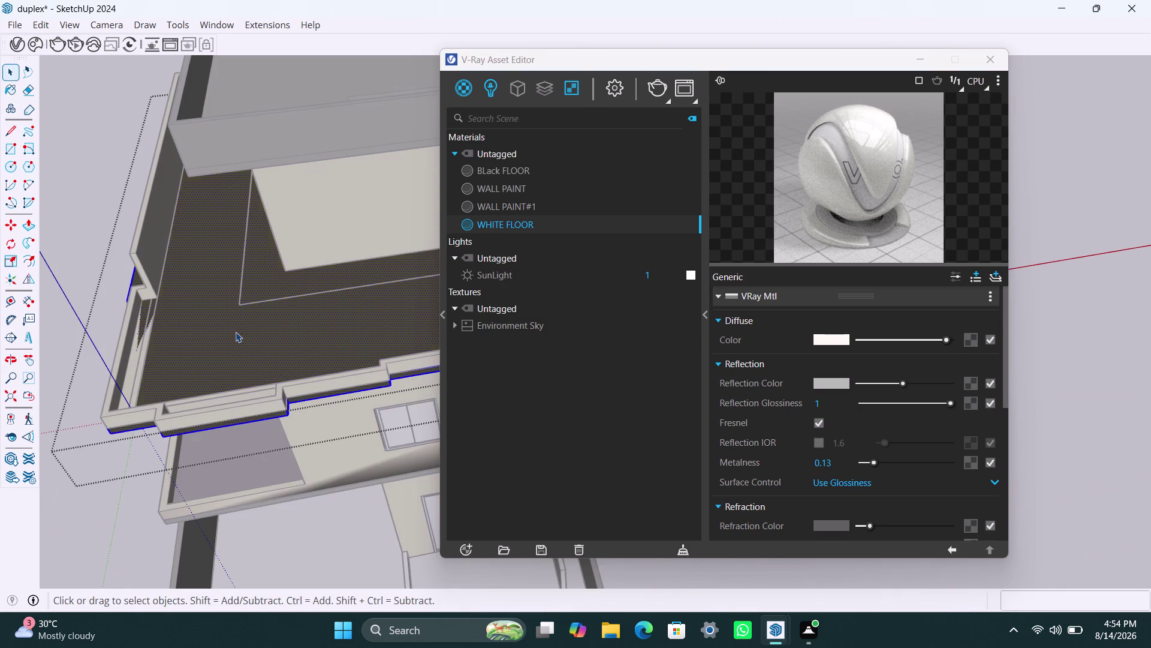
click(235, 332)
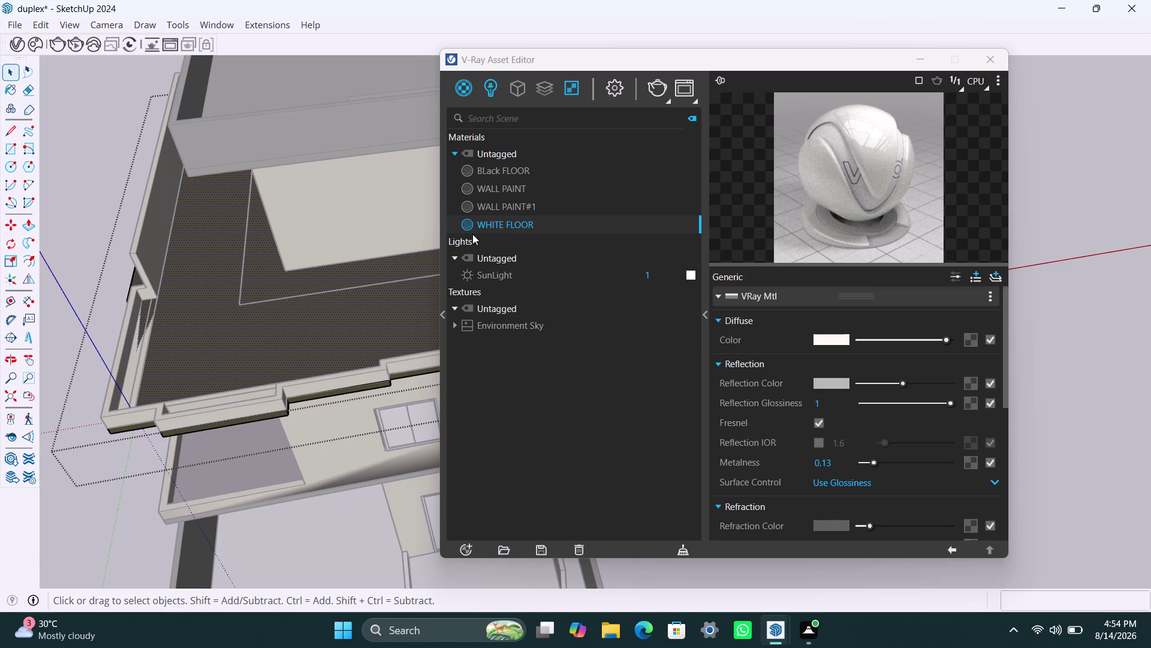
Apply WHITE FLOOR to the selected slab, then orbit to inspect the finish.
right_click(509, 223)
click(550, 256)
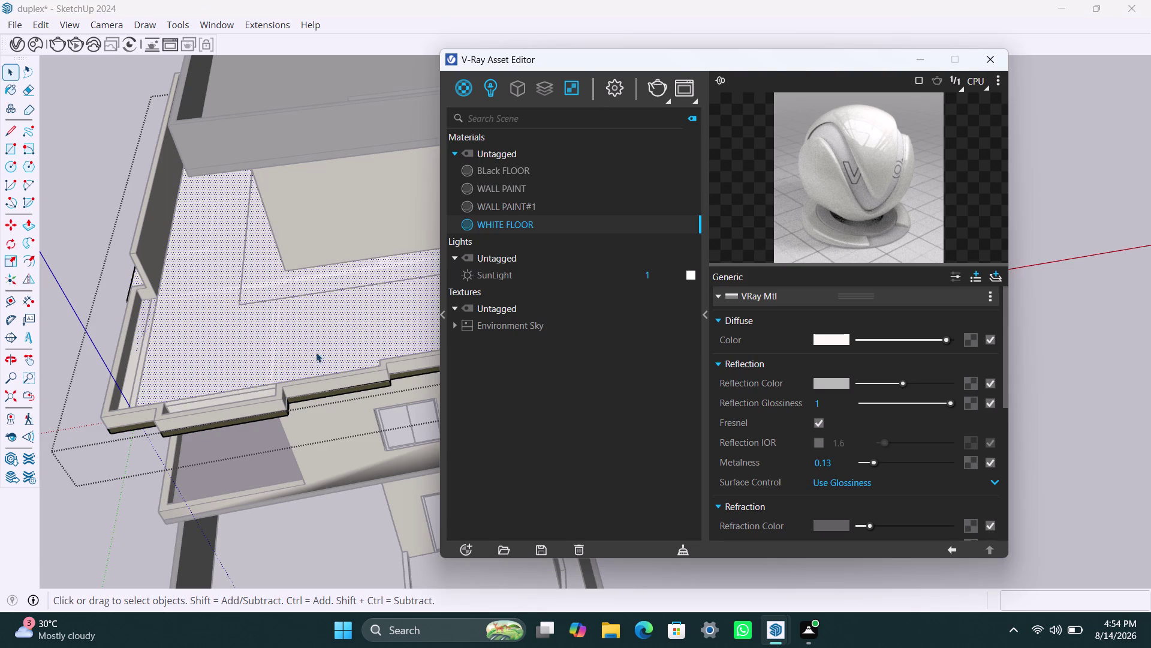
click(79, 241)
scroll(down, 3)
middle_drag(246, 391, 247, 358)
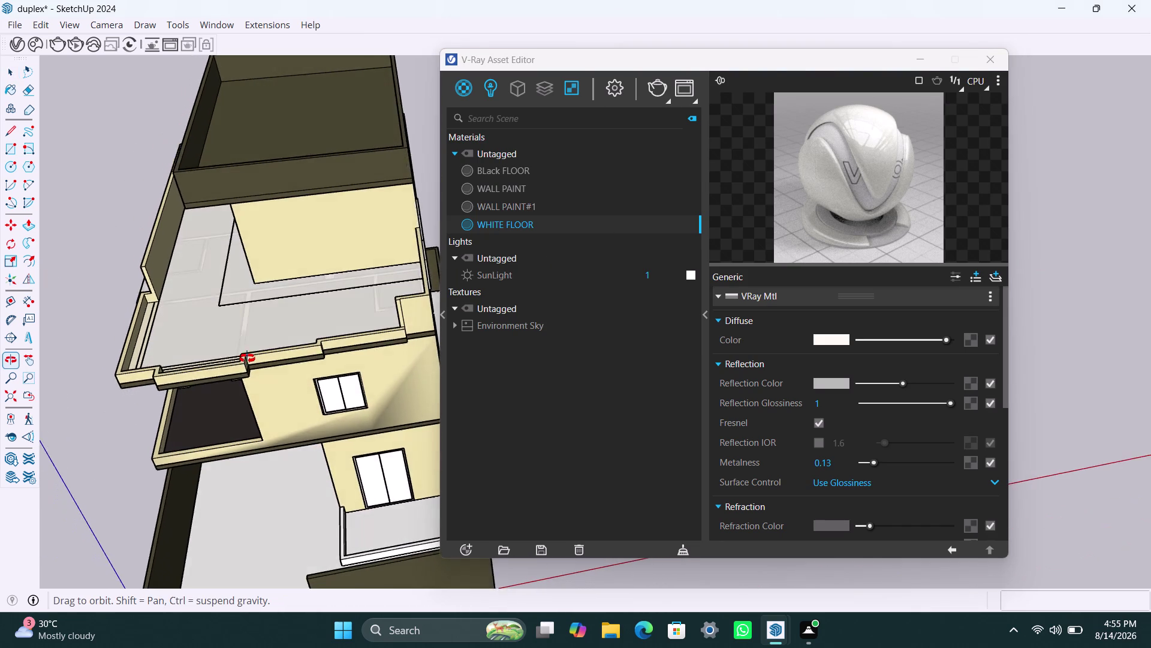
middle_drag(247, 358, 172, 402)
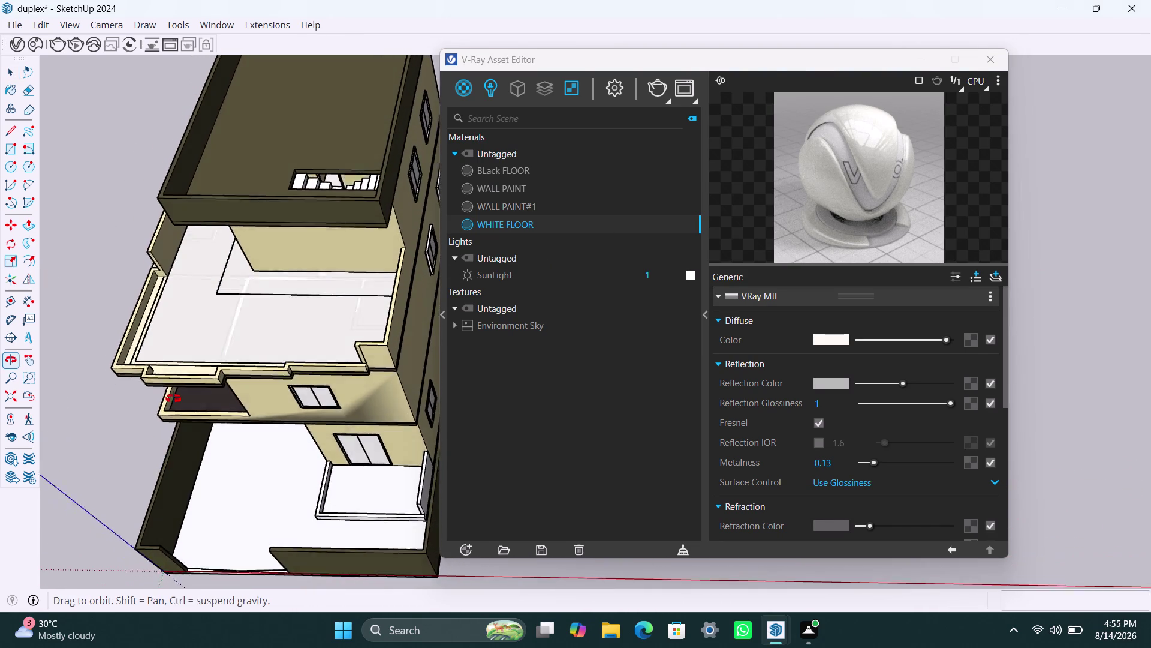
middle_drag(171, 402, 303, 273)
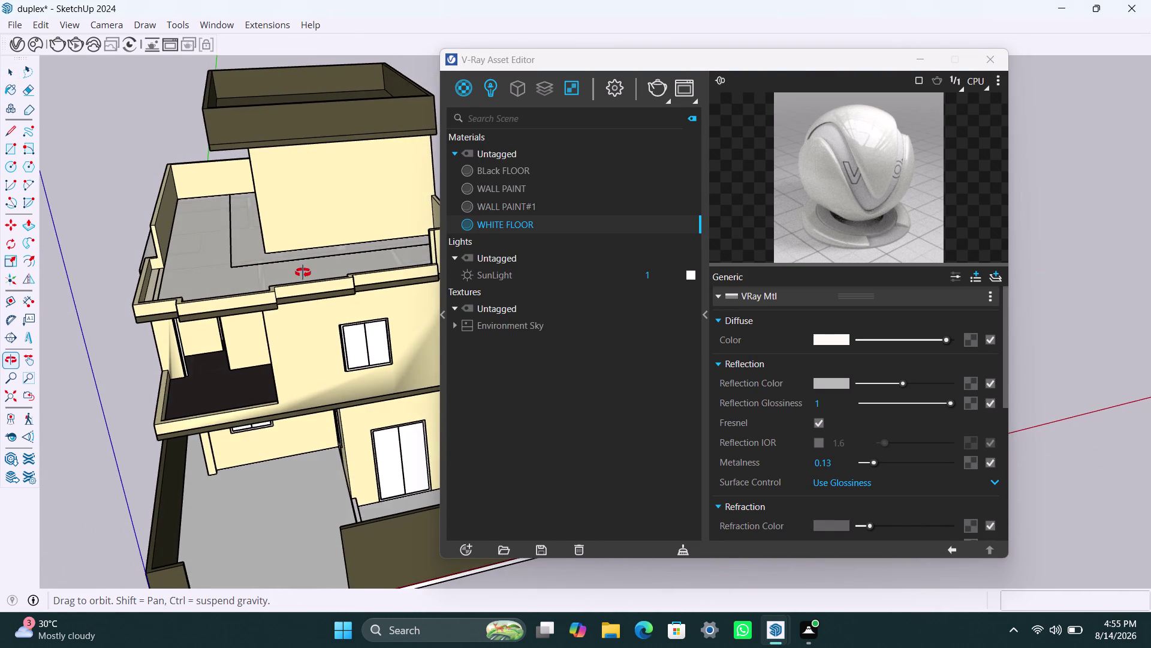
middle_drag(302, 272, 231, 358)
scroll(up, 3)
scroll(up, 3)
scroll(down, 3)
scroll(down, 3)
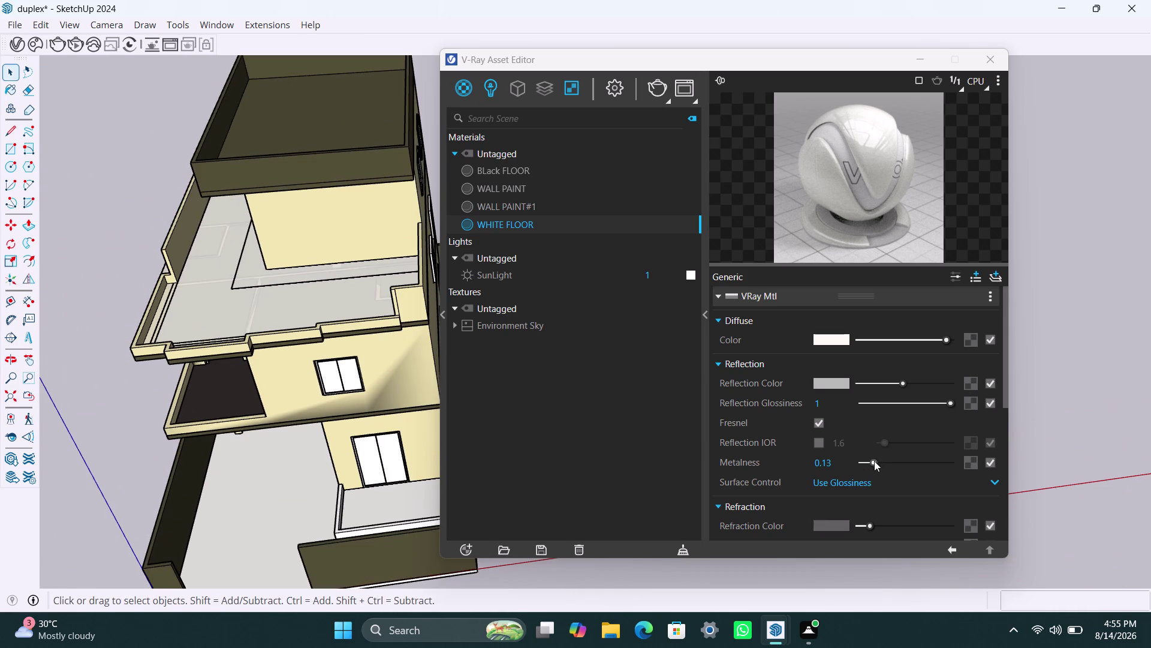
Give WHITE FLOOR a black refraction colour and metalness 0.31.
drag(873, 463, 856, 466)
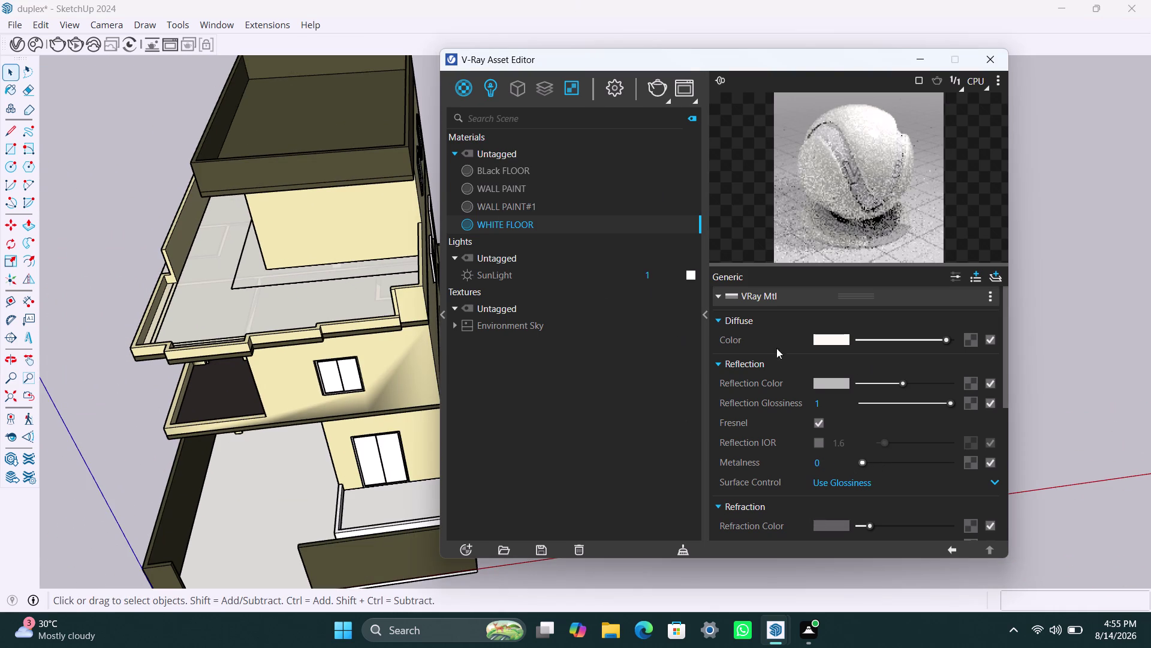
drag(863, 462, 882, 464)
scroll(down, 3)
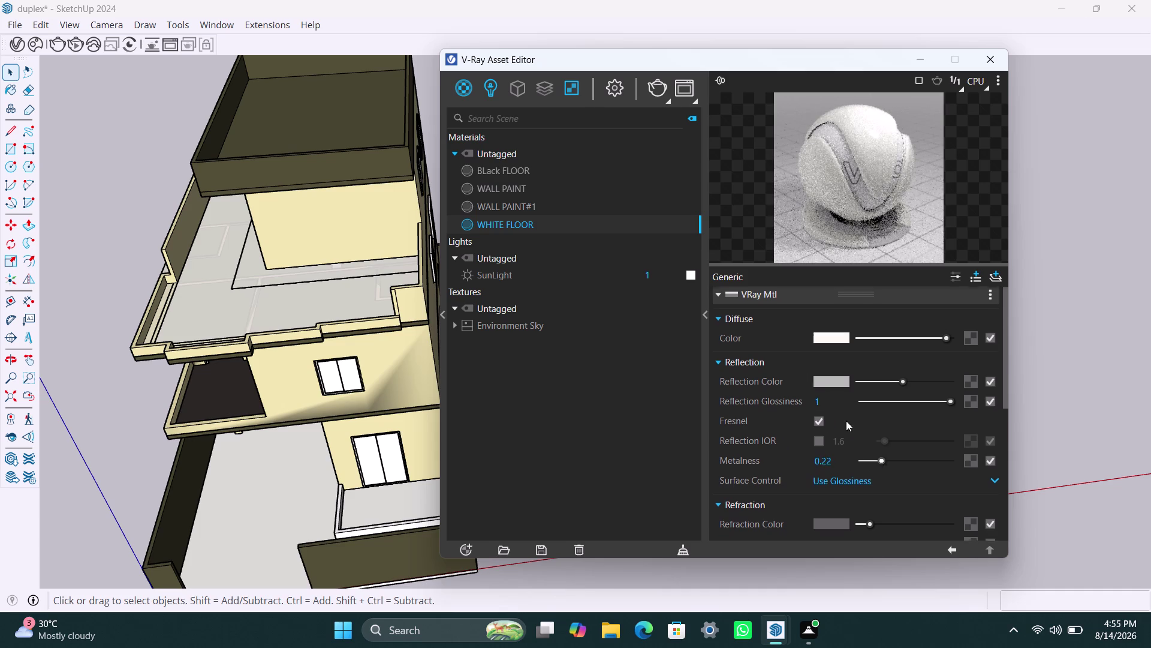
scroll(up, 3)
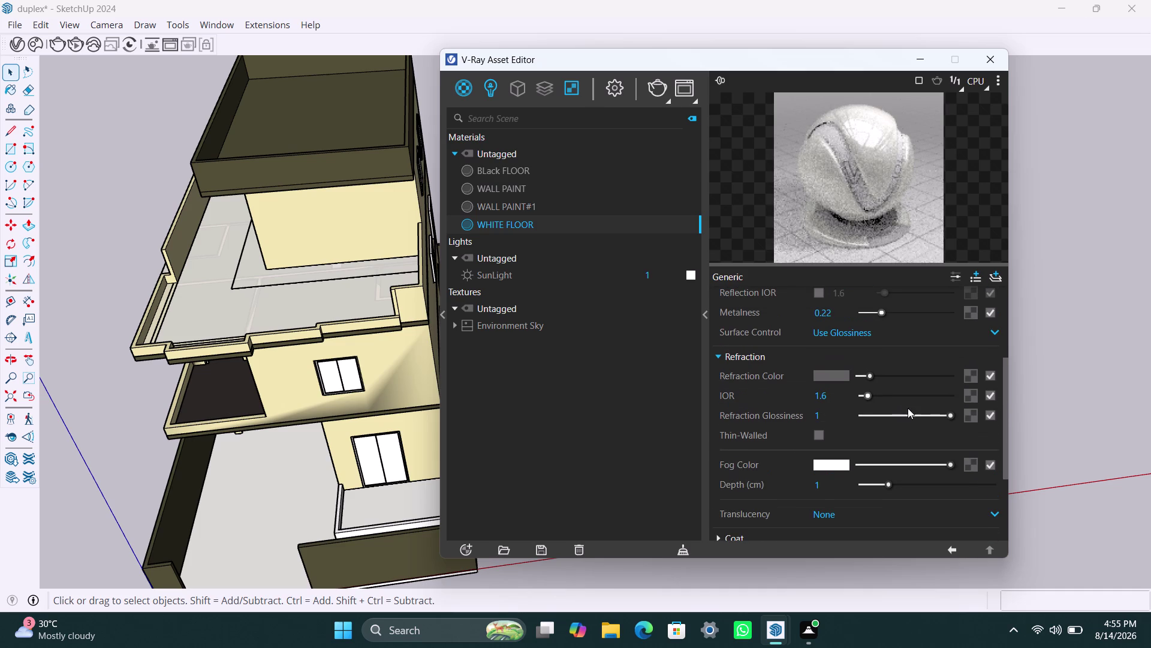
drag(870, 375, 868, 376)
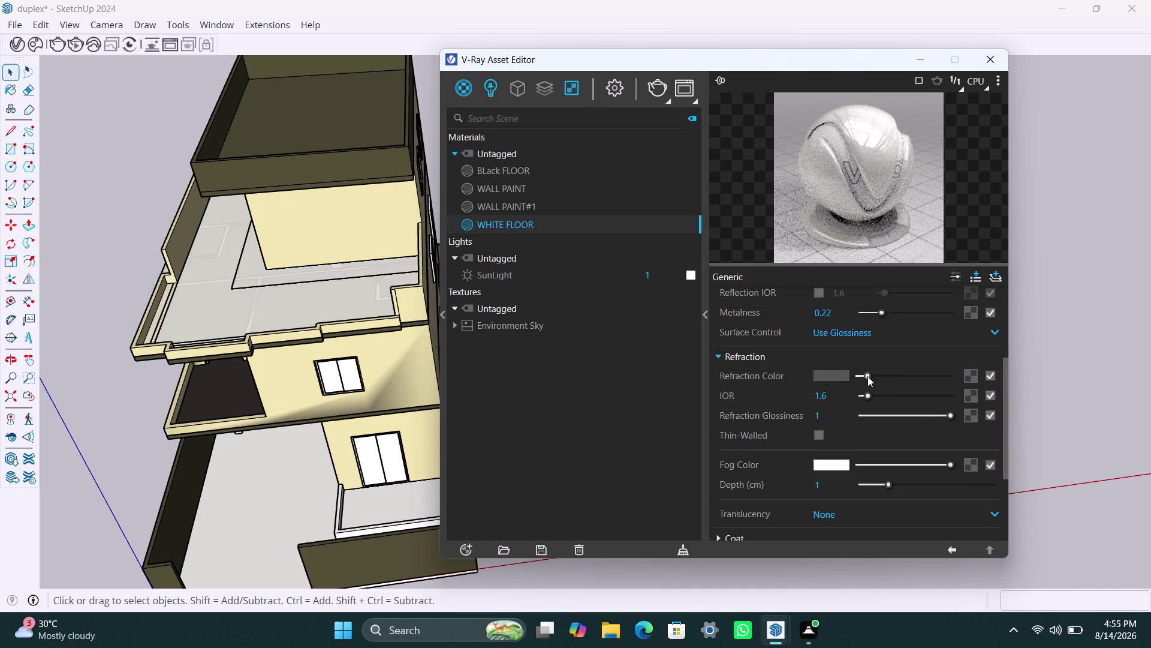
drag(868, 376, 864, 379)
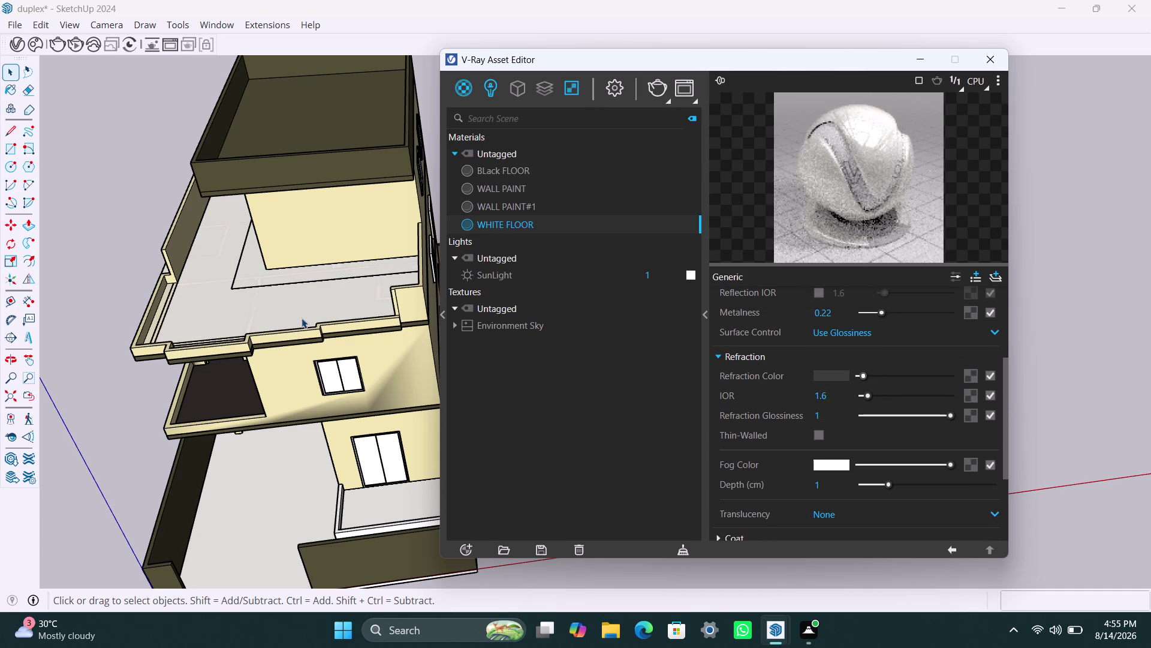
drag(863, 371, 852, 373)
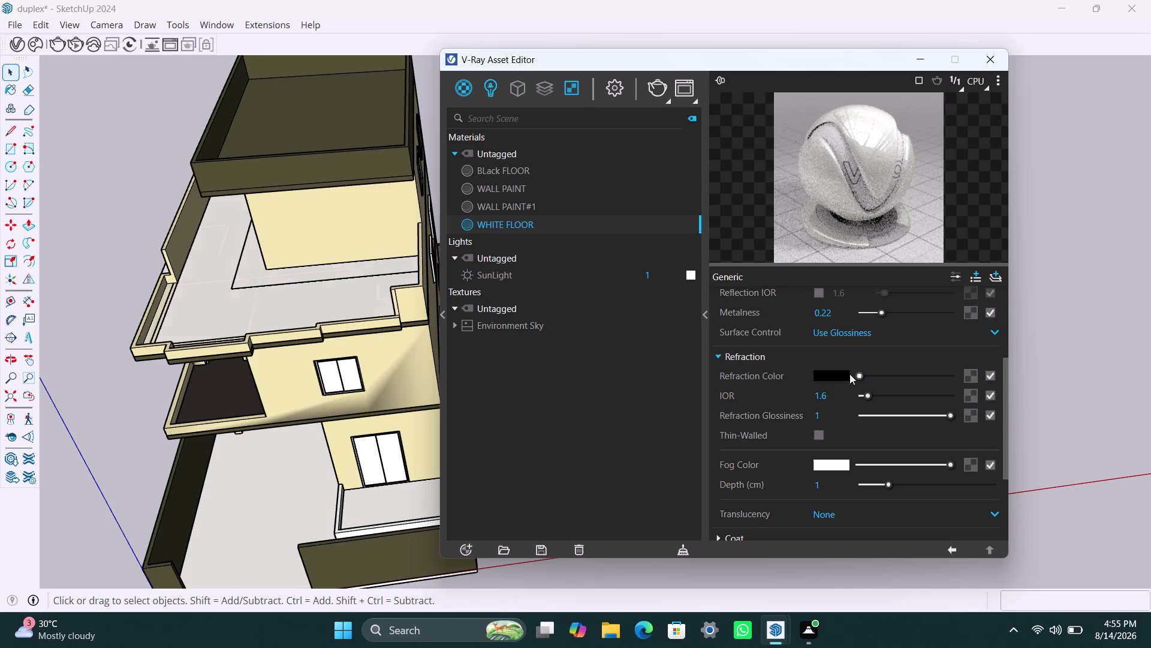
scroll(up, 3)
scroll(up, 3)
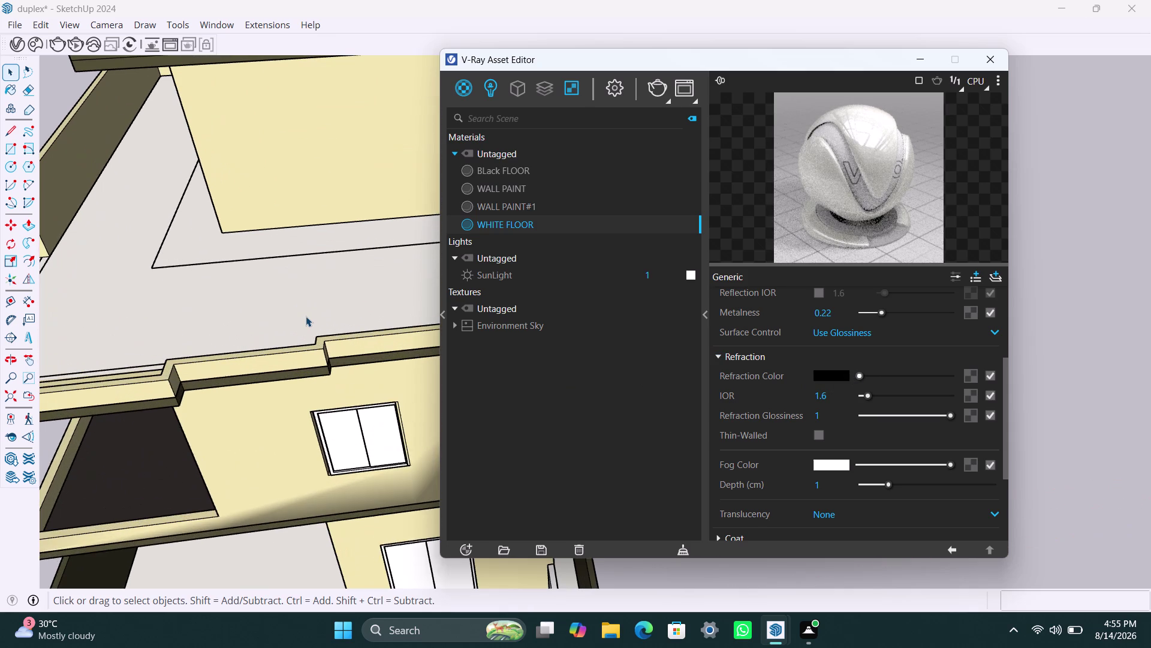
scroll(down, 3)
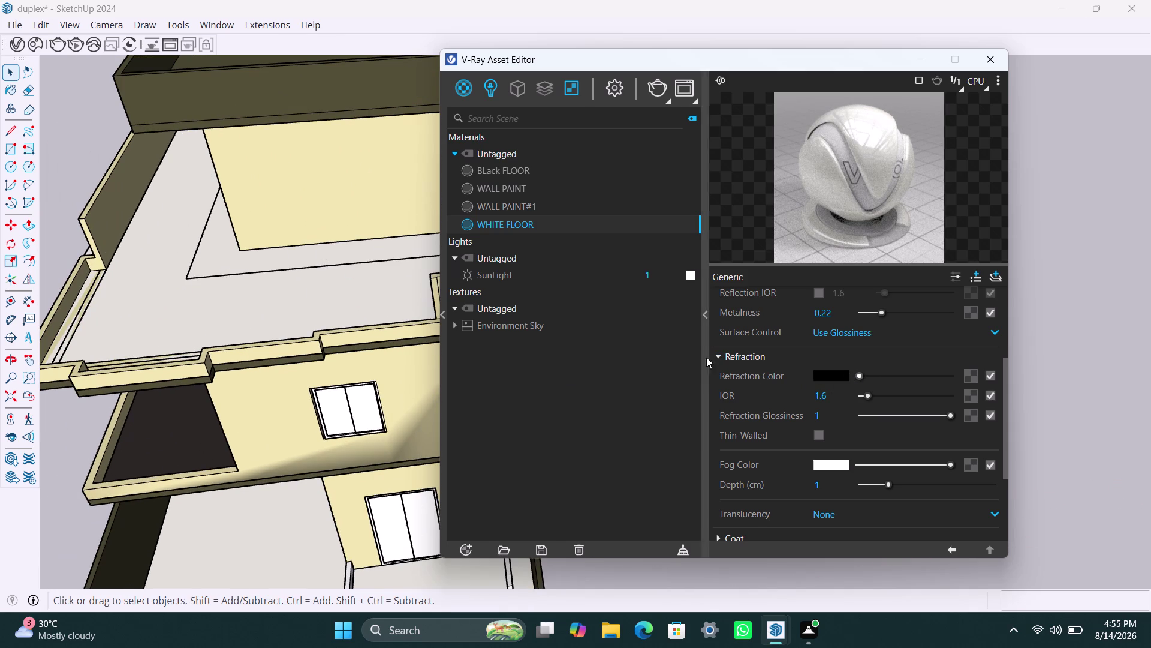
scroll(up, 3)
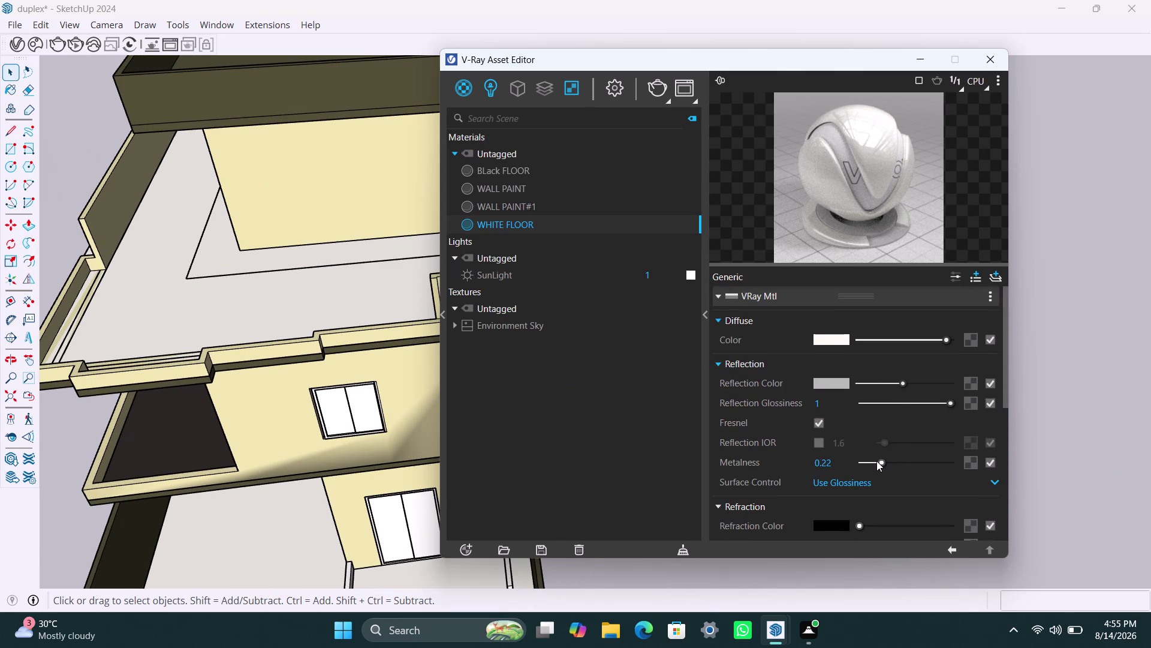
drag(880, 460, 890, 460)
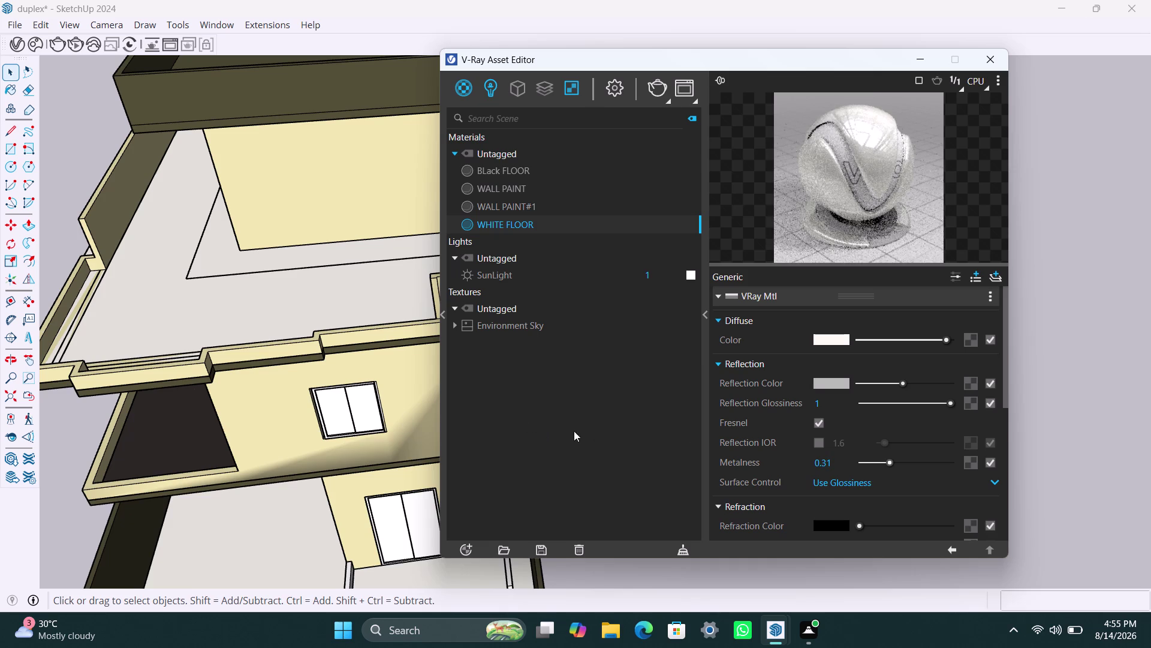
Select the dark balcony floor and give BLack FLOOR black refraction and metalness 0.31.
click(167, 444)
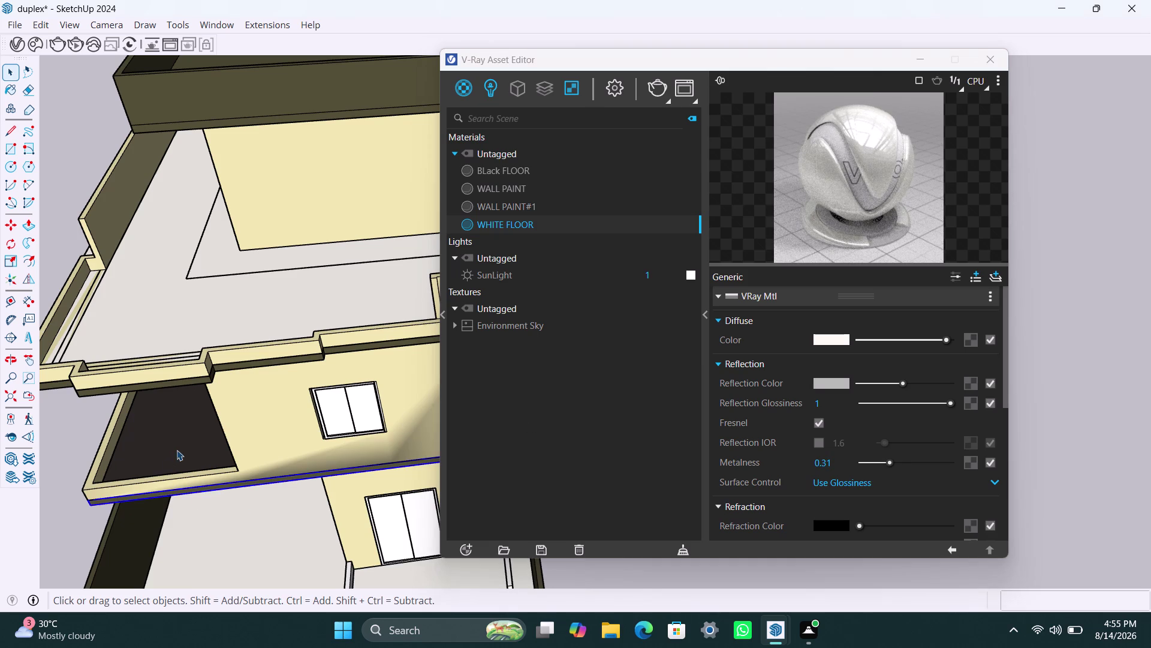
click(518, 169)
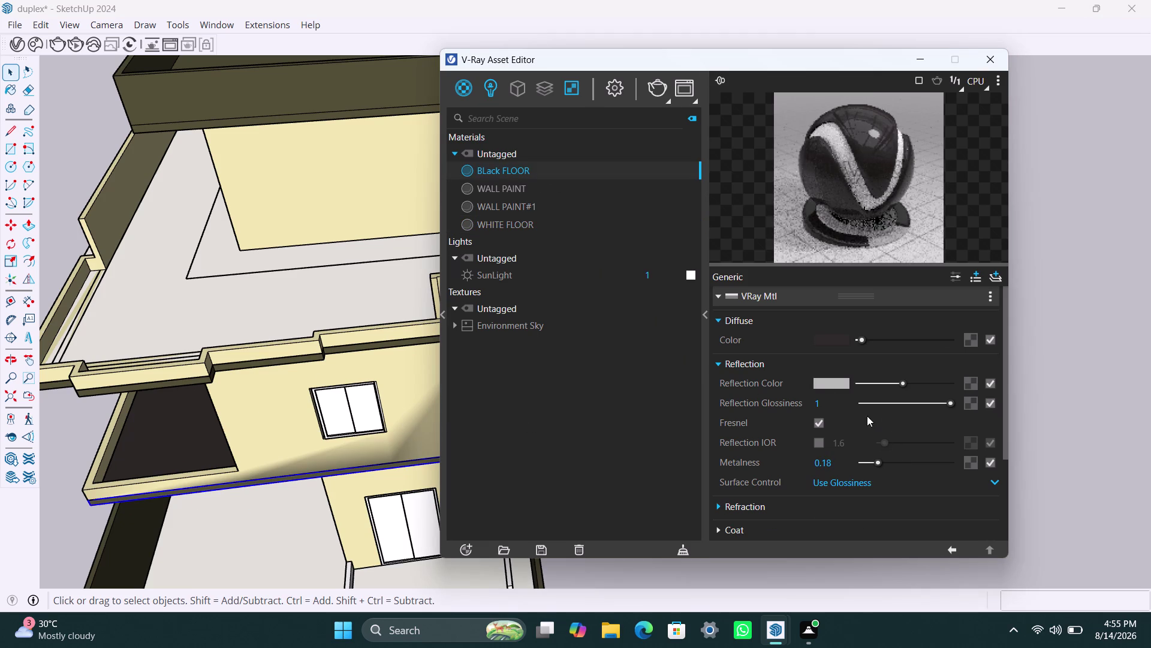
scroll(down, 3)
click(718, 386)
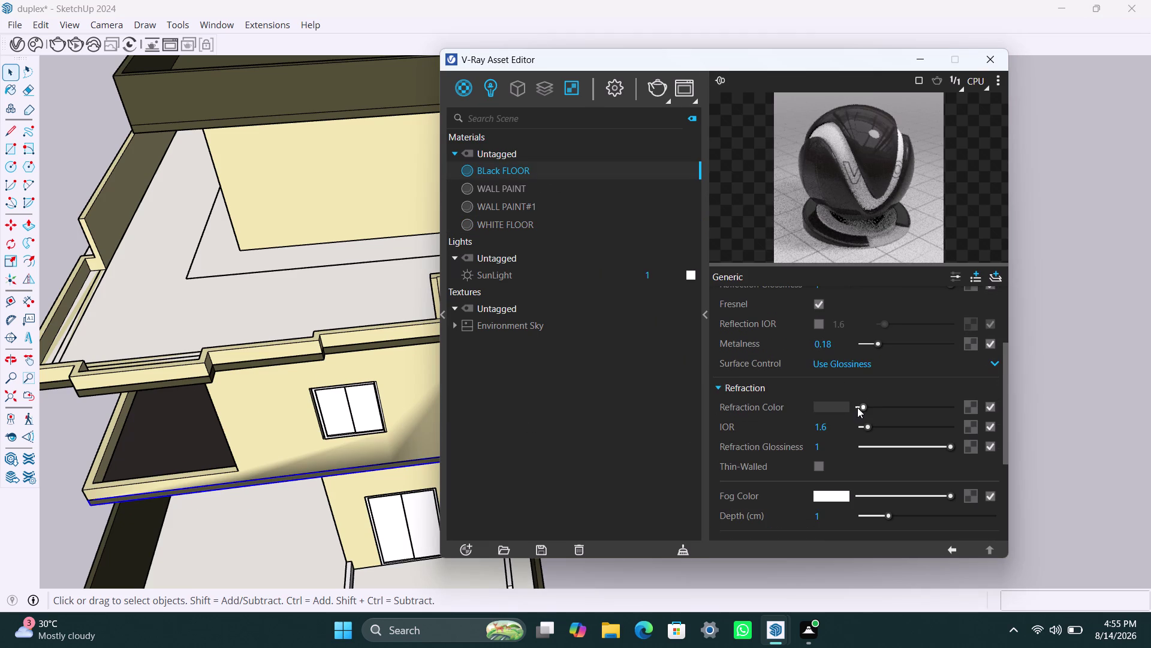
drag(859, 405, 836, 410)
drag(879, 344, 888, 344)
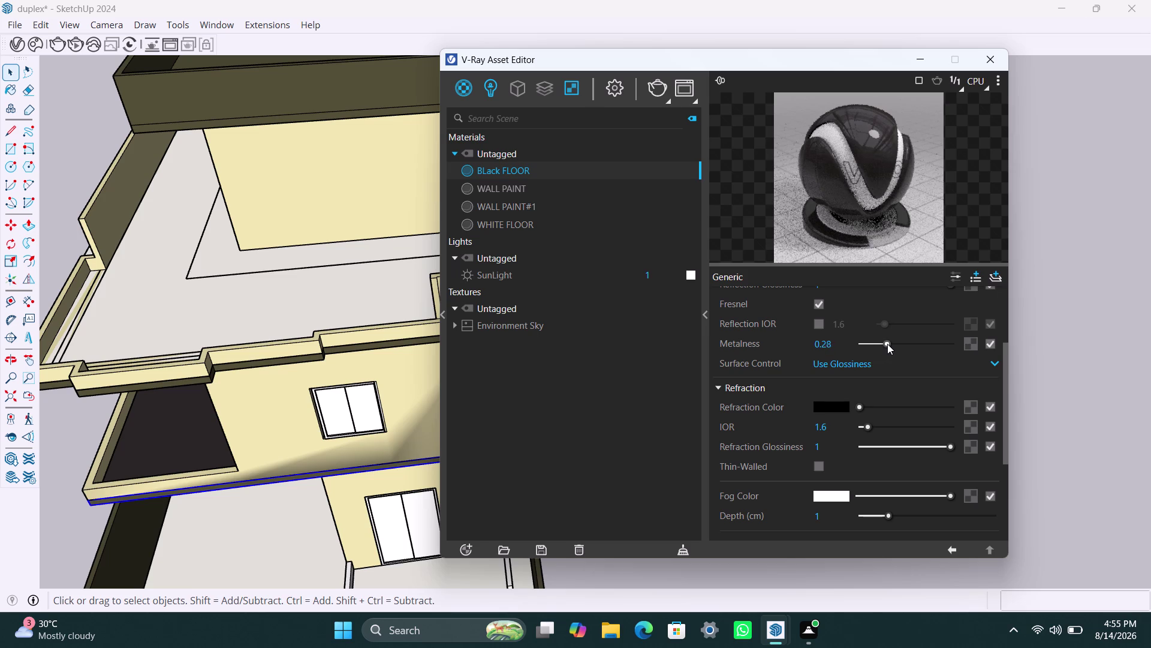
drag(888, 344, 890, 344)
click(1021, 191)
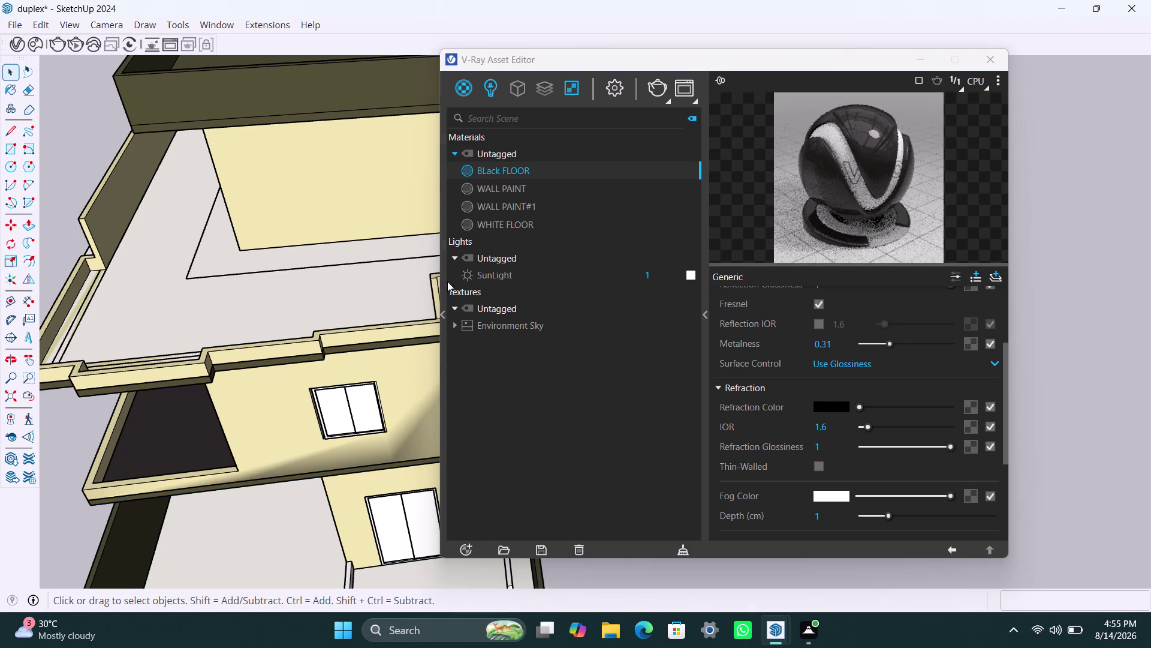
scroll(down, 3)
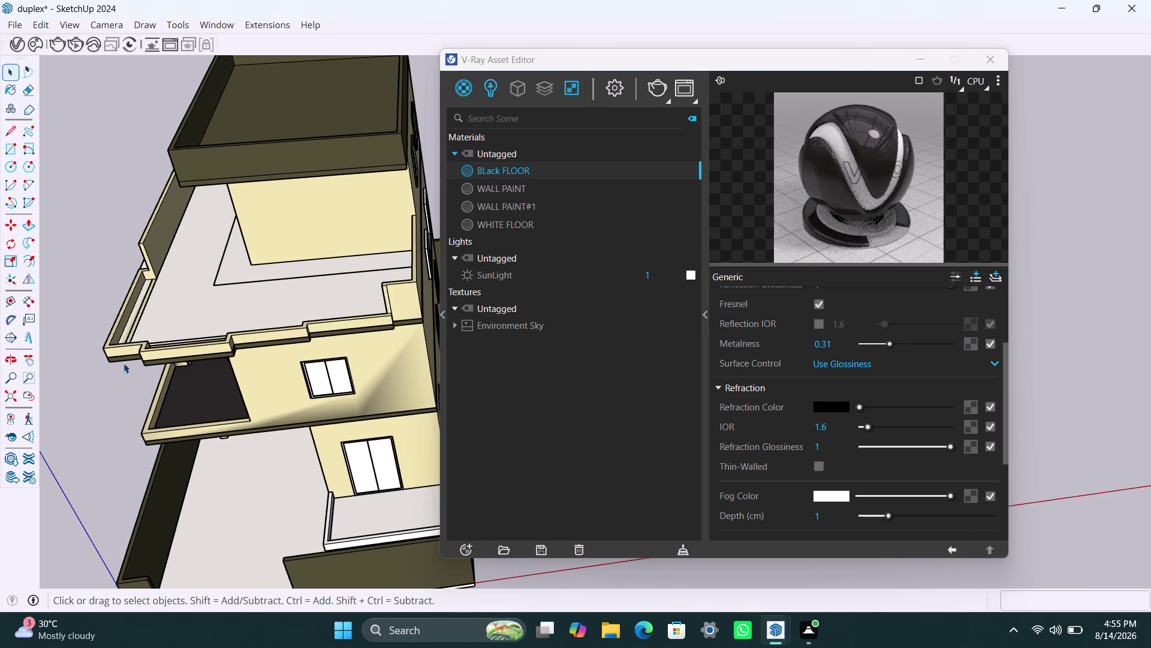
click(92, 395)
scroll(down, 3)
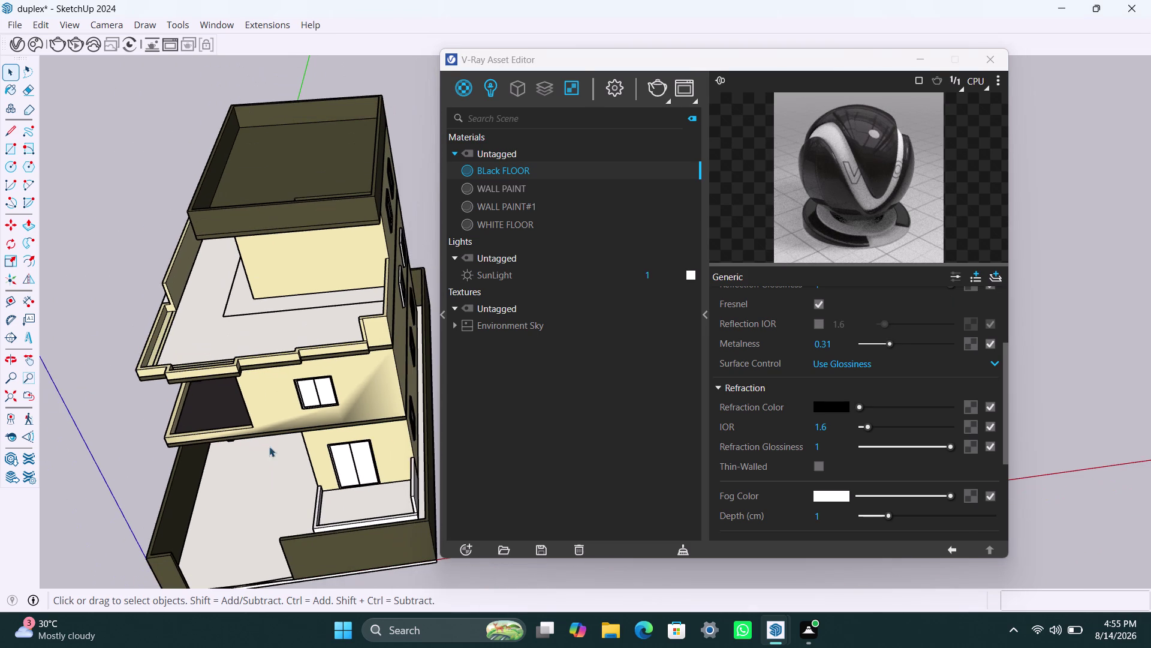
Select the rooftop parapet enclosure group.
click(294, 155)
double_click(294, 154)
click(294, 150)
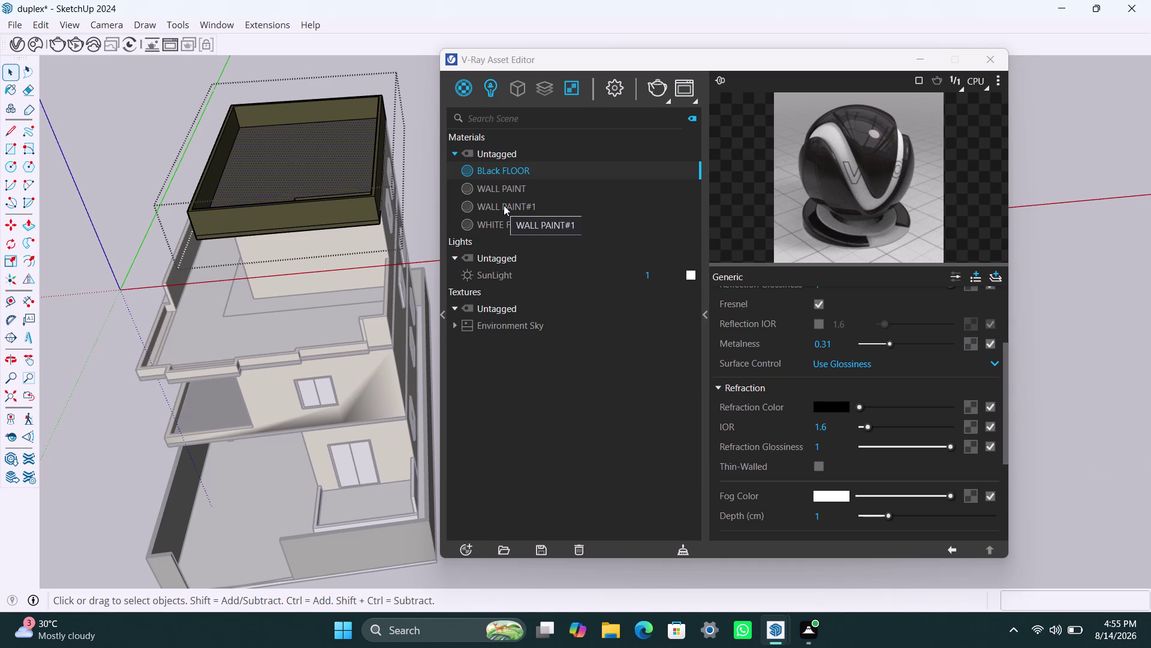
click(311, 162)
double_click(311, 162)
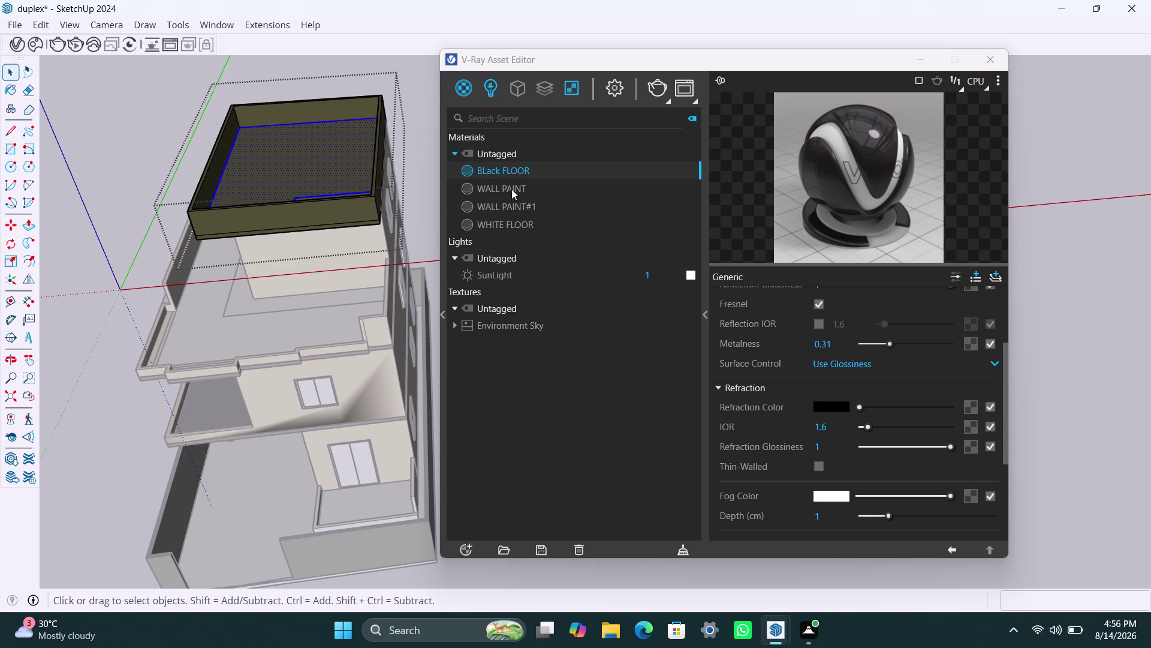
Apply the WHITE FLOOR material to the selected rooftop enclosure.
click(488, 227)
click(328, 176)
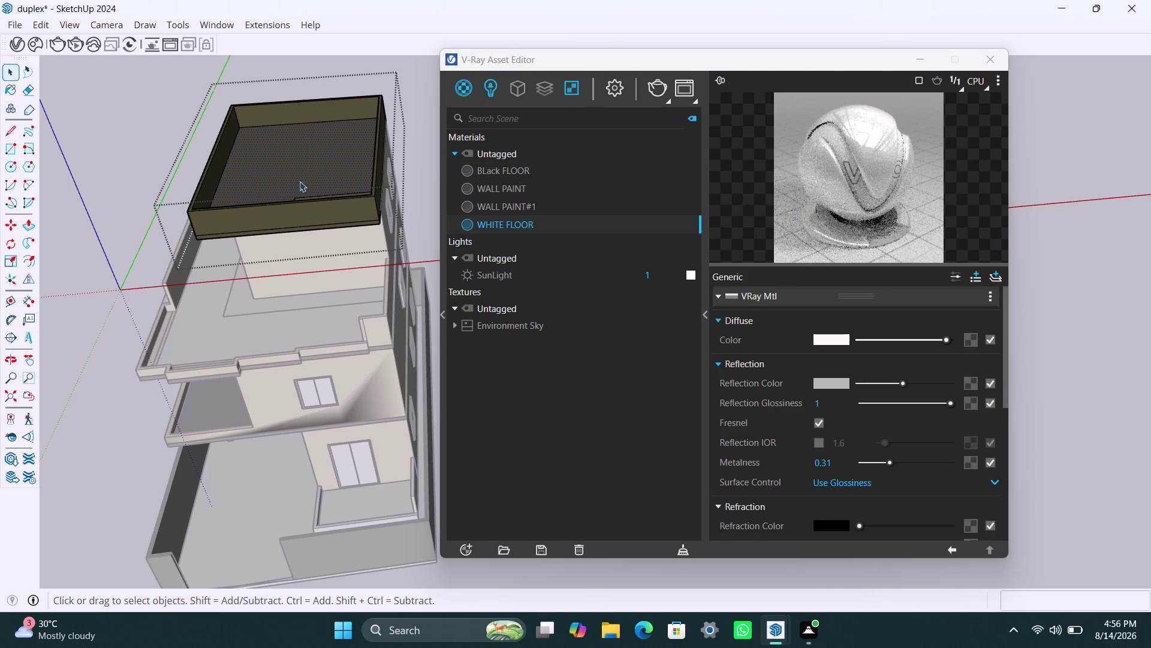
right_click(505, 227)
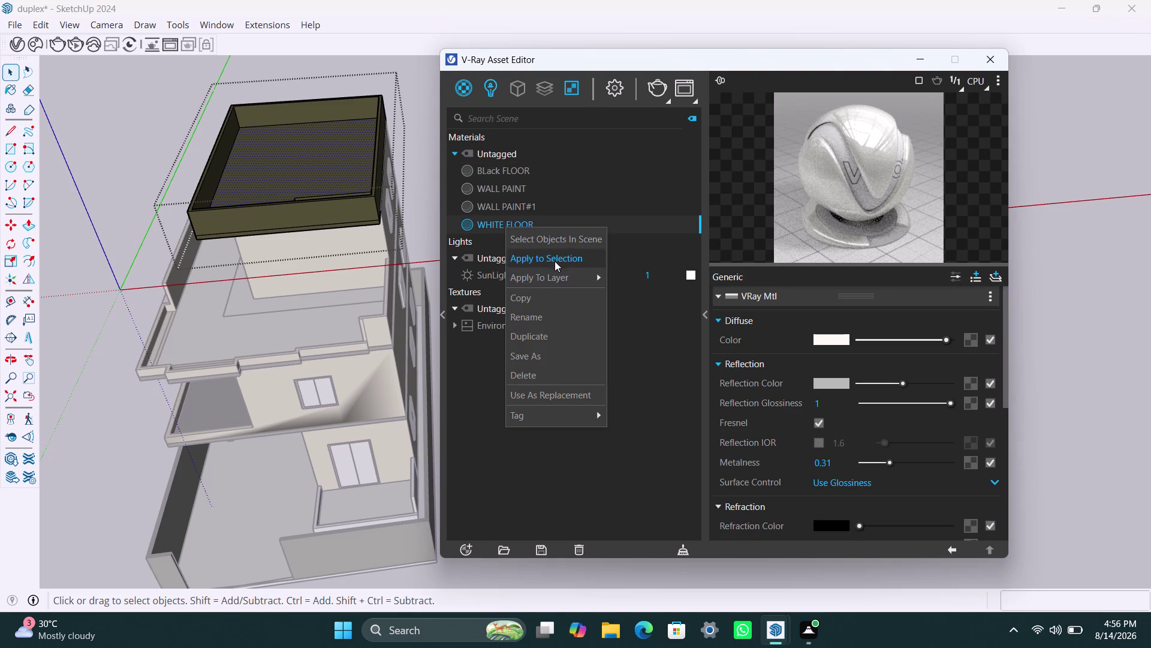
click(555, 260)
Clear the selection and orbit the model to view the upper floors.
click(406, 98)
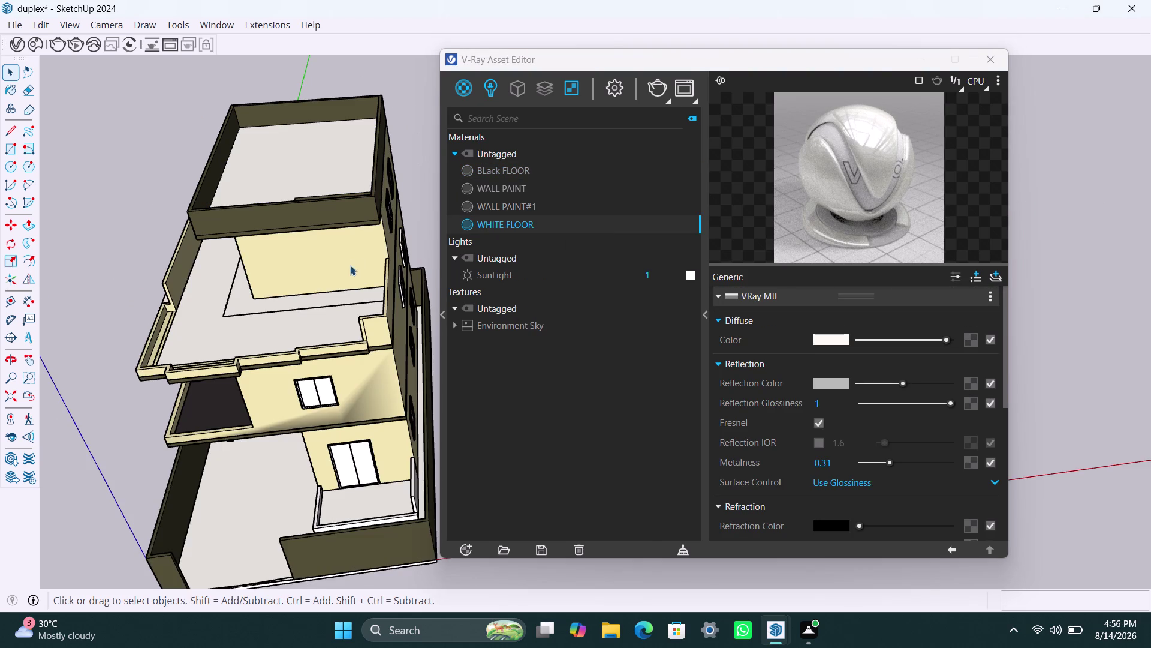
scroll(down, 3)
scroll(up, 3)
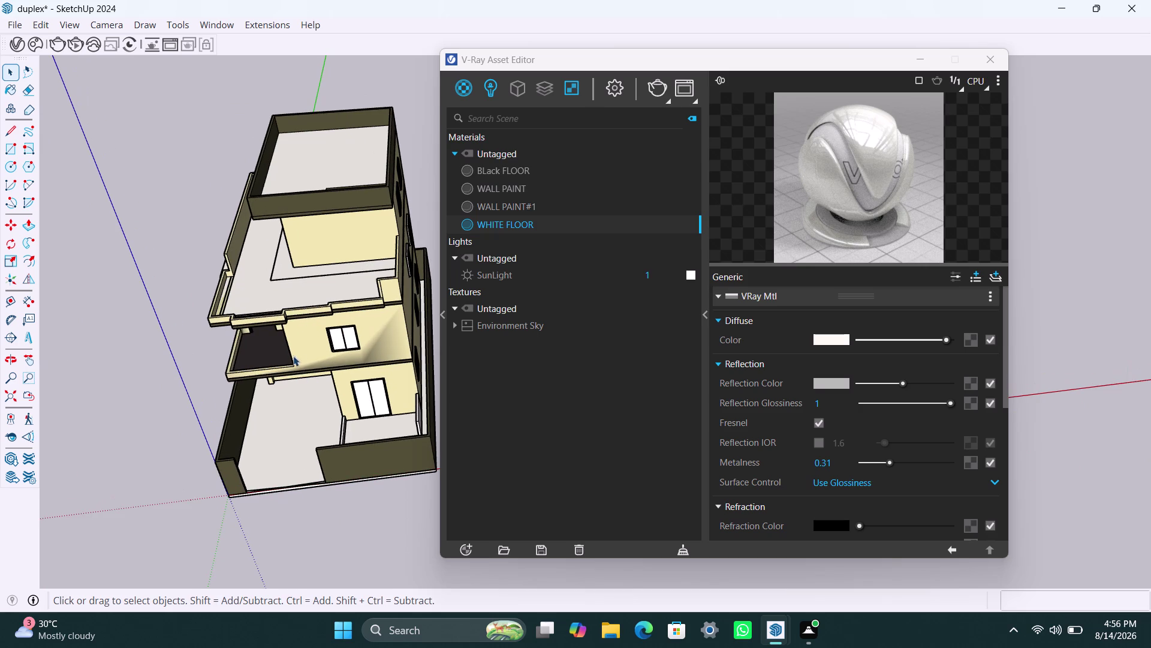
scroll(up, 3)
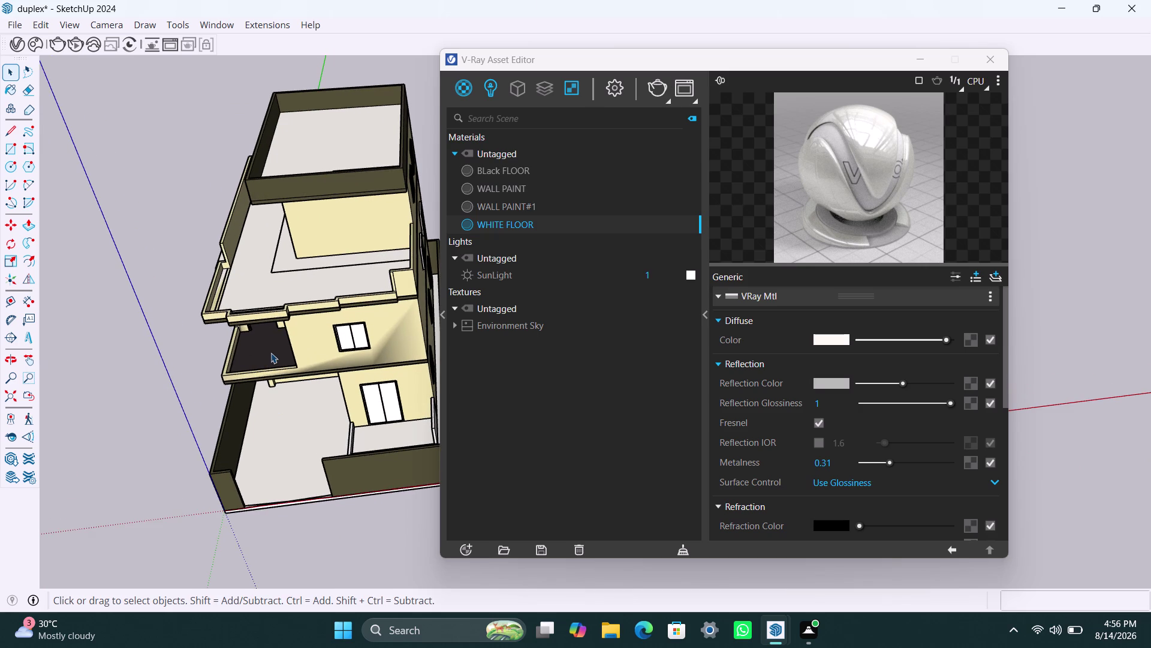
scroll(up, 3)
middle_drag(271, 351, 287, 301)
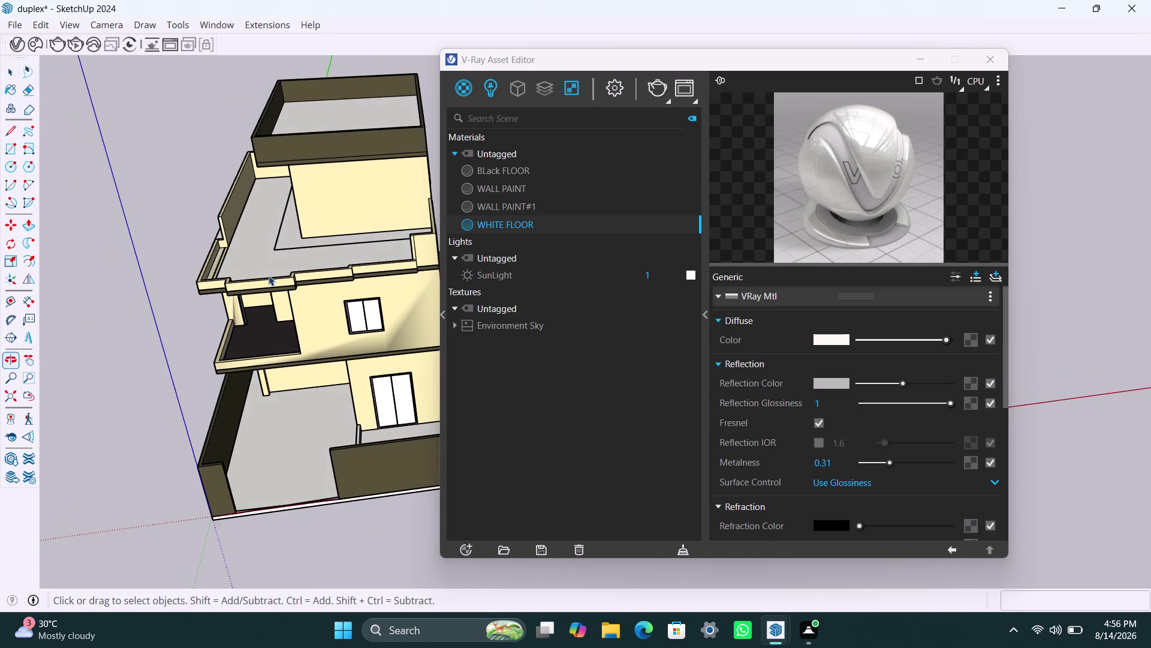
scroll(up, 3)
Apply BLack FLOOR to the upper slab's front edge face inside its group.
click(277, 278)
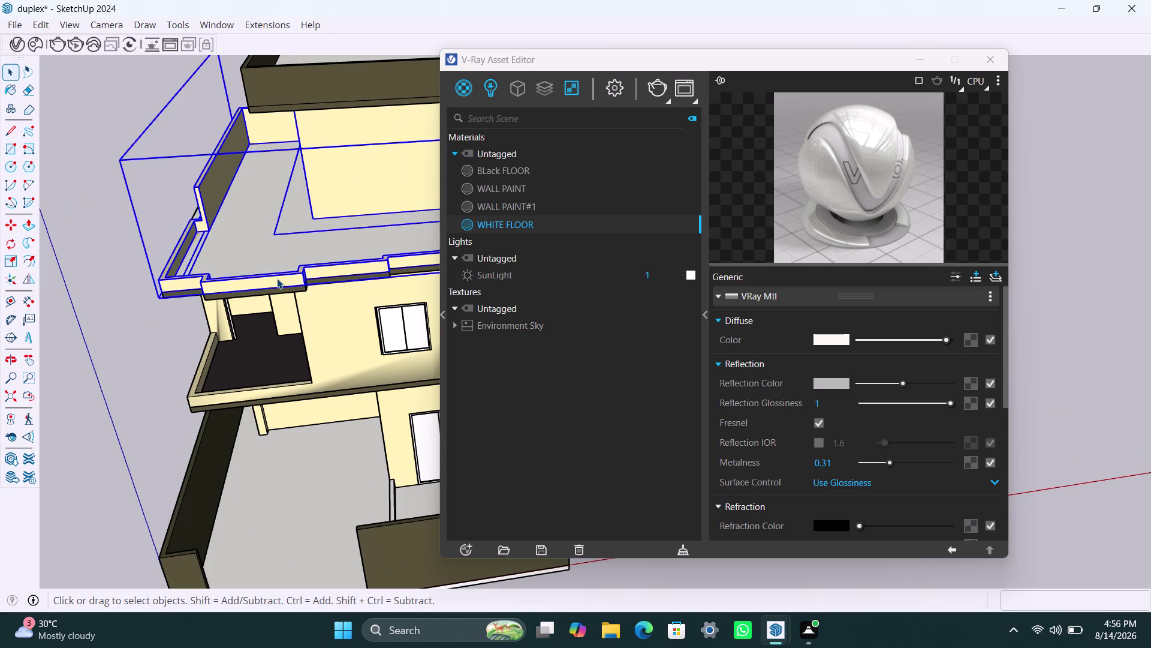
double_click(277, 278)
click(277, 278)
click(278, 279)
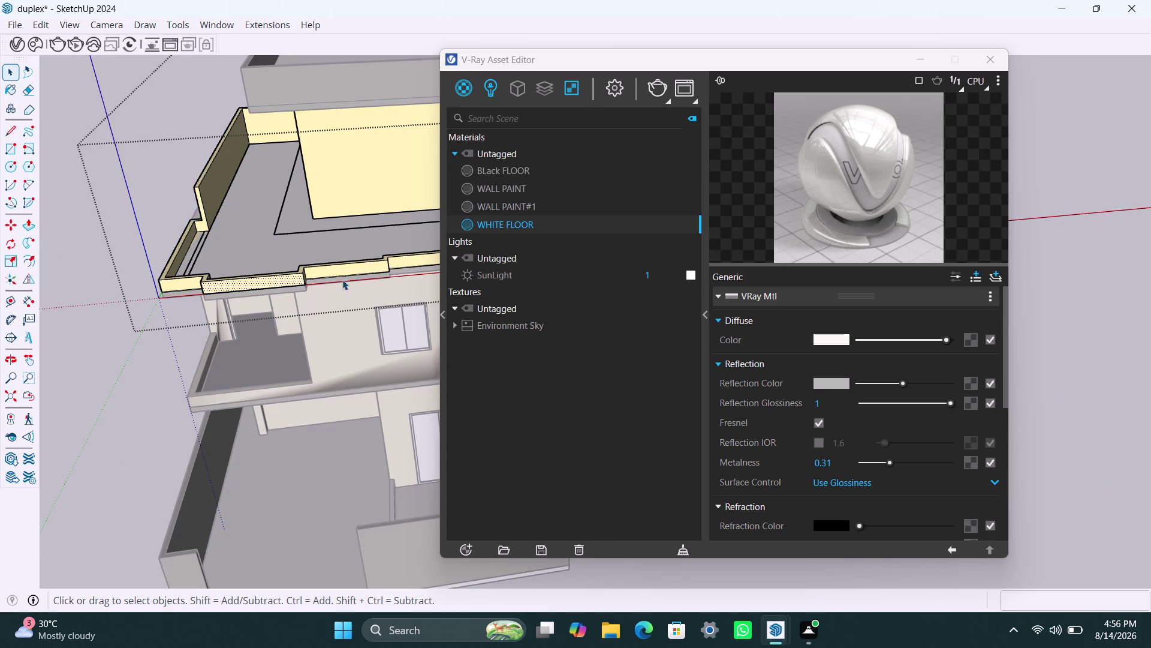
right_click(501, 178)
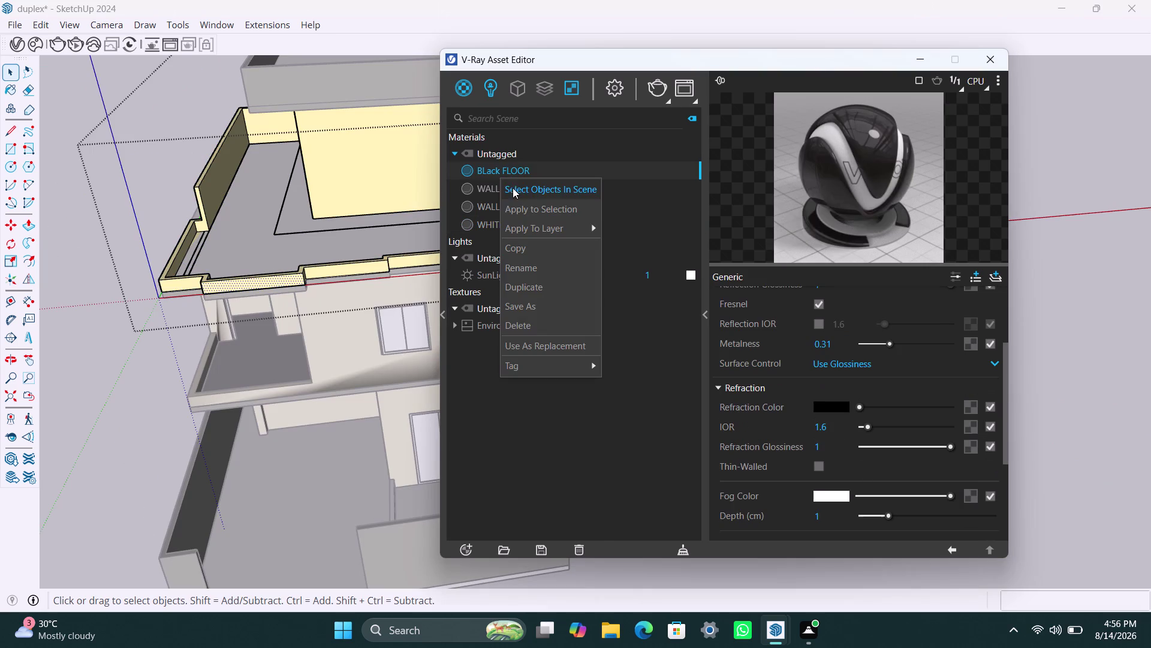
click(523, 204)
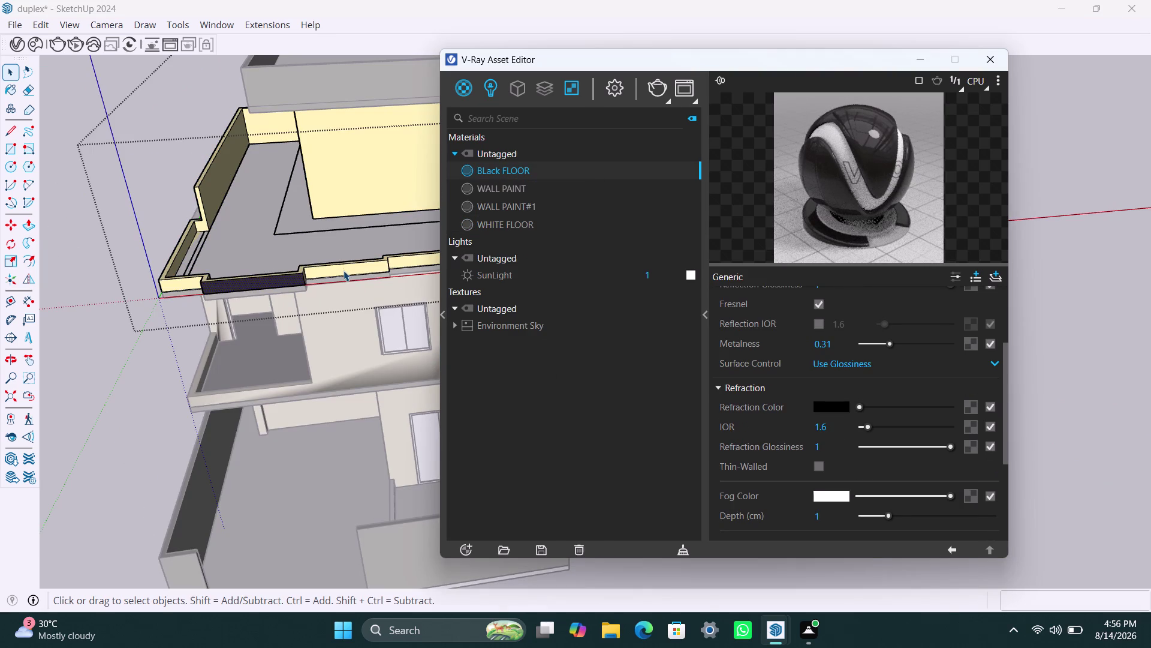
Select the adjoining edge strip, then leave the slab group and clear the selection.
click(344, 271)
click(345, 270)
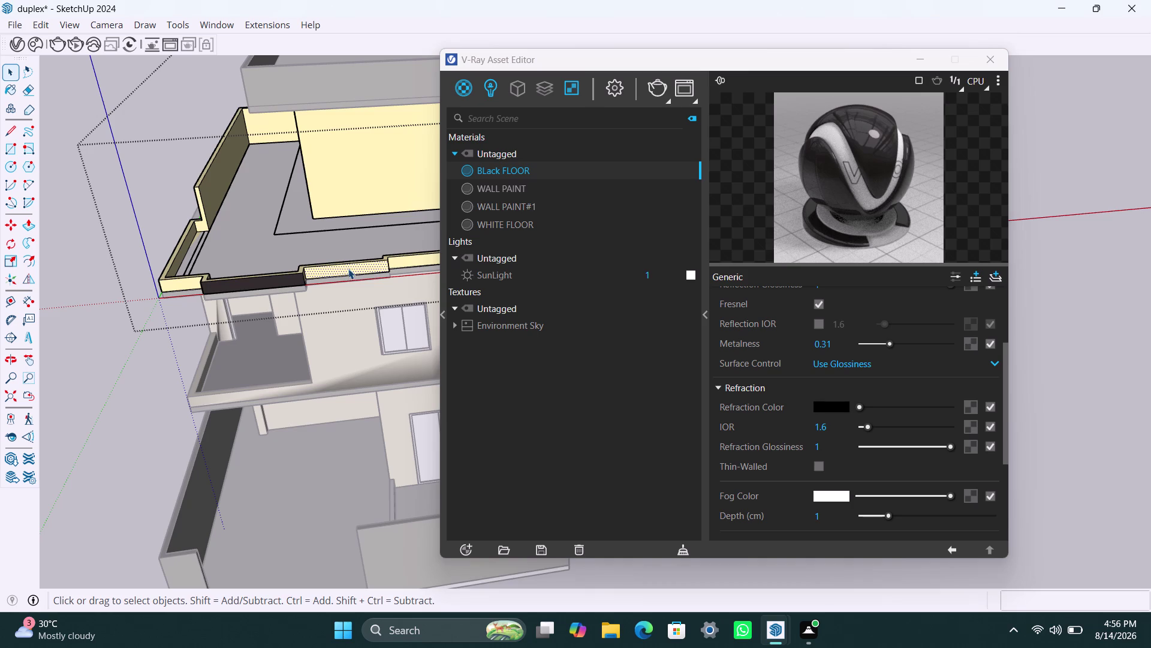
click(57, 275)
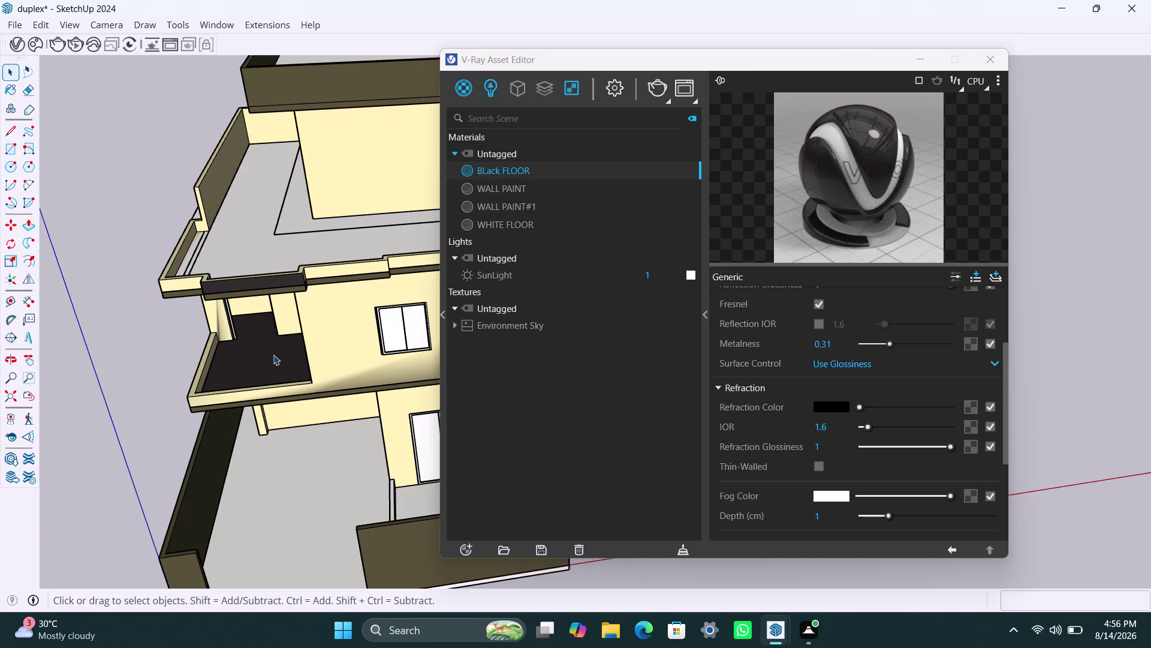
scroll(down, 3)
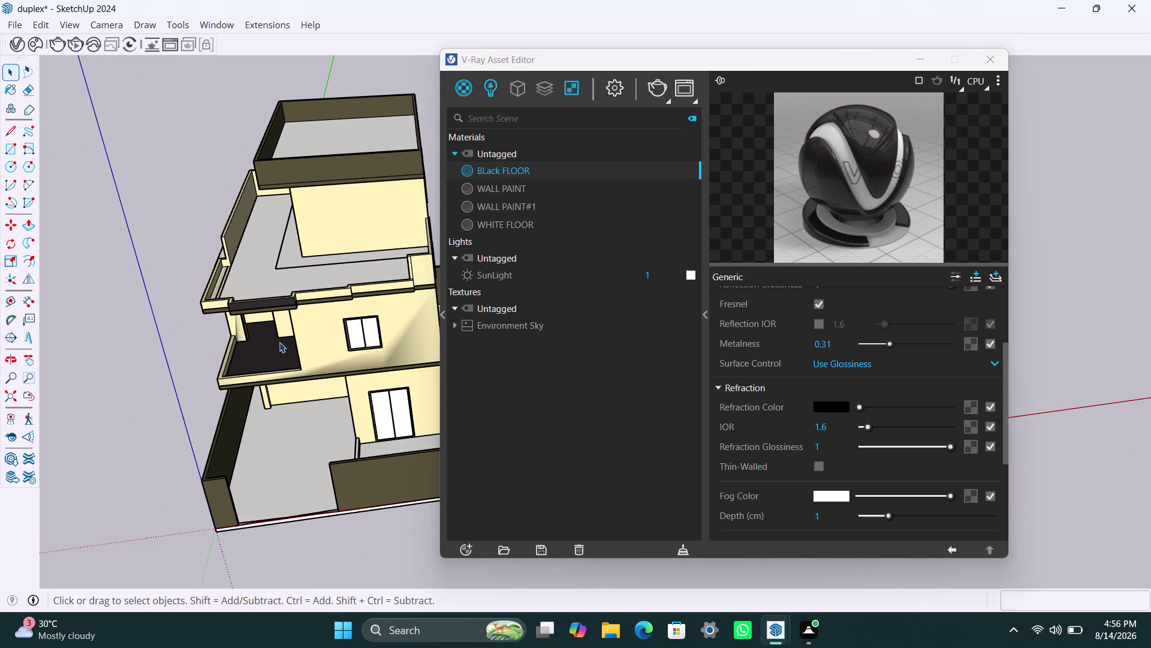
key(ctrl+z)
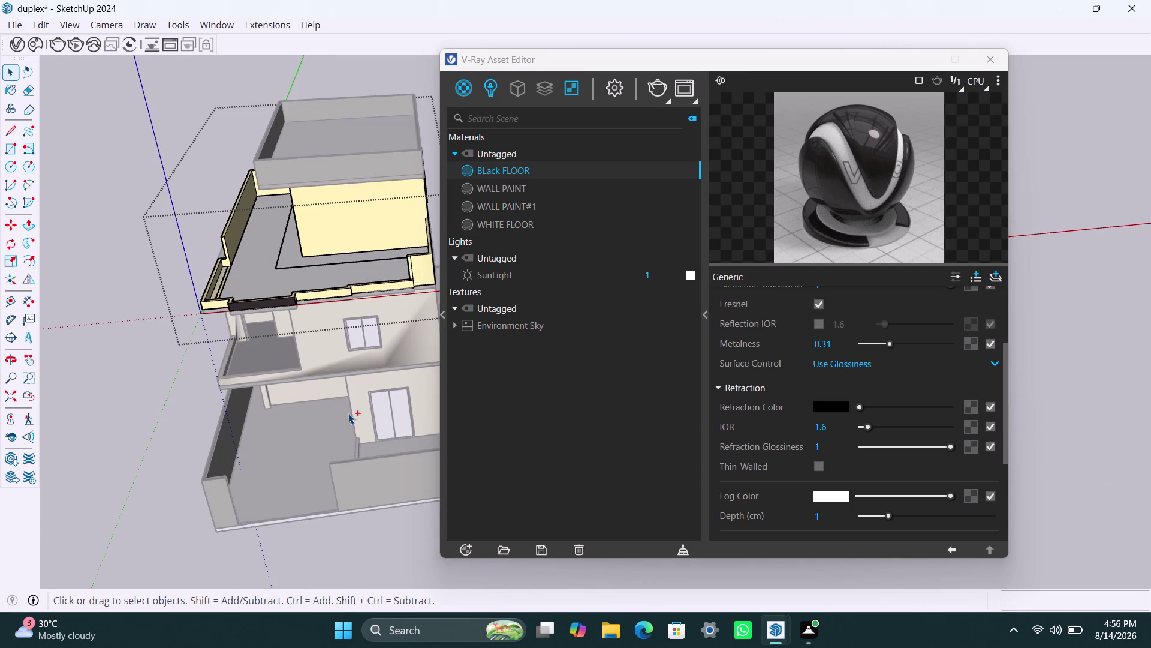
key(ctrl+z)
key(space)
click(178, 397)
Orbit to inspect the balcony slab, the whole house, and the balcony again.
scroll(up, 3)
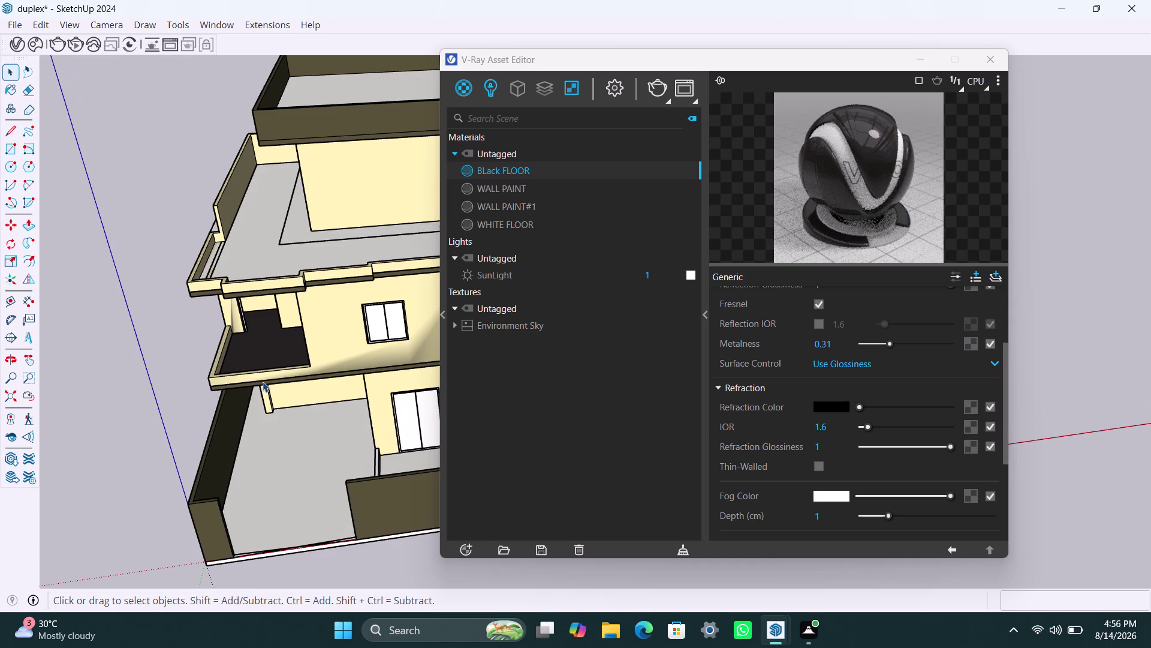
middle_drag(262, 381, 257, 373)
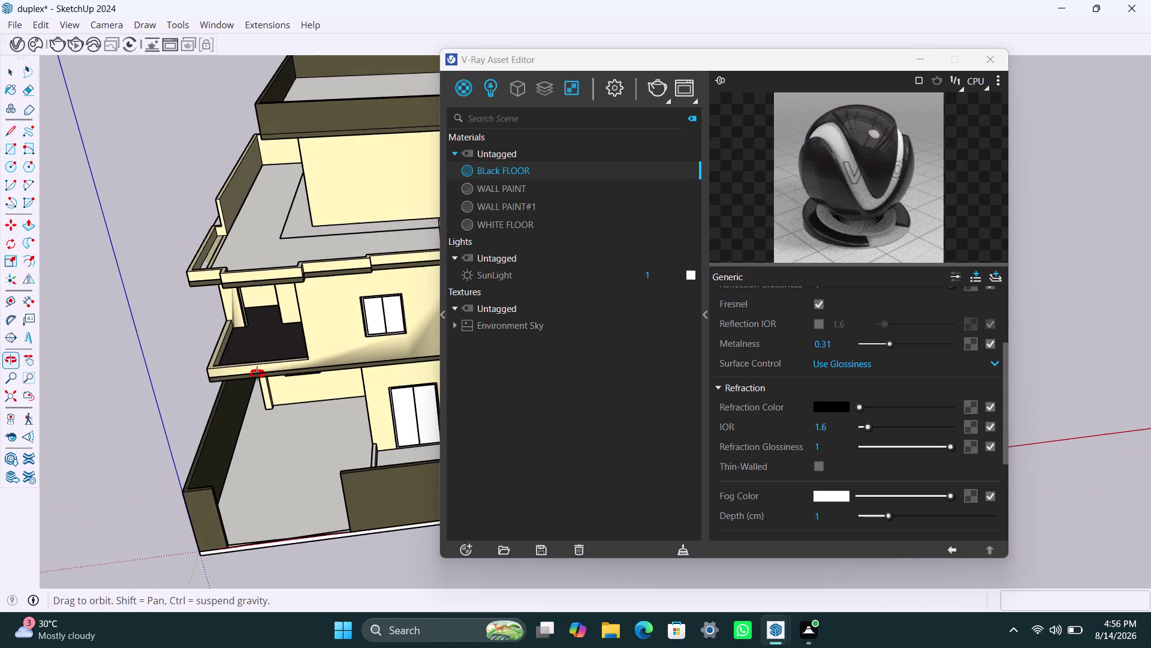
middle_drag(257, 373, 243, 475)
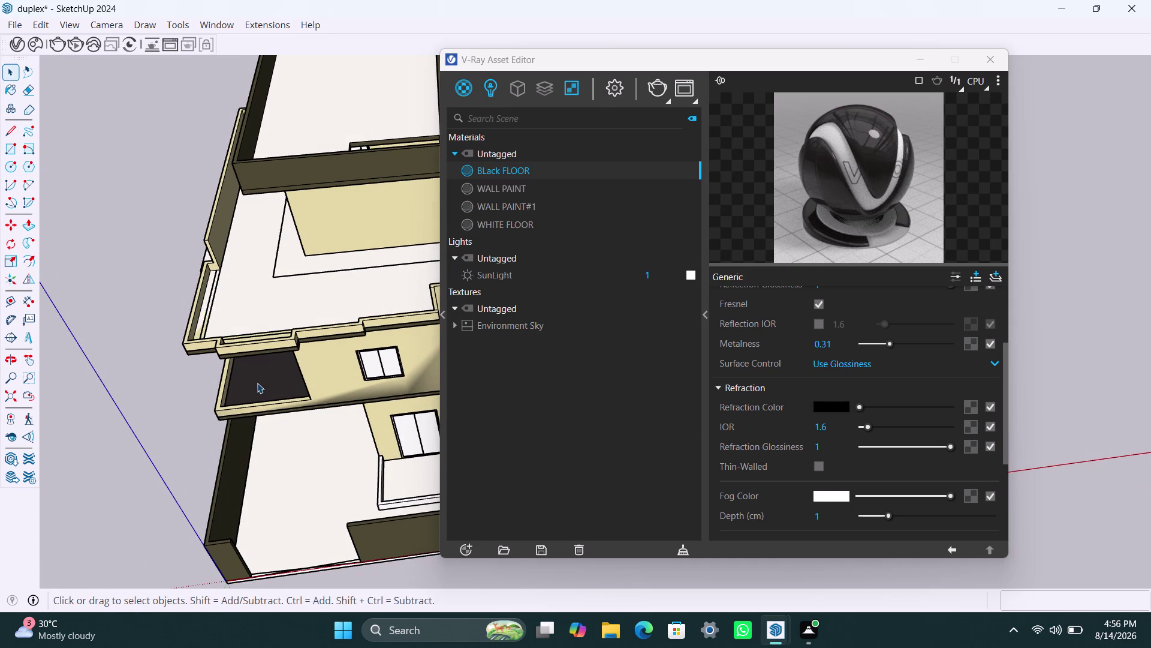
scroll(down, 3)
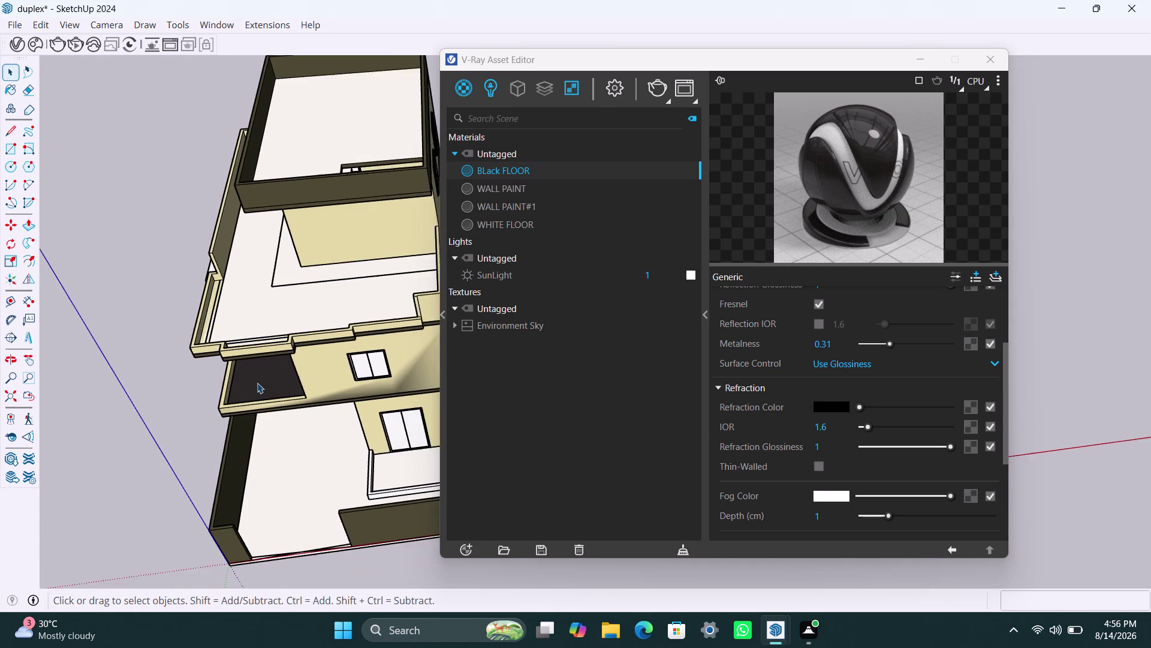
scroll(down, 3)
middle_drag(263, 375, 308, 157)
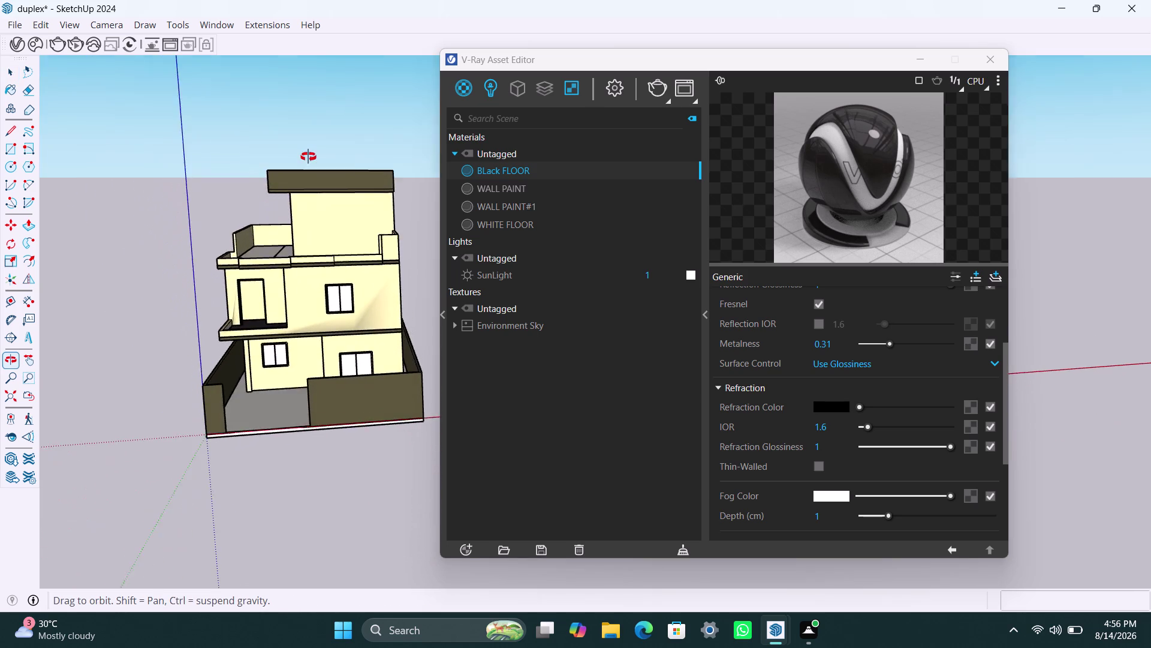
middle_drag(308, 157, 311, 172)
scroll(up, 3)
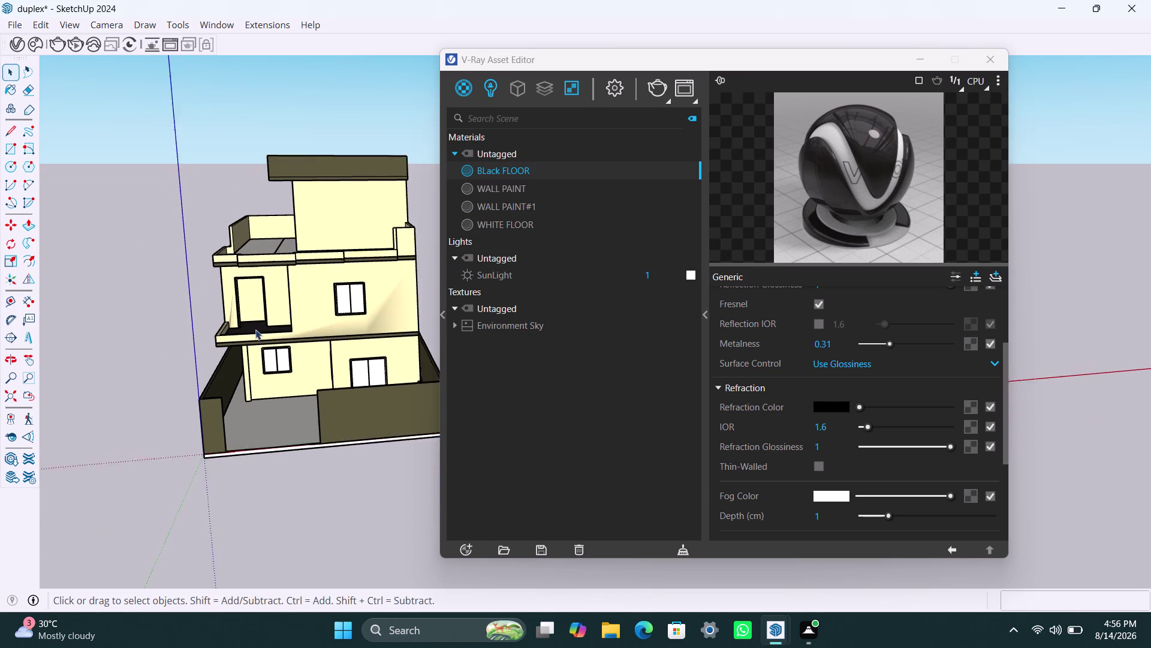
scroll(up, 3)
scroll(up, 3)
middle_drag(257, 320, 216, 375)
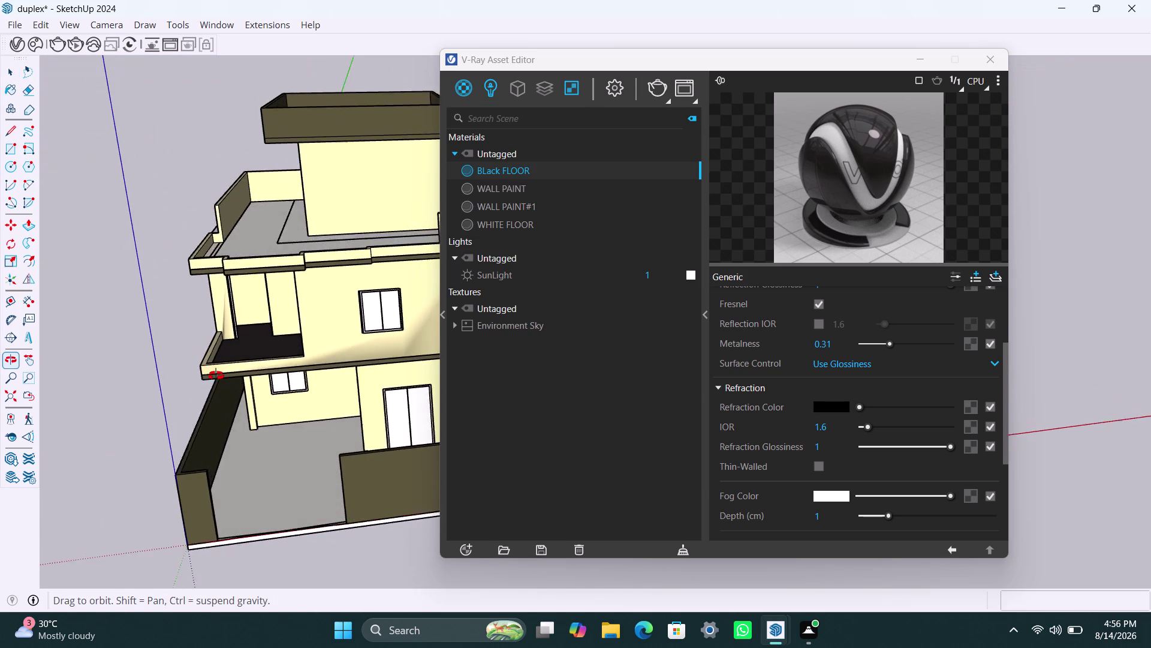
middle_drag(215, 376, 210, 376)
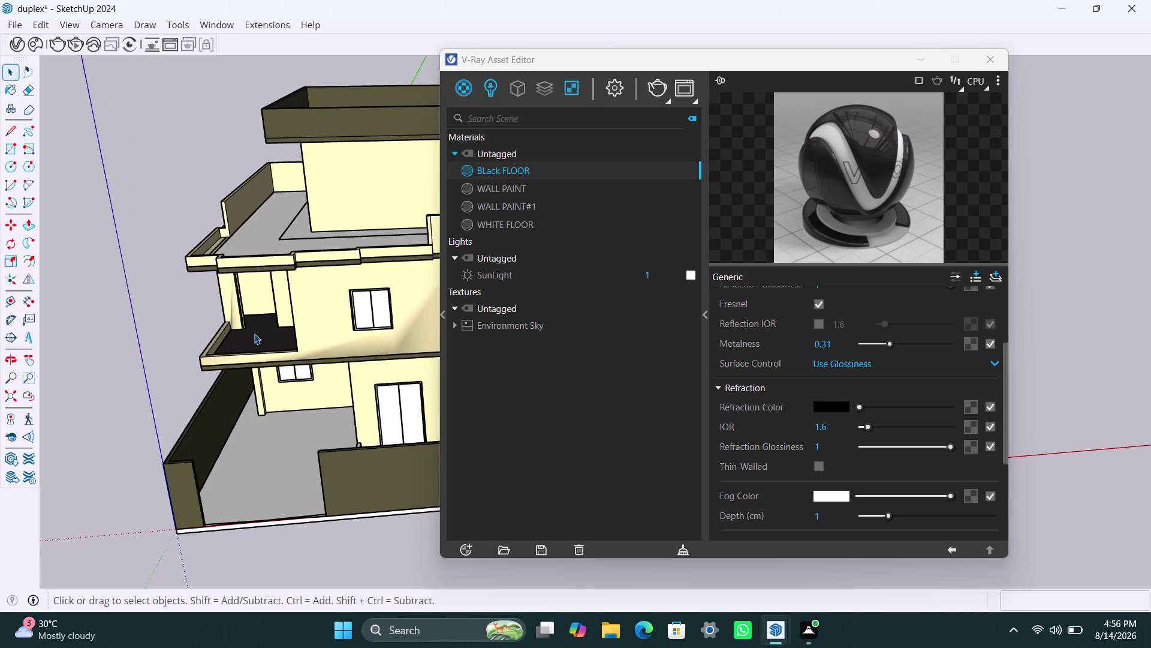
scroll(up, 3)
Apply WHITE FLOOR to the balcony doorway face inside the balcony slab group.
click(256, 296)
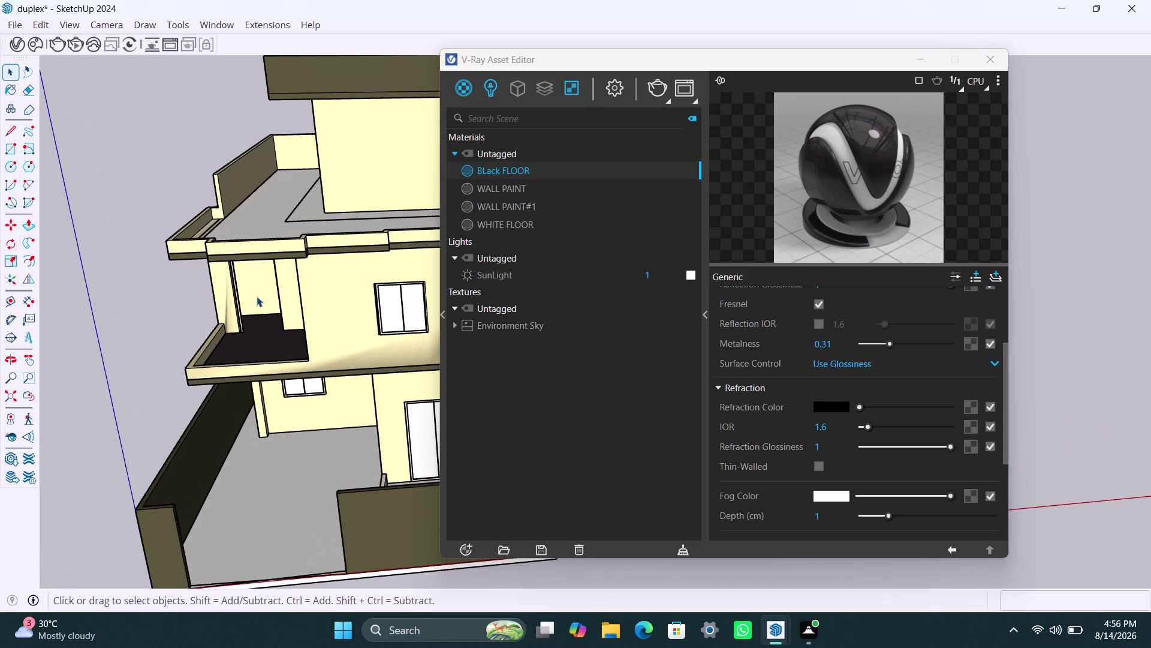
double_click(257, 295)
click(257, 294)
click(258, 293)
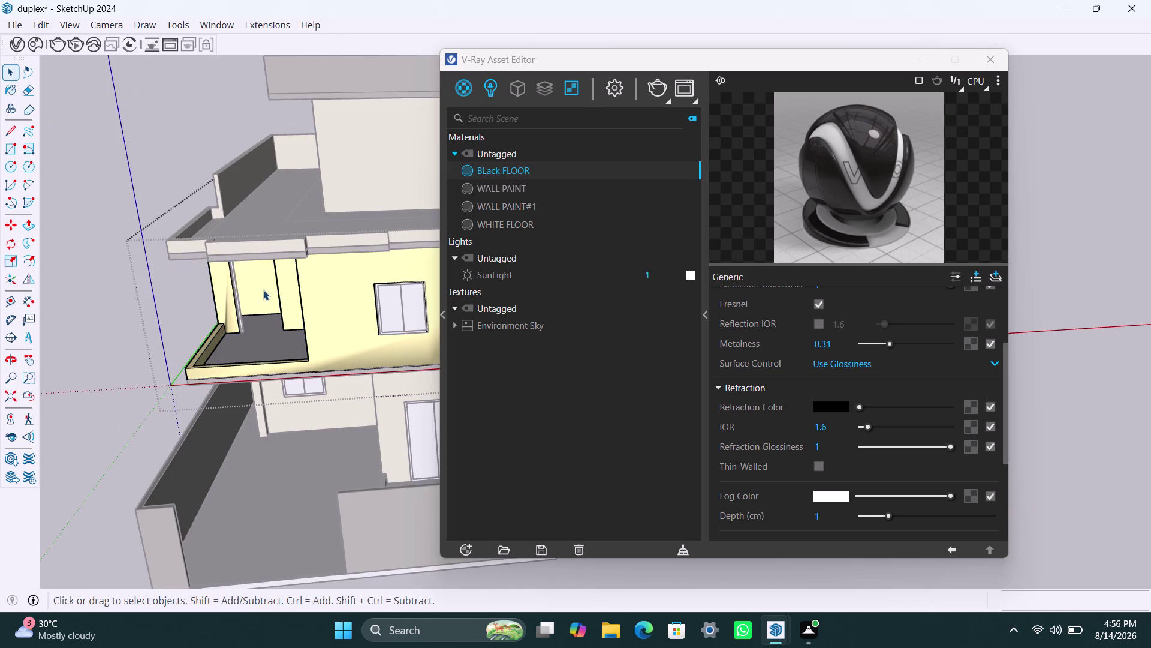
click(263, 290)
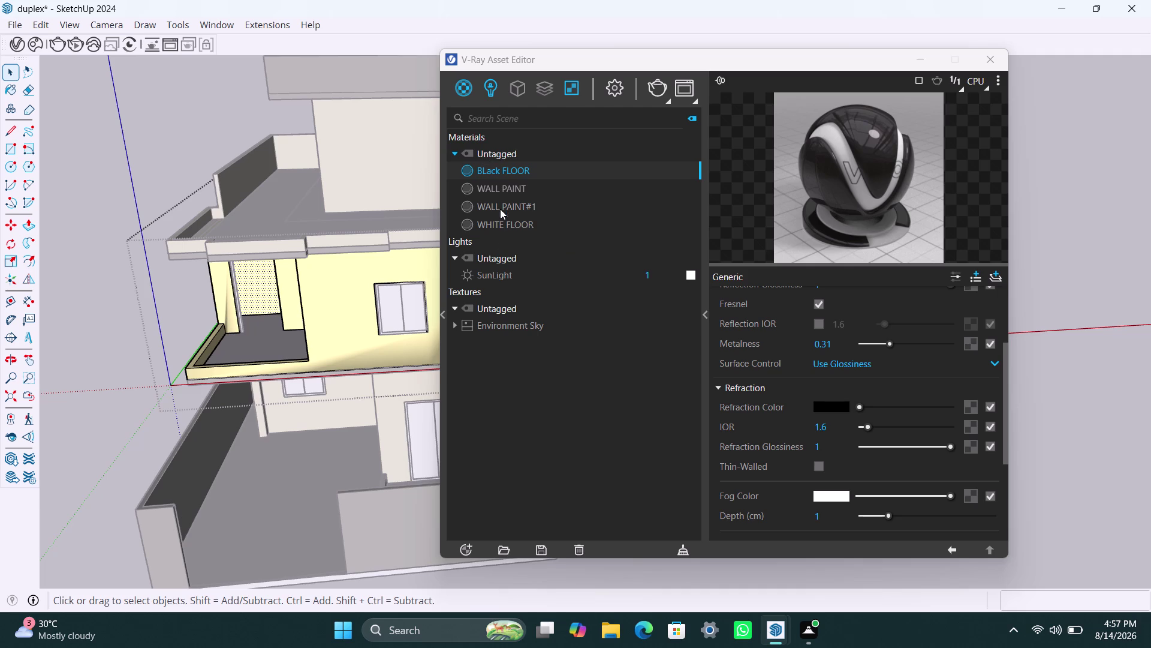
click(500, 227)
right_click(500, 226)
click(515, 265)
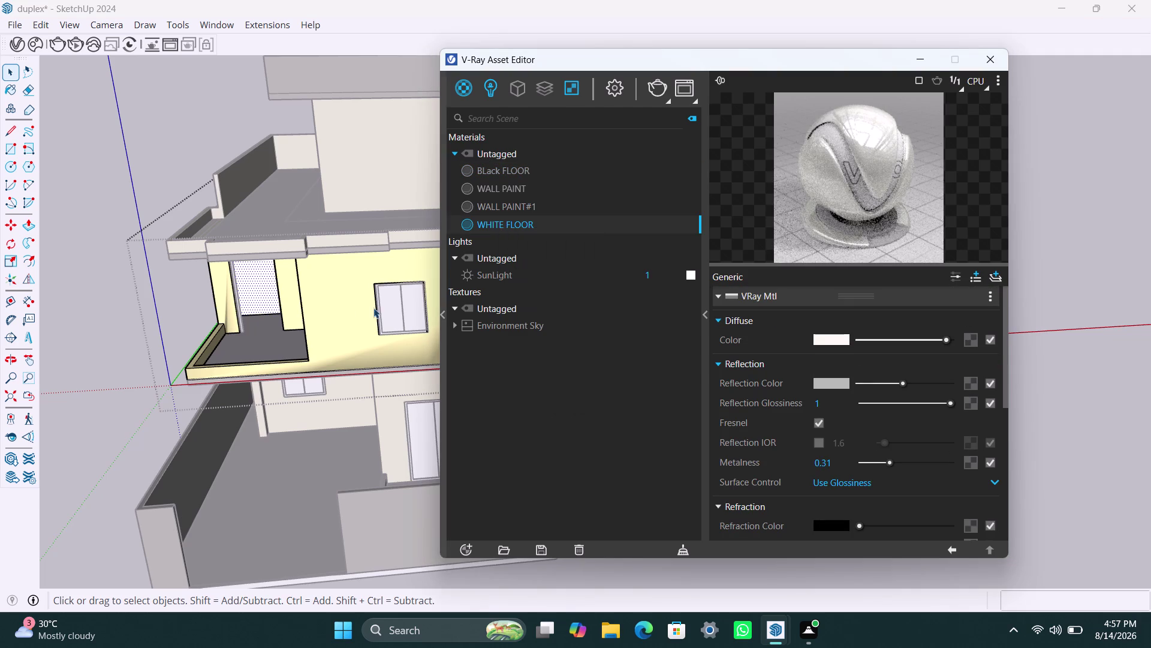
Return to the previous camera view.
click(97, 315)
scroll(down, 3)
click(30, 401)
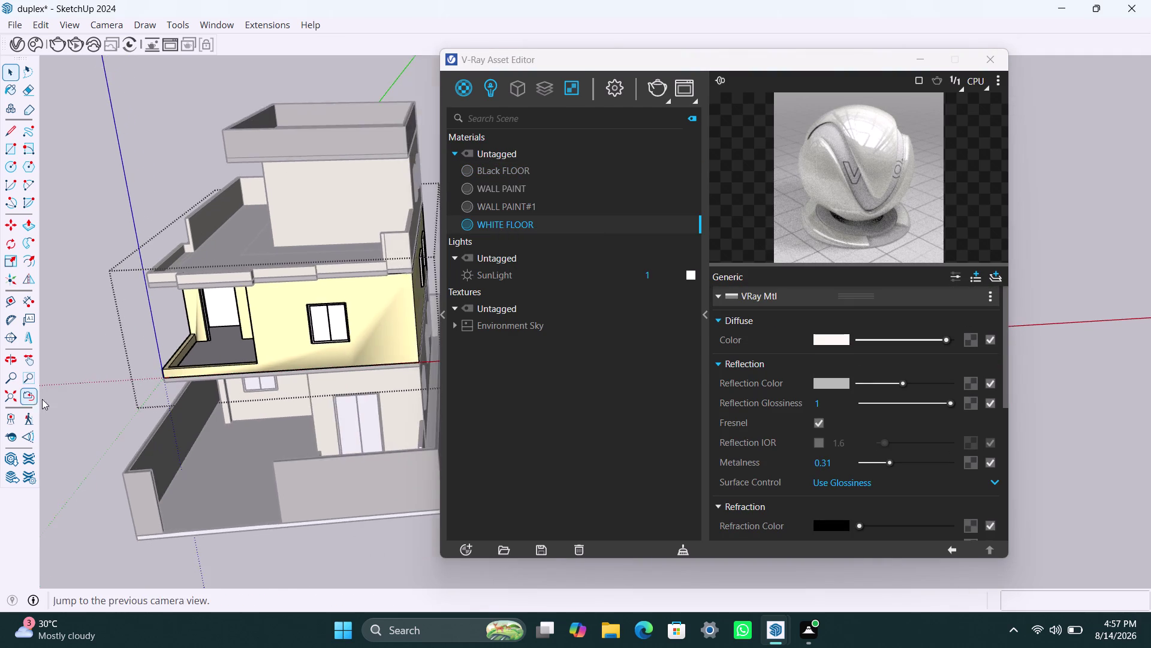
scroll(down, 3)
click(152, 165)
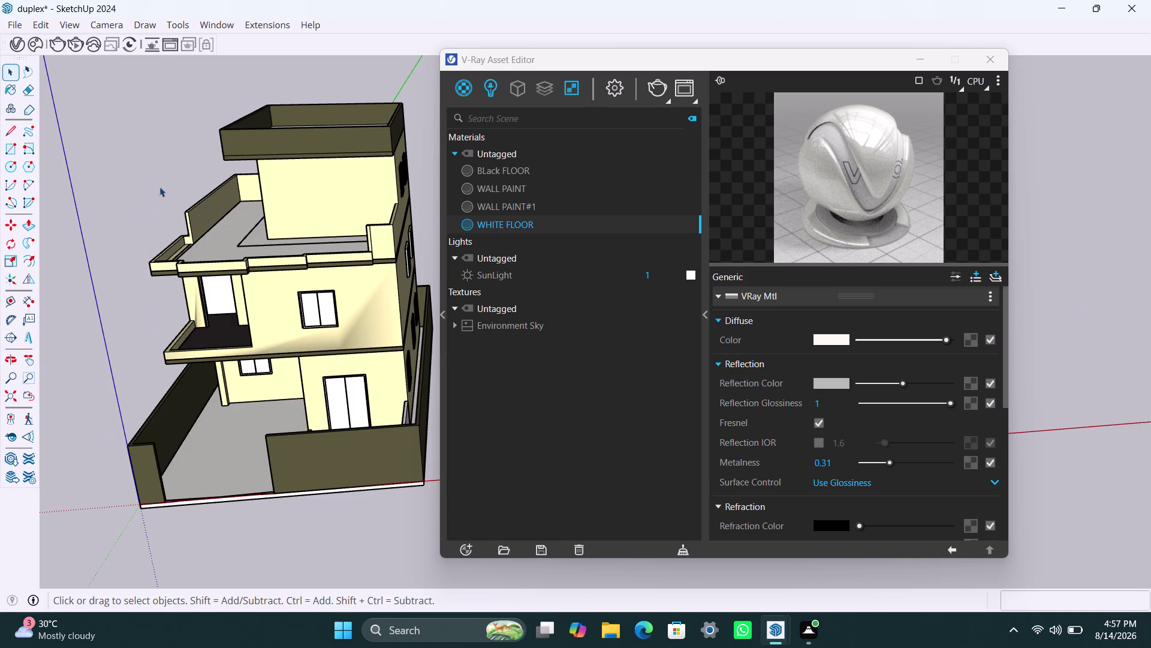
scroll(down, 3)
scroll(down, 3)
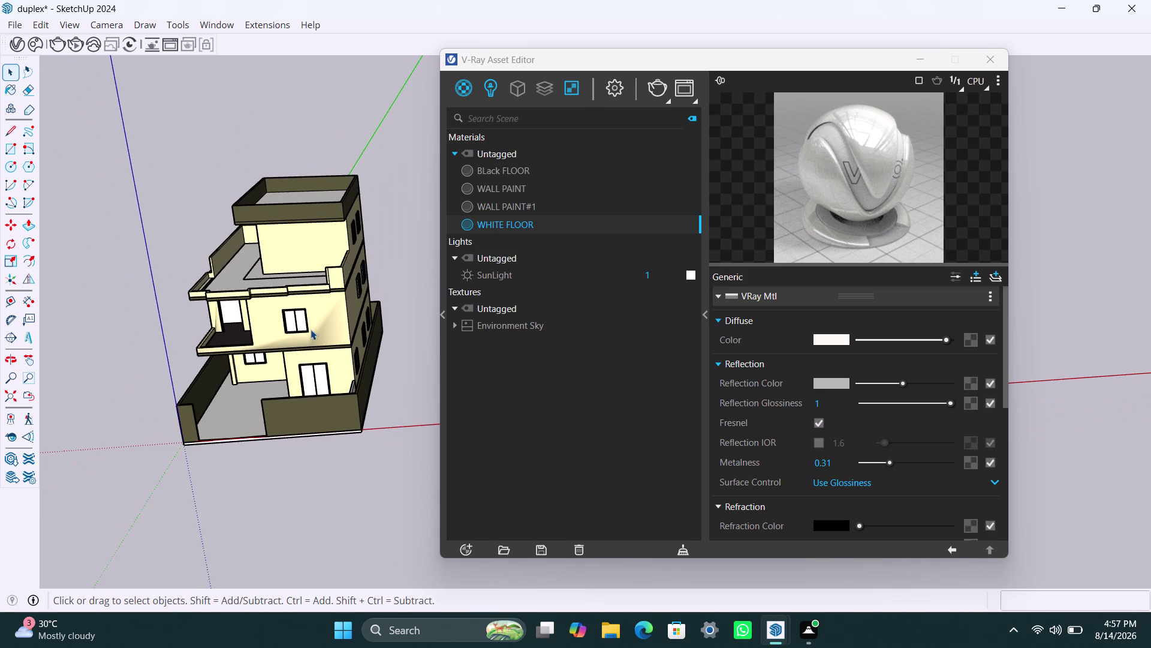
Orbit the house until its windowed side wall faces the view.
middle_drag(319, 323, 384, 275)
scroll(up, 3)
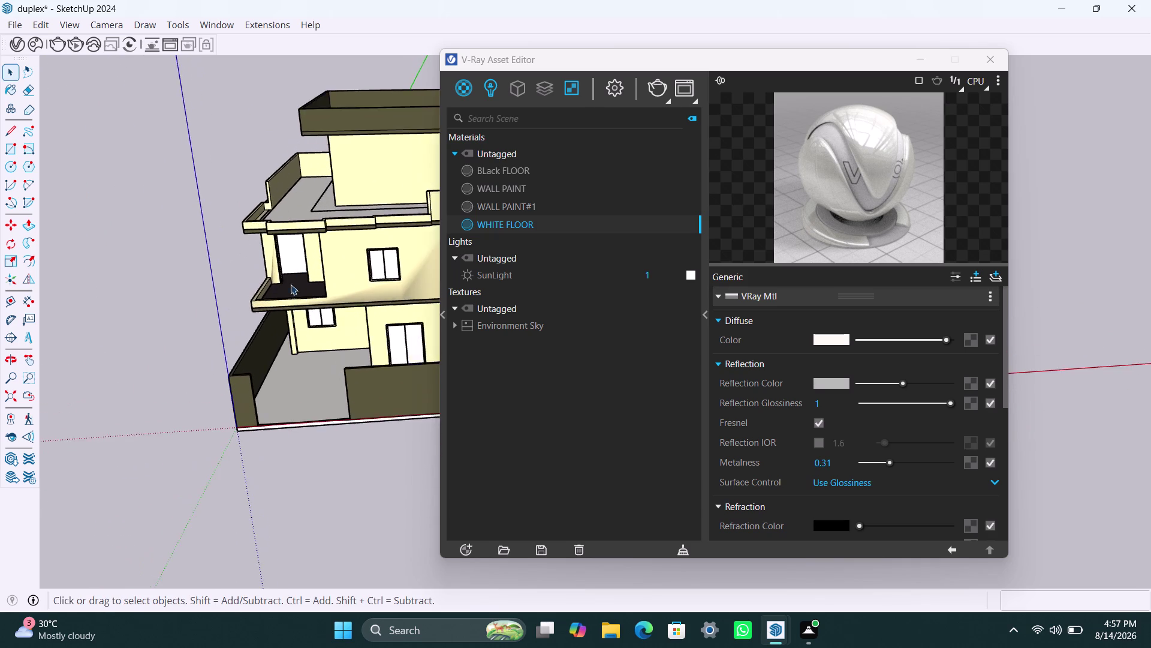
scroll(up, 3)
middle_drag(342, 356, 266, 356)
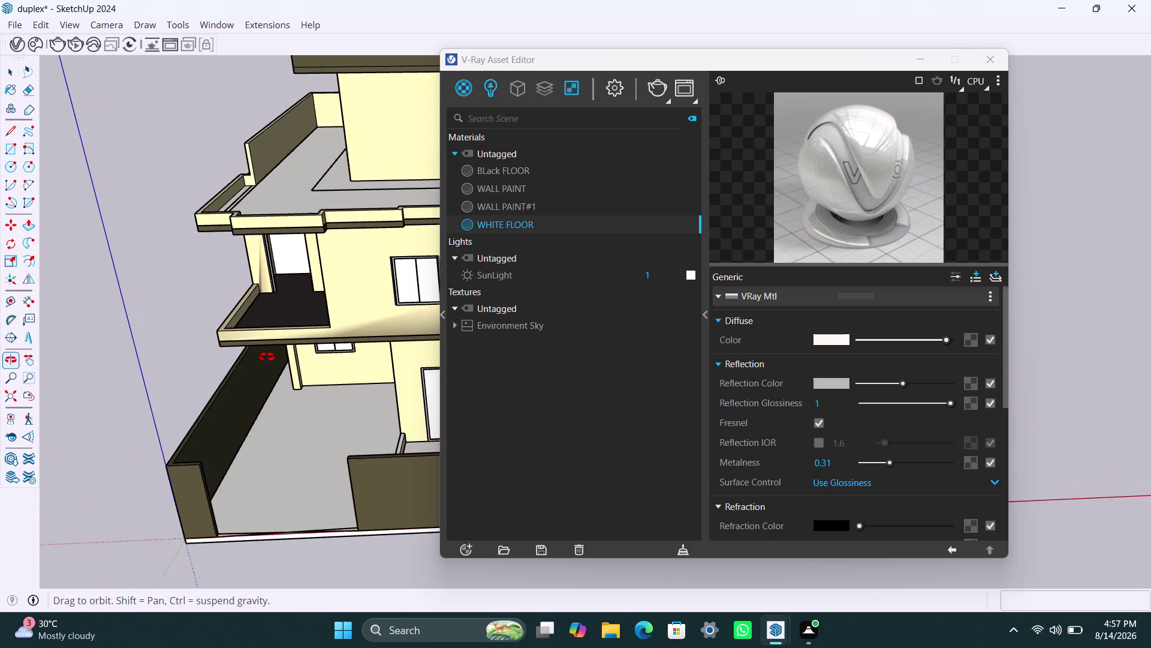
middle_drag(266, 357, 325, 328)
scroll(up, 3)
scroll(down, 3)
scroll(down, 3)
scroll(down, 3)
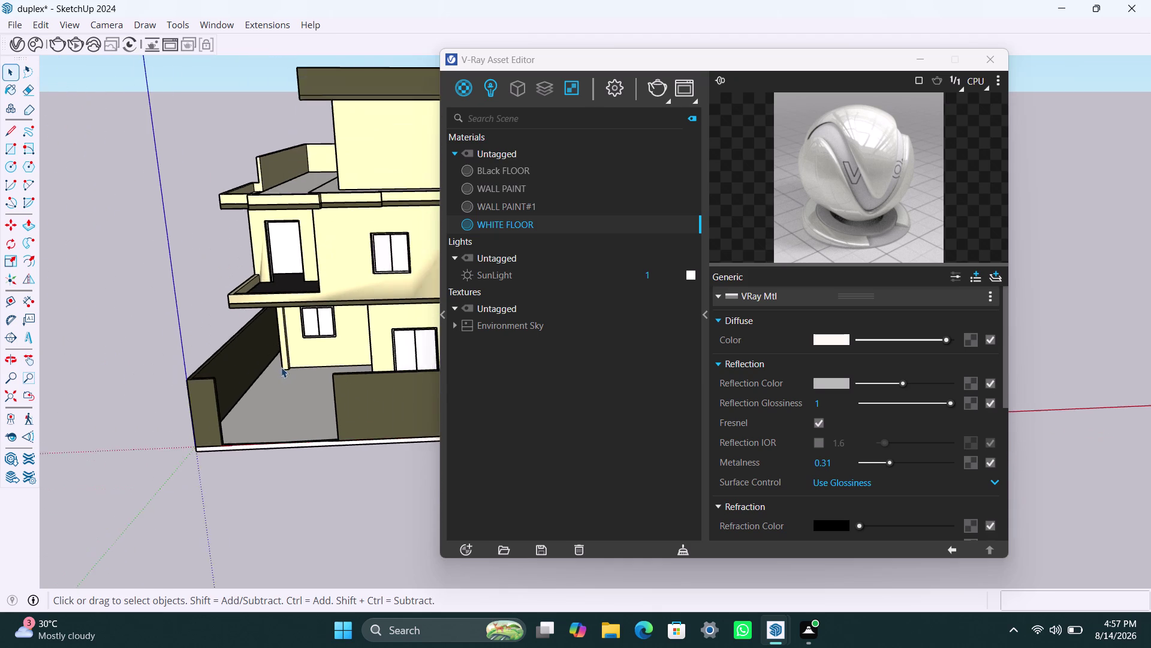
middle_drag(280, 391, 519, 380)
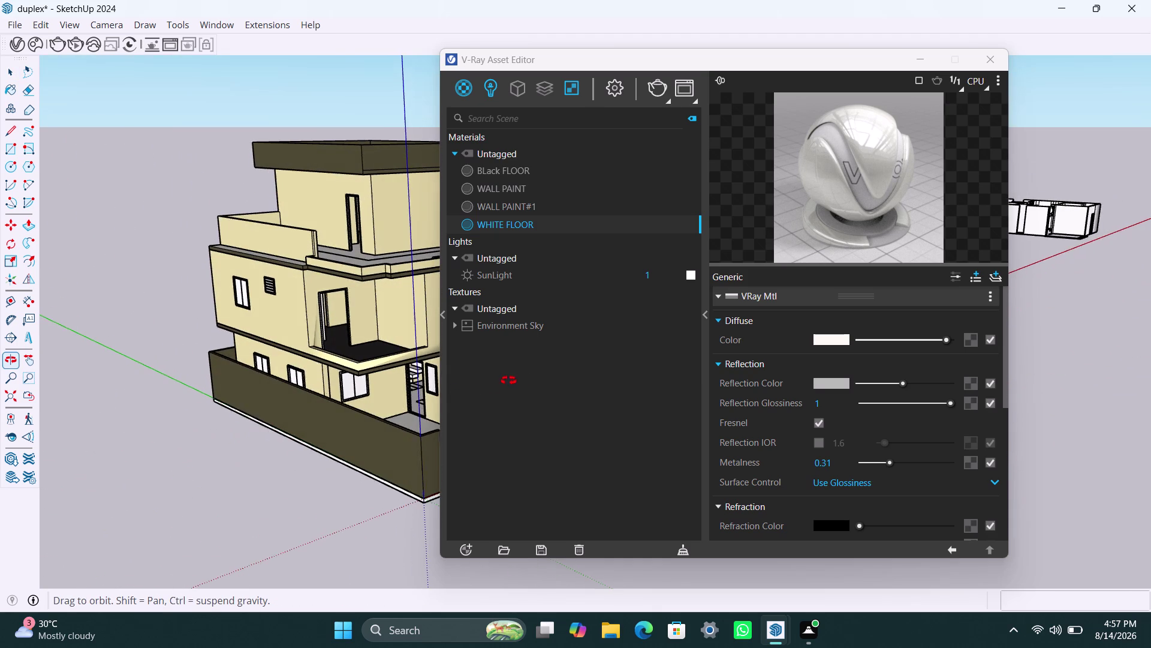
middle_drag(520, 381, 288, 378)
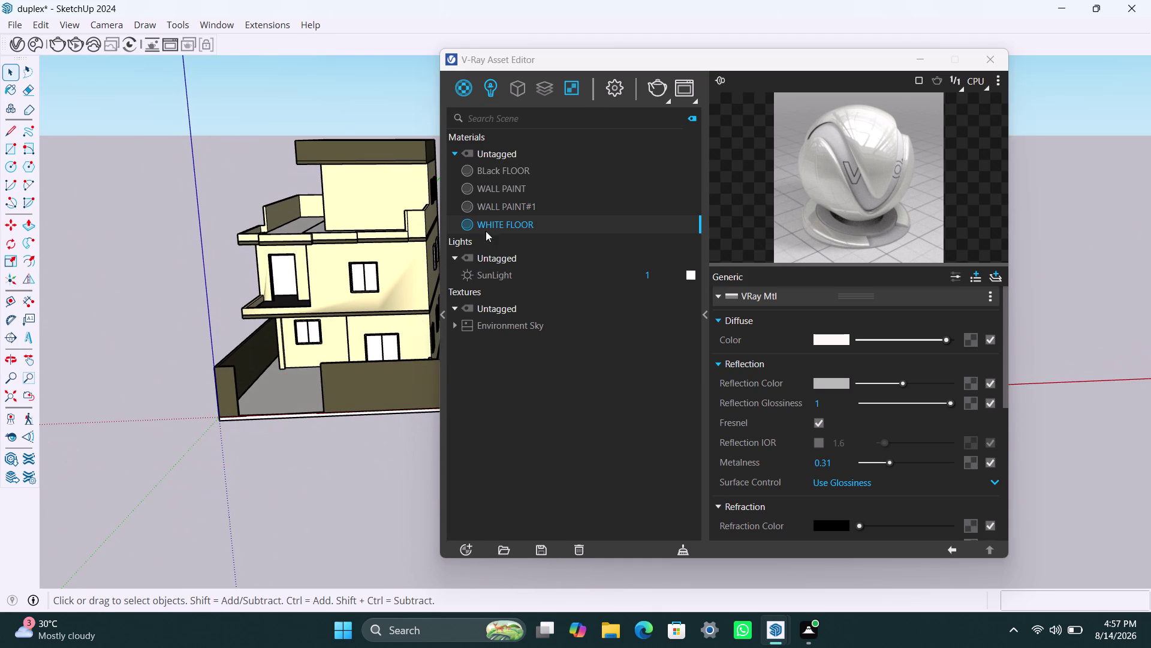
click(499, 173)
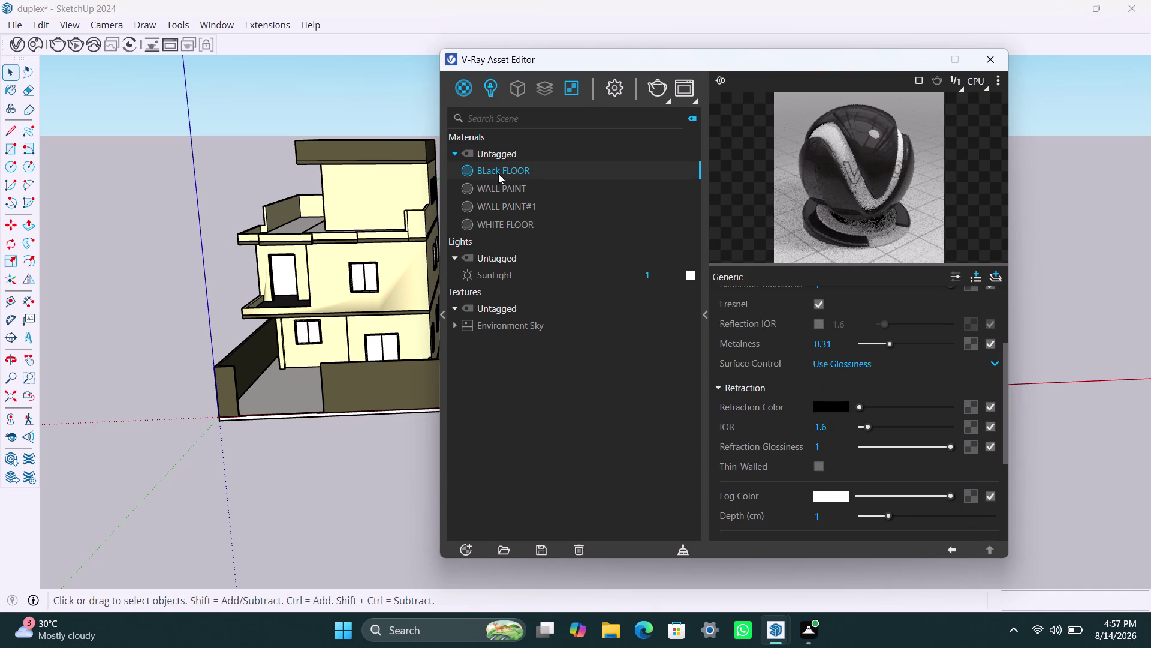
Duplicate the BLack FLOOR material in the V-Ray material list.
right_click(498, 174)
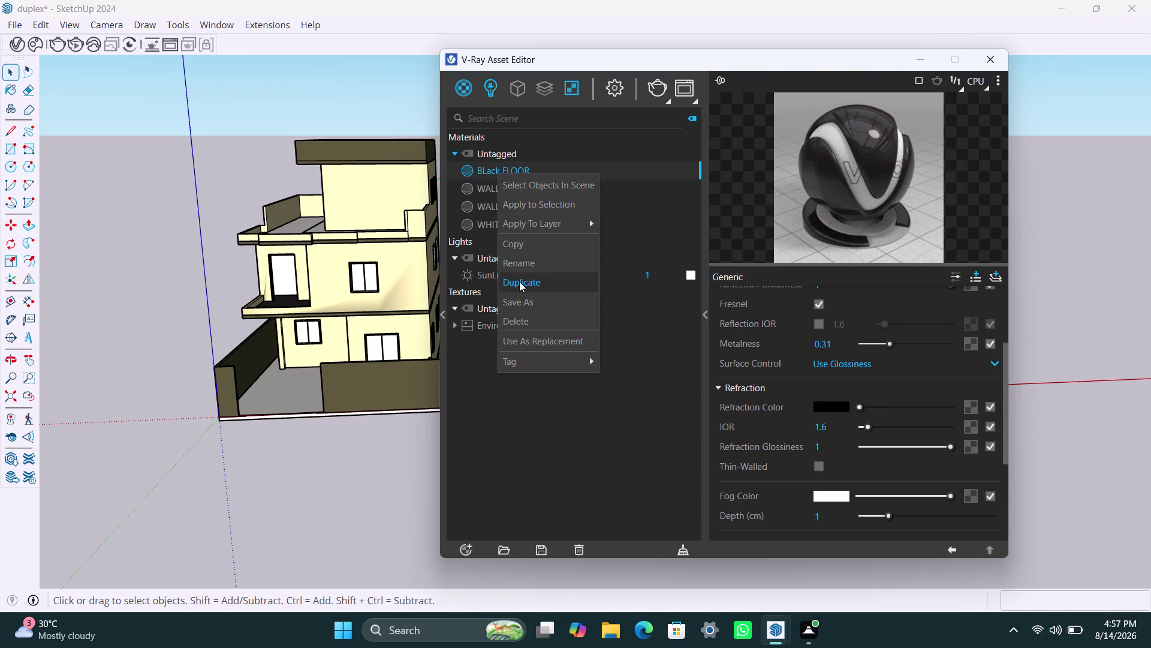
click(519, 281)
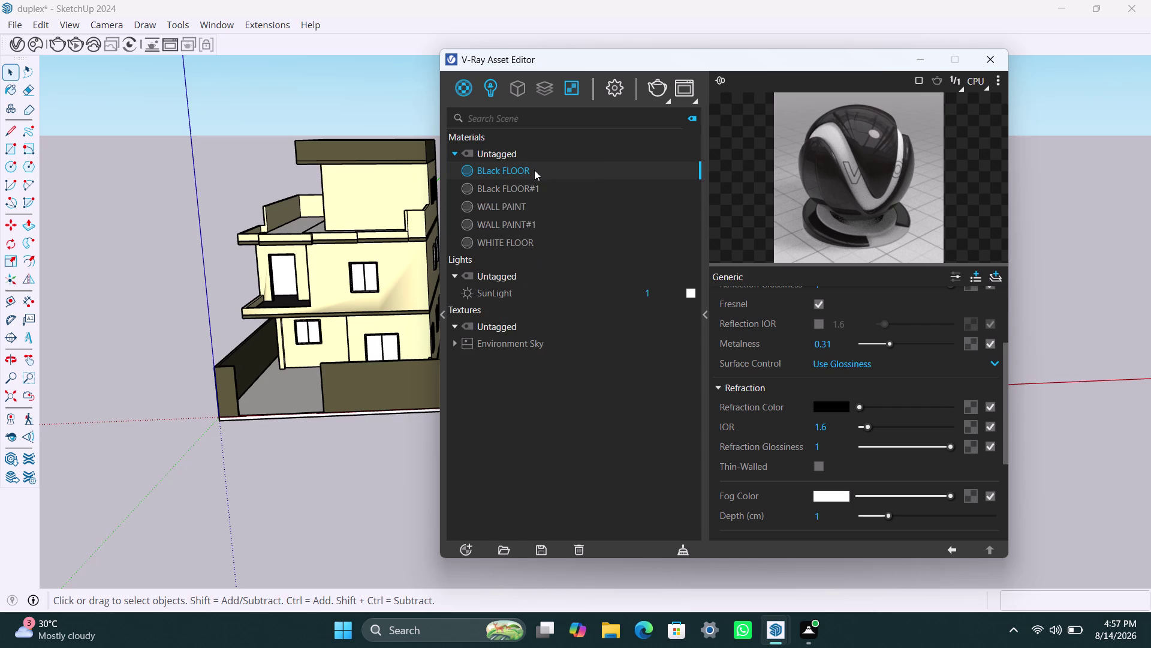
double_click(542, 190)
right_click(542, 189)
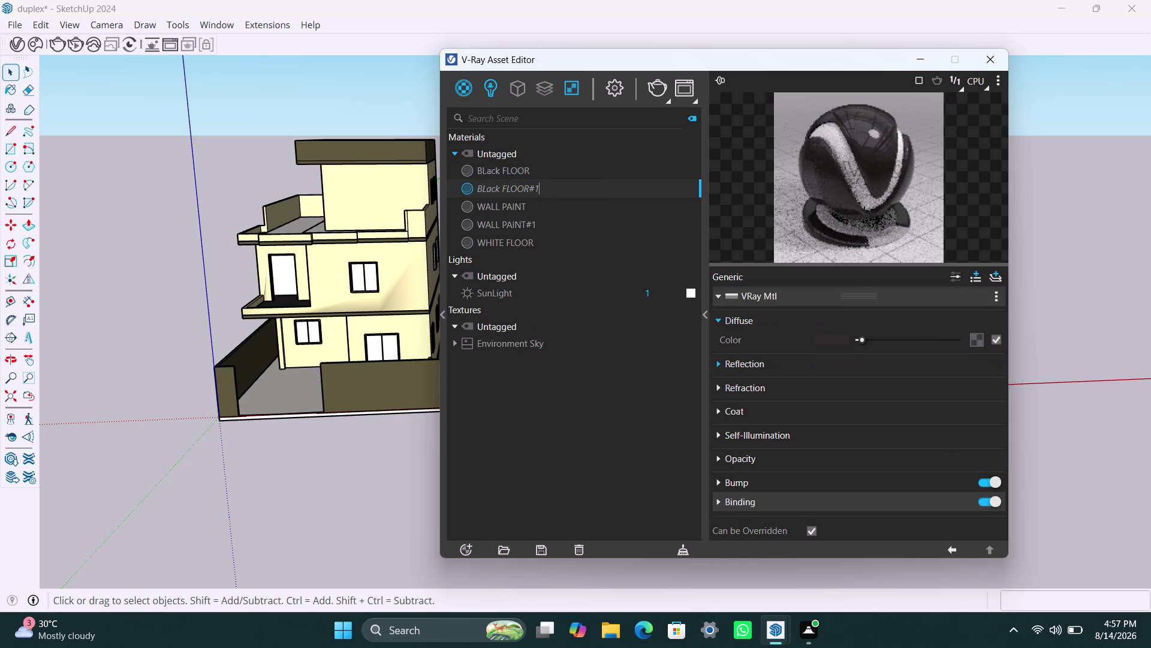
drag(561, 192, 453, 206)
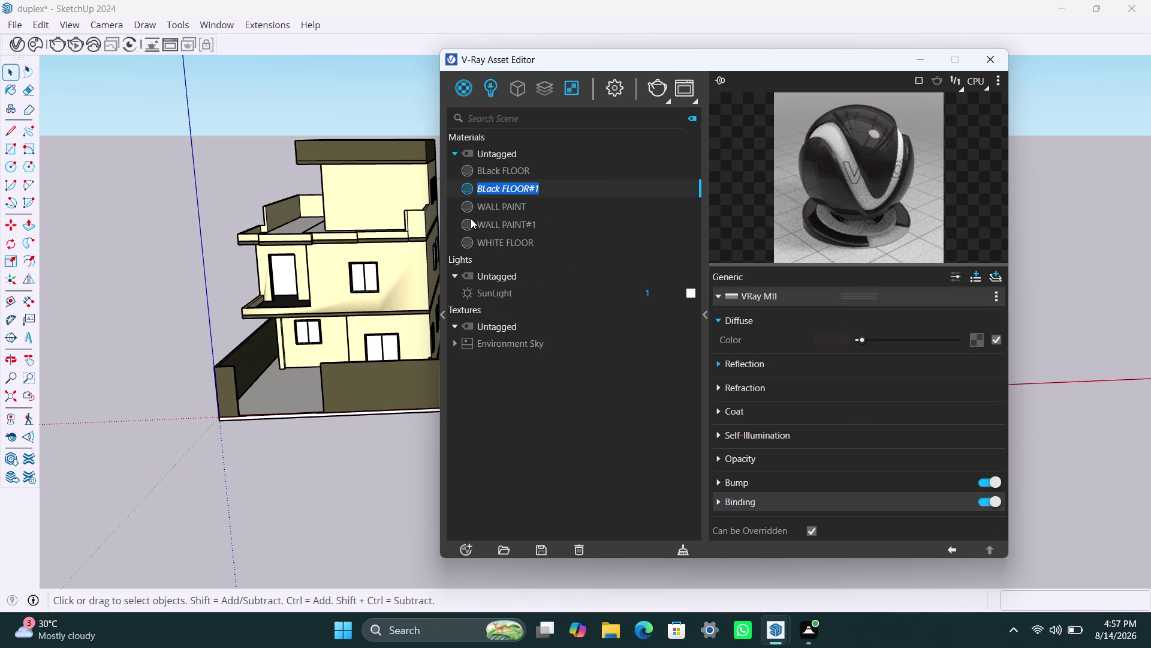
Rename the copied material to METAL.
text(ME)
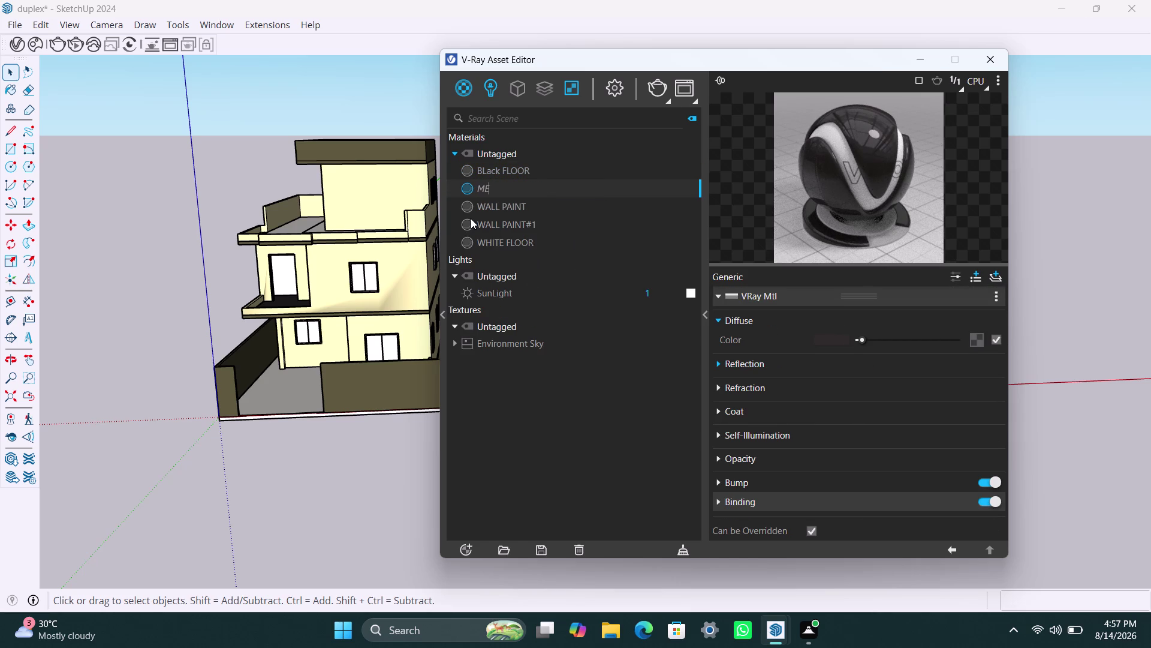
text(ATLA)
key(BackSpace)
key(BackSpace)
key(BackSpace)
key(BackSpace)
text(TA)
text(L)
click(634, 292)
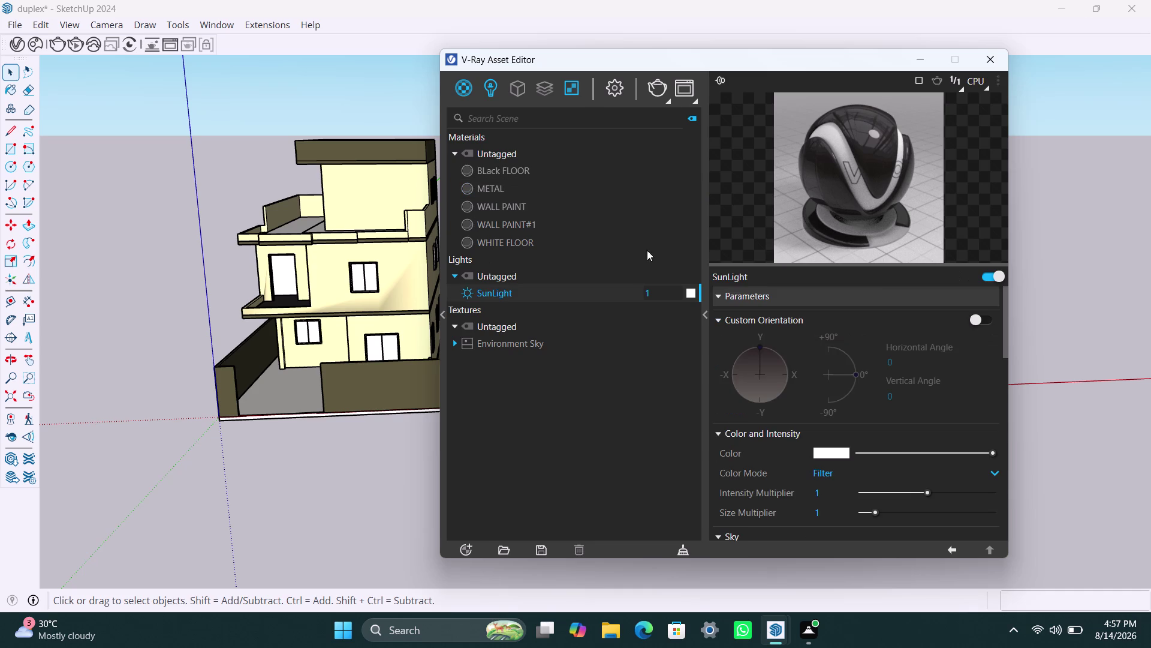
Set METAL's diffuse colour and reflection colour to black.
click(512, 192)
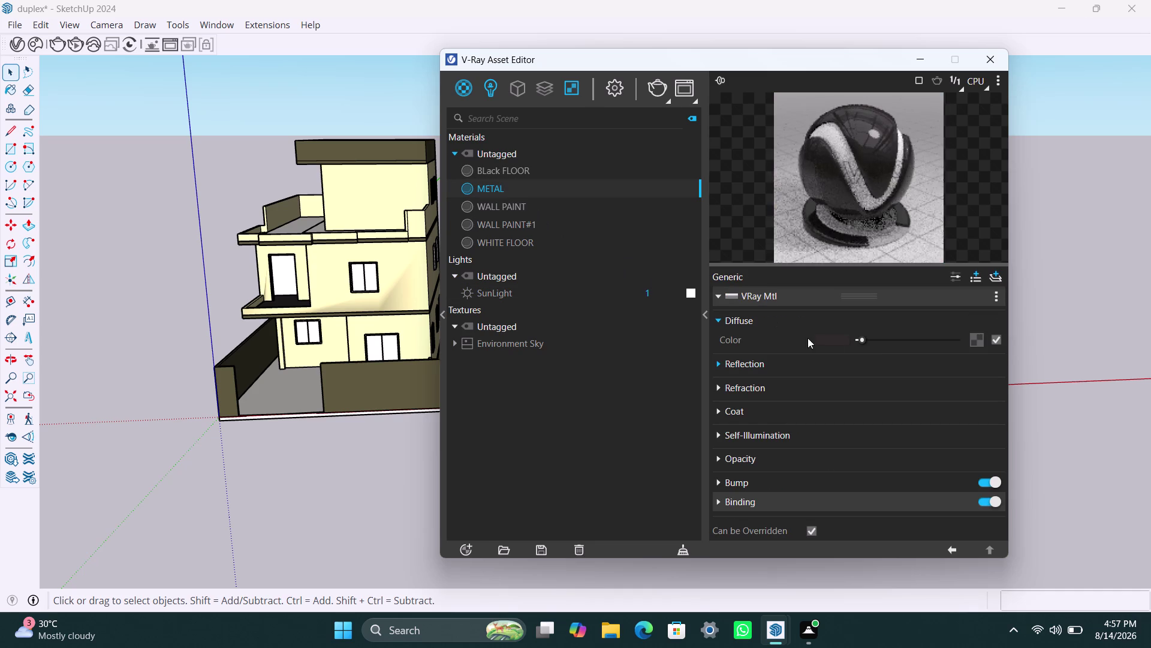
drag(860, 339, 842, 341)
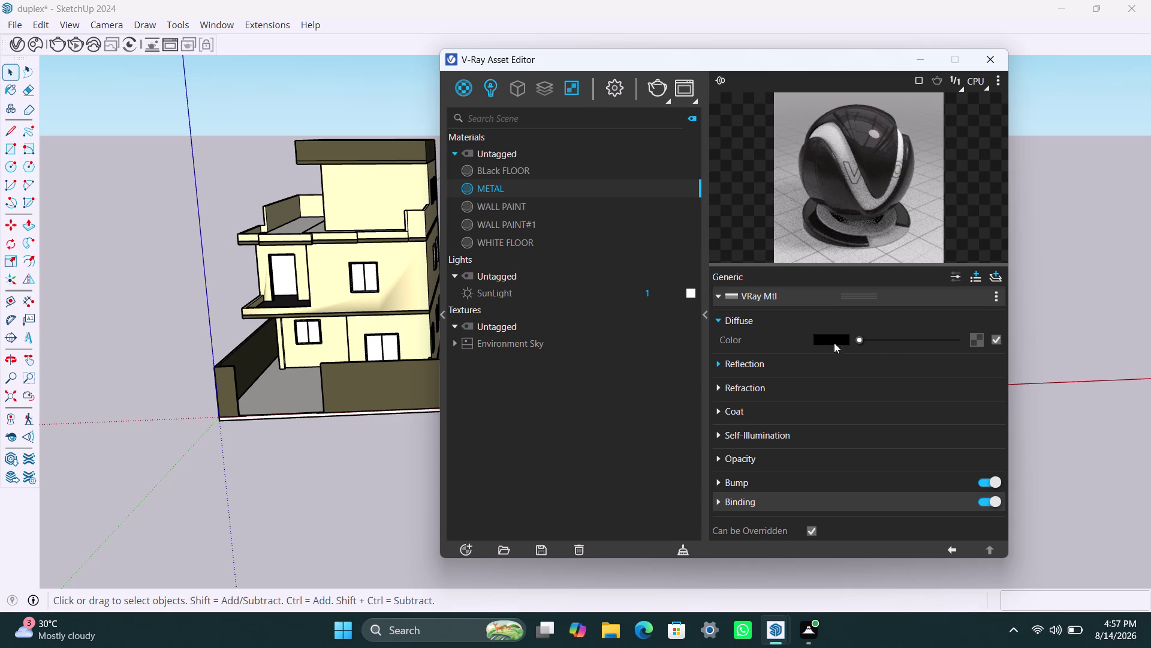
click(720, 366)
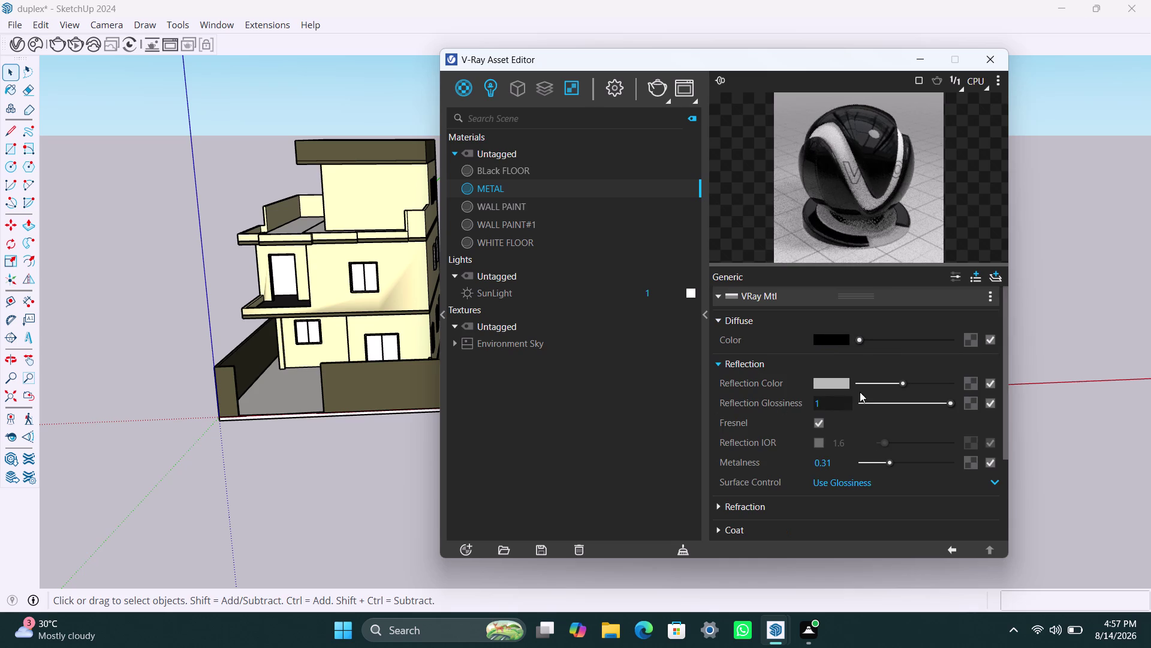
drag(897, 384, 846, 395)
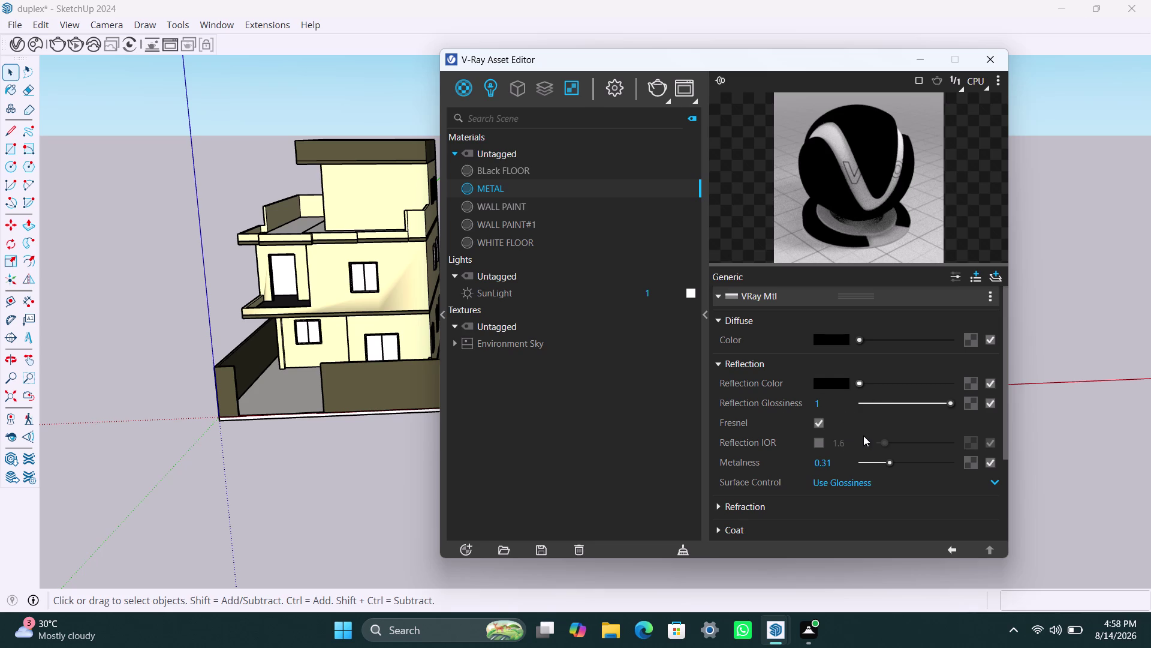
Raise METAL's metalness to 1.
drag(889, 462, 950, 469)
drag(950, 468, 952, 468)
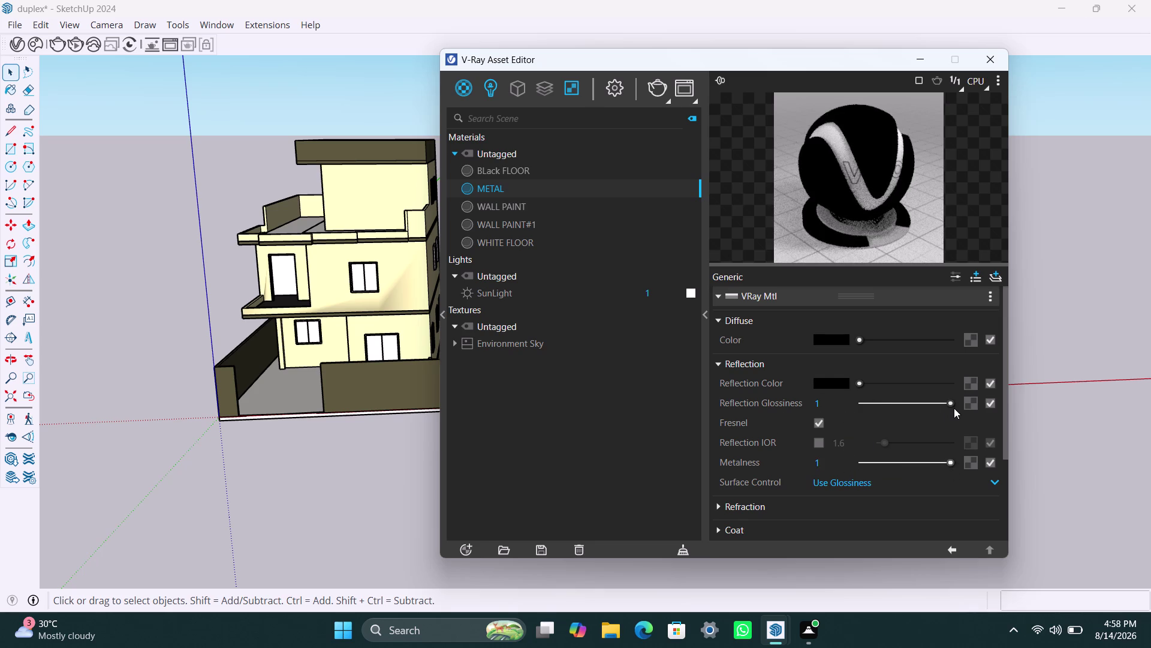
click(717, 507)
drag(855, 522, 949, 526)
drag(856, 527, 959, 522)
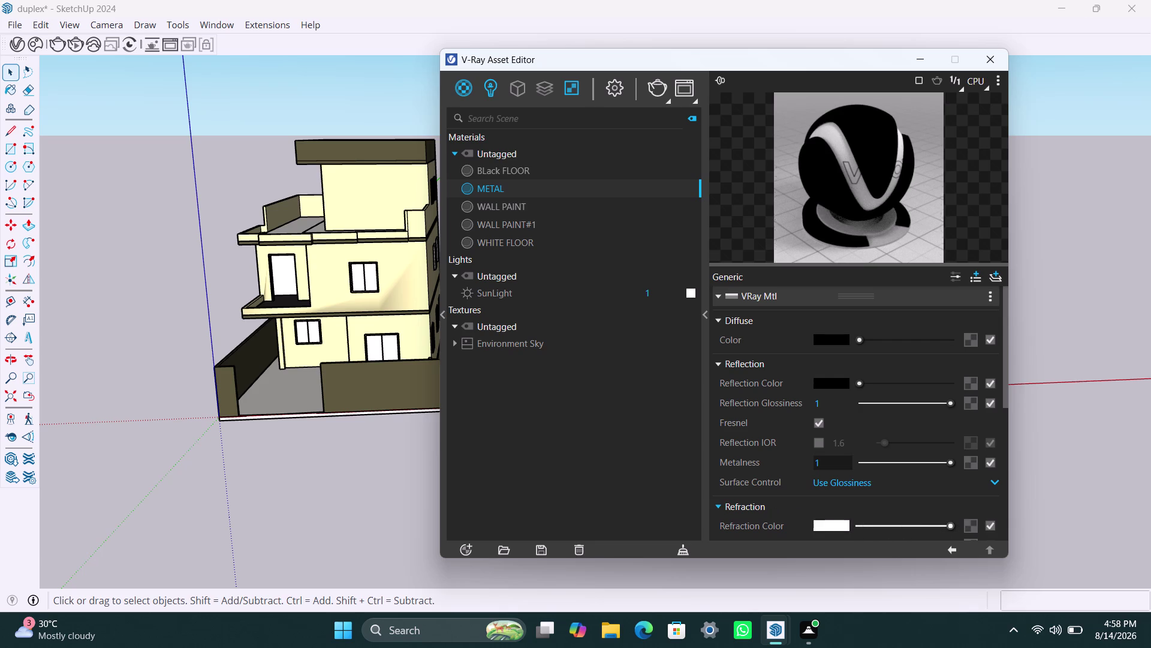
scroll(down, 3)
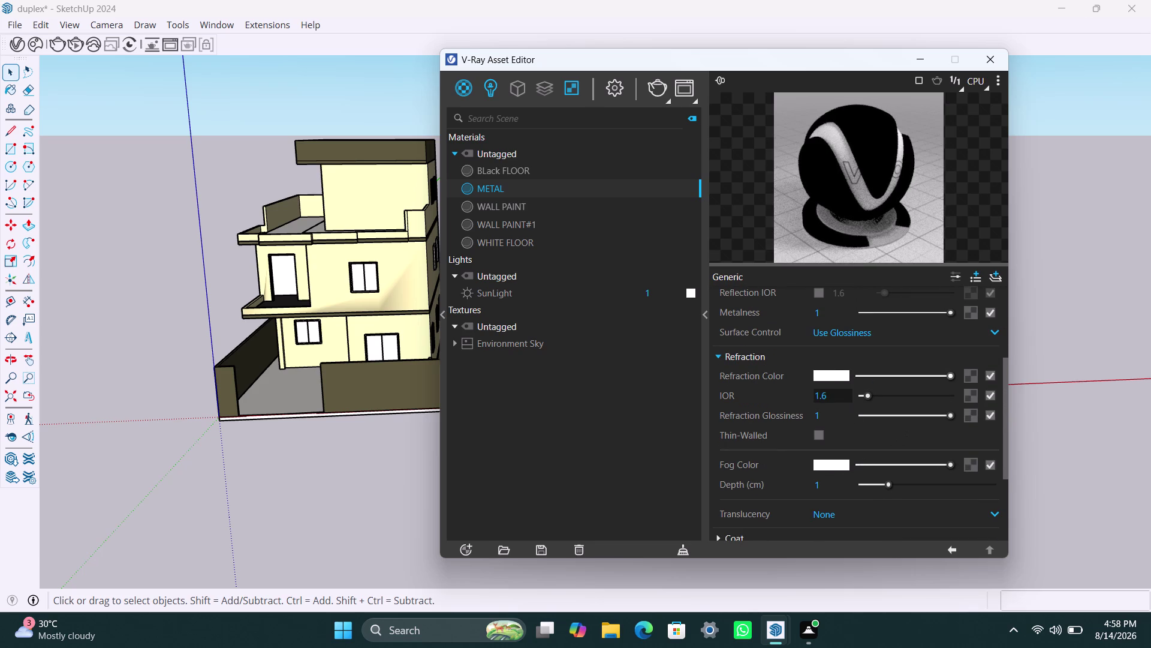
scroll(up, 3)
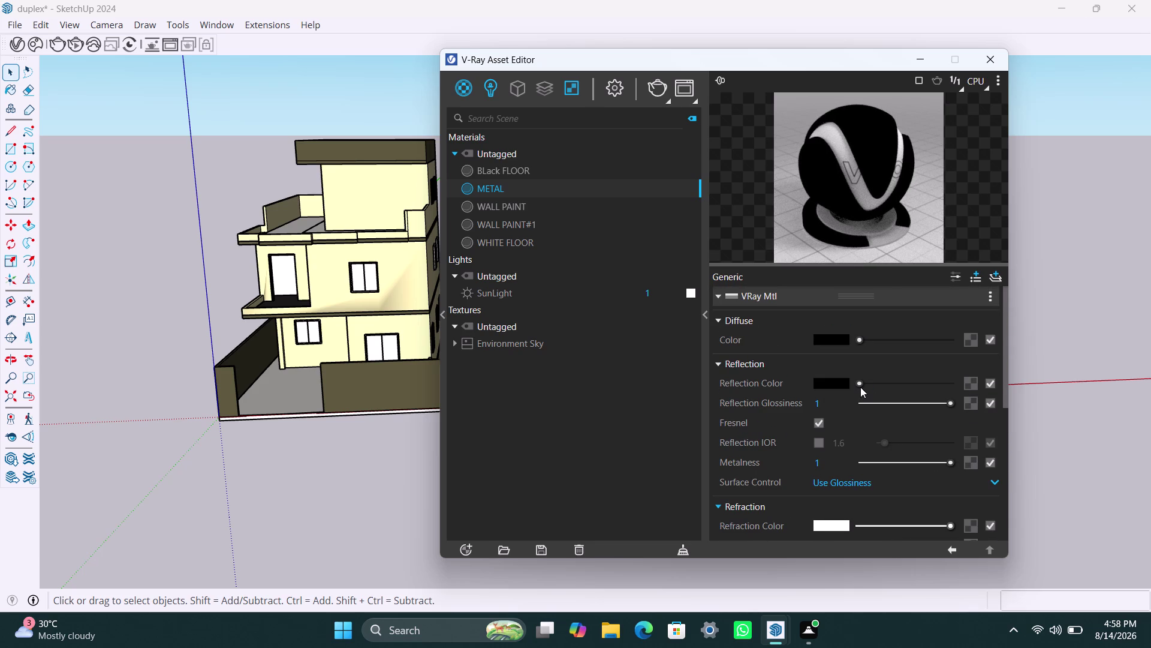
Lighten the reflection colour to very dark grey and keep glossiness-based surface control.
drag(859, 386, 879, 384)
drag(879, 385, 867, 386)
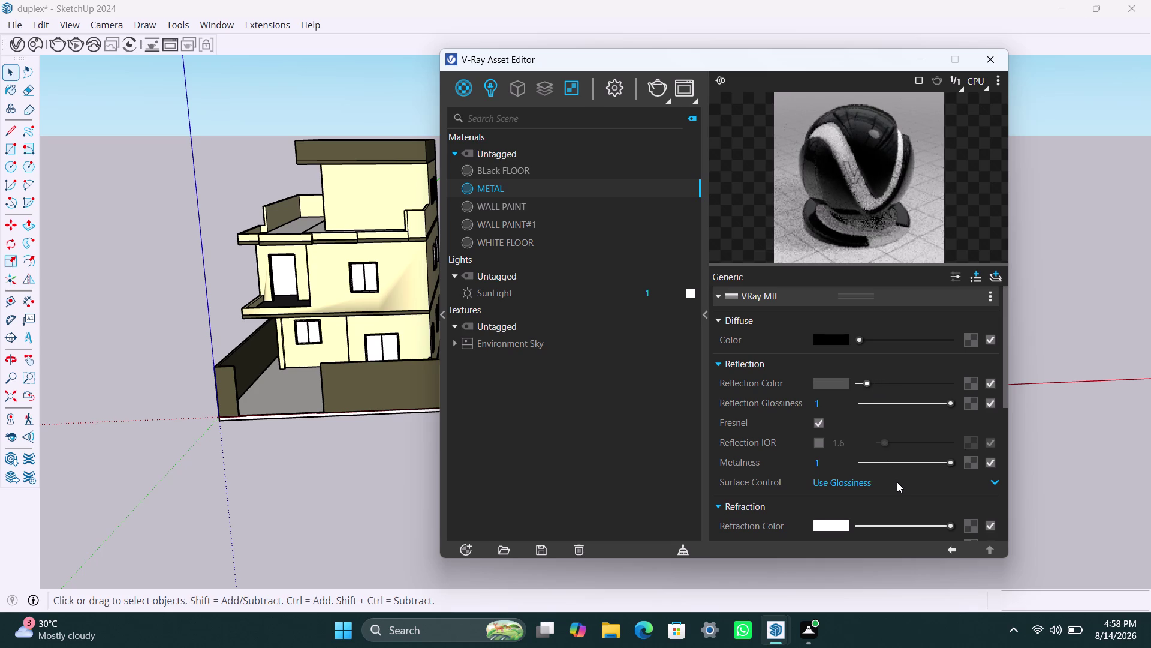
click(897, 481)
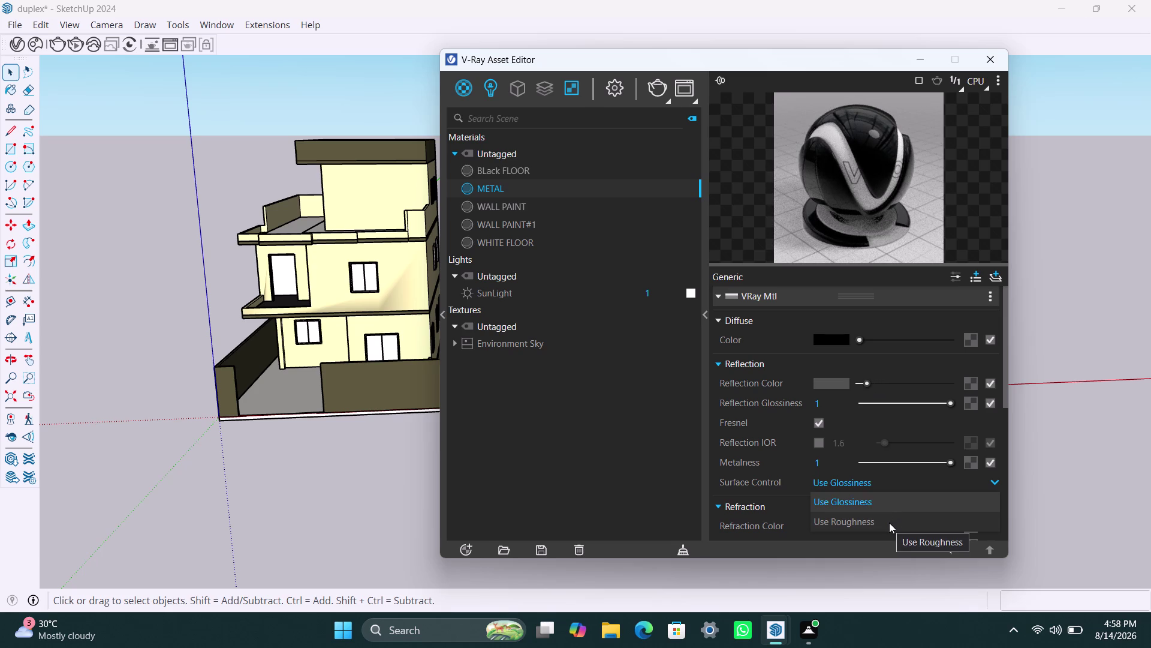
click(1016, 314)
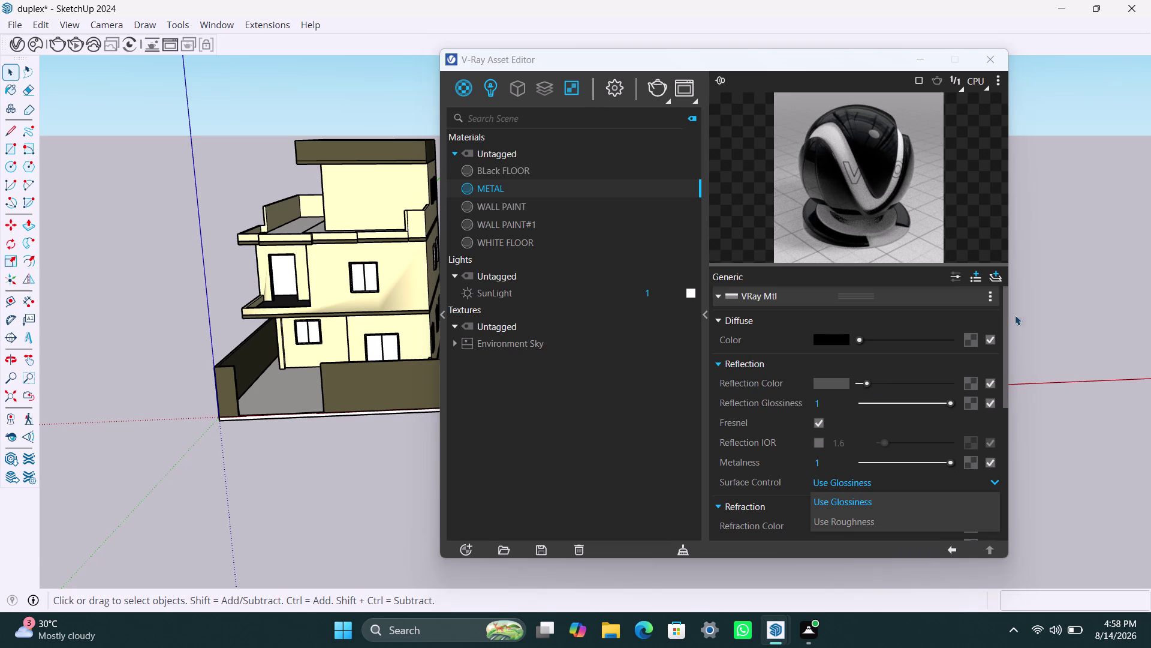
click(861, 383)
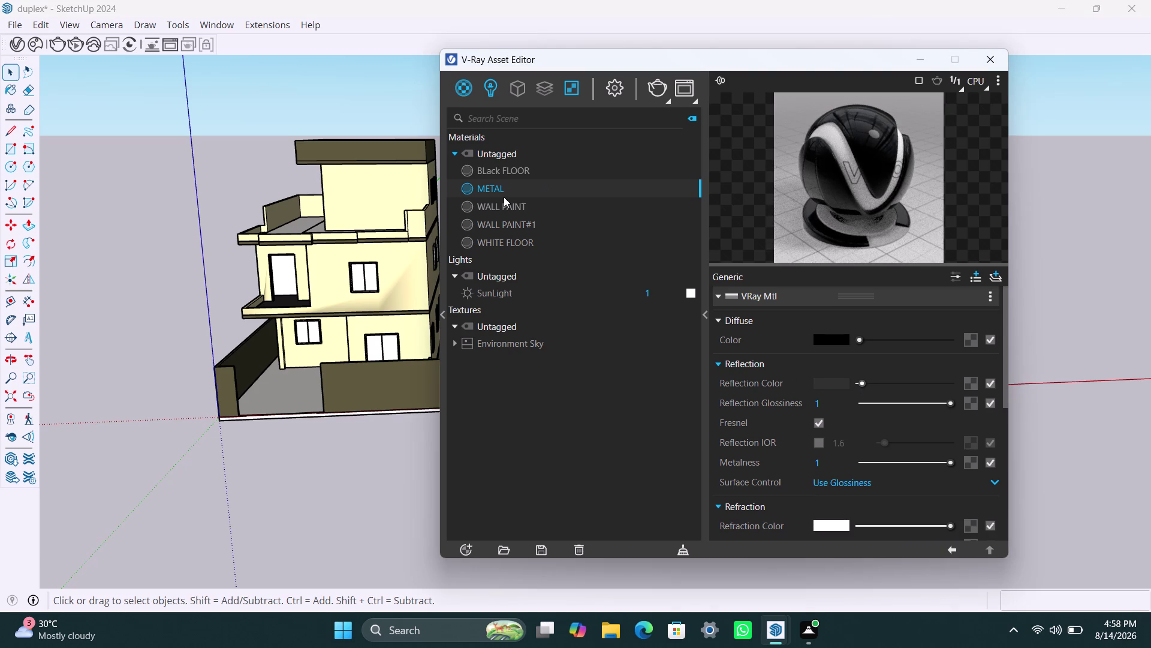
scroll(up, 3)
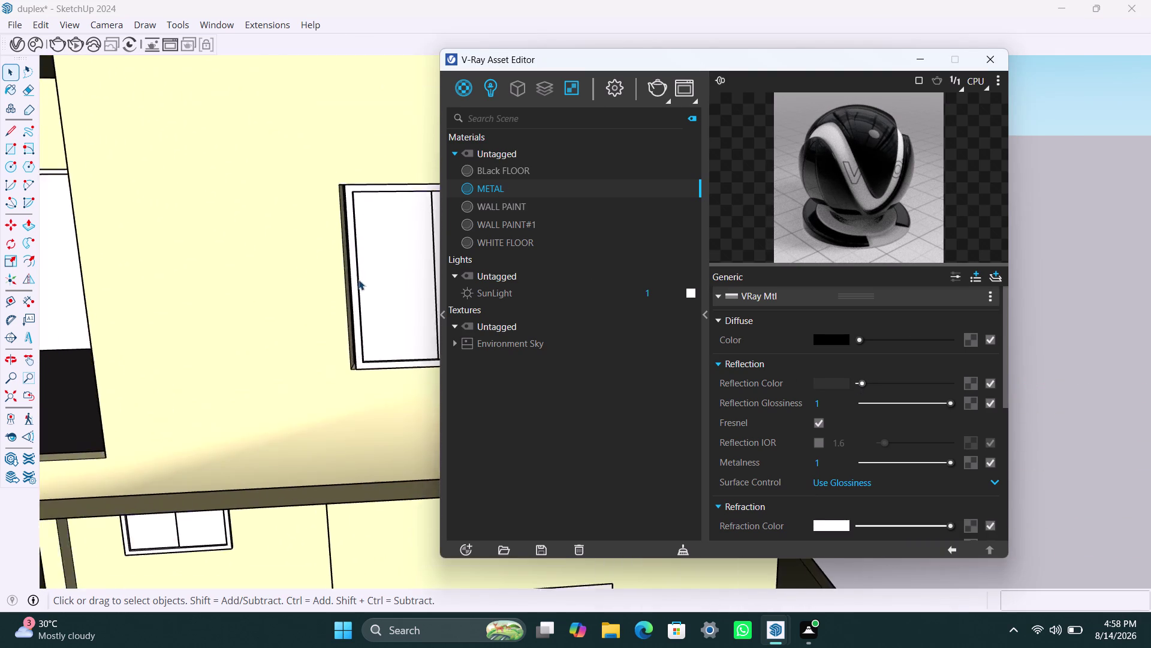
Apply METAL to the frame inside the window group.
scroll(up, 3)
click(355, 288)
double_click(355, 293)
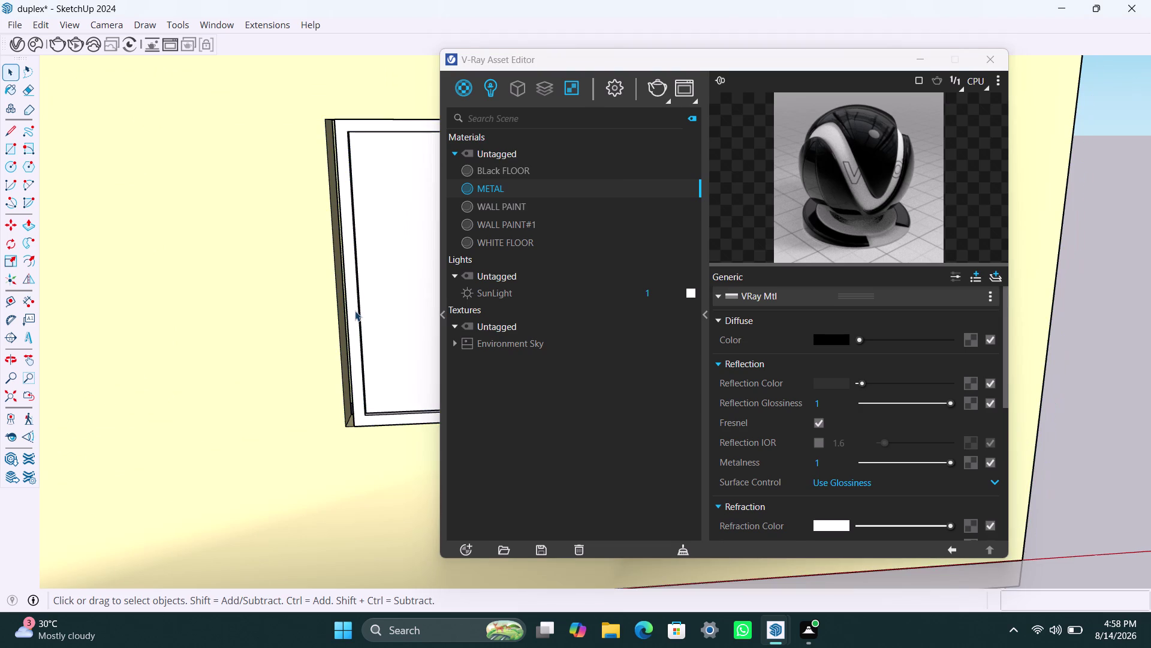
click(355, 311)
right_click(495, 188)
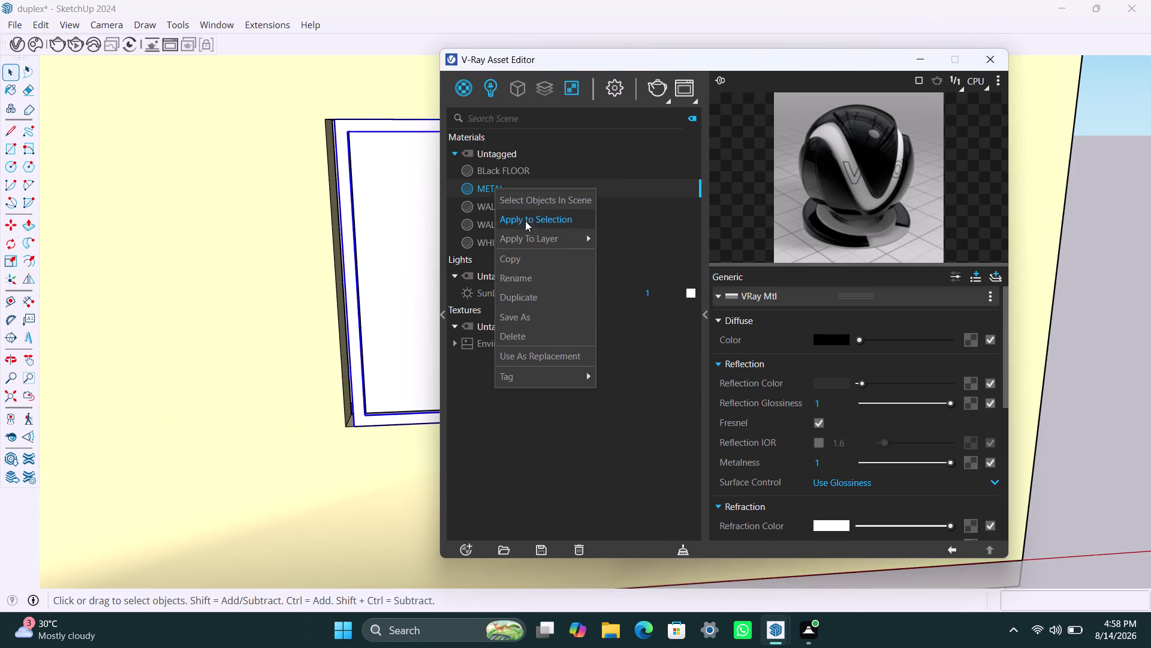
click(528, 226)
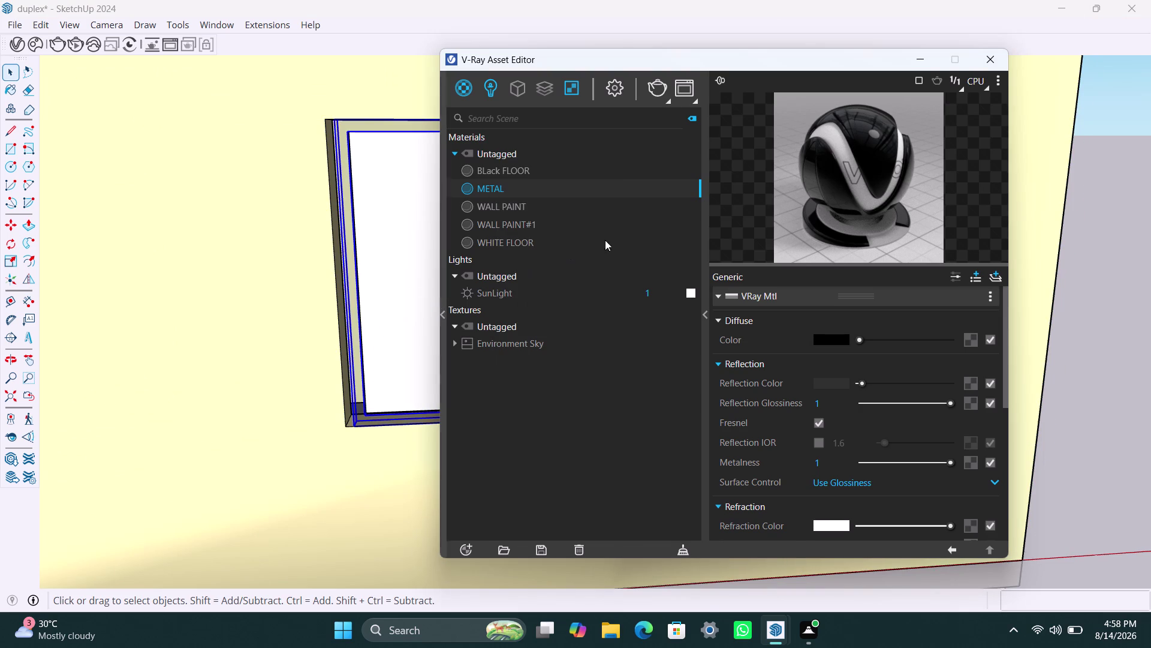
drag(865, 380, 850, 382)
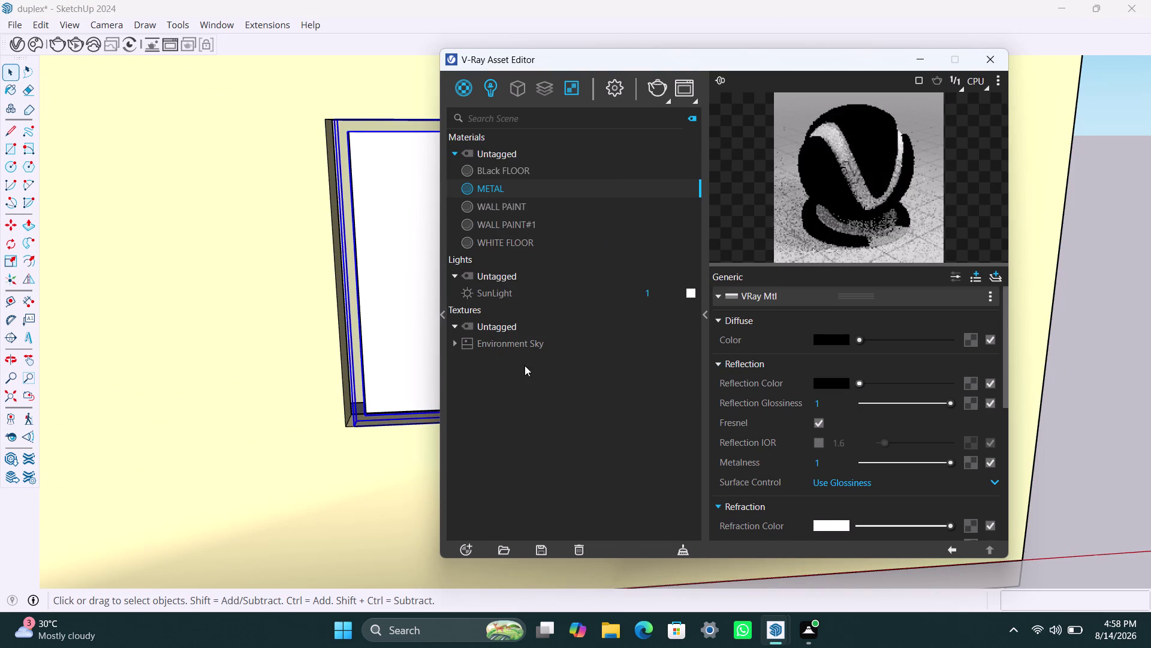
right_click(495, 192)
click(536, 227)
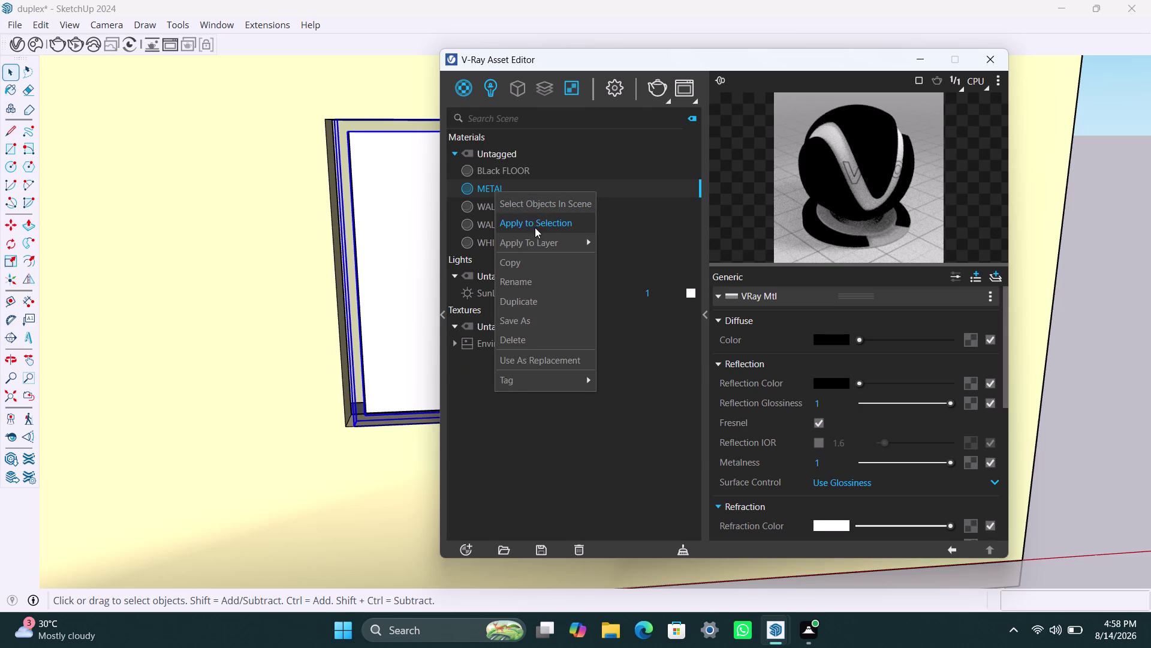
Set METAL's refraction colour to black after trying grey and white values.
scroll(down, 3)
scroll(down, 3)
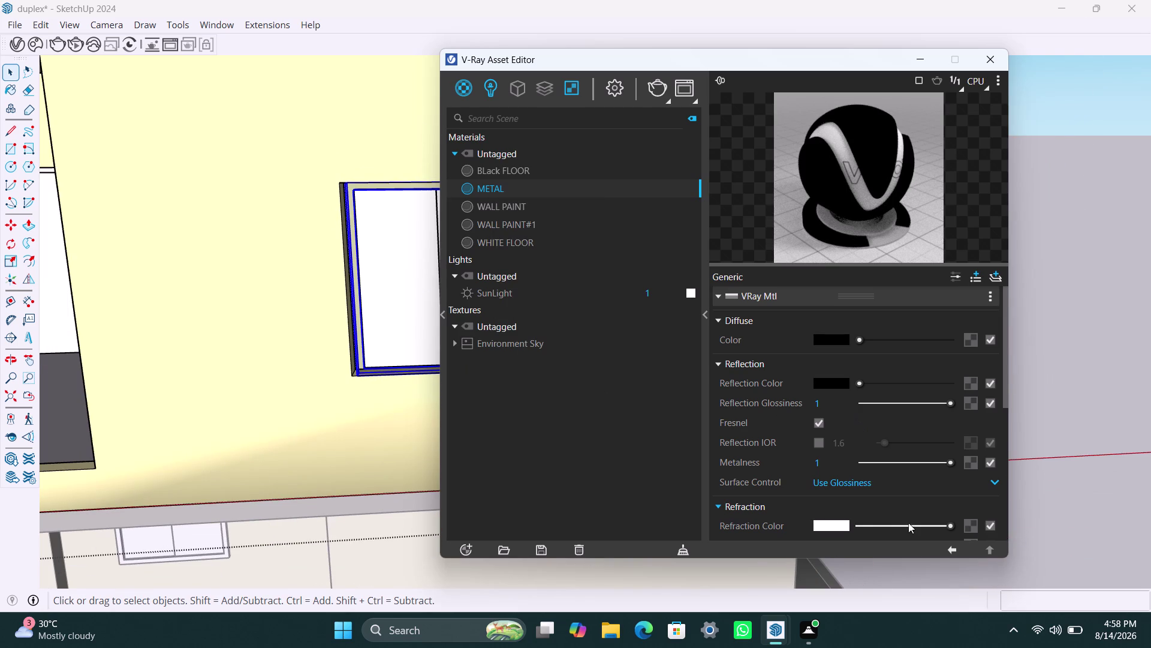
middle_drag(844, 501, 840, 480)
drag(947, 524, 840, 535)
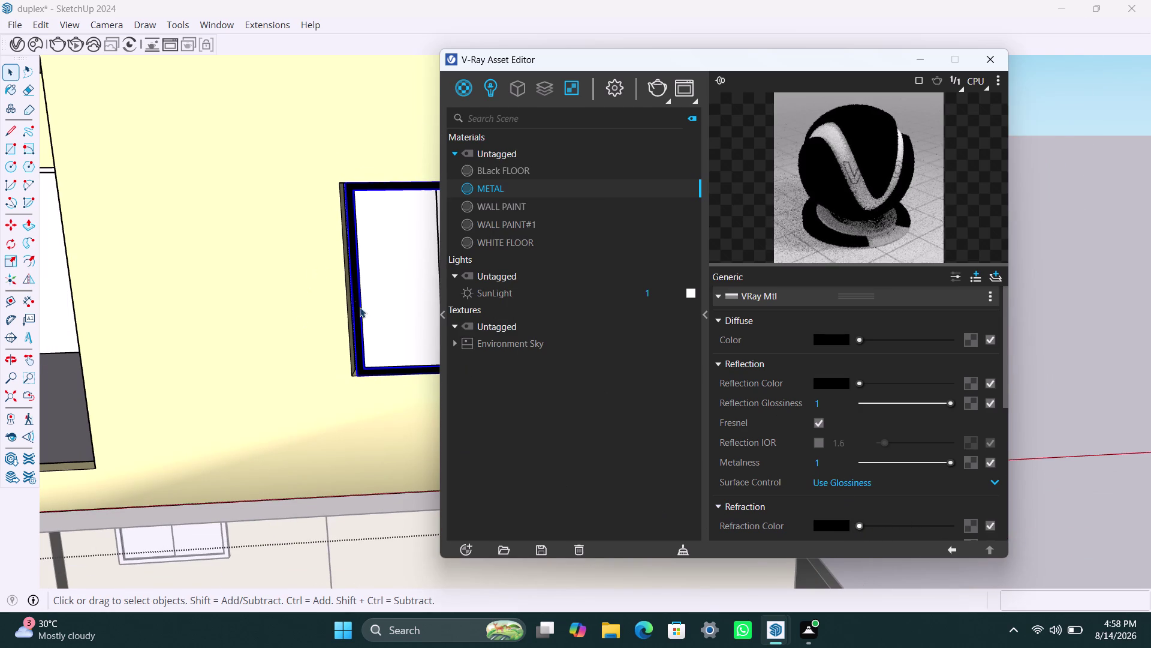
drag(859, 526, 878, 532)
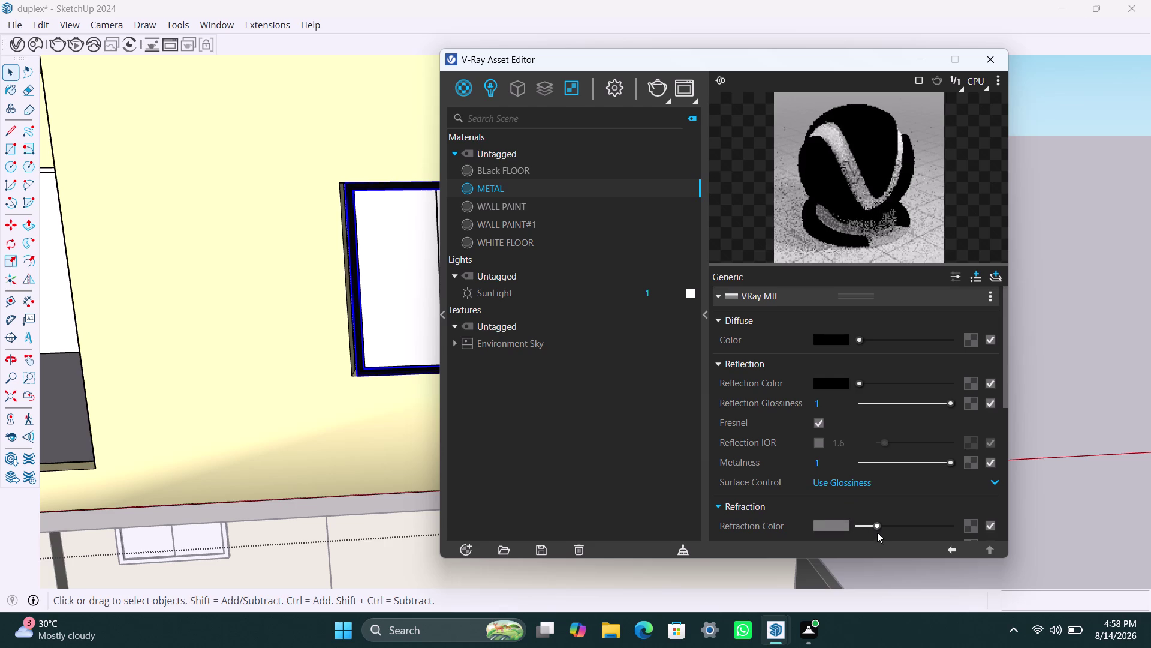
drag(878, 532, 872, 537)
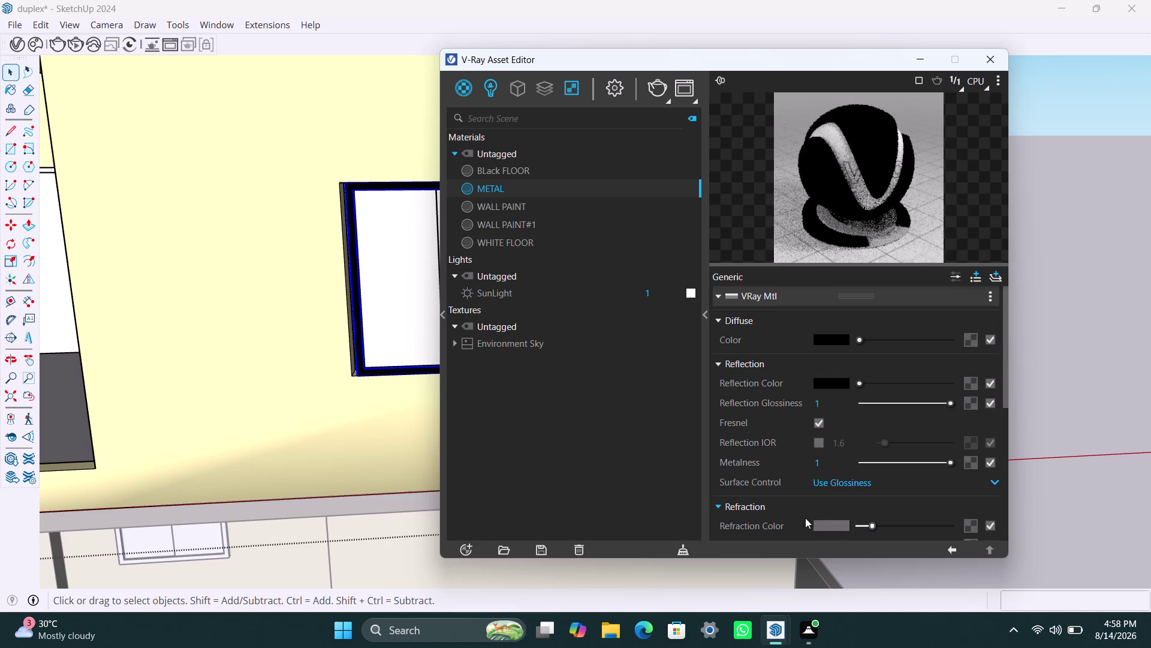
drag(869, 525, 900, 526)
scroll(up, 3)
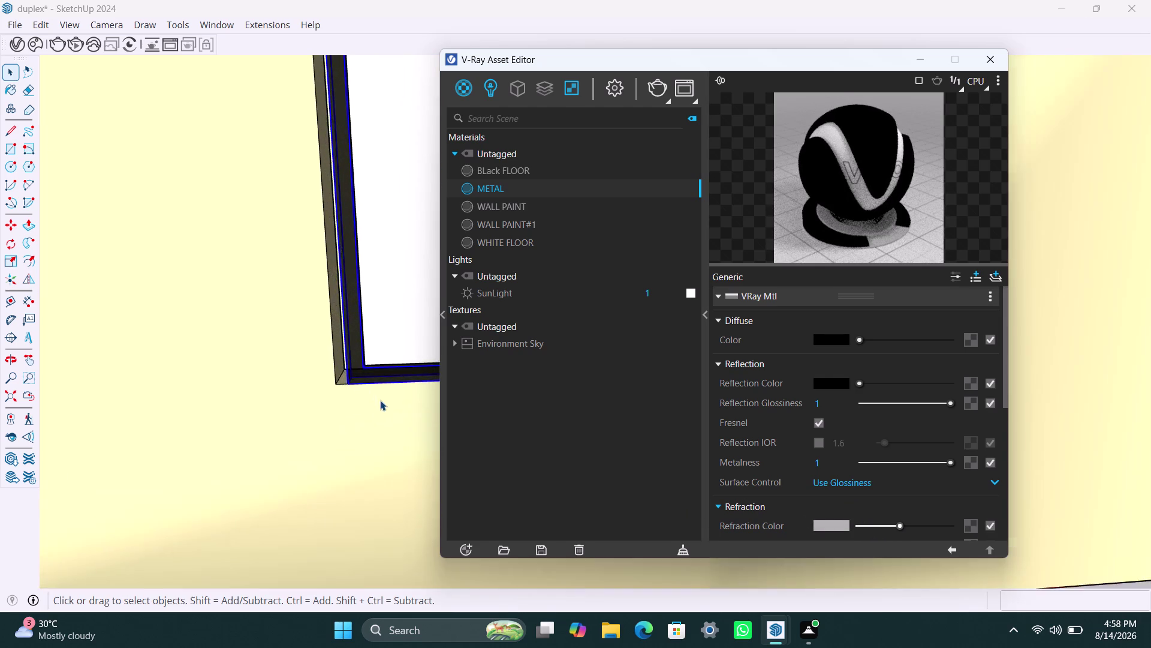
scroll(up, 3)
scroll(up, 3)
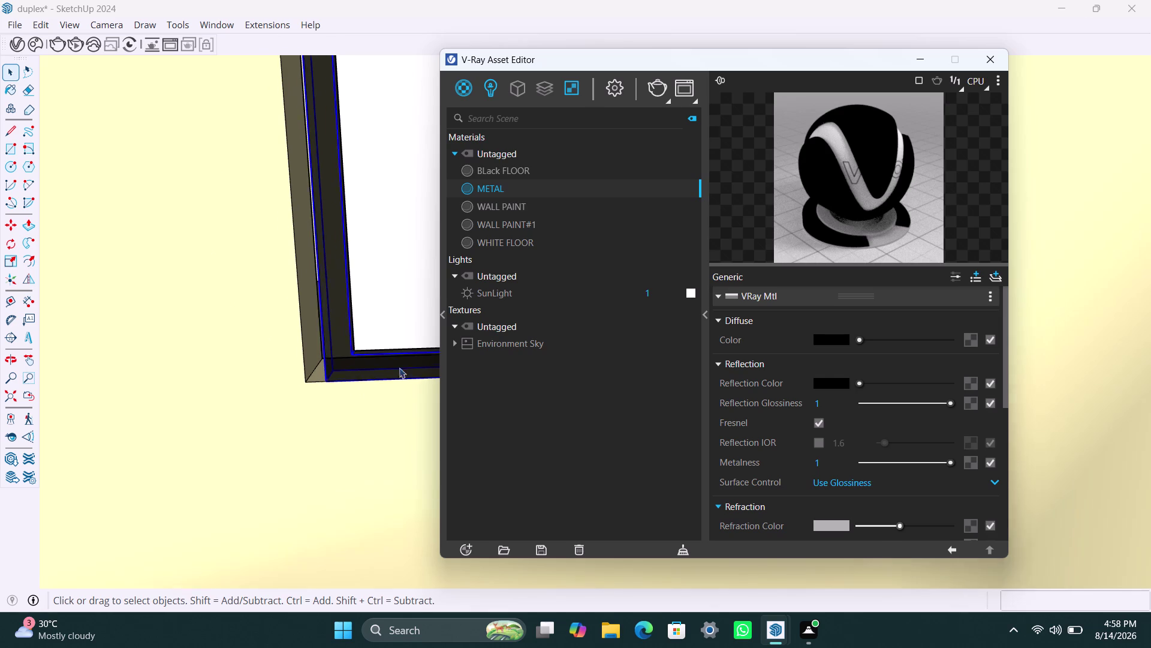
scroll(up, 3)
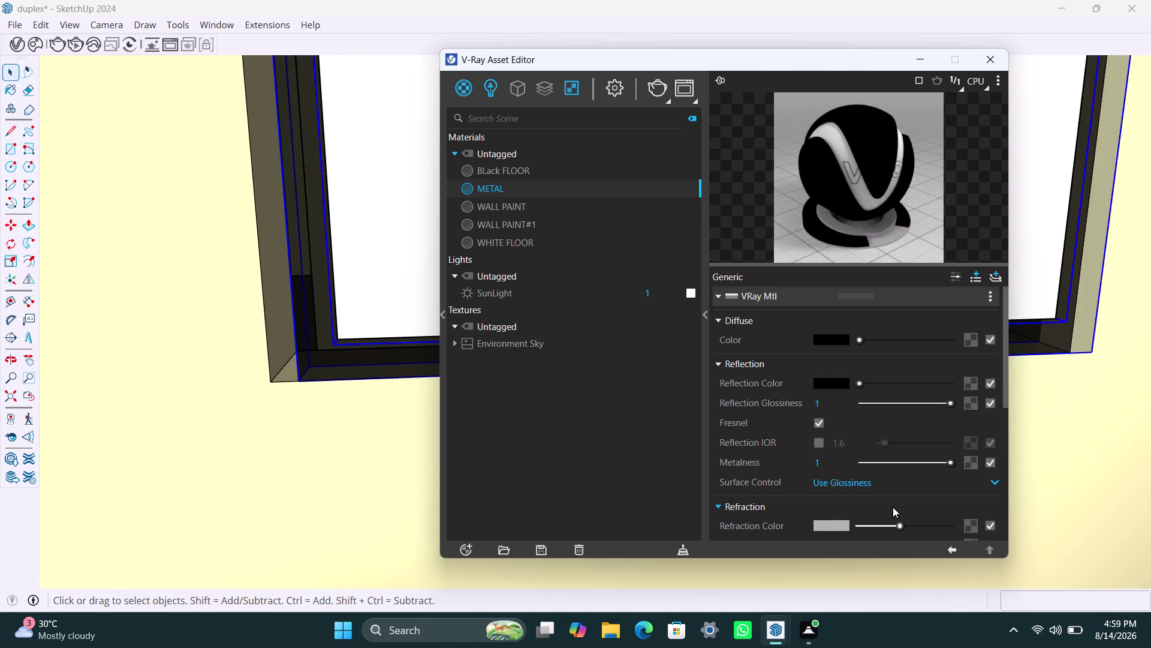
drag(898, 525, 972, 534)
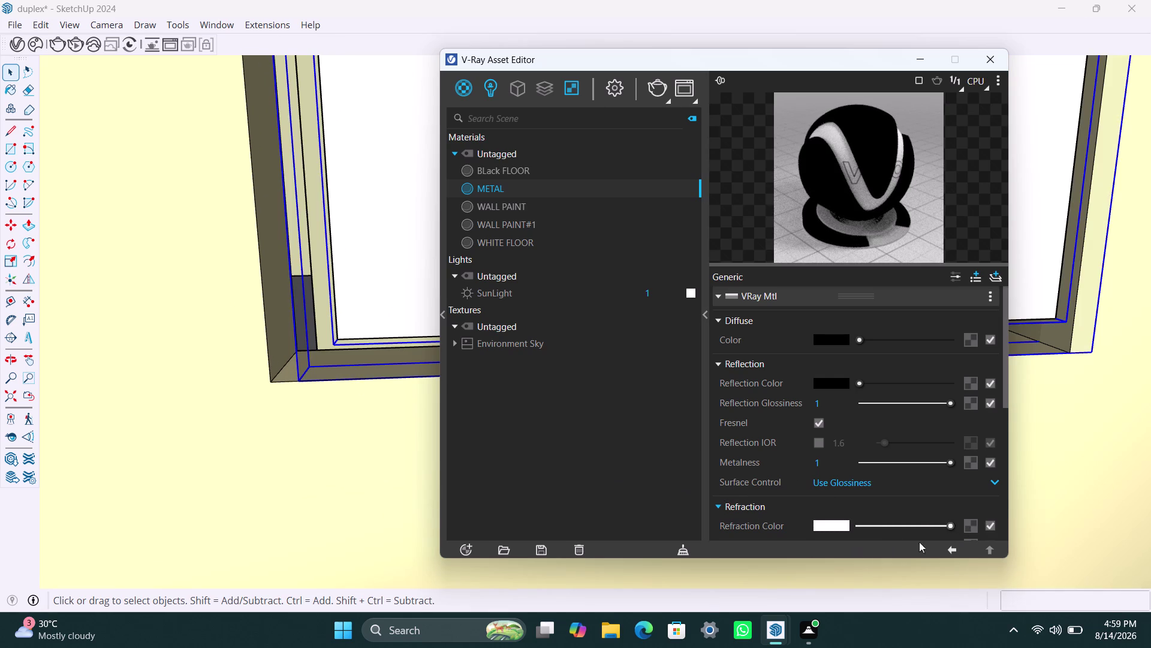
drag(951, 522, 897, 527)
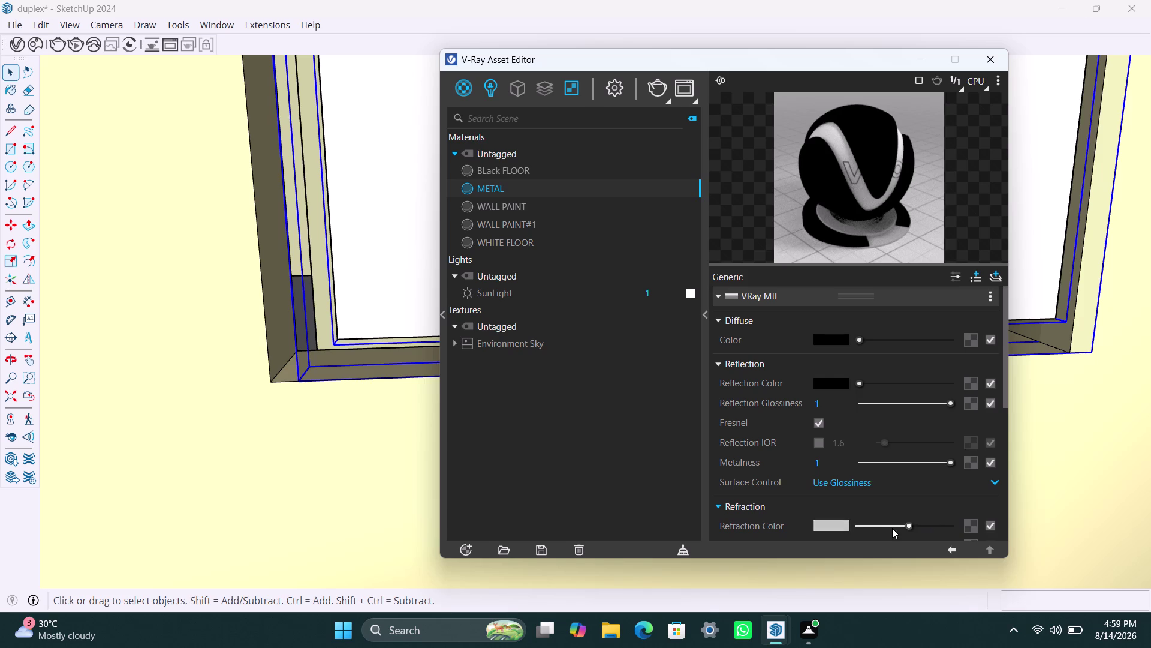
drag(896, 528, 856, 535)
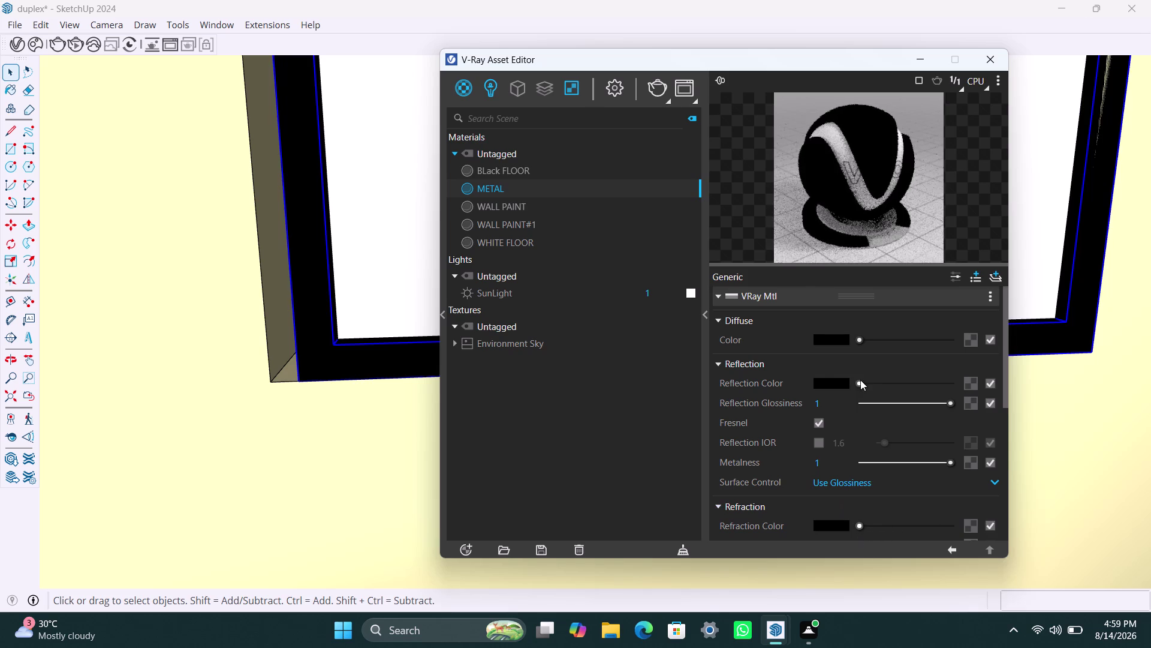
Raise METAL's reflection colour to full white, then orbit toward the wall window.
drag(860, 379, 911, 383)
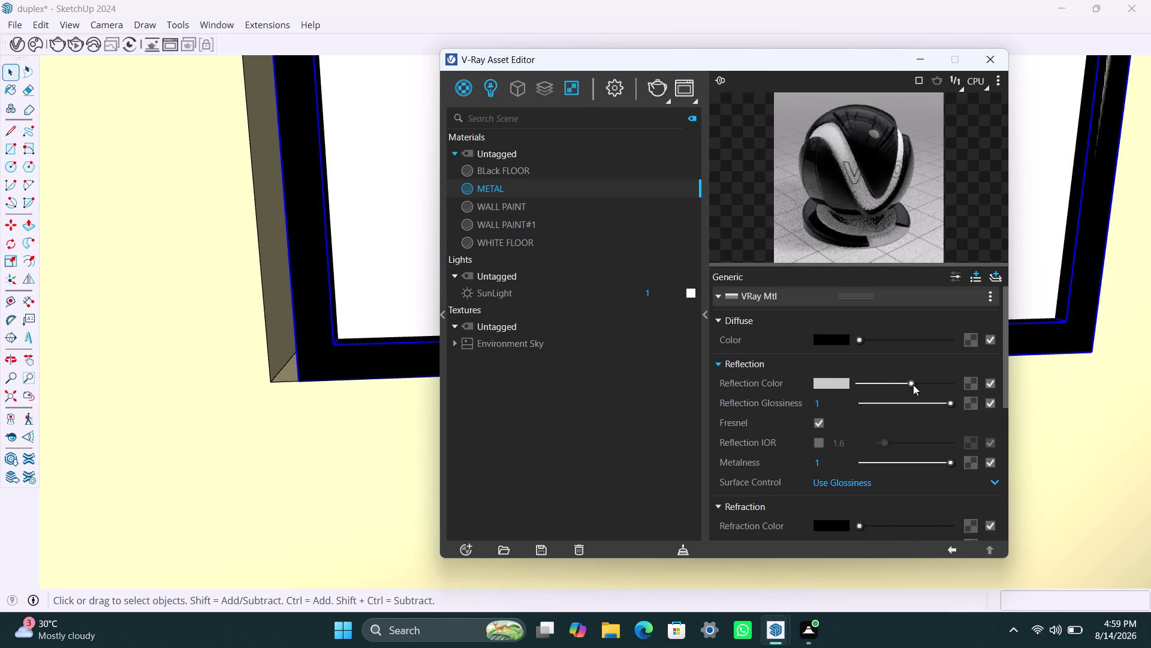
drag(914, 385, 980, 388)
scroll(down, 3)
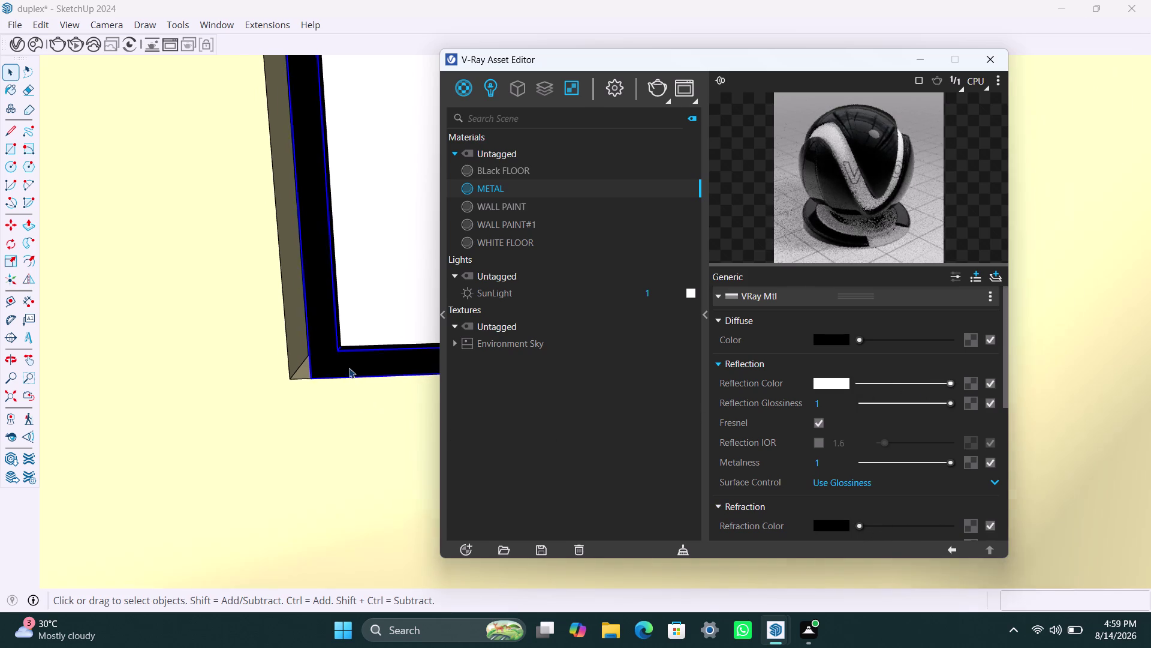
scroll(down, 3)
scroll(down, 3)
scroll(down, 3)
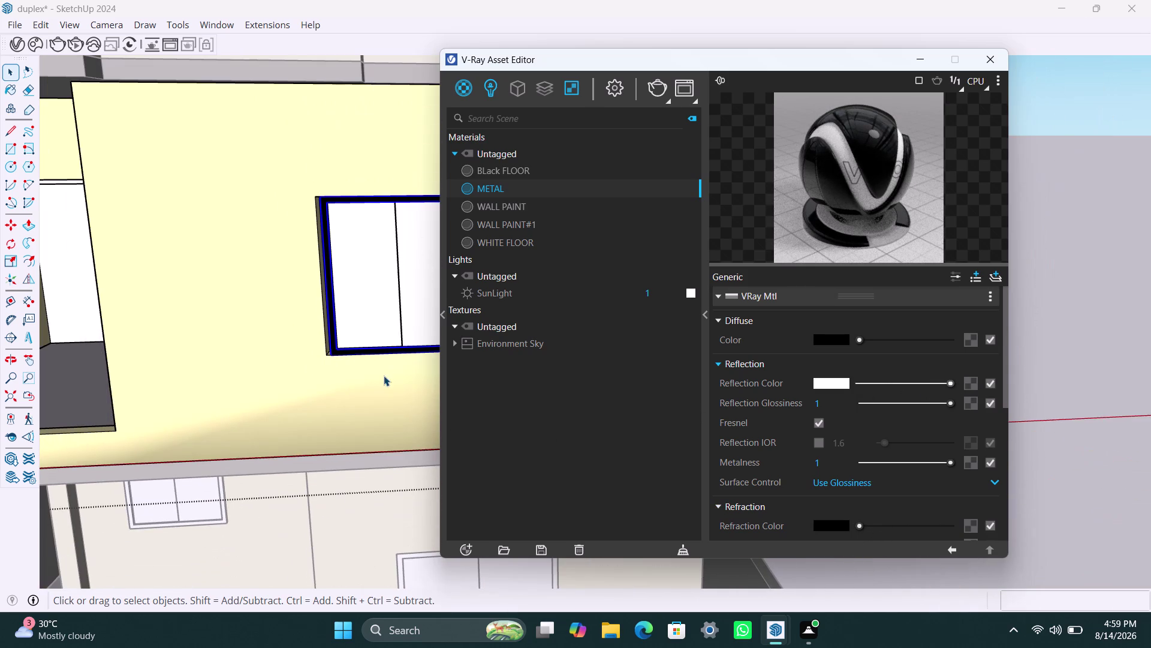
middle_drag(382, 376, 0, 435)
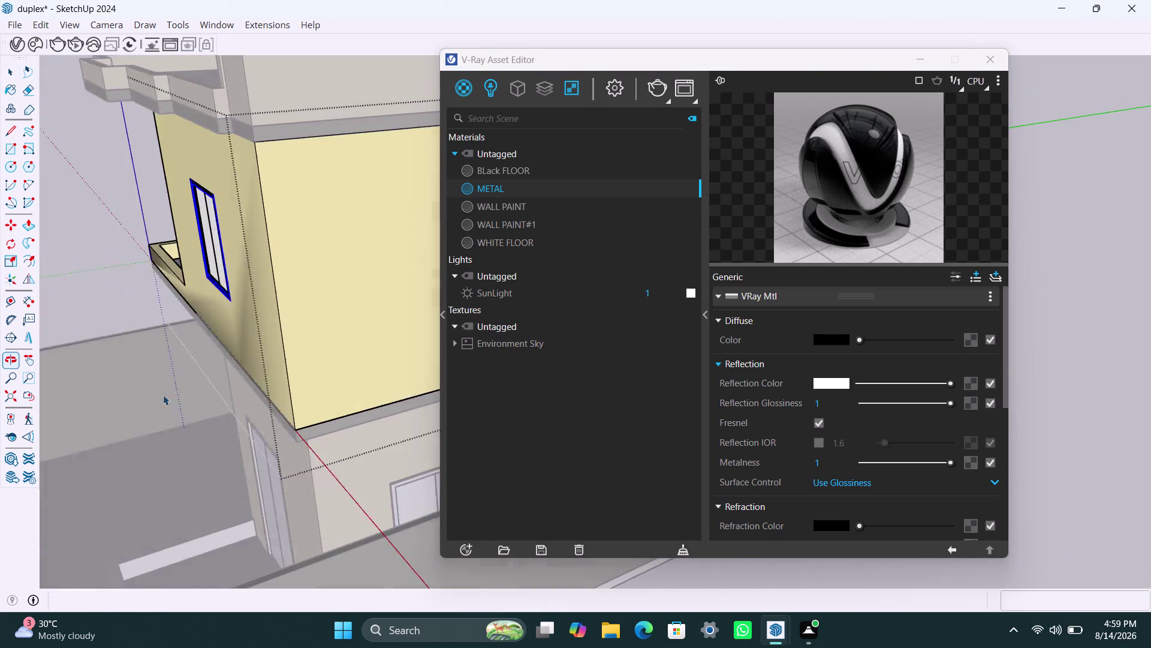
Apply METAL to the whole left window, then undo that change.
scroll(down, 3)
middle_drag(347, 353, 122, 356)
scroll(down, 3)
scroll(up, 3)
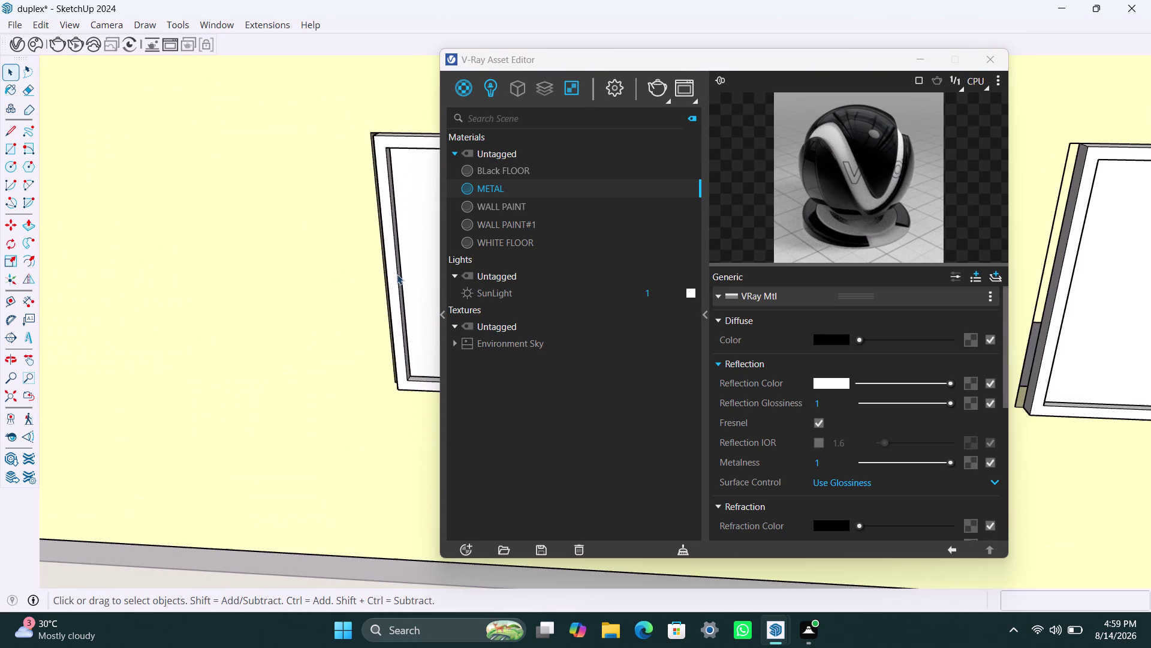
click(398, 272)
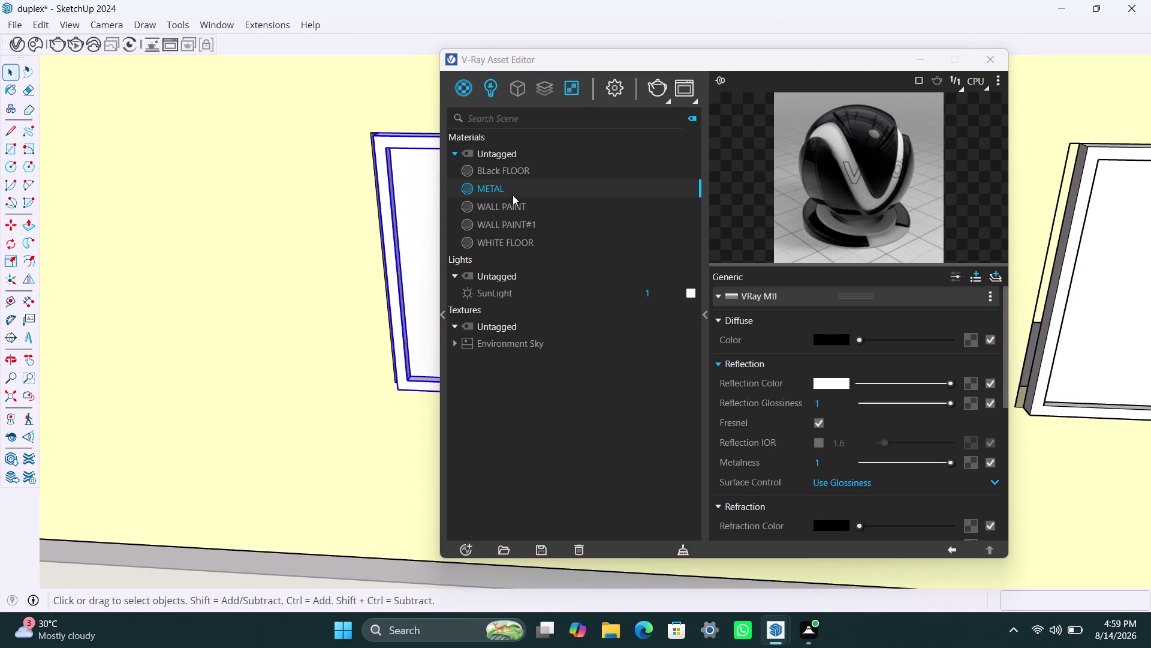
right_click(511, 193)
click(542, 222)
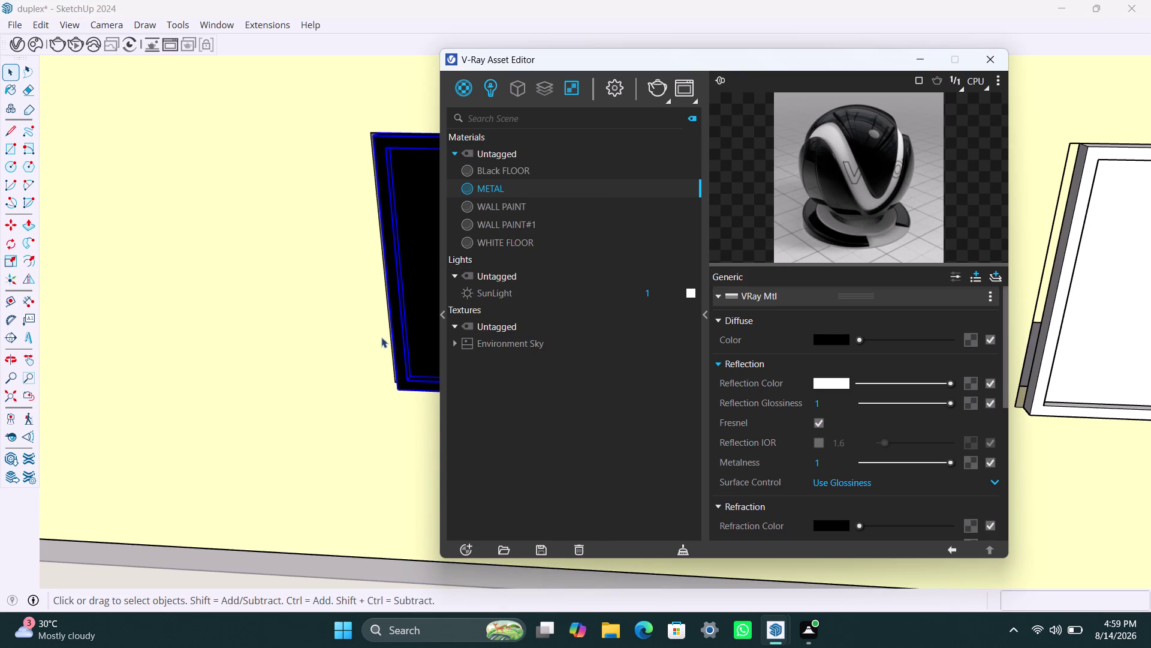
key(ctrl+z)
key(ctrl+z)
key(ctrl+z)
key(ctrl+z)
key(space)
click(358, 311)
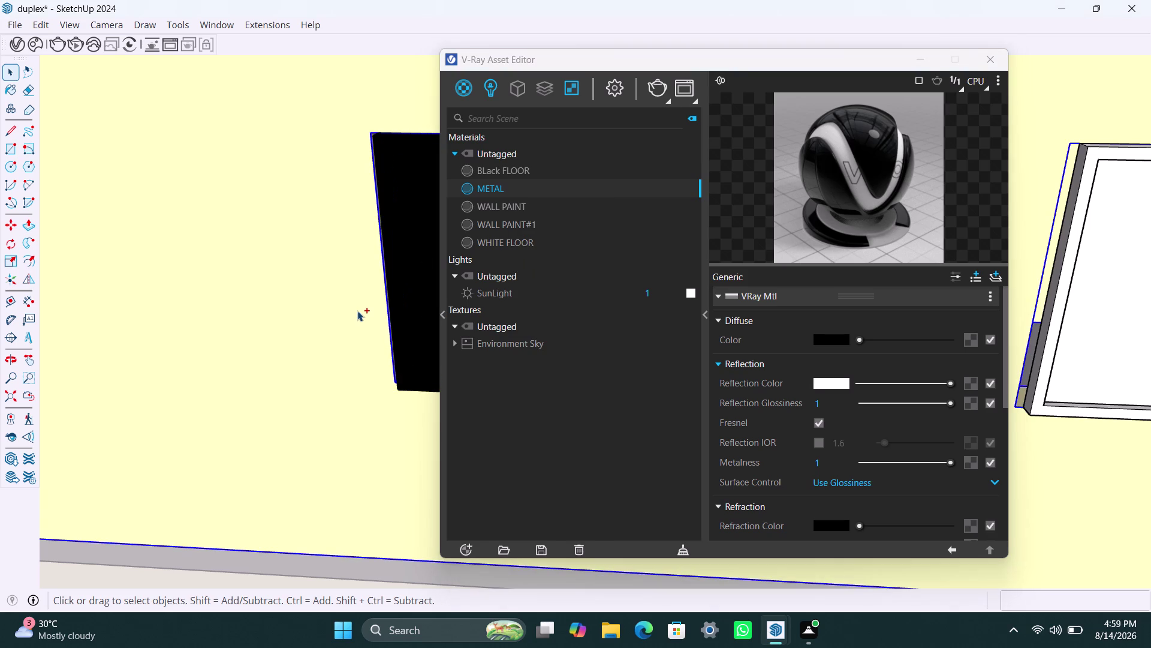
key(ctrl+z)
Apply METAL to the left window's frame faces inside its group.
click(397, 289)
double_click(397, 289)
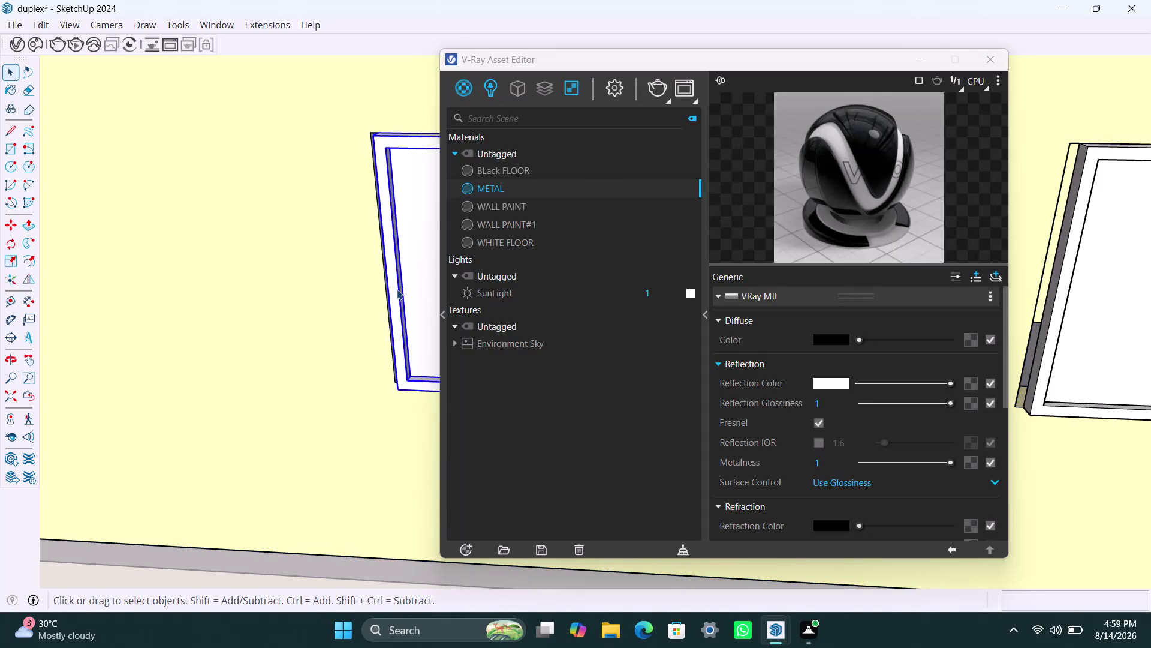
click(397, 289)
double_click(397, 289)
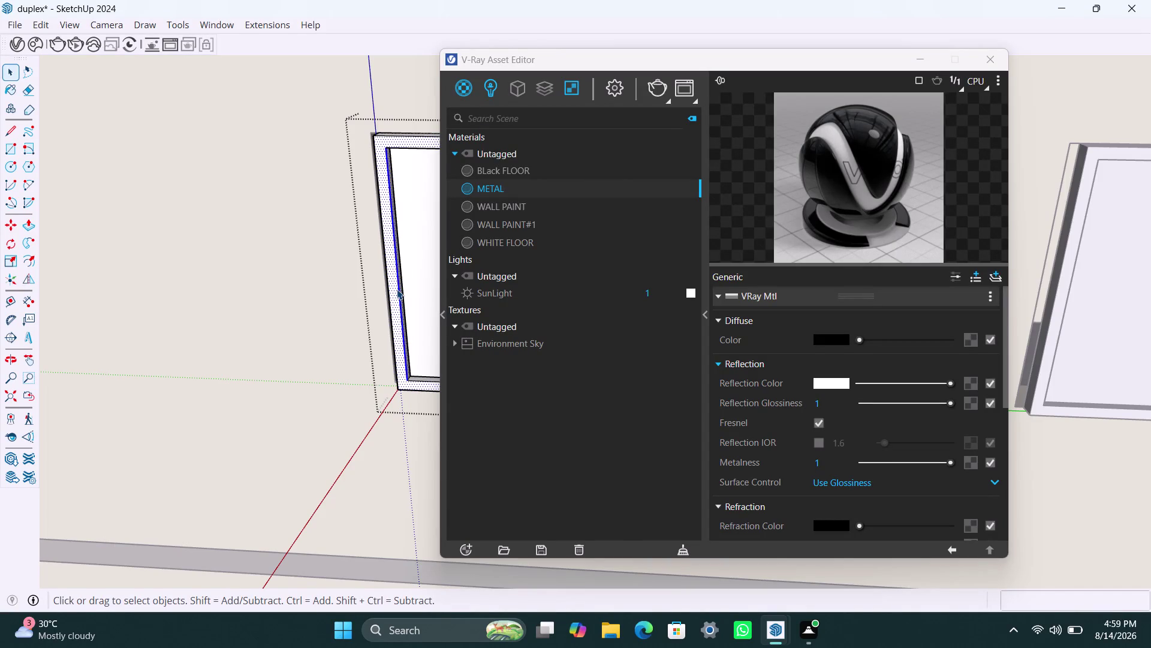
double_click(397, 289)
double_click(397, 288)
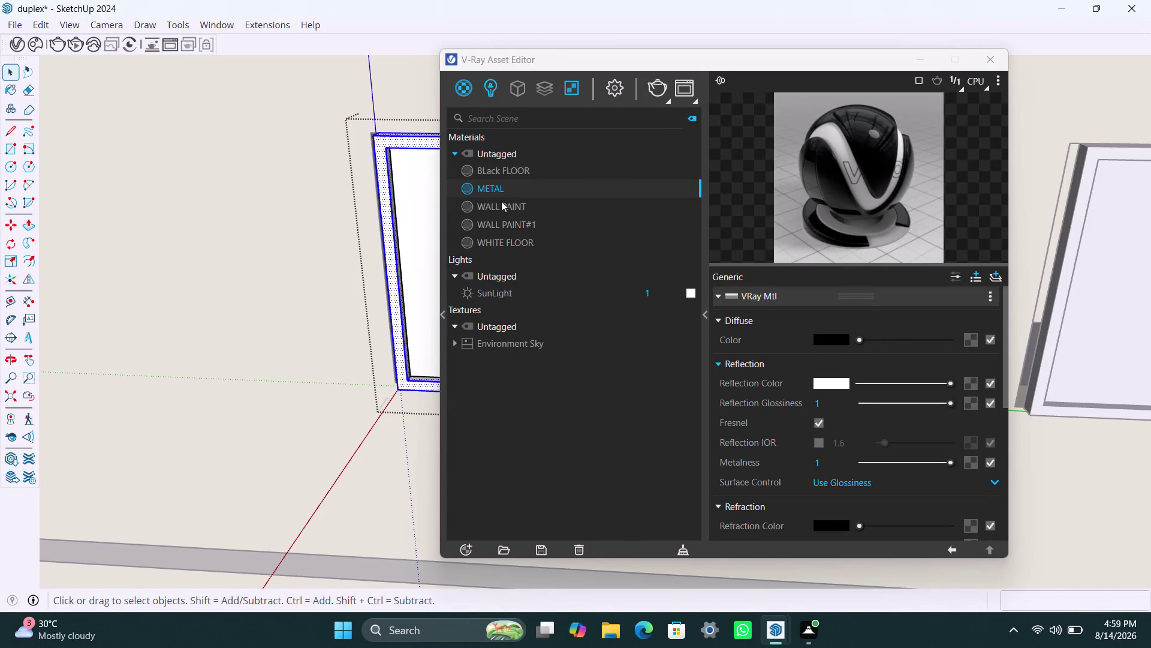
right_click(495, 192)
click(519, 228)
Apply METAL to the frame of the next window on the facade.
scroll(down, 3)
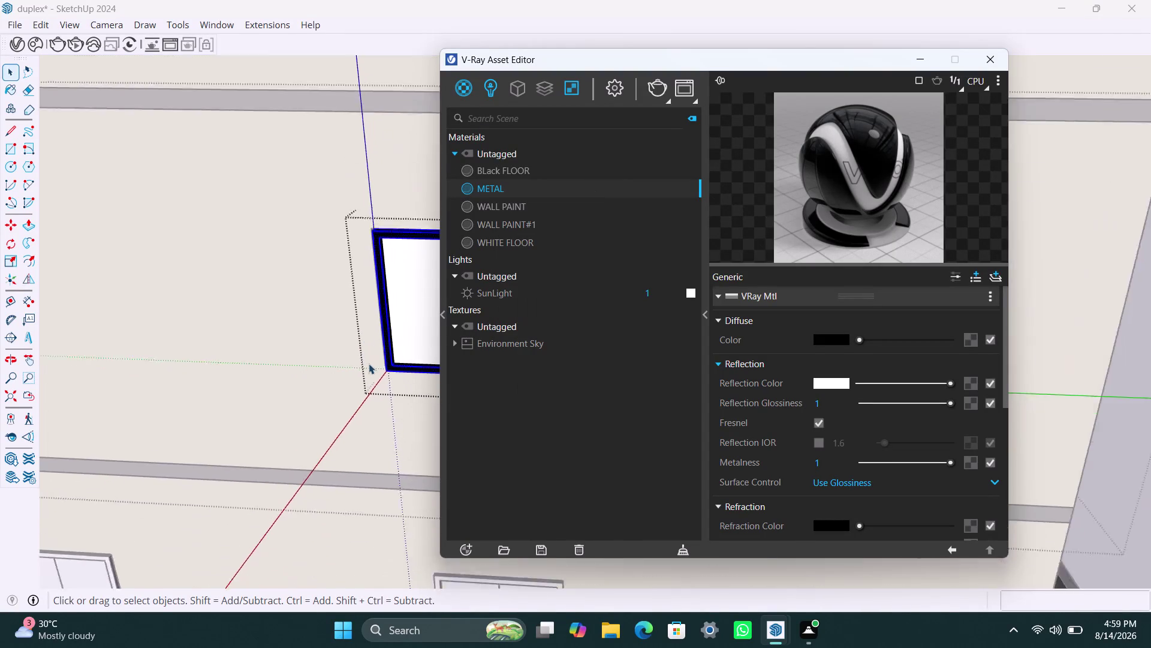
scroll(down, 3)
middle_drag(383, 351, 195, 390)
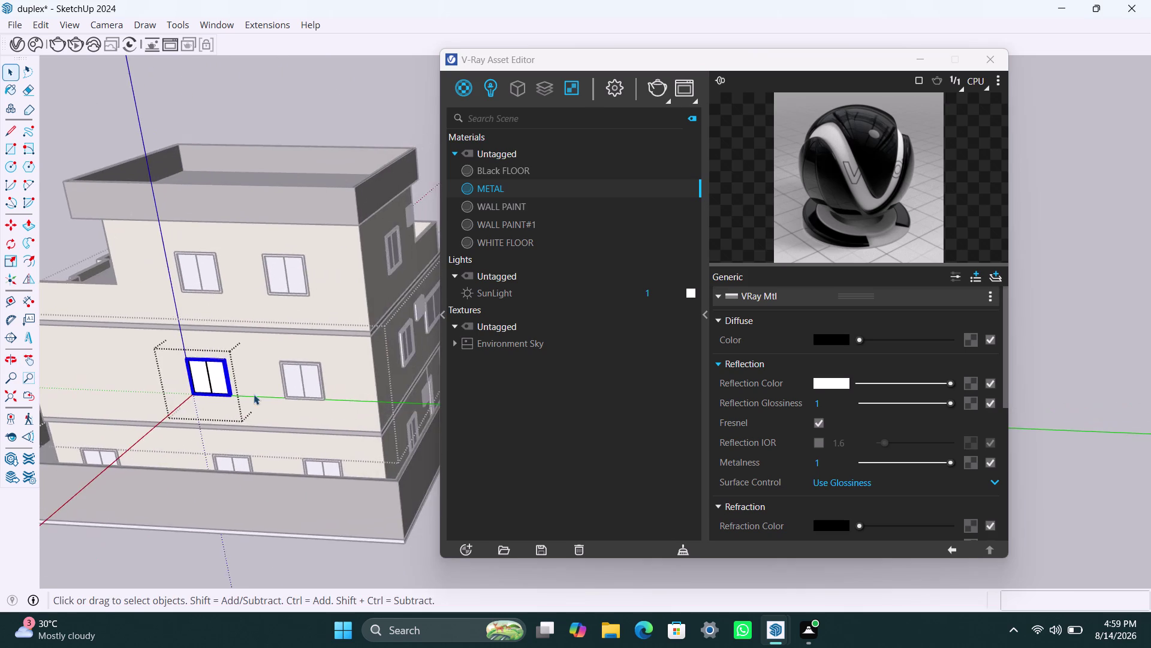
scroll(up, 3)
scroll(up, 3)
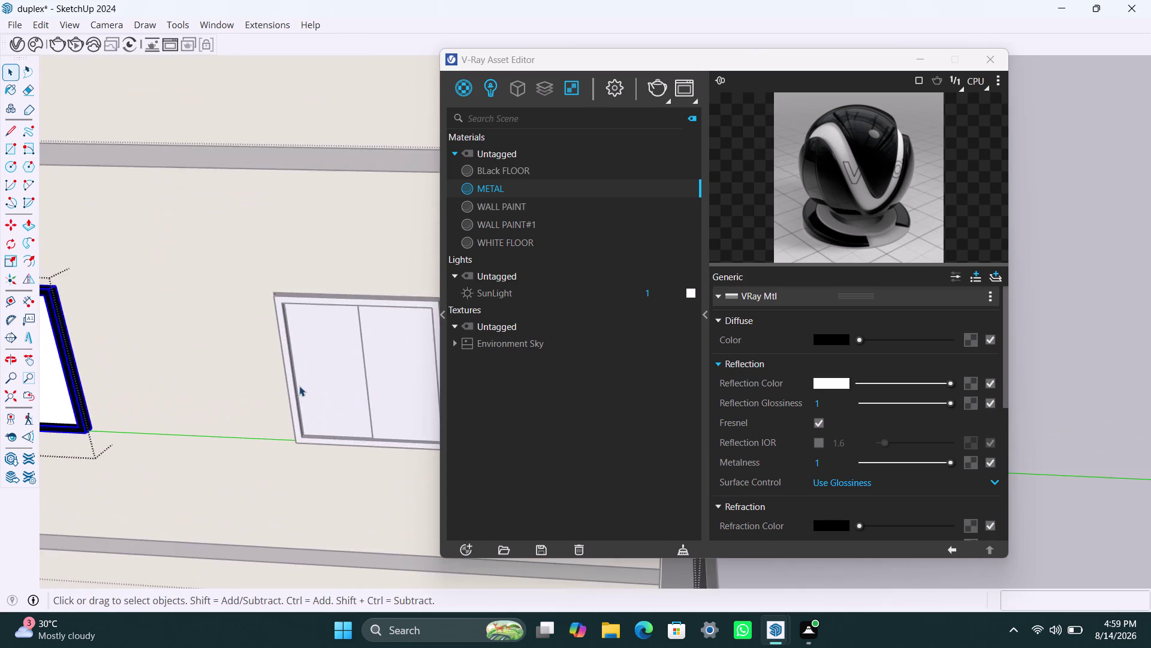
scroll(up, 3)
key(space)
double_click(288, 367)
double_click(287, 366)
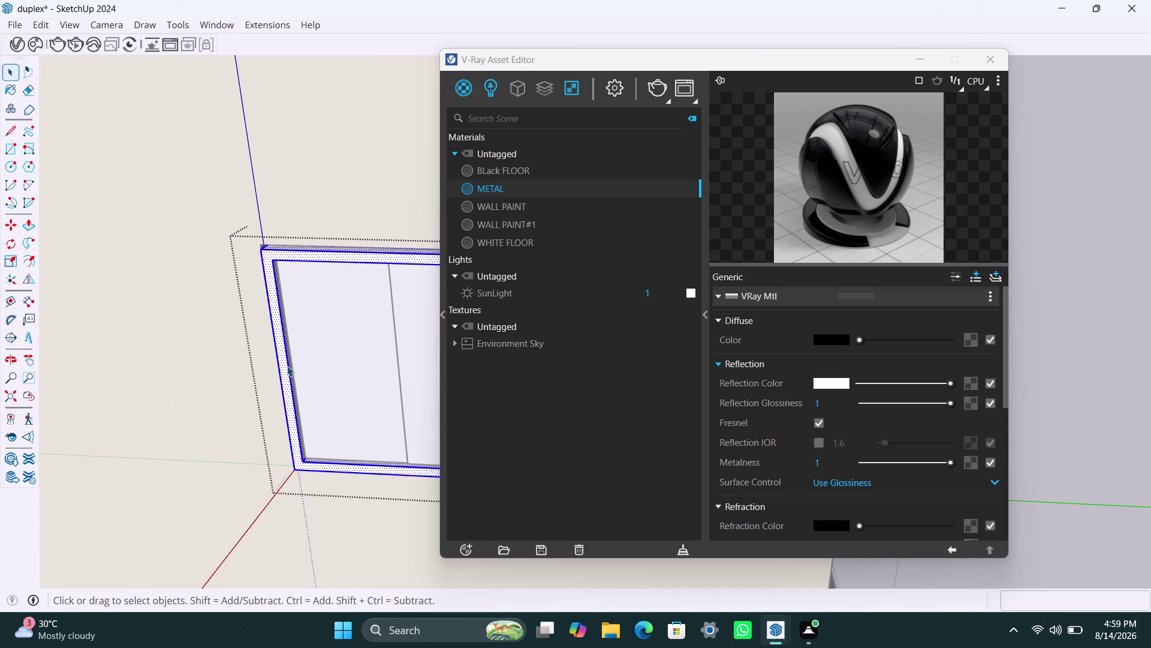
right_click(491, 191)
click(515, 224)
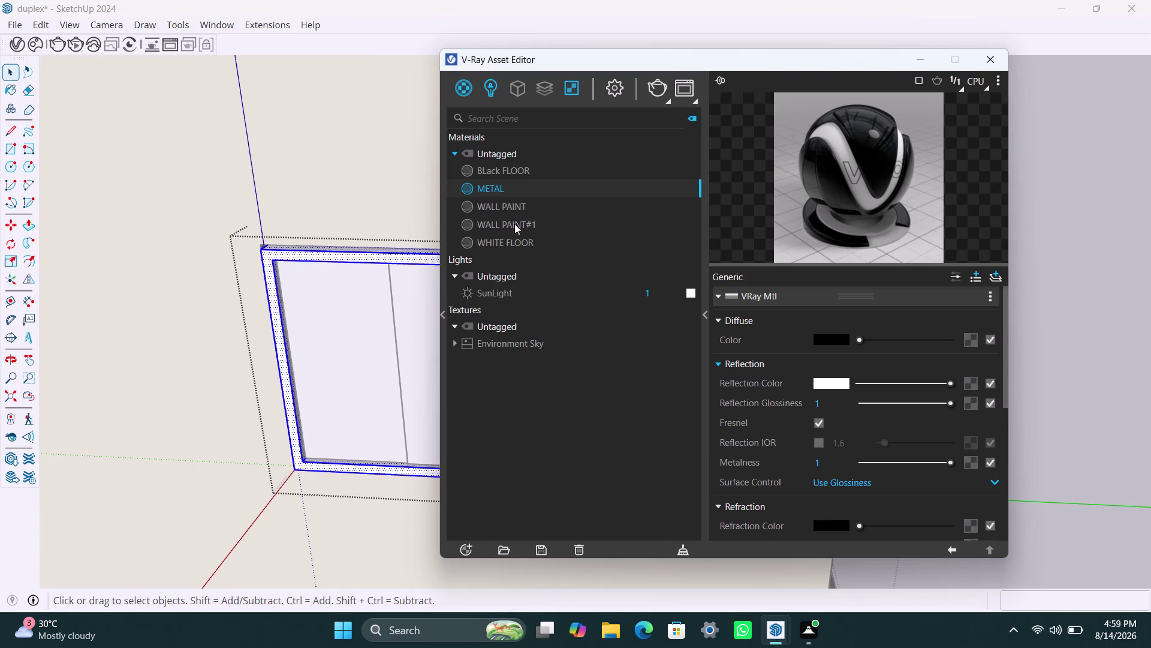
Apply METAL to the lower window's frame.
scroll(down, 3)
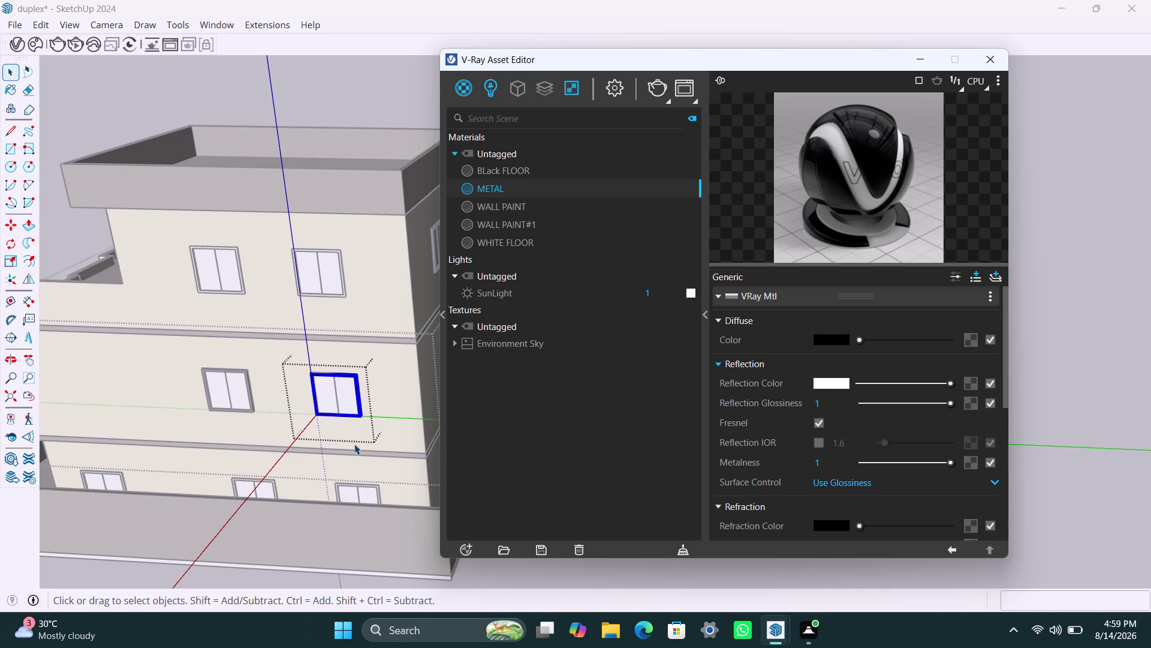
middle_drag(355, 446, 358, 397)
scroll(up, 3)
click(364, 452)
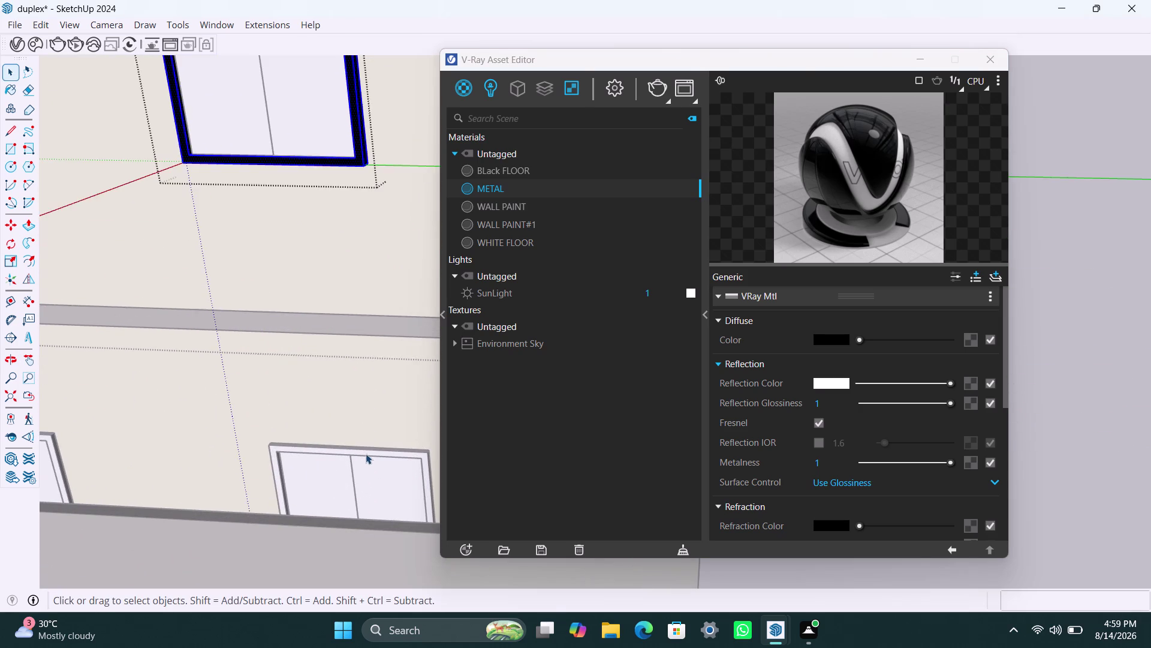
click(368, 457)
click(369, 448)
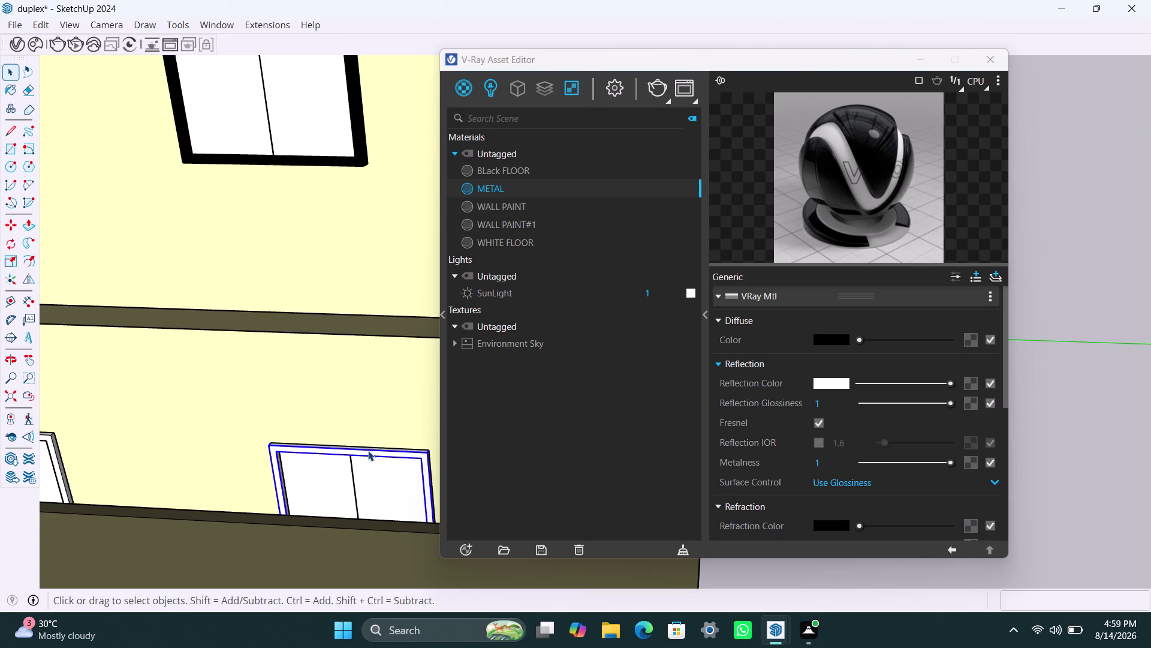
triple_click(368, 453)
click(370, 454)
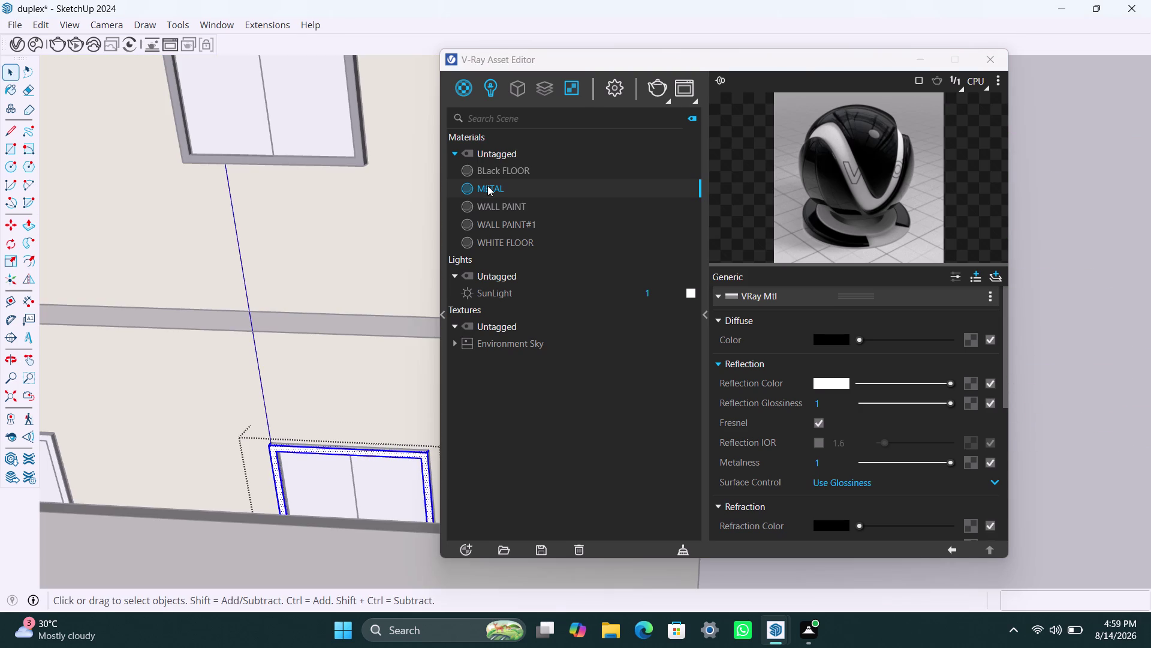
right_click(492, 187)
click(520, 215)
Apply METAL to the frame of the following window.
scroll(down, 3)
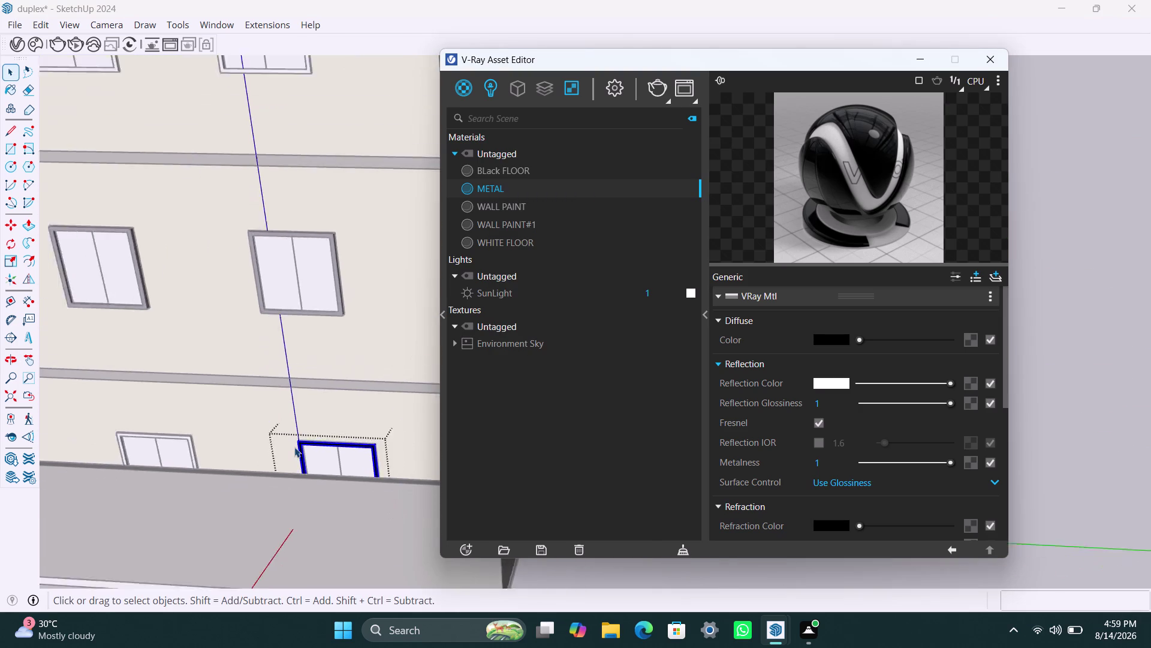
middle_drag(295, 447, 403, 412)
scroll(up, 3)
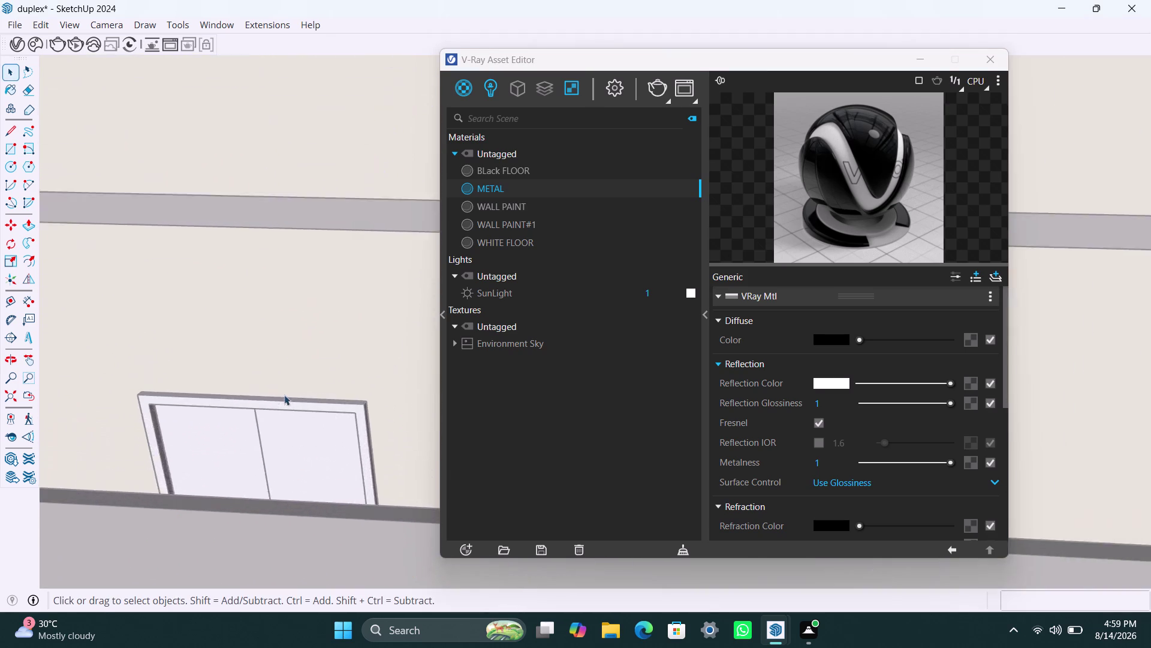
scroll(up, 3)
click(290, 407)
double_click(292, 408)
click(296, 412)
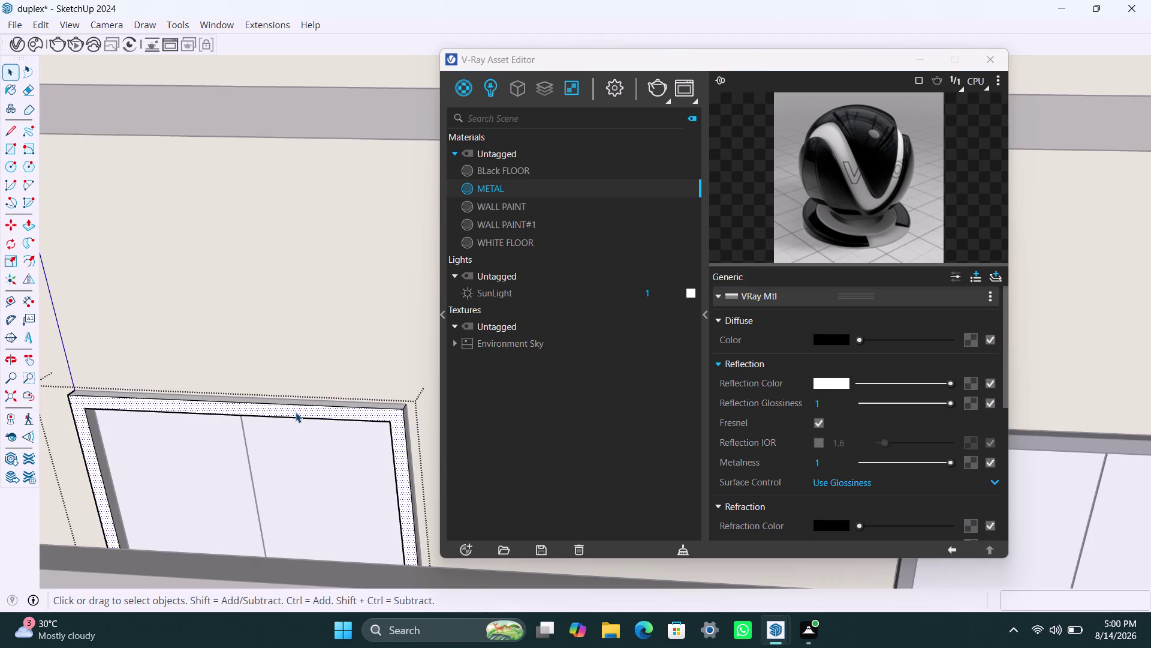
double_click(295, 412)
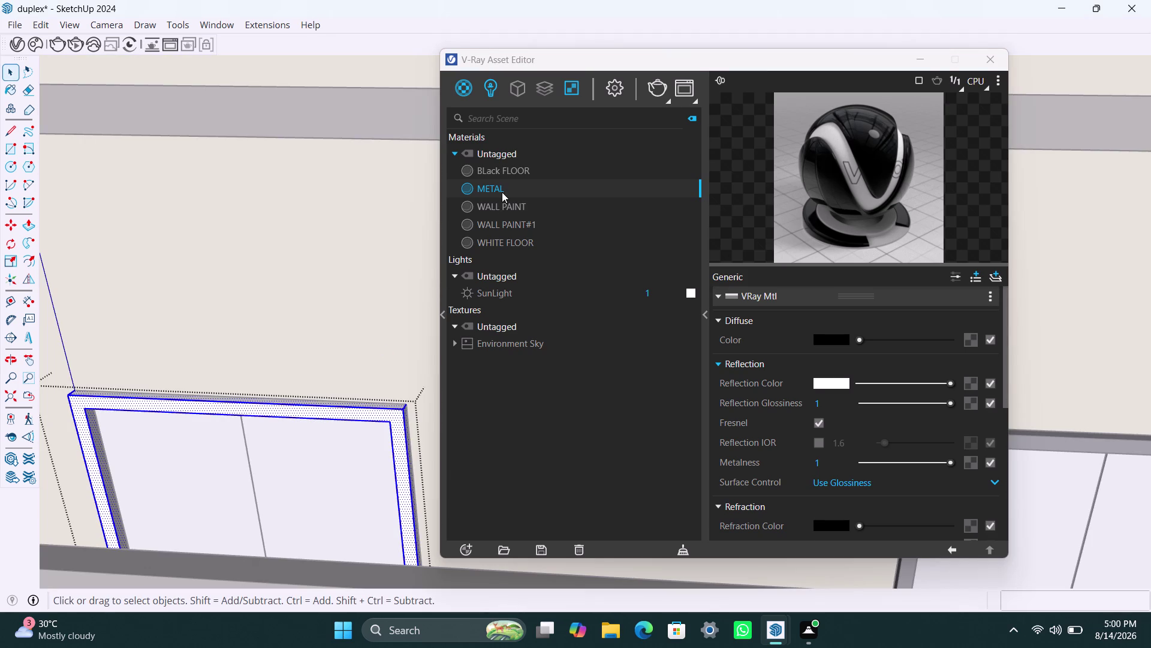
right_click(502, 192)
click(532, 223)
Orbit and zoom toward the window in the low front wall.
scroll(down, 3)
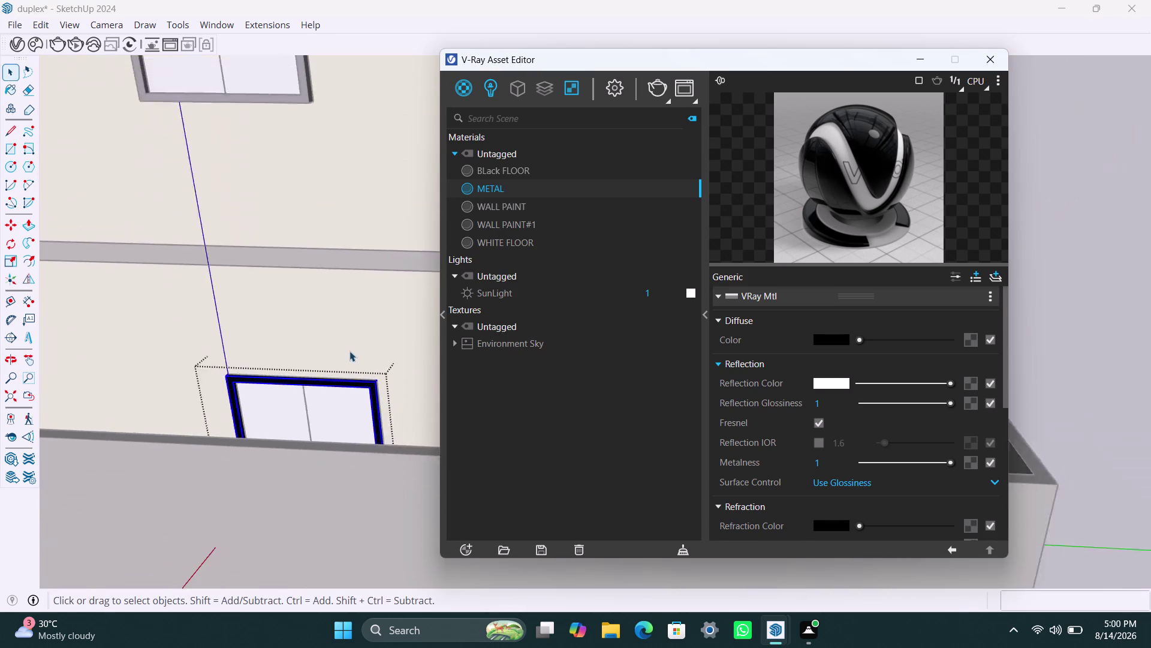
scroll(down, 3)
scroll(down, 3)
middle_drag(333, 371, 445, 375)
scroll(up, 3)
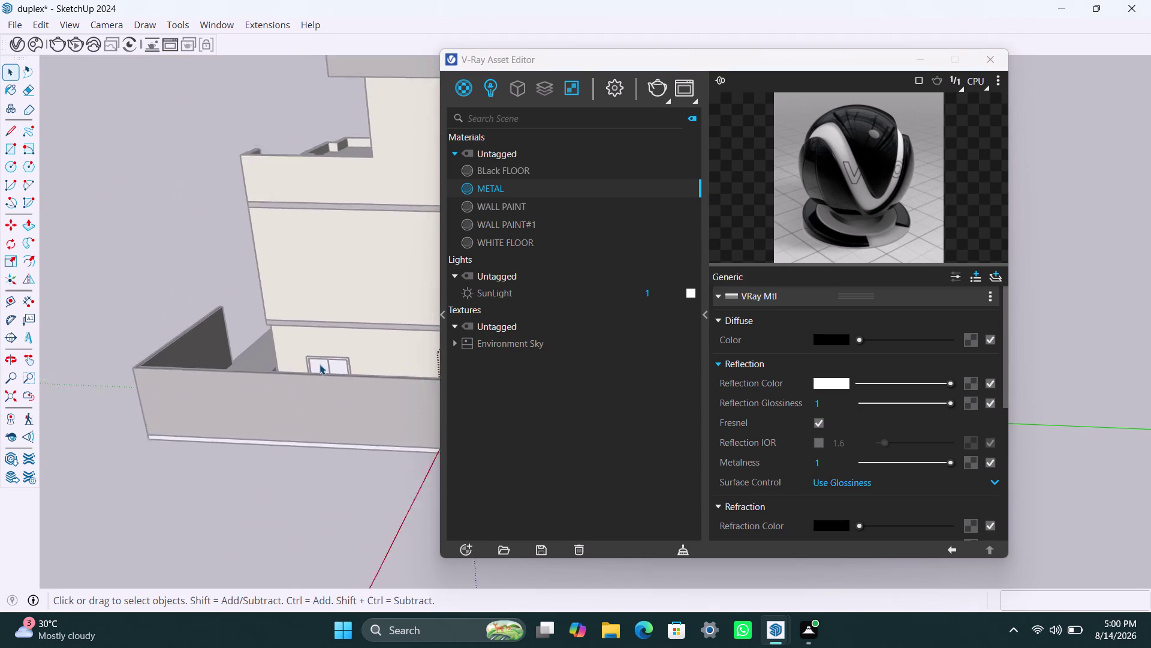
Apply METAL to the low-wall window's frame.
scroll(up, 3)
click(321, 341)
double_click(334, 346)
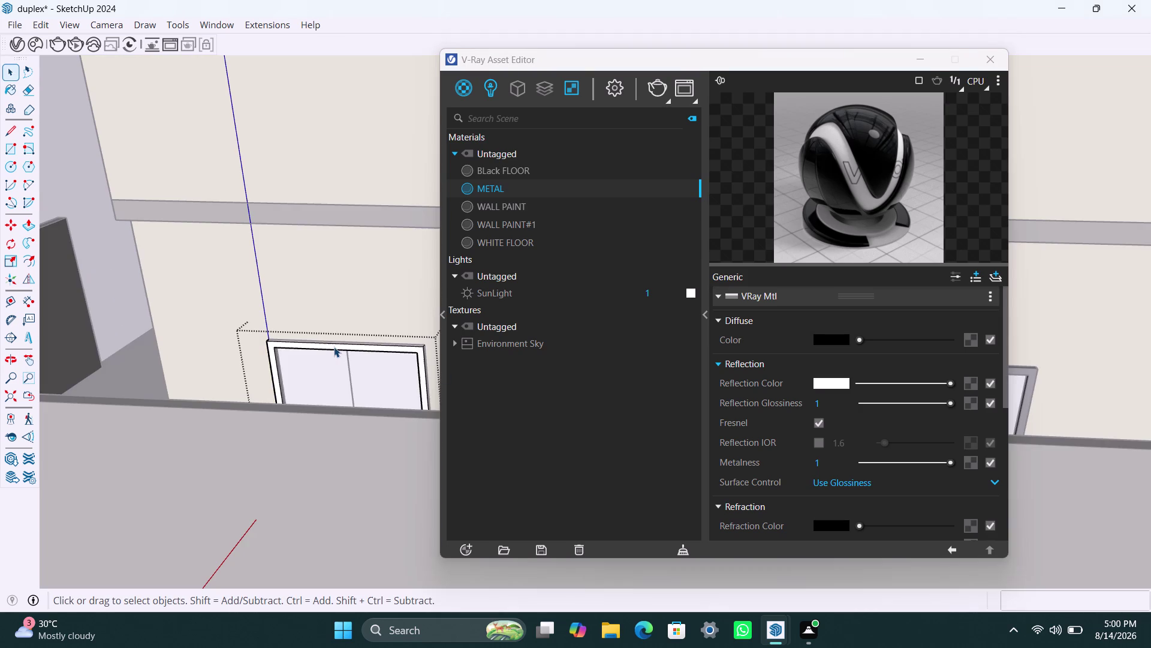
click(334, 346)
right_click(497, 190)
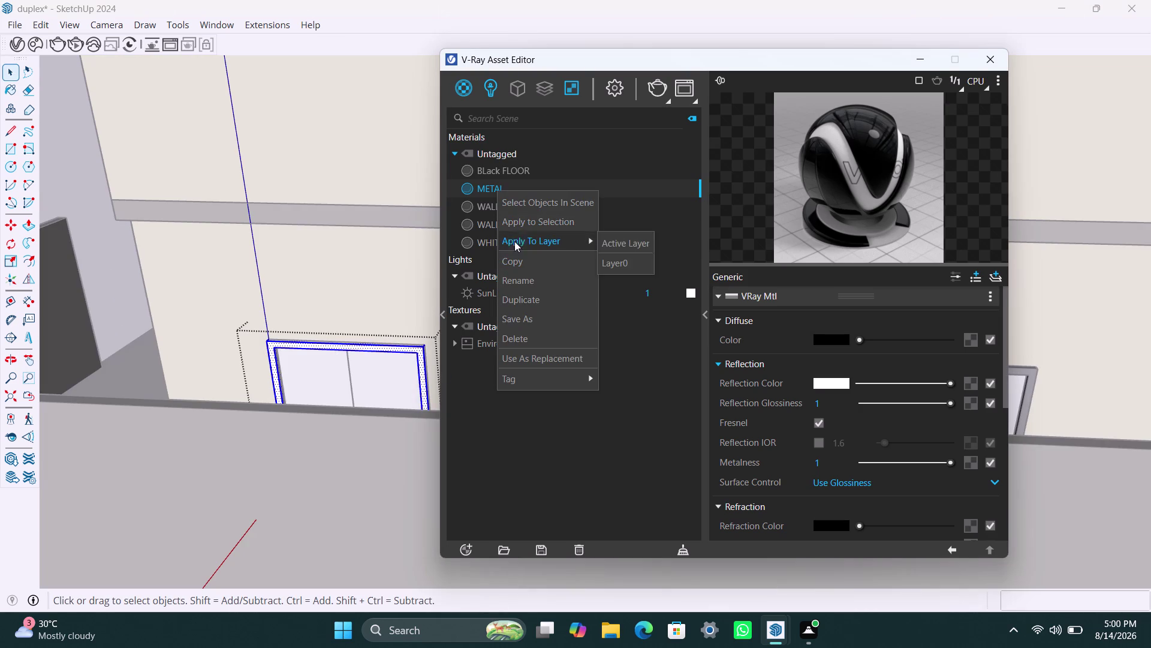
click(517, 226)
scroll(down, 3)
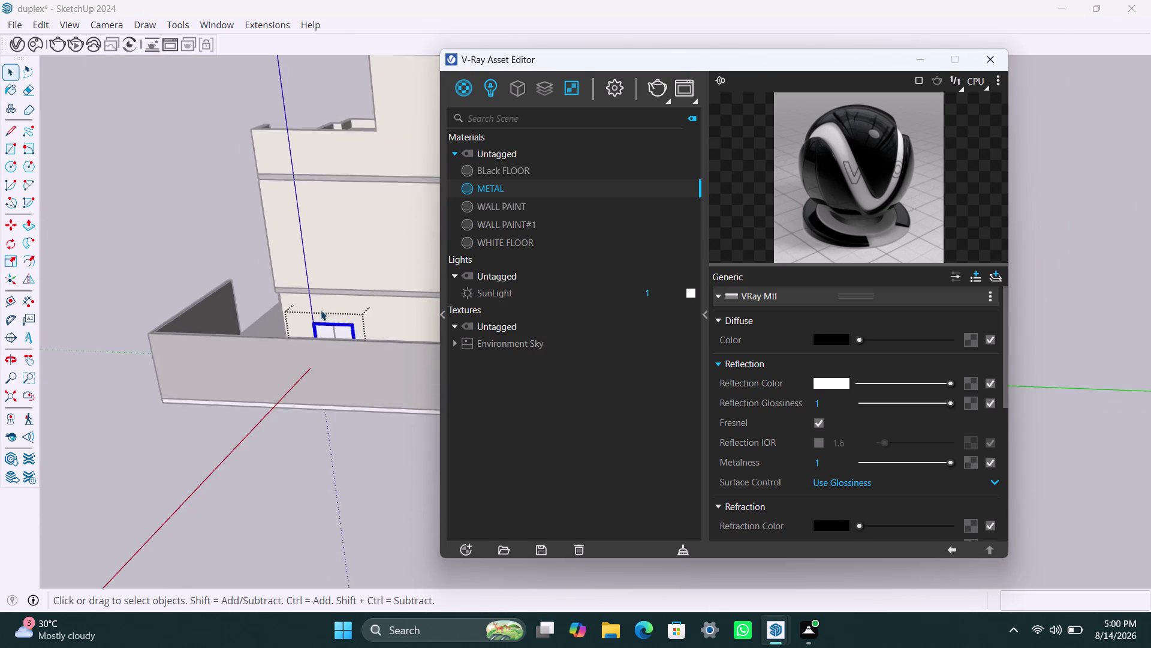
scroll(down, 3)
Apply METAL to an upper-floor window's frame, avoiding the wall paint material.
middle_drag(284, 281, 397, 321)
click(237, 186)
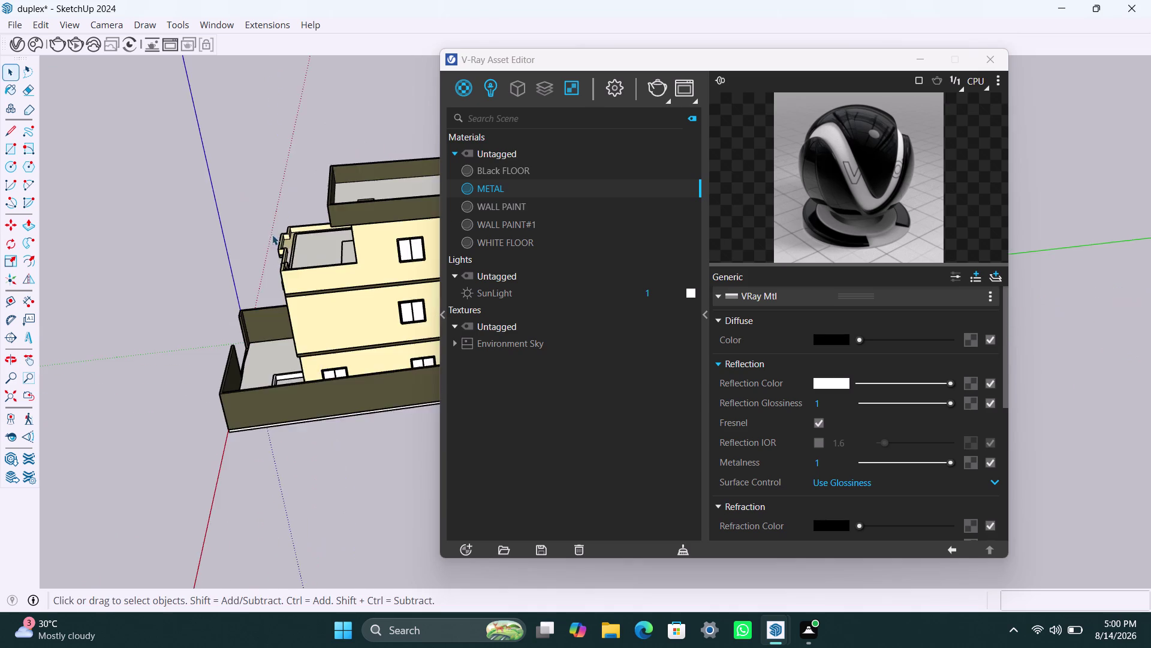
scroll(up, 3)
middle_drag(415, 271, 213, 322)
scroll(up, 3)
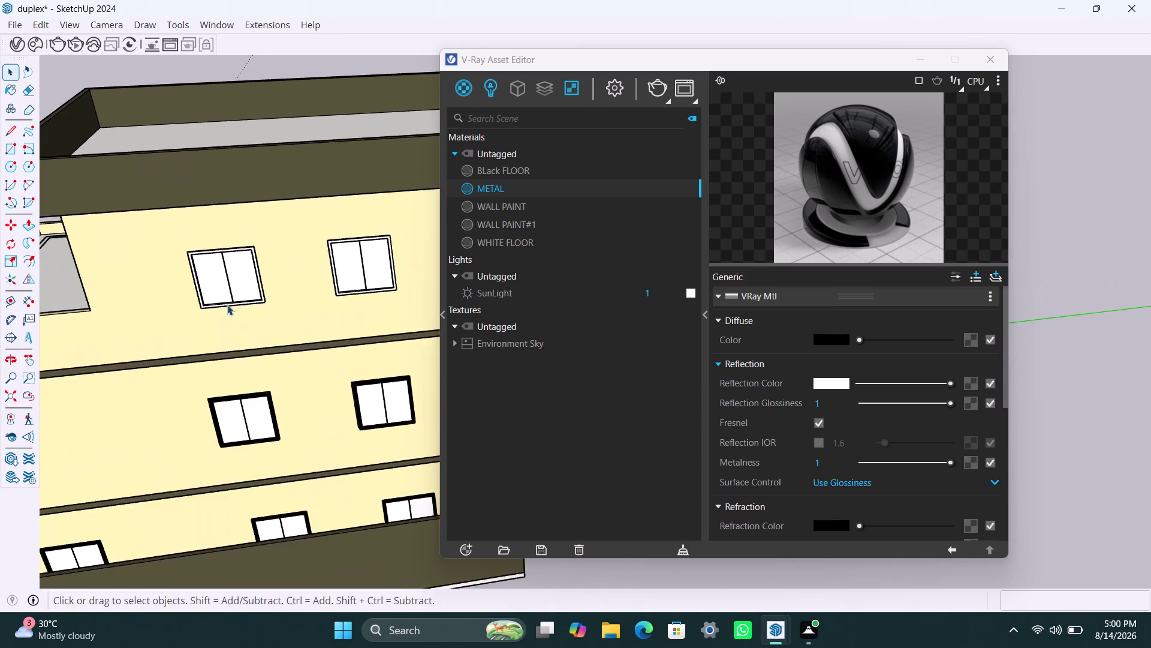
scroll(up, 3)
scroll(up, 3)
click(210, 307)
double_click(212, 309)
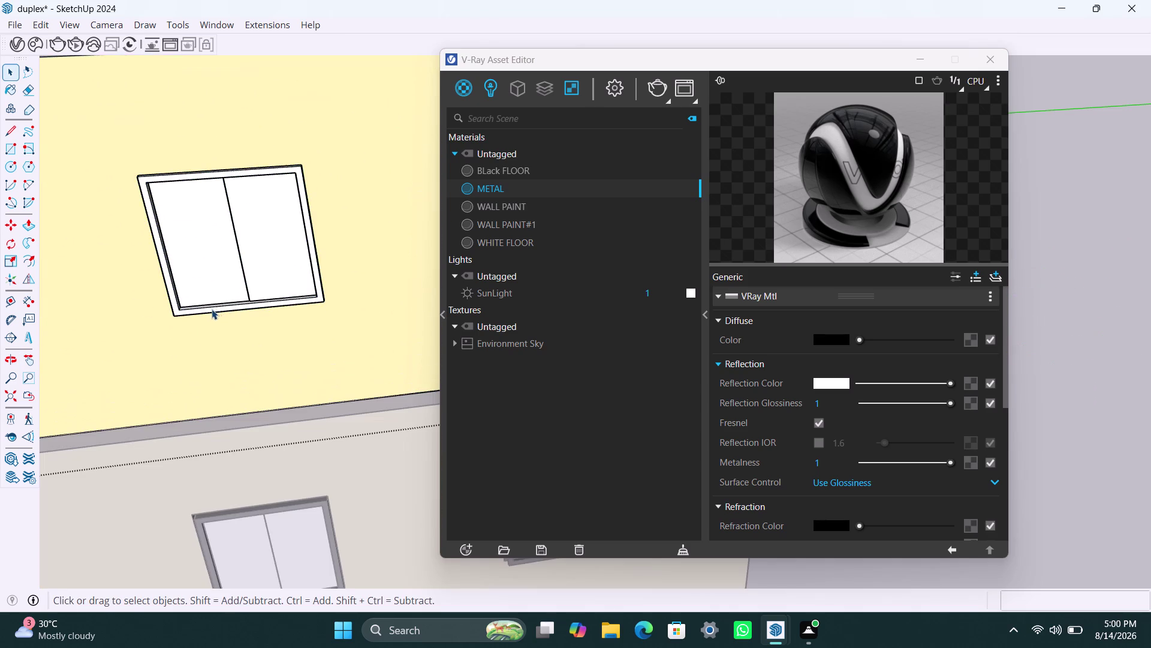
click(216, 308)
right_click(473, 191)
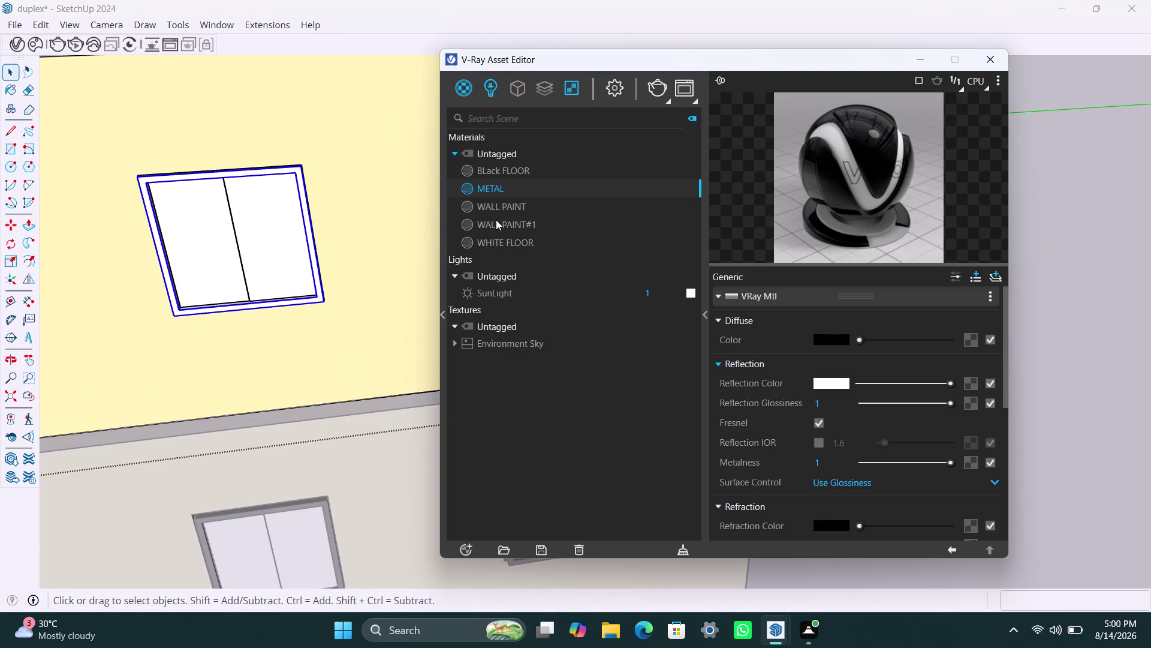
right_click(509, 198)
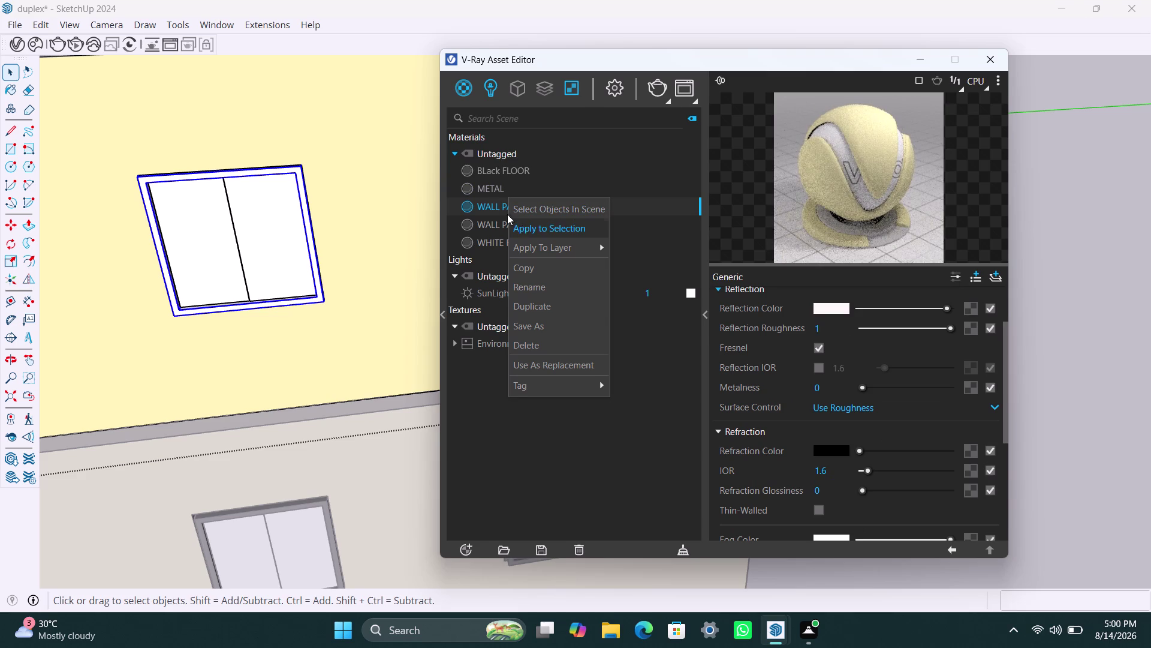
click(494, 189)
right_click(500, 190)
click(516, 217)
Apply METAL to the neighbouring upper-floor window's frame.
scroll(down, 3)
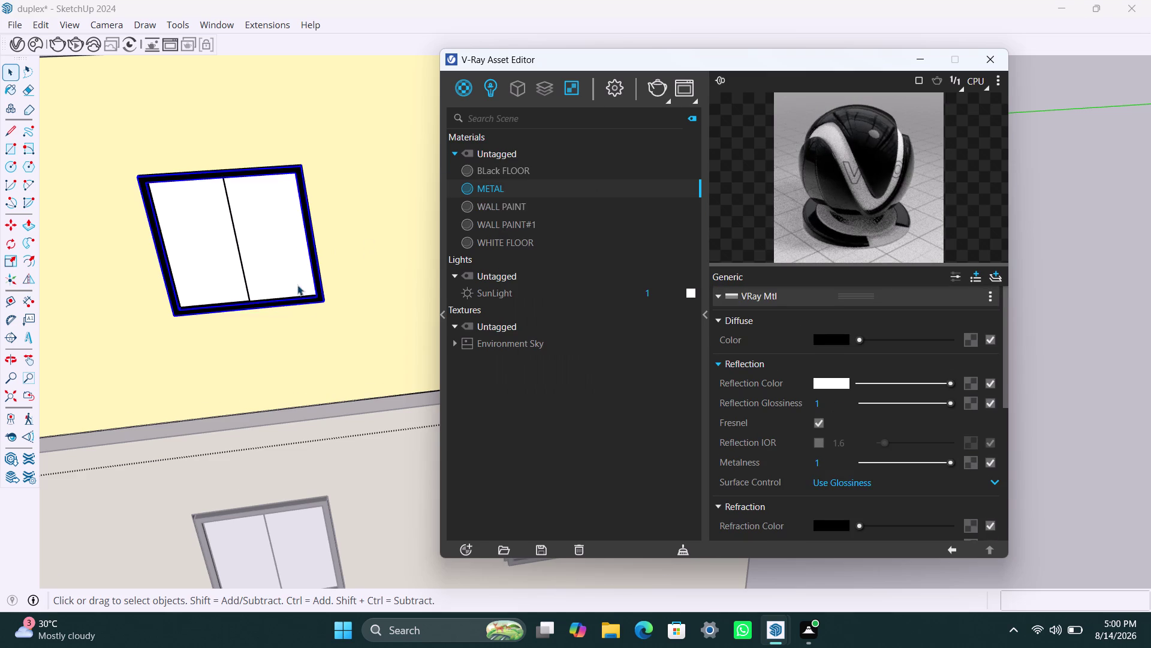
scroll(down, 3)
middle_drag(320, 324, 232, 338)
scroll(up, 3)
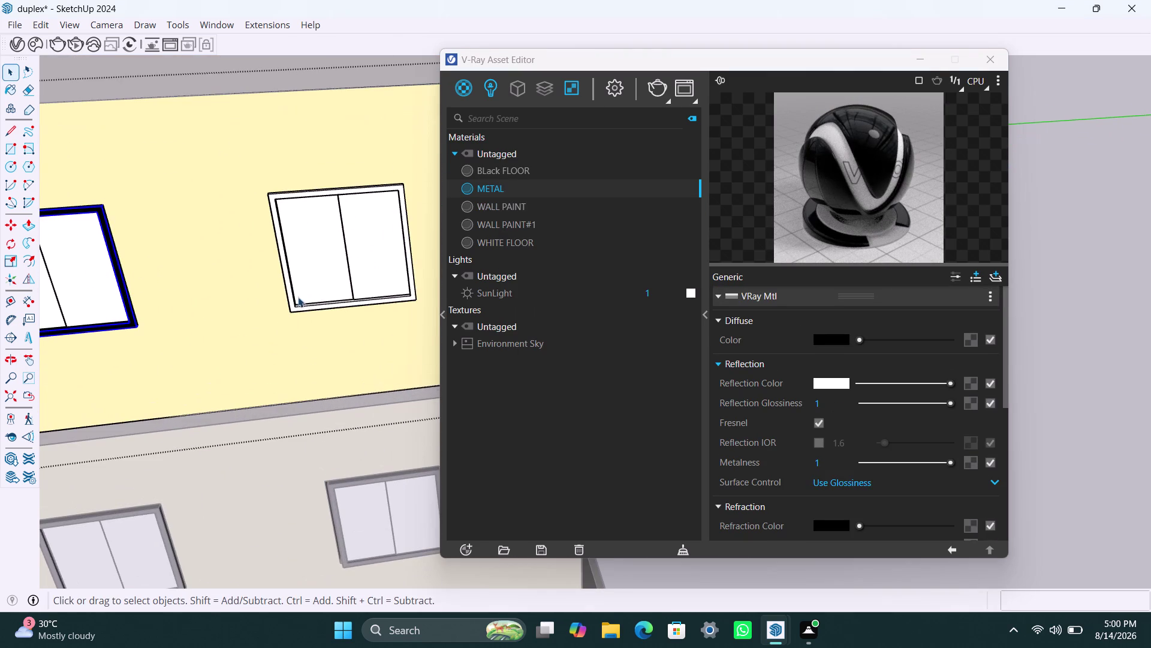
click(298, 307)
triple_click(297, 307)
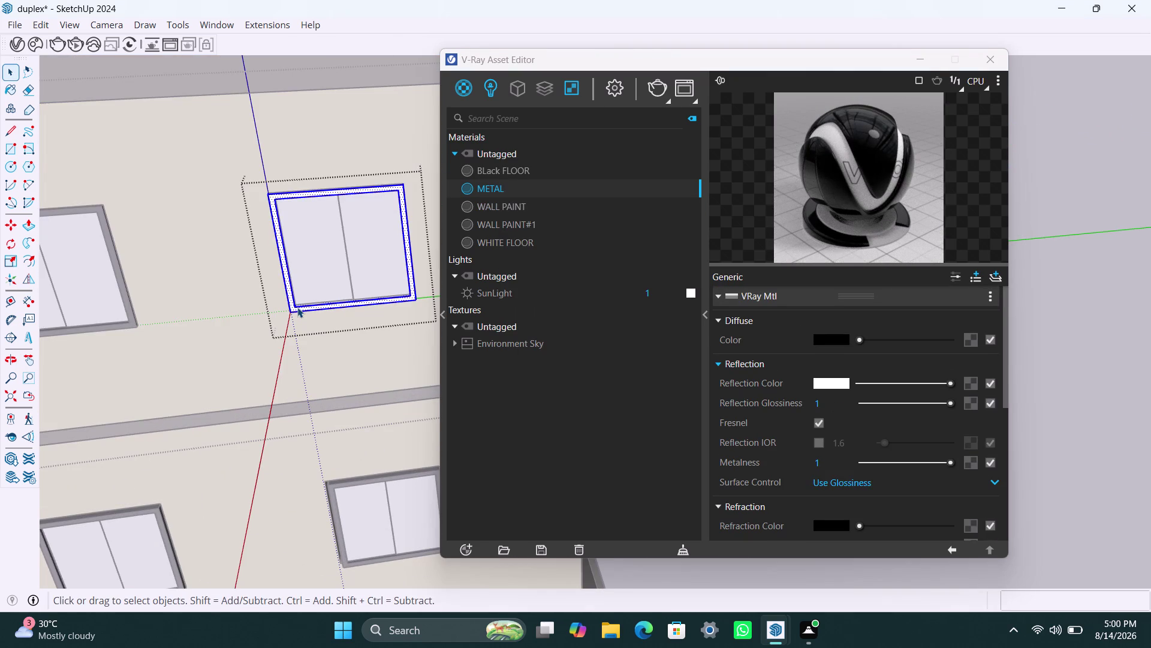
triple_click(298, 307)
click(298, 307)
right_click(510, 187)
click(535, 223)
Orbit out to view the whole duplex building.
scroll(down, 3)
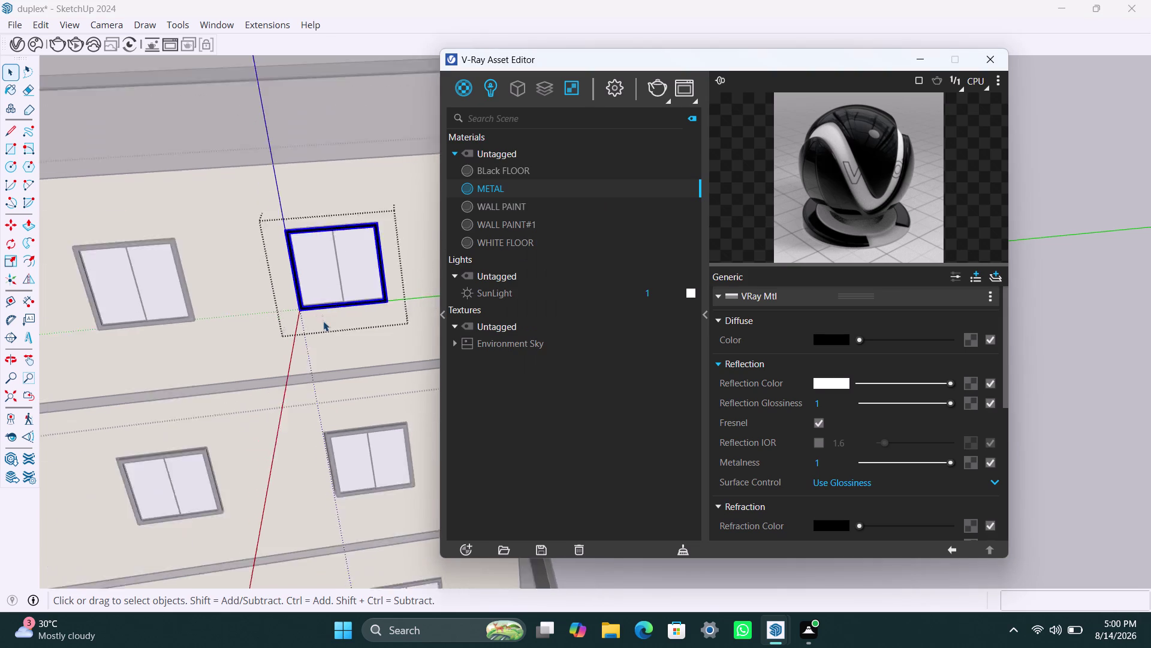
scroll(down, 3)
click(332, 185)
middle_drag(317, 346, 16, 312)
scroll(down, 3)
middle_drag(303, 407, 265, 413)
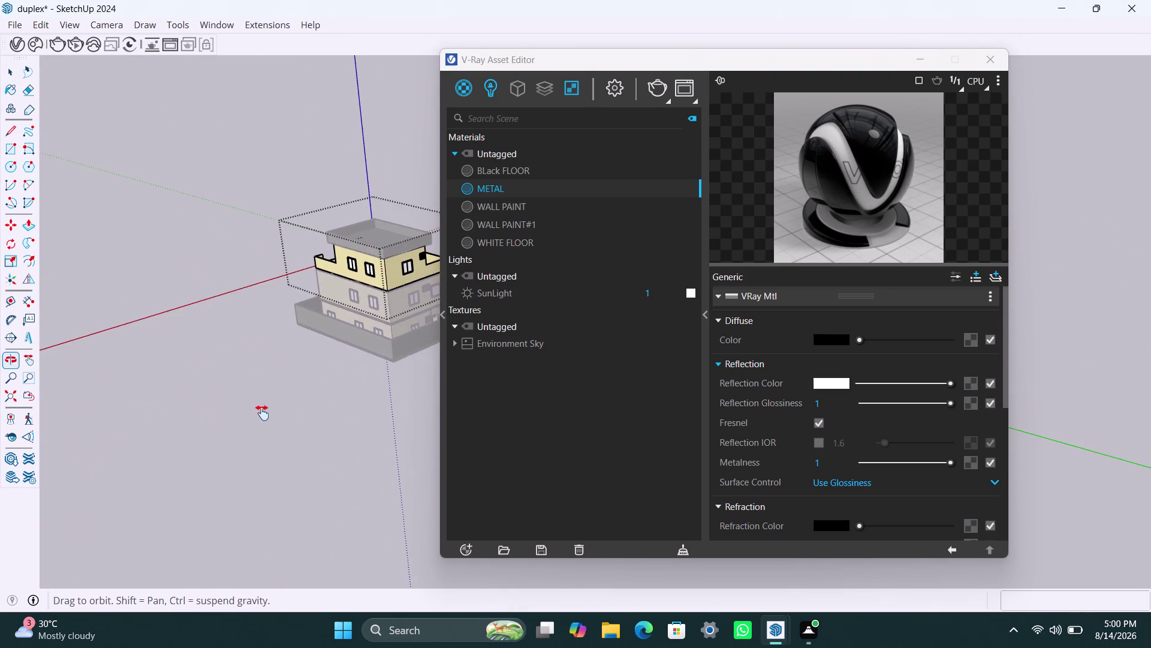
Apply METAL to the frame of the top-floor window.
middle_drag(265, 412, 145, 420)
scroll(up, 3)
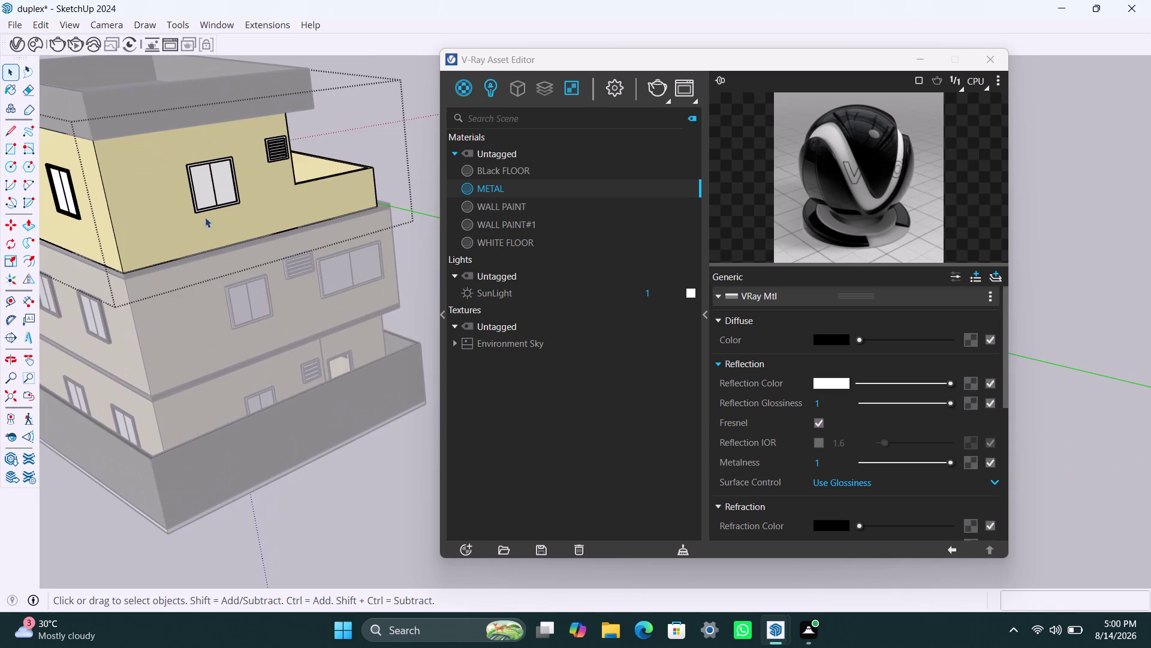
scroll(up, 3)
click(194, 200)
triple_click(197, 198)
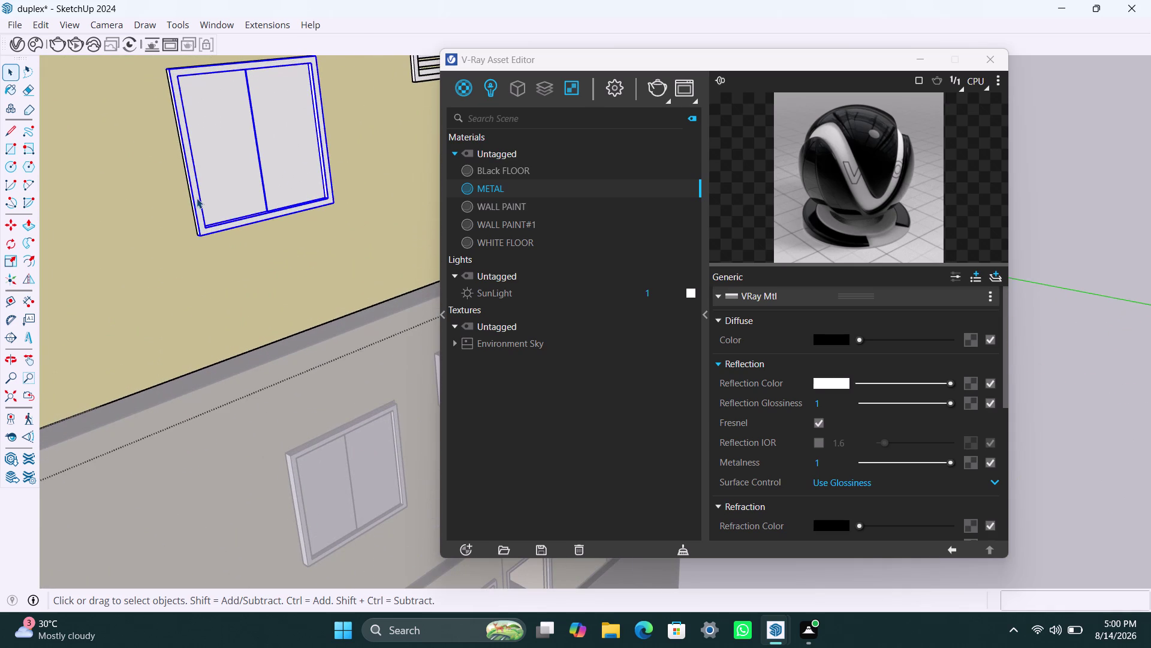
right_click(525, 189)
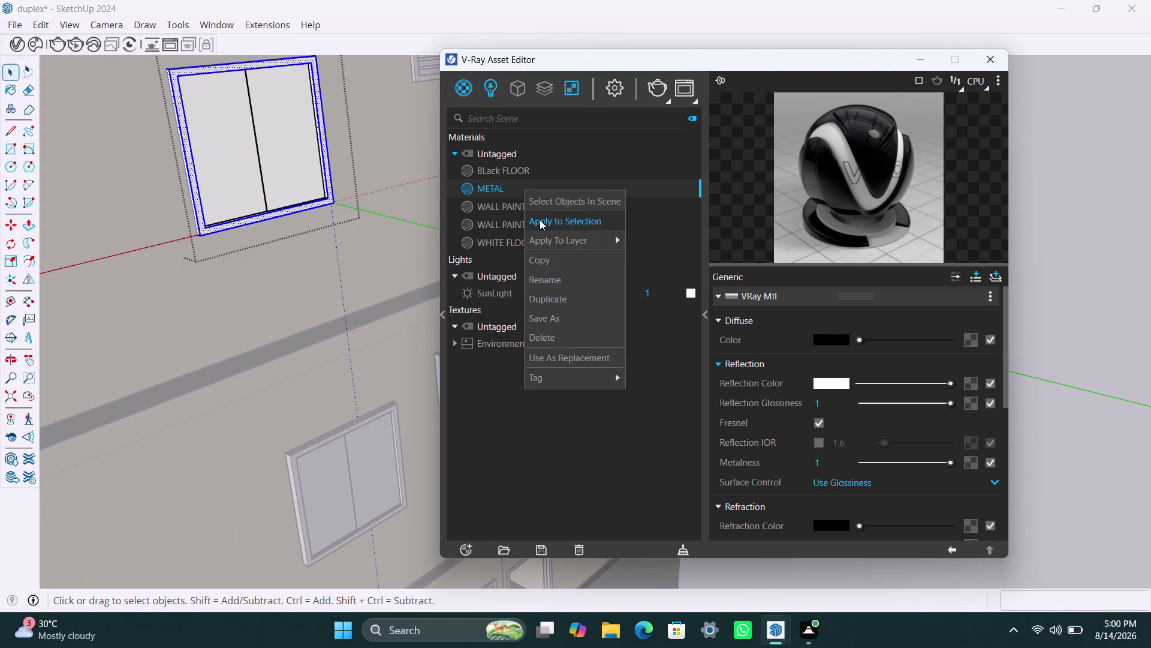
click(540, 220)
Bring the wall vent into view.
scroll(down, 3)
scroll(down, 3)
middle_drag(314, 486, 268, 426)
scroll(up, 3)
click(284, 258)
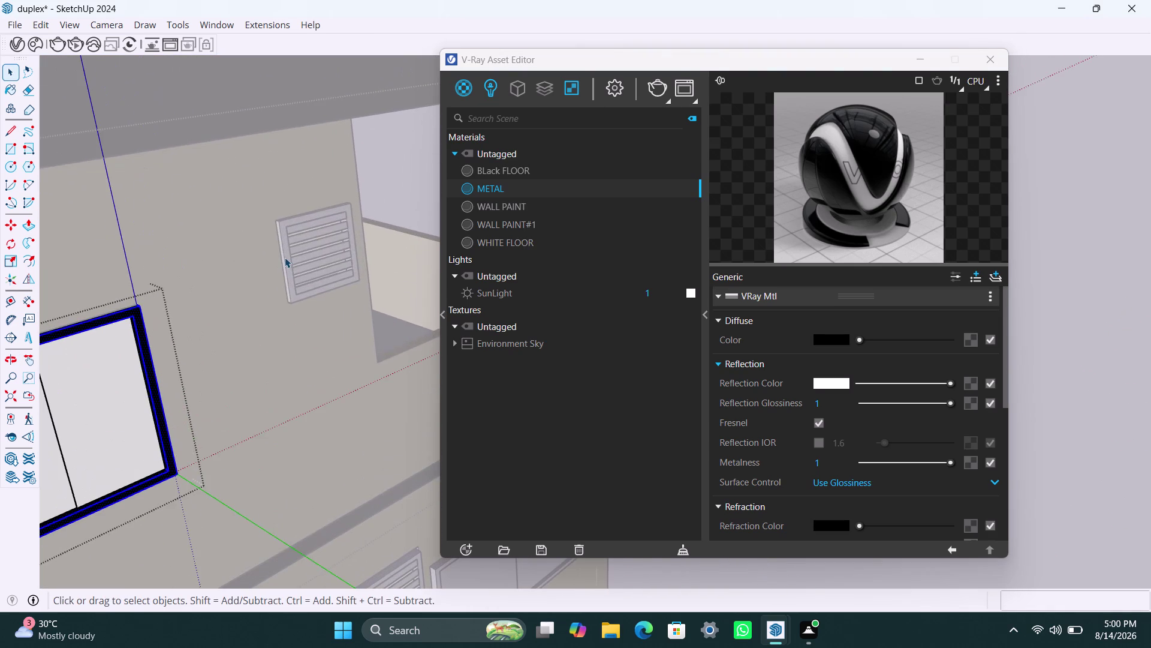
Apply the METAL material to the first wall vent's frame.
triple_click(285, 257)
click(286, 257)
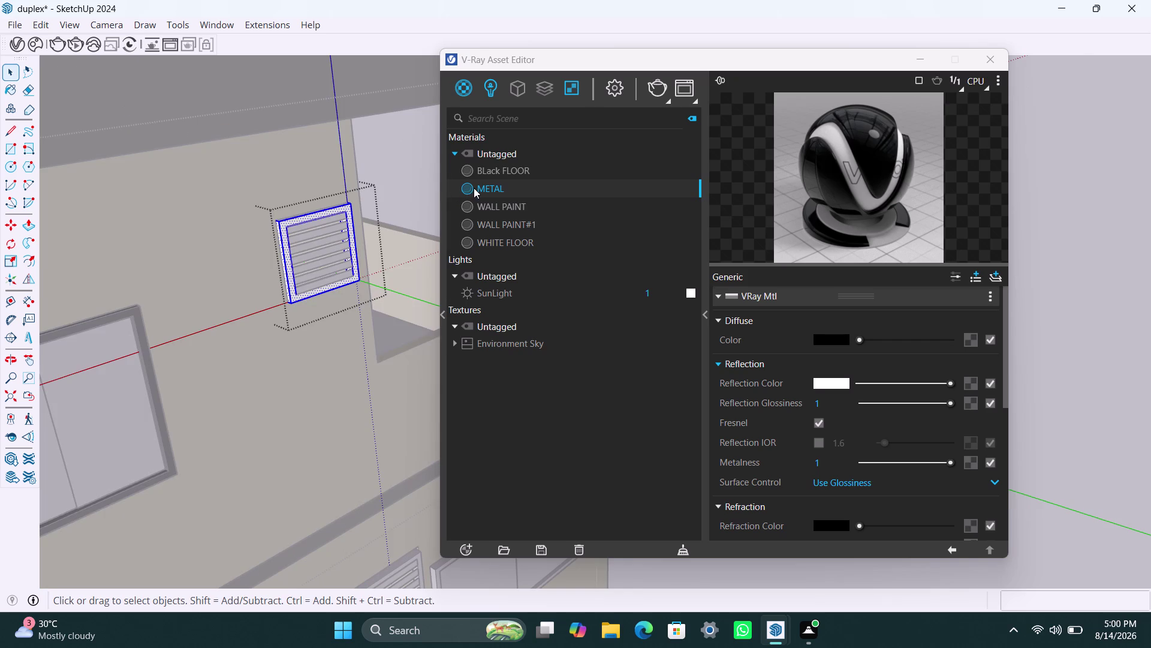
right_click(474, 188)
right_click(514, 188)
click(524, 214)
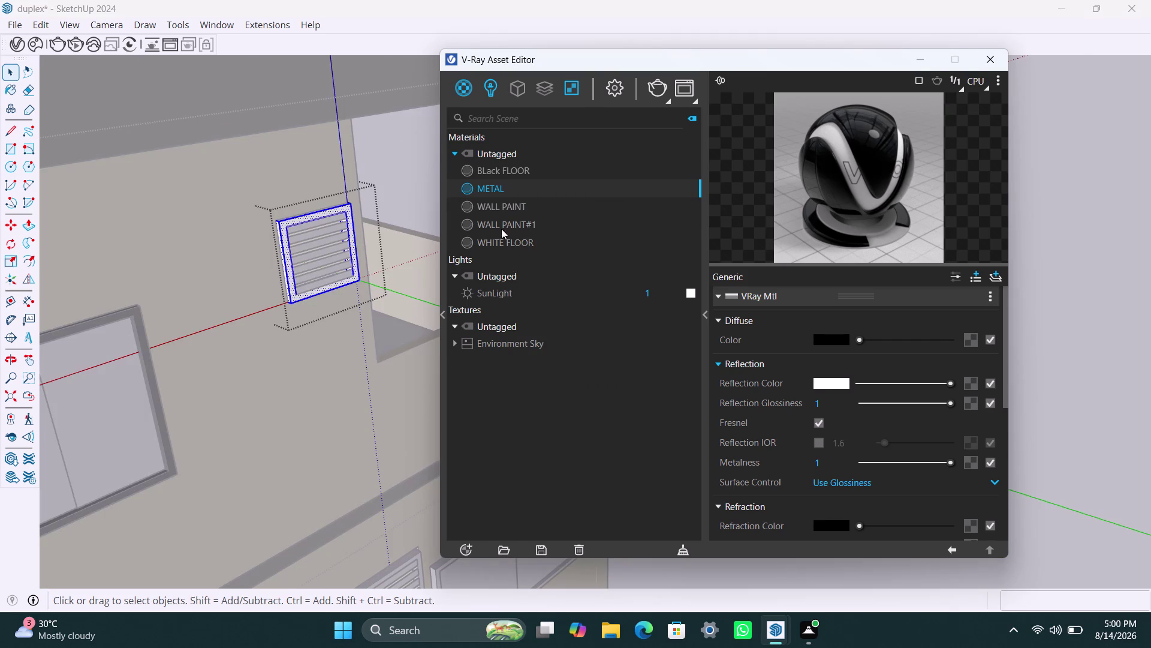
scroll(down, 3)
click(356, 238)
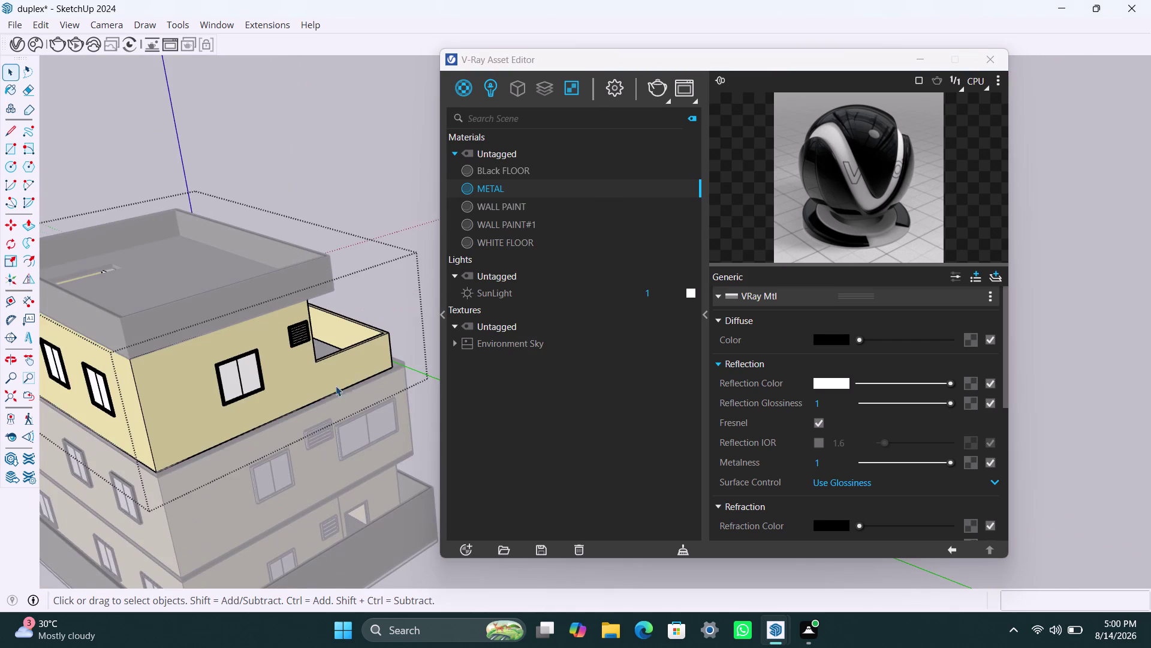
scroll(up, 3)
Apply METAL to the frame of the lower-floor window.
middle_drag(245, 434, 239, 365)
scroll(up, 3)
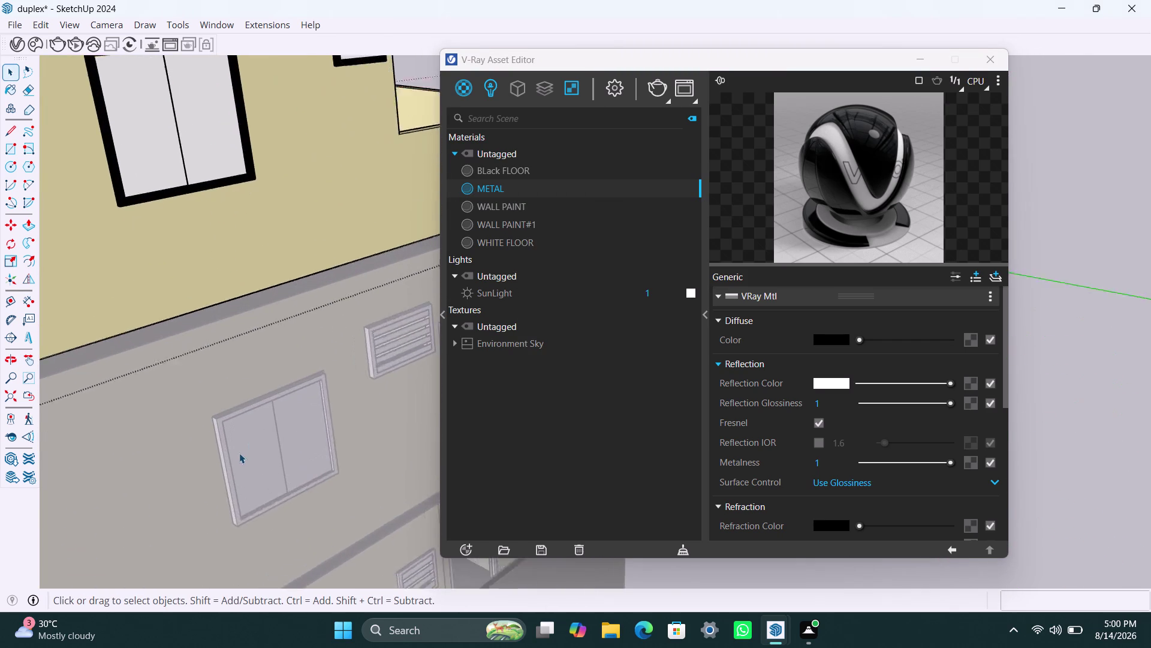
triple_click(219, 443)
double_click(219, 442)
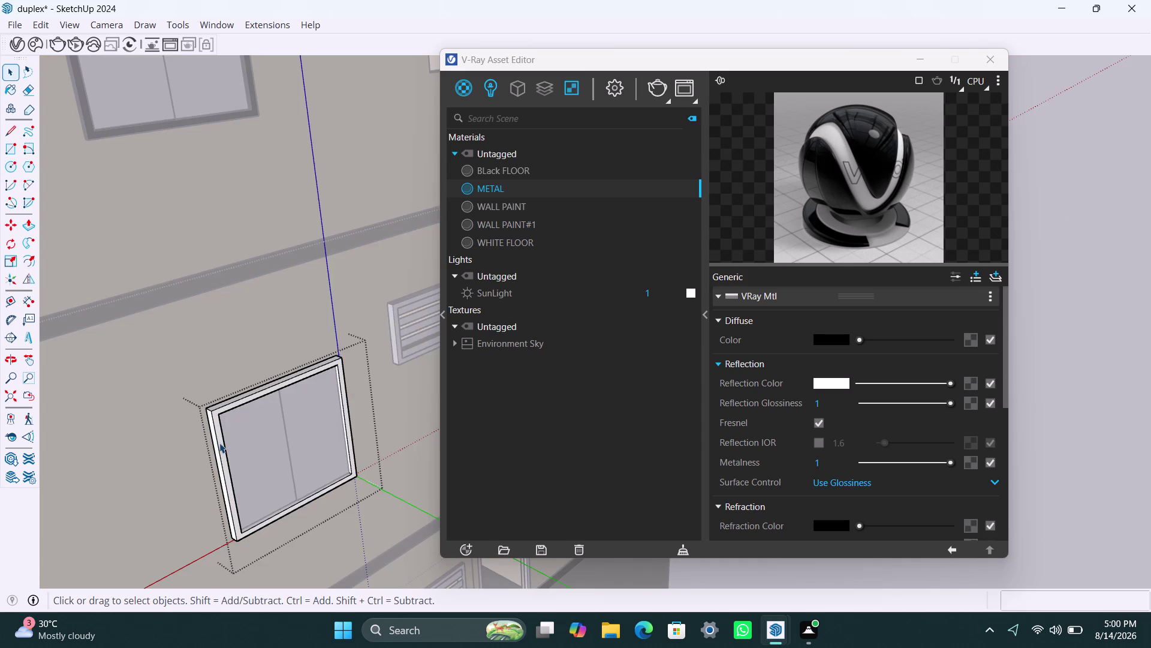
double_click(220, 442)
right_click(506, 187)
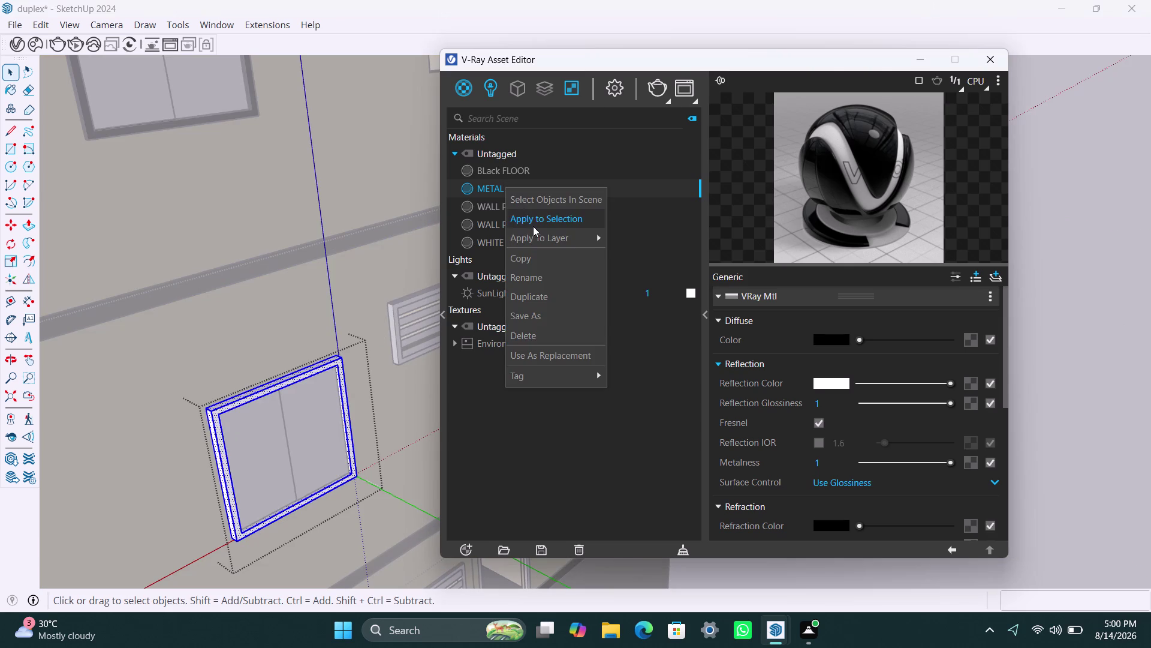
click(533, 226)
scroll(down, 3)
scroll(up, 3)
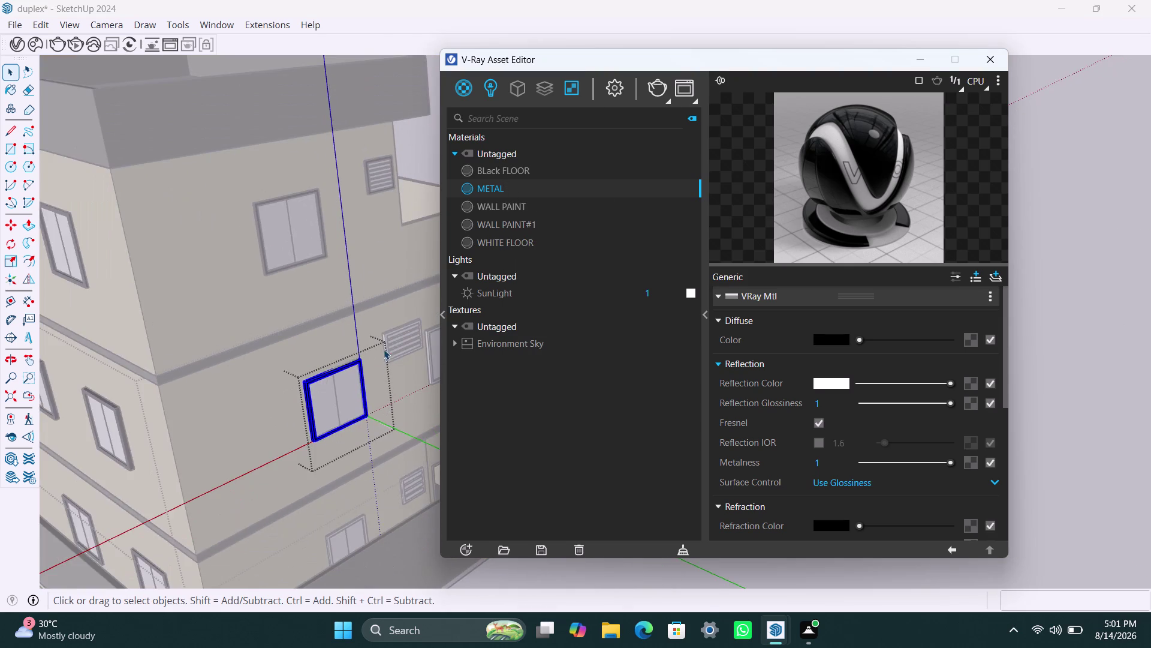
scroll(up, 3)
Apply METAL to the vent beside the lower window, then orbit out to the whole building.
click(385, 346)
double_click(386, 343)
double_click(386, 342)
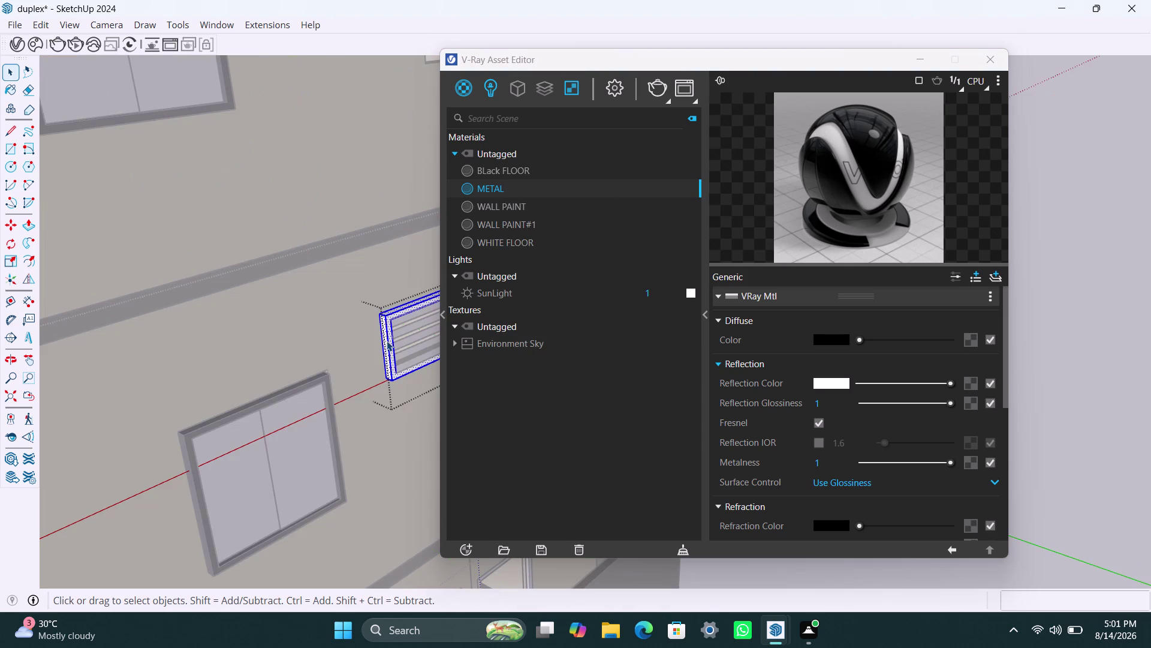
right_click(518, 186)
click(548, 214)
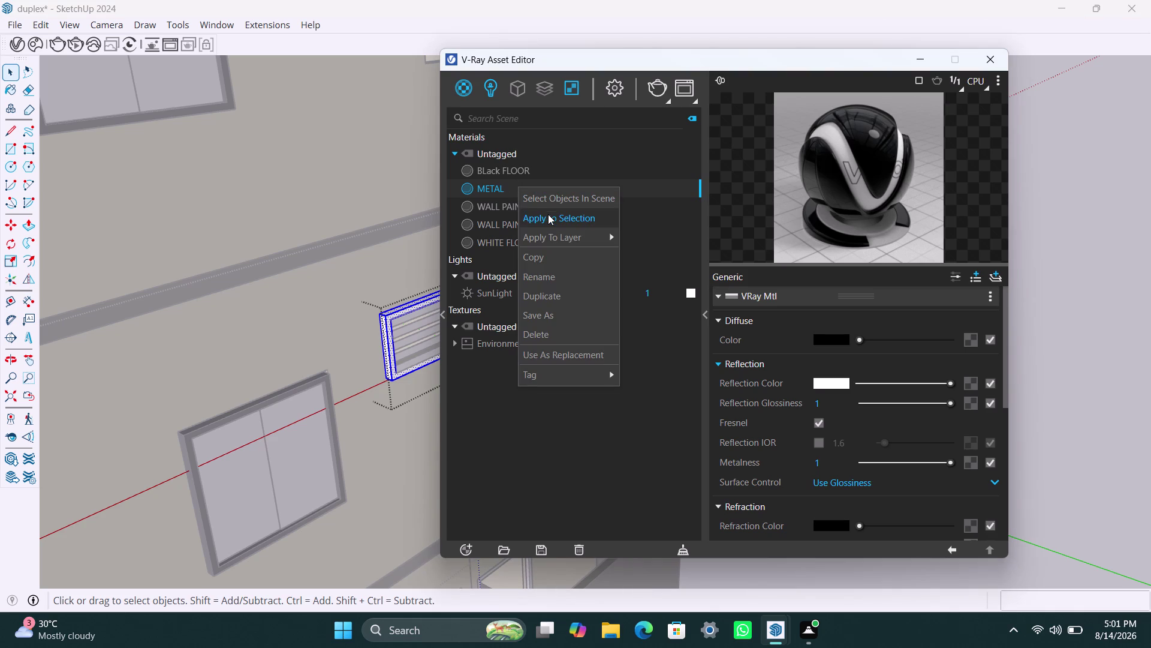
scroll(down, 3)
middle_drag(381, 358, 300, 265)
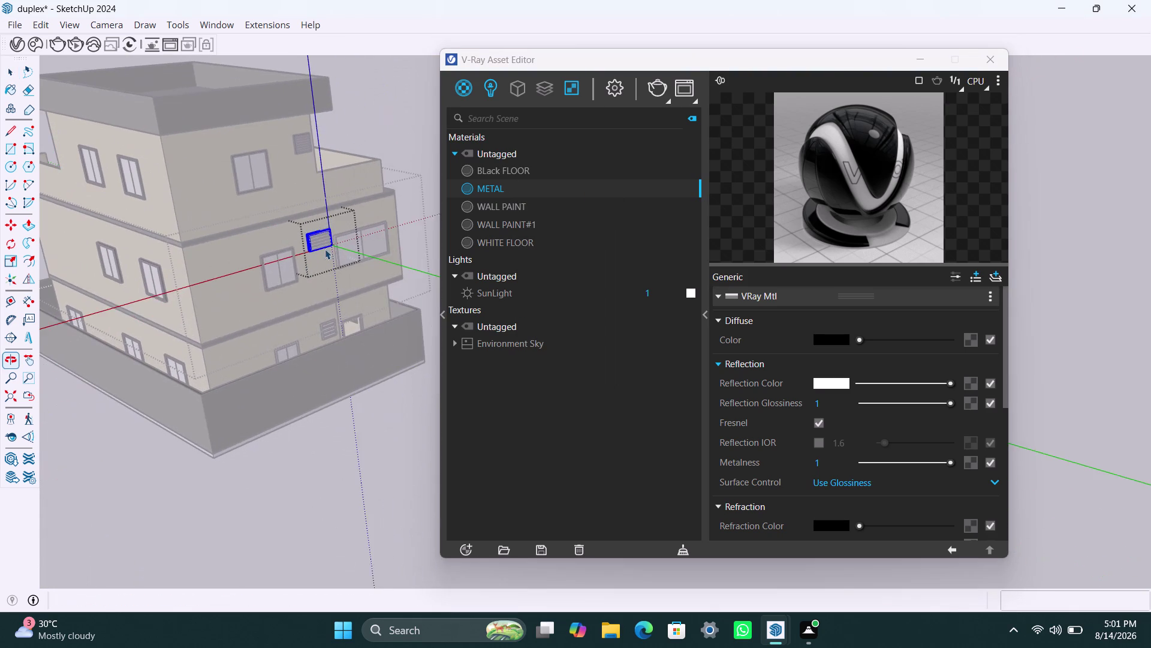
click(423, 143)
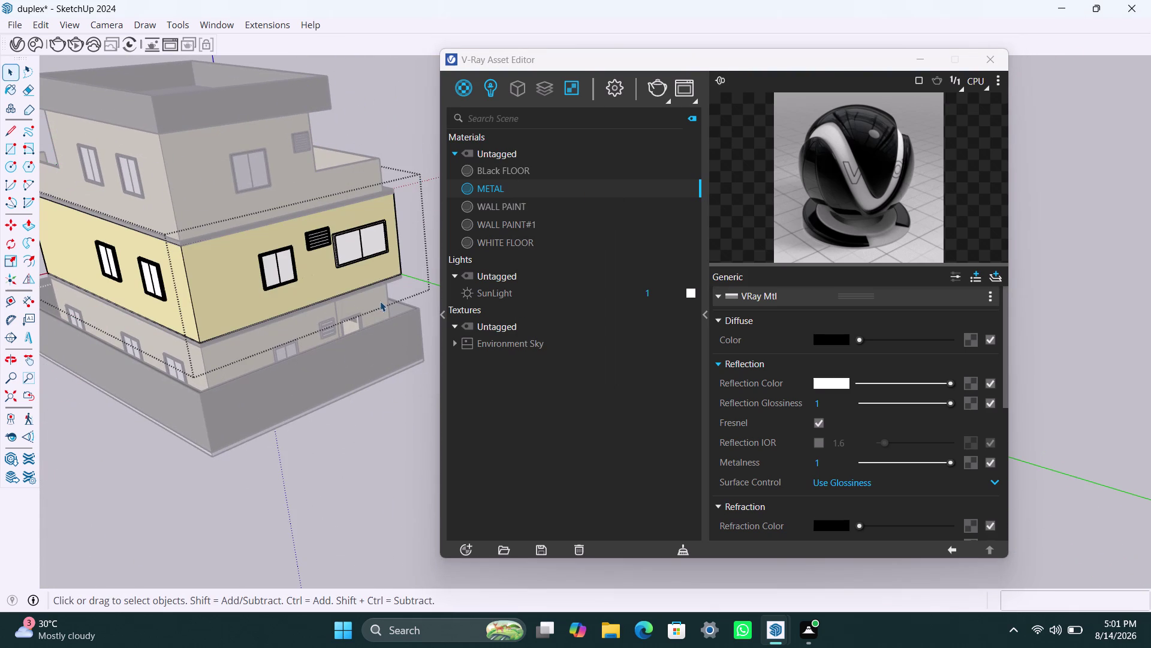